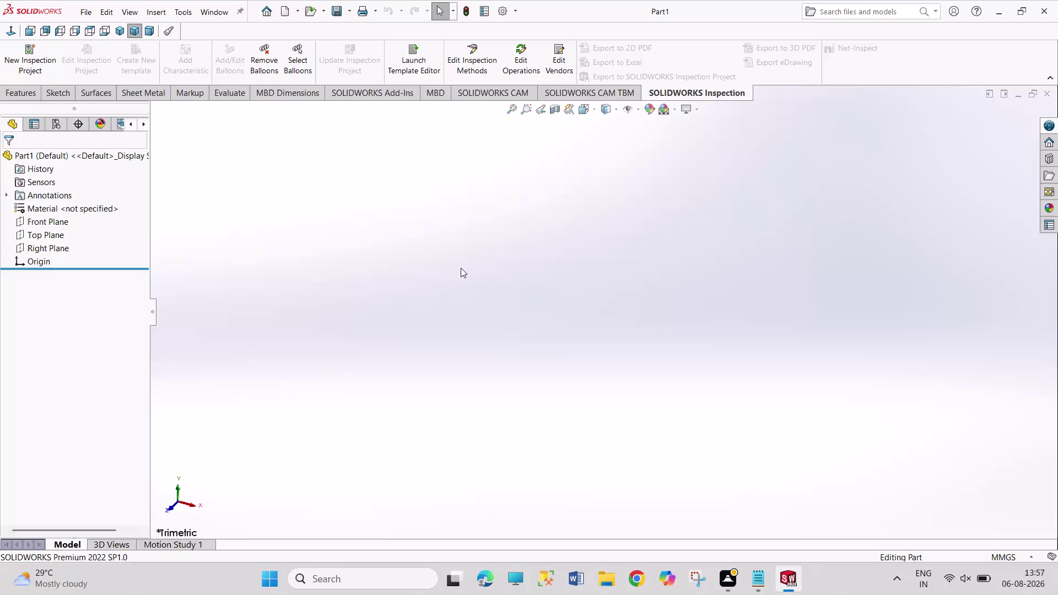
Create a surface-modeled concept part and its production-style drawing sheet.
Drag repeatedly across the Part1 graphics area.
drag(394, 198, 573, 325)
drag(491, 177, 628, 337)
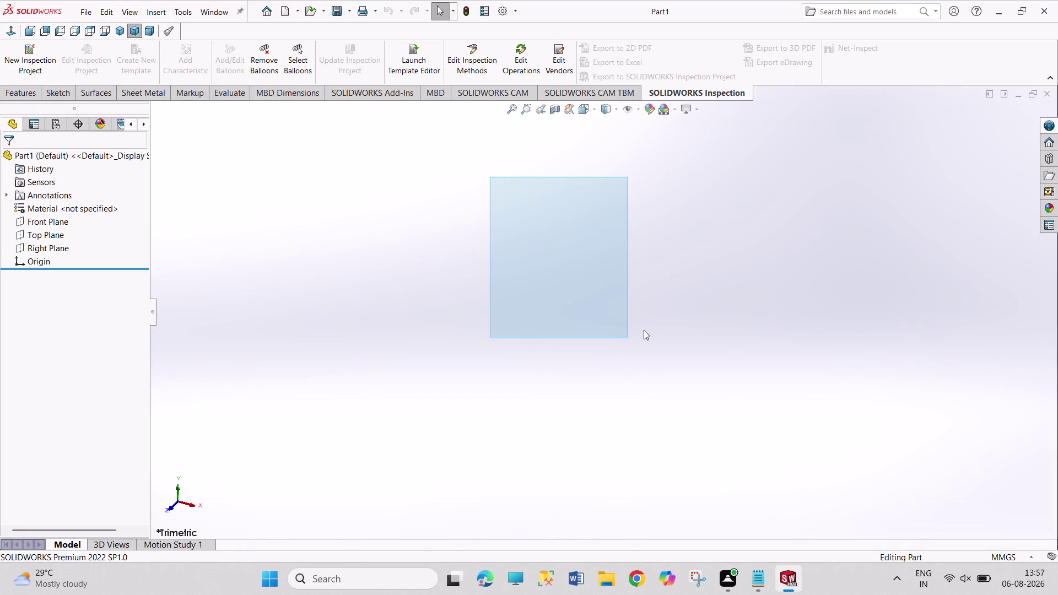
drag(477, 216, 700, 296)
drag(551, 191, 745, 307)
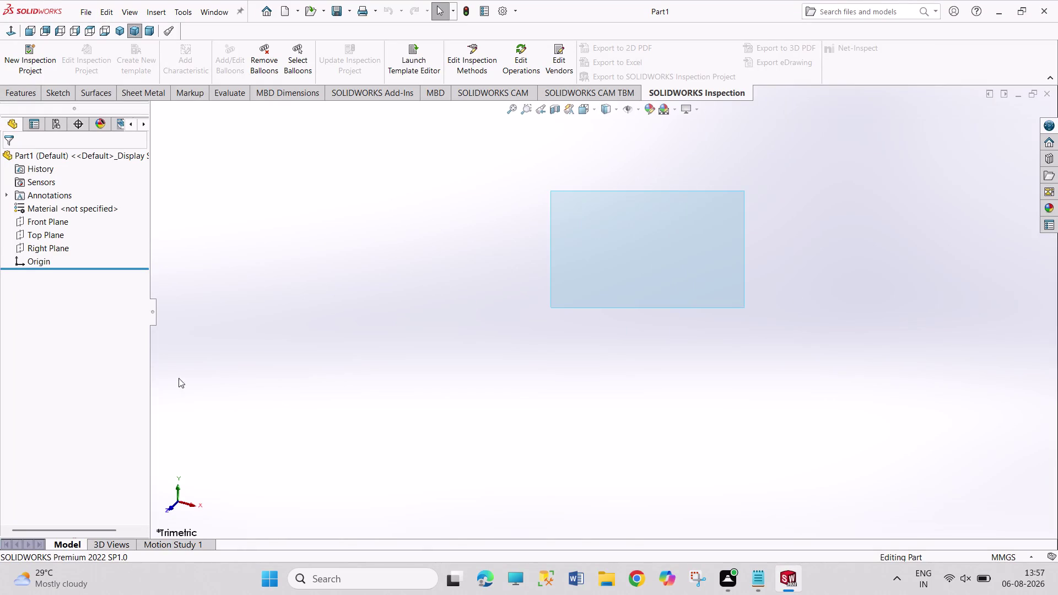
drag(344, 221, 705, 389)
drag(375, 233, 687, 451)
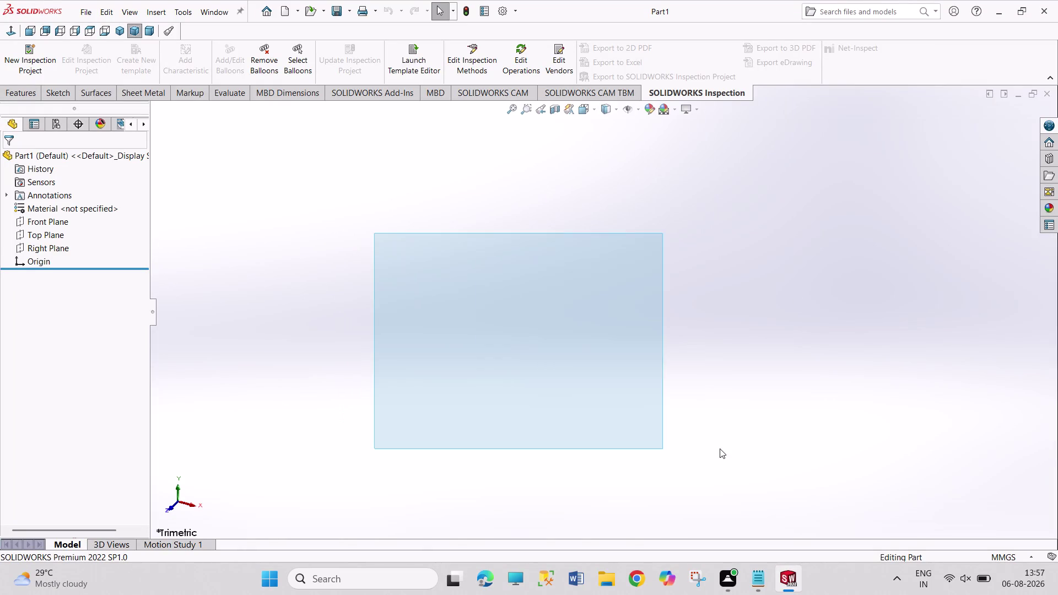
drag(687, 451, 727, 437)
drag(367, 221, 457, 359)
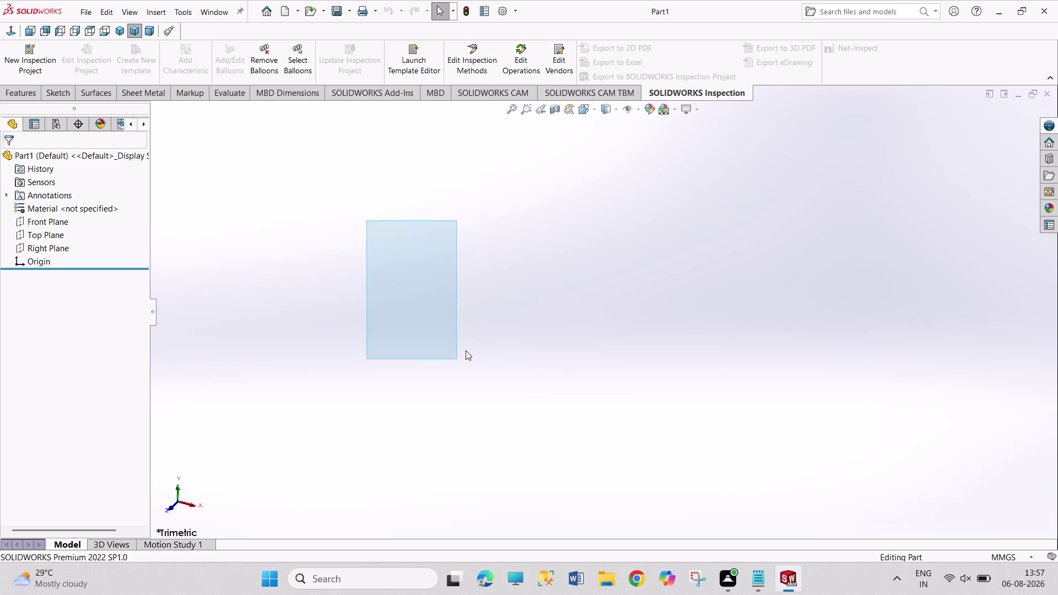
drag(341, 226, 553, 351)
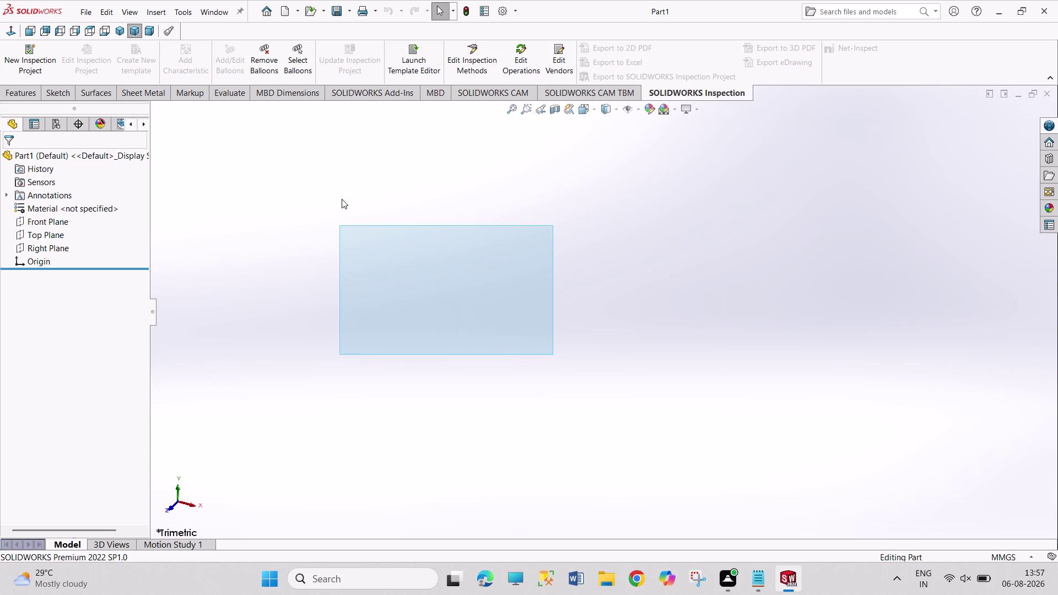
drag(335, 193, 681, 379)
drag(314, 215, 643, 377)
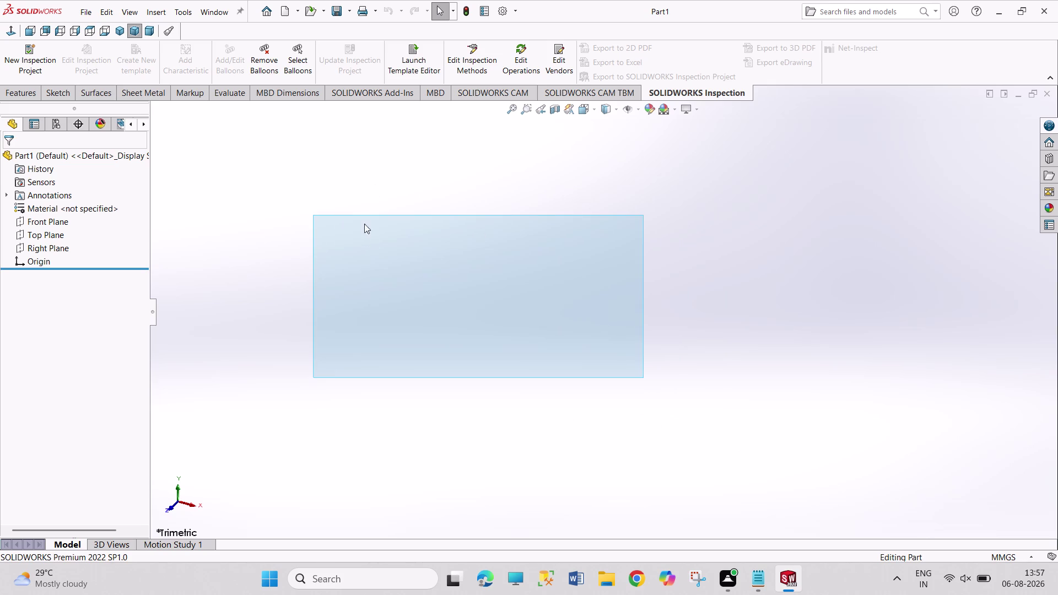
drag(359, 209, 608, 322)
drag(292, 187, 809, 356)
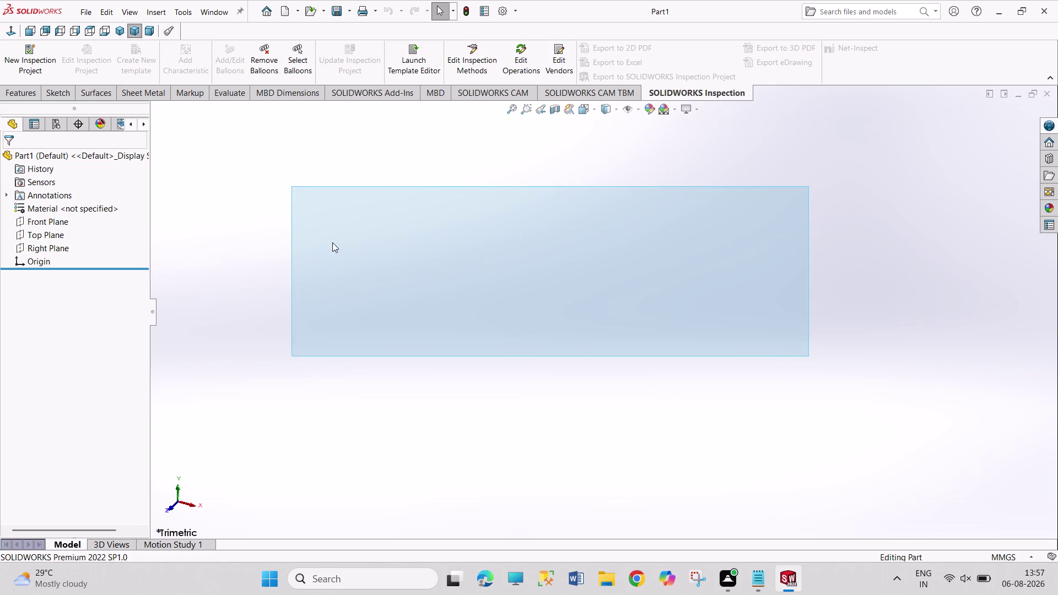
drag(331, 247, 754, 467)
drag(323, 187, 481, 353)
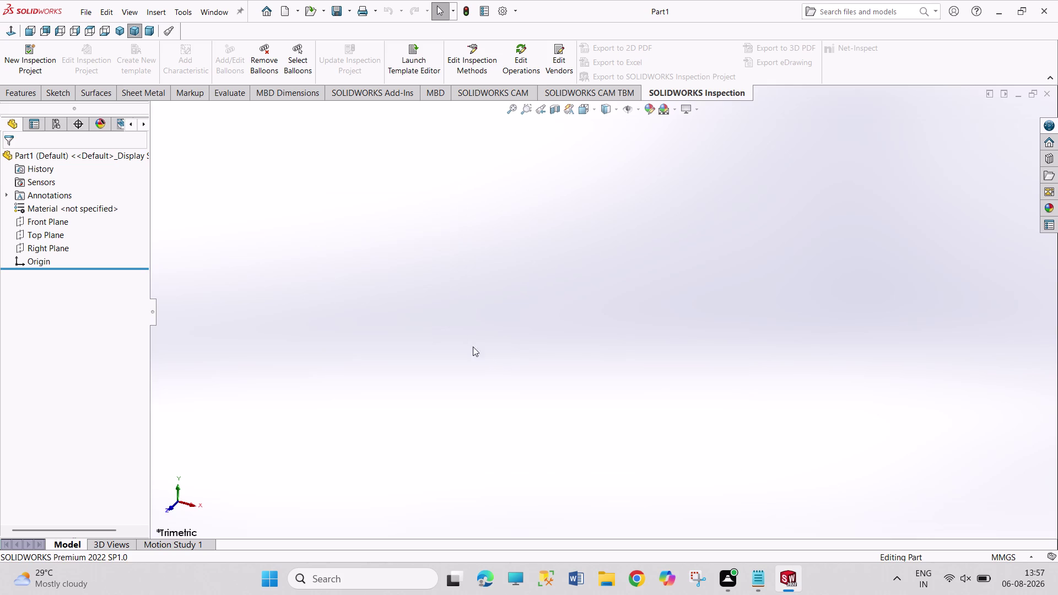
drag(297, 146, 635, 363)
drag(272, 216, 506, 371)
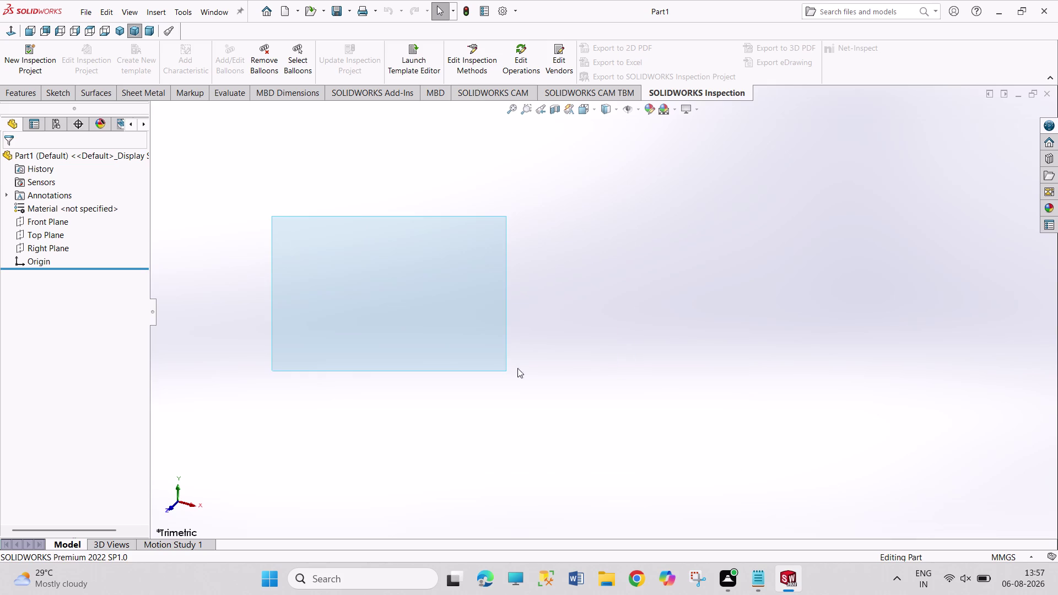
drag(314, 269, 521, 419)
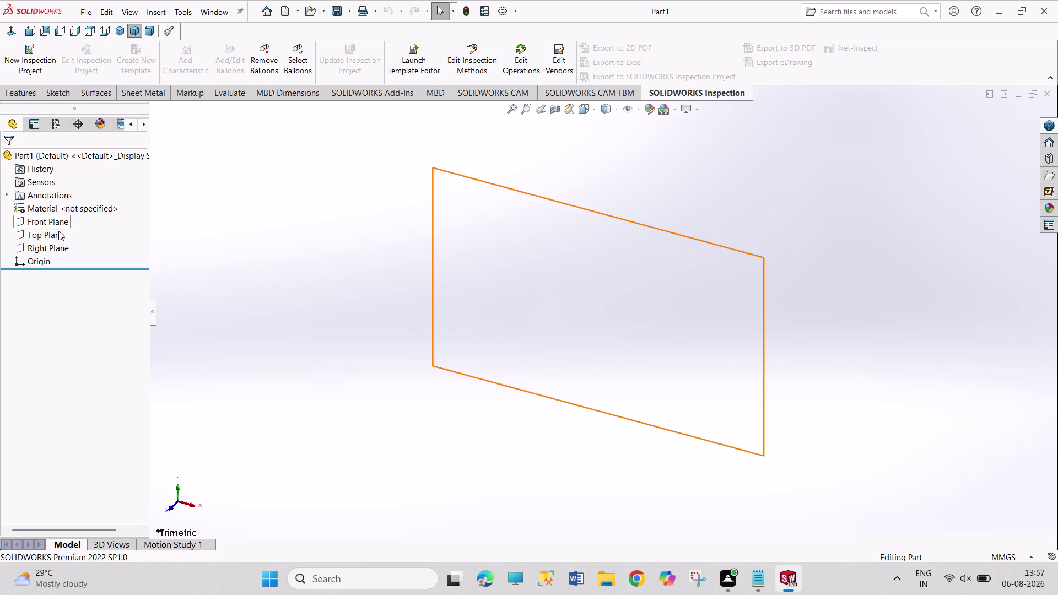
Start a sketch on the Front Plane and exit it while still empty.
click(59, 215)
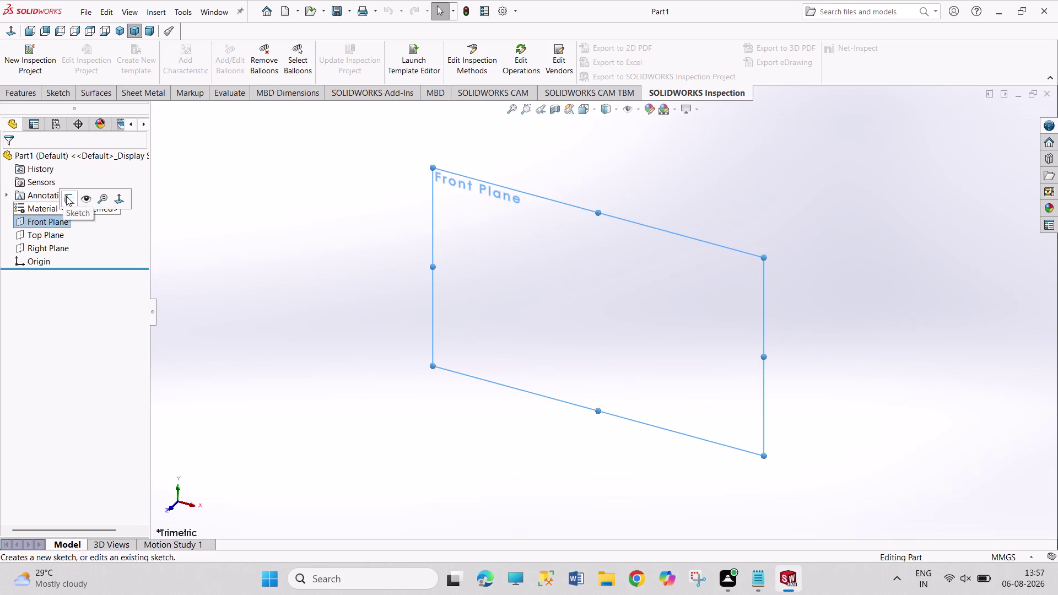
click(66, 196)
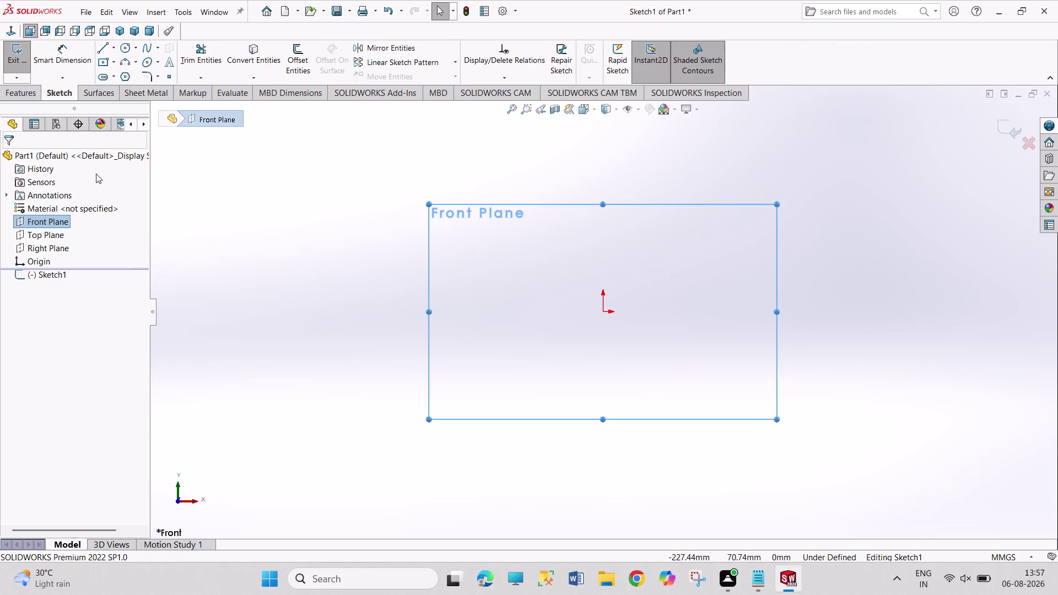
click(18, 63)
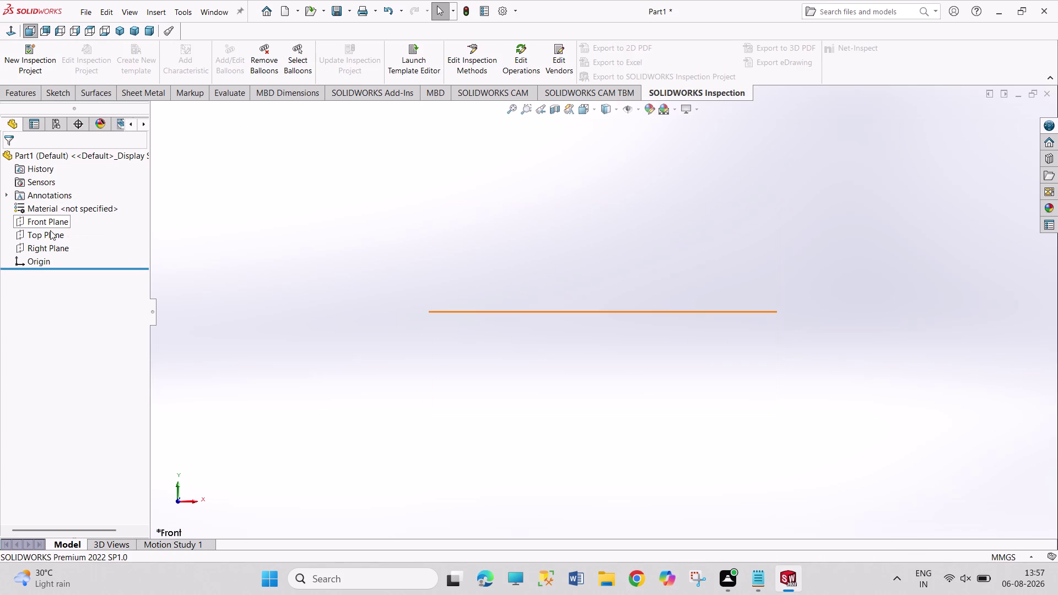
click(49, 99)
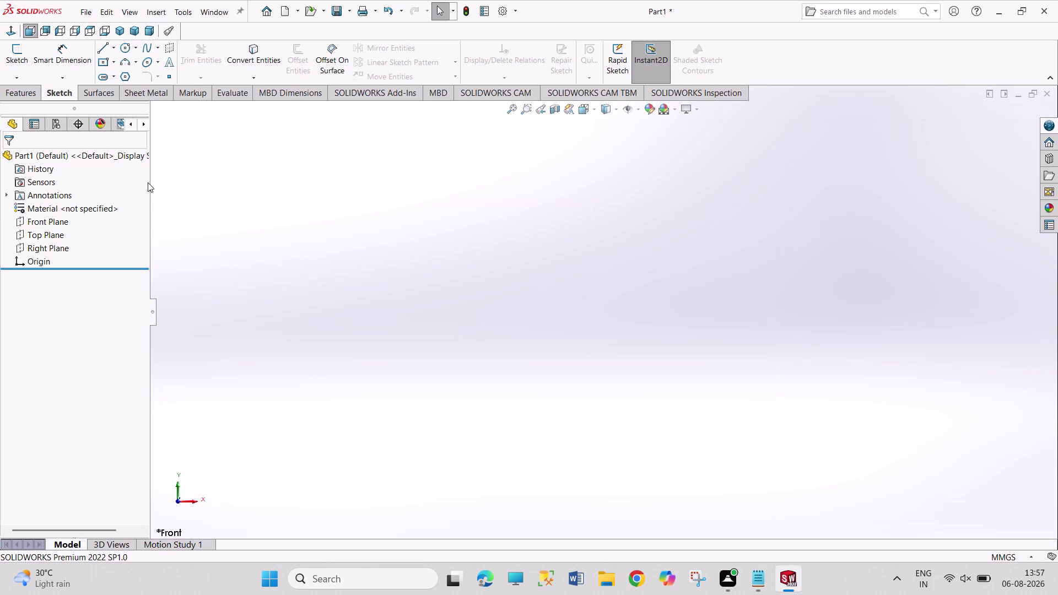
Close Part1, discarding the unsaved changes.
click(264, 179)
click(1044, 99)
click(554, 299)
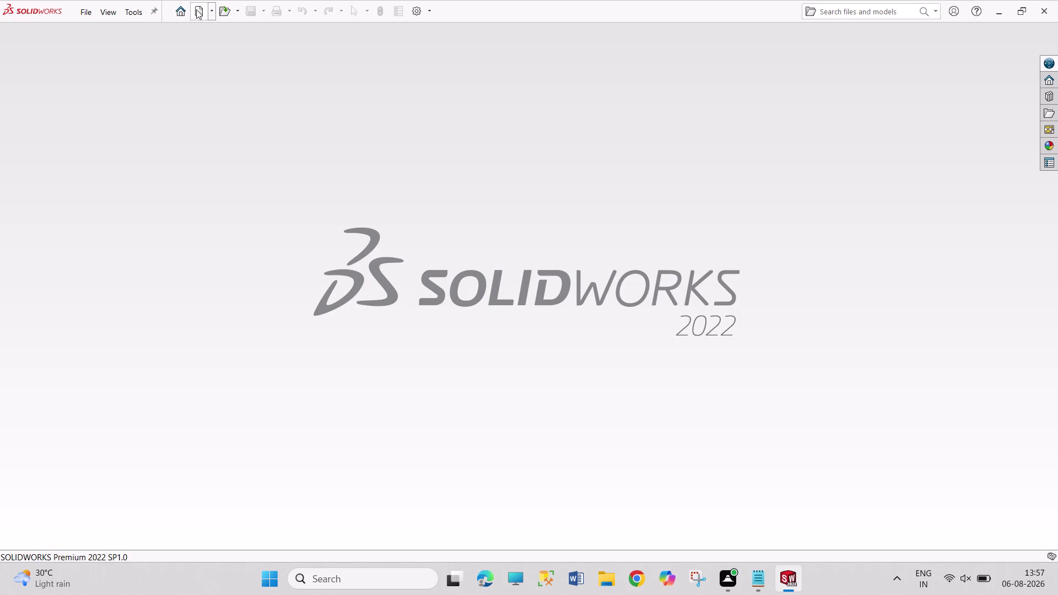
Create a new part document and select its Front Plane.
click(196, 9)
click(458, 425)
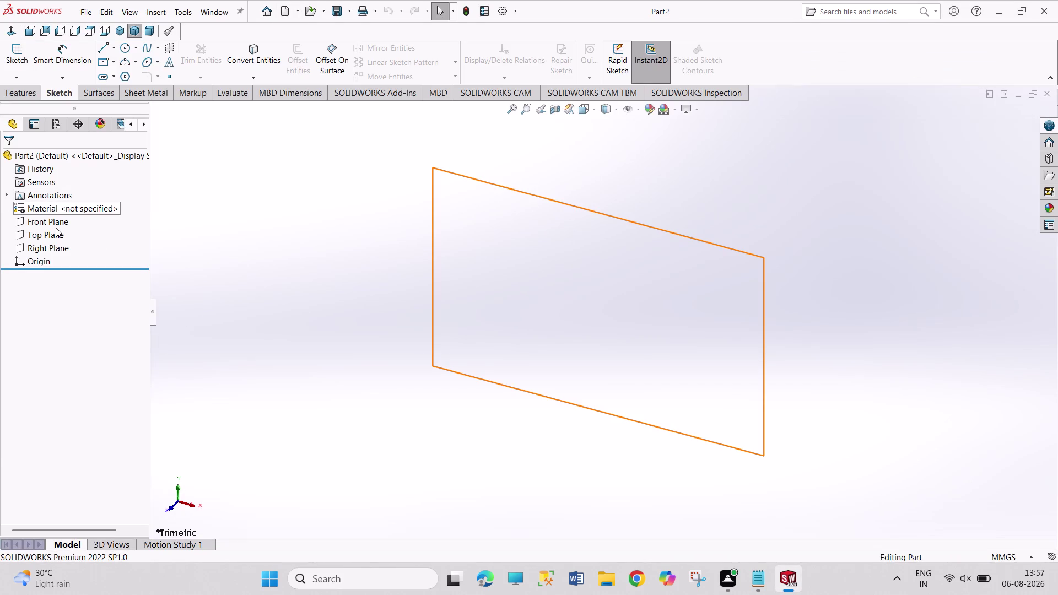
click(56, 228)
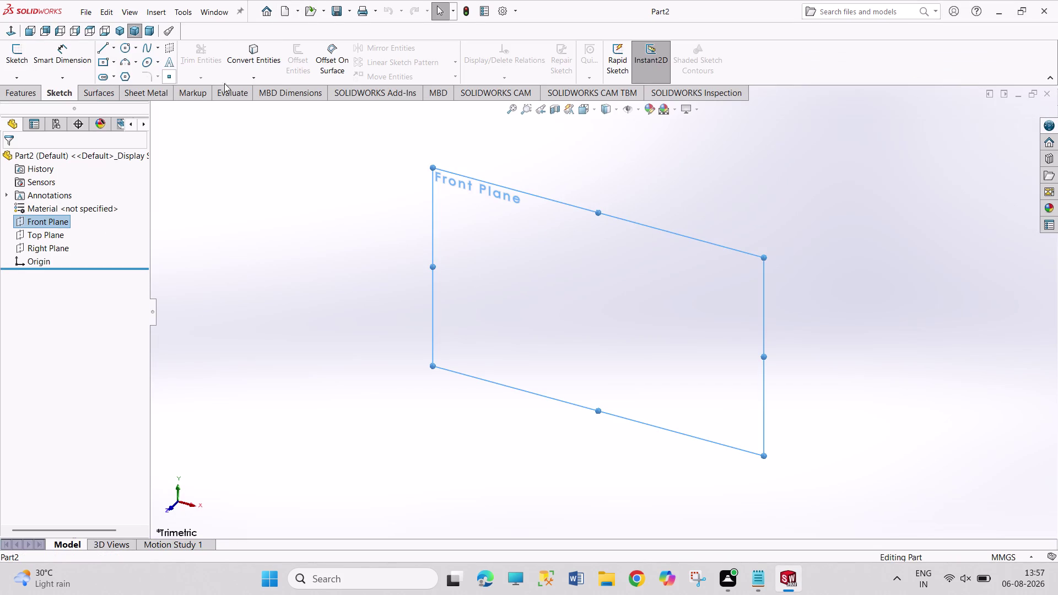
Add reference Plane1 offset 7.5 mm from the Front Plane.
click(30, 95)
click(534, 66)
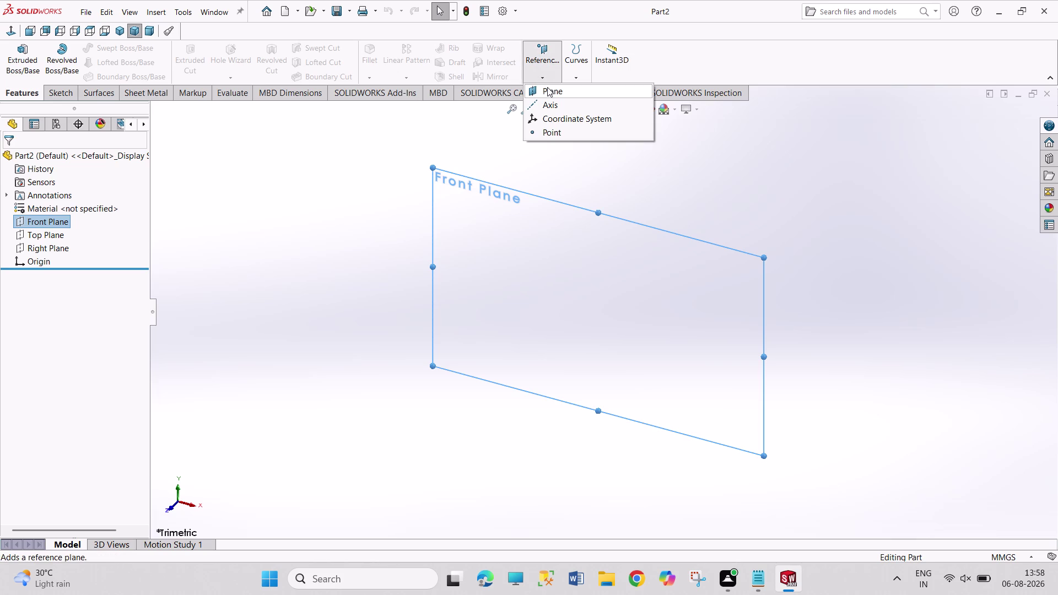
click(547, 87)
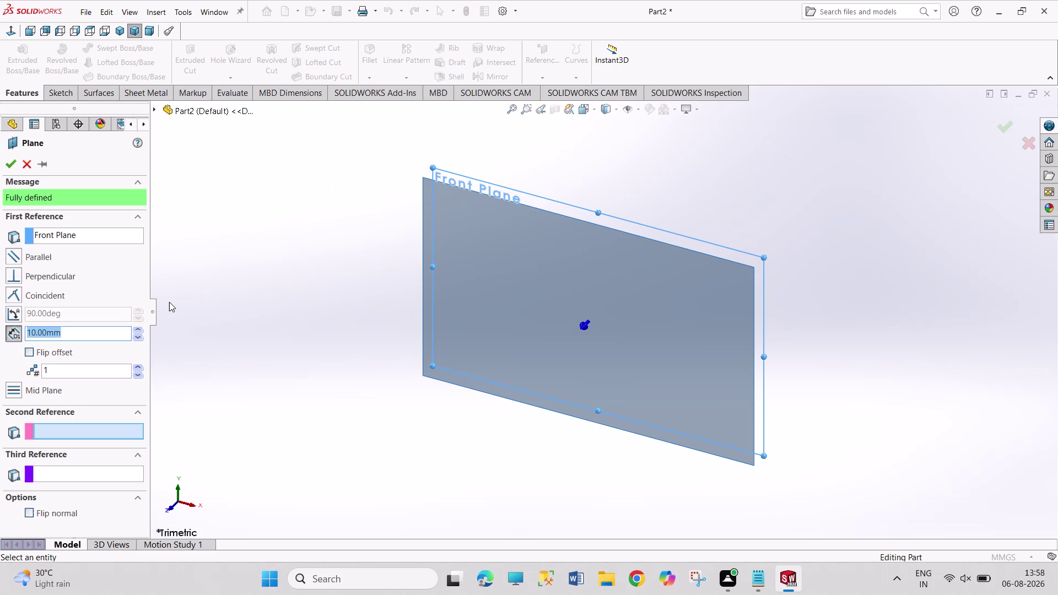
text(7.5)
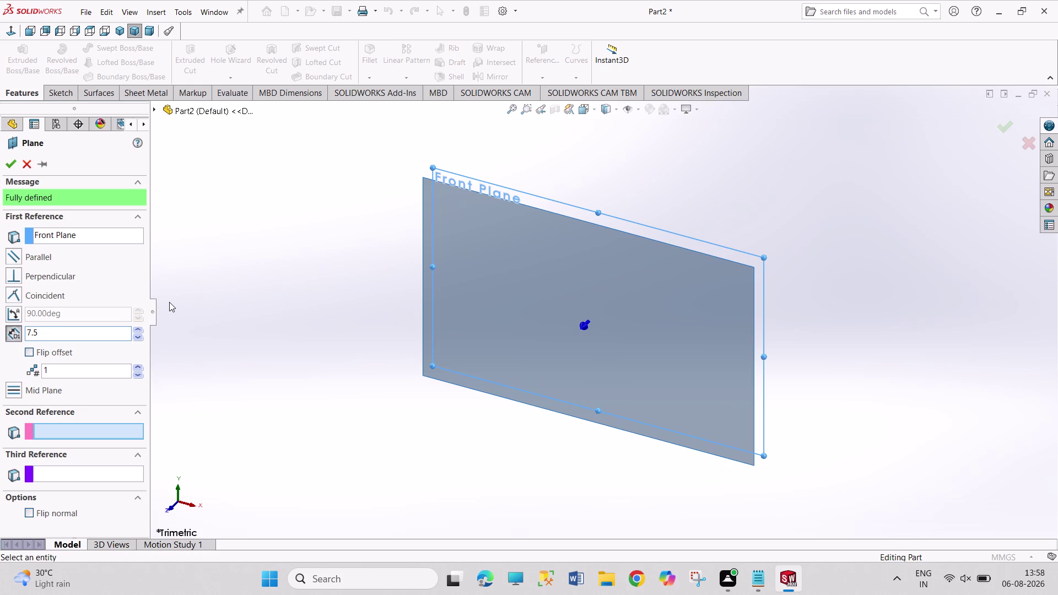
key(Return)
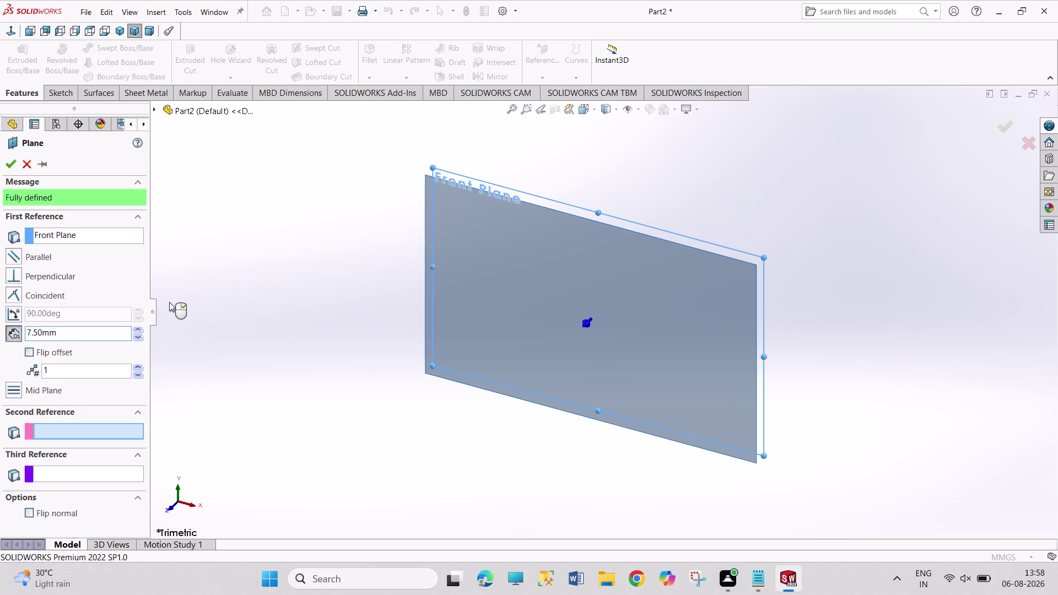
click(9, 165)
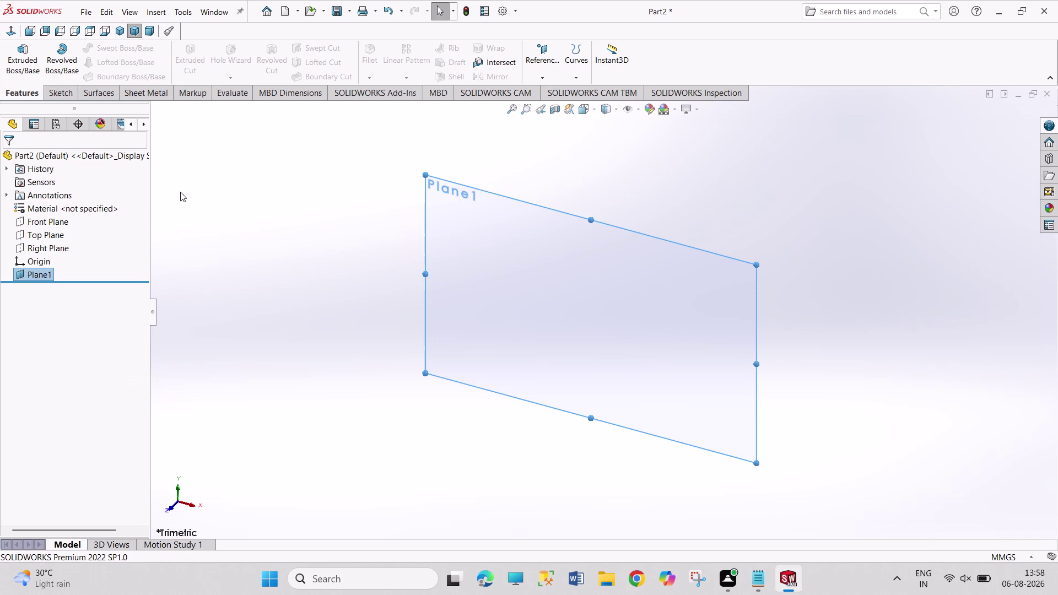
click(53, 218)
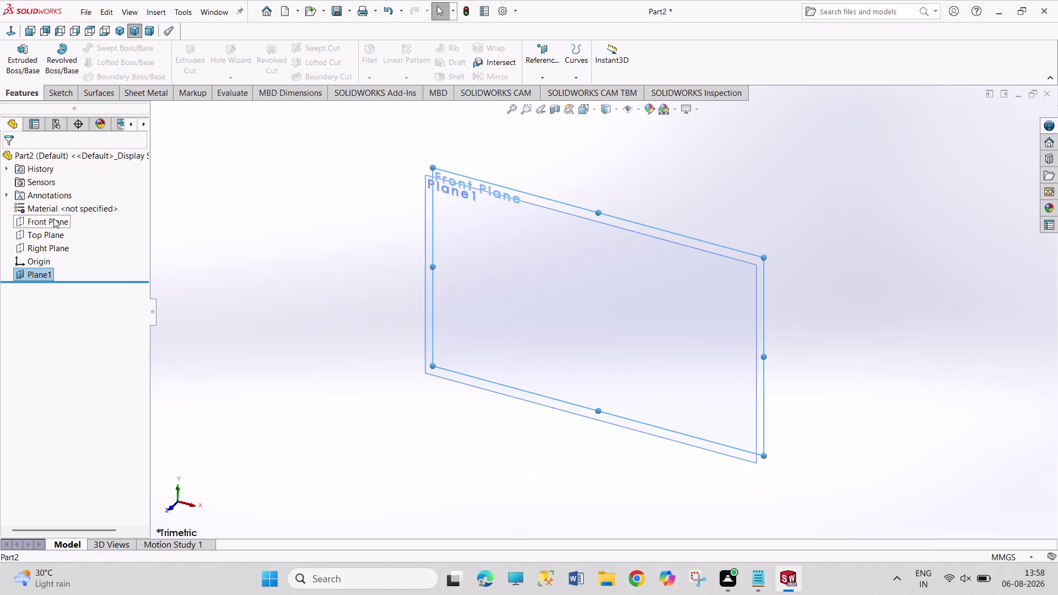
Add Plane2 at a flipped 7.5 mm offset, then orbit to view both planes.
click(526, 62)
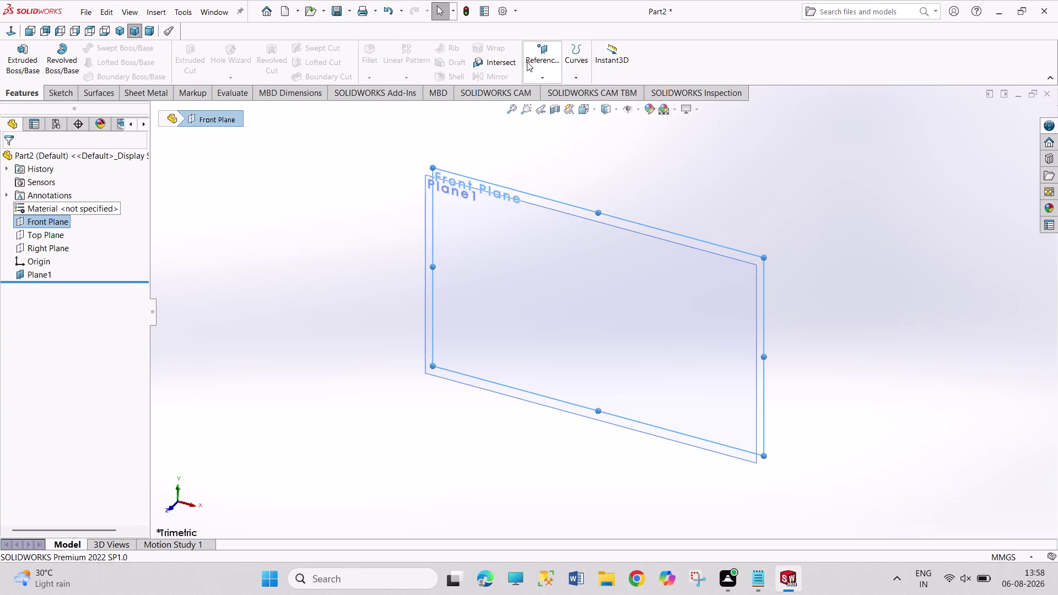
click(536, 86)
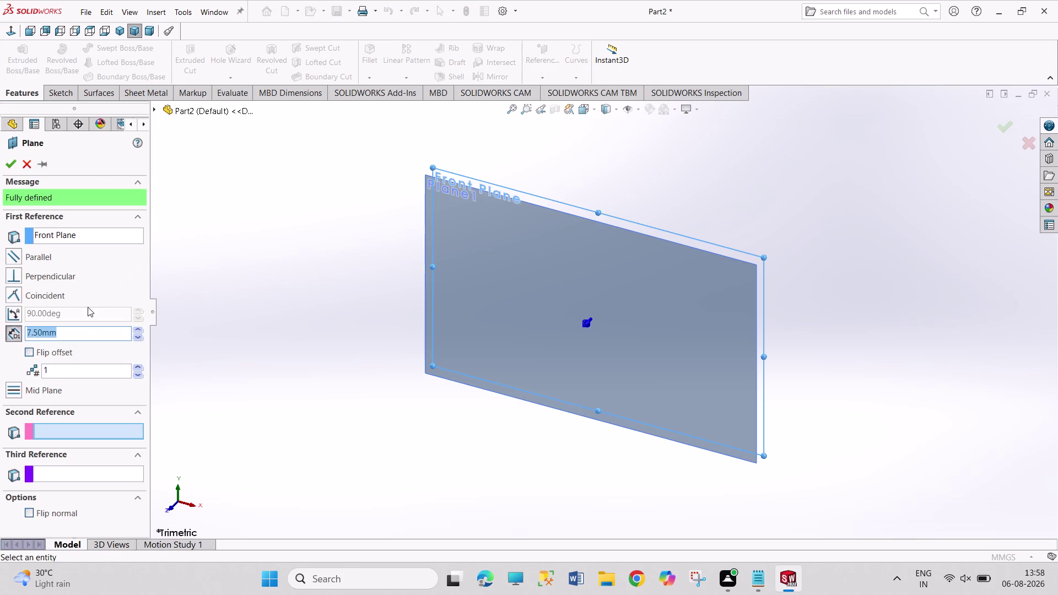
click(32, 354)
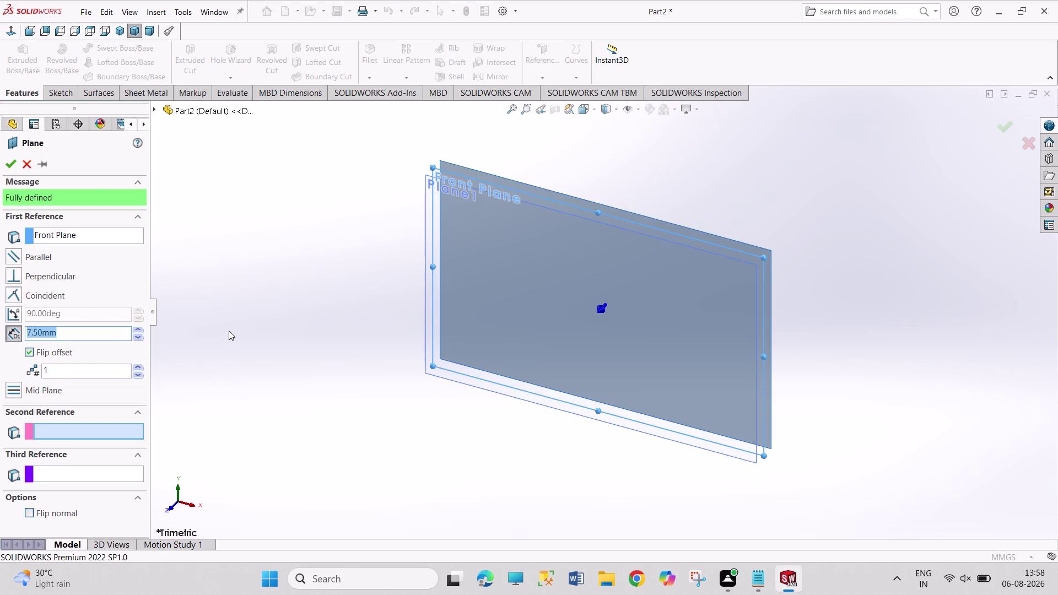
click(92, 239)
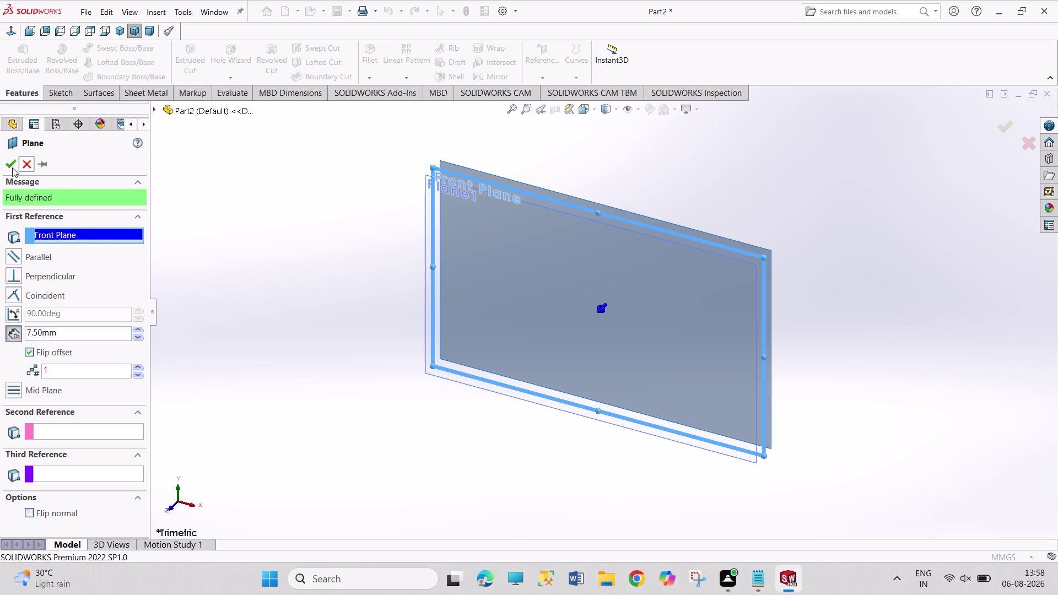
click(12, 167)
click(247, 251)
middle_drag(429, 278, 409, 365)
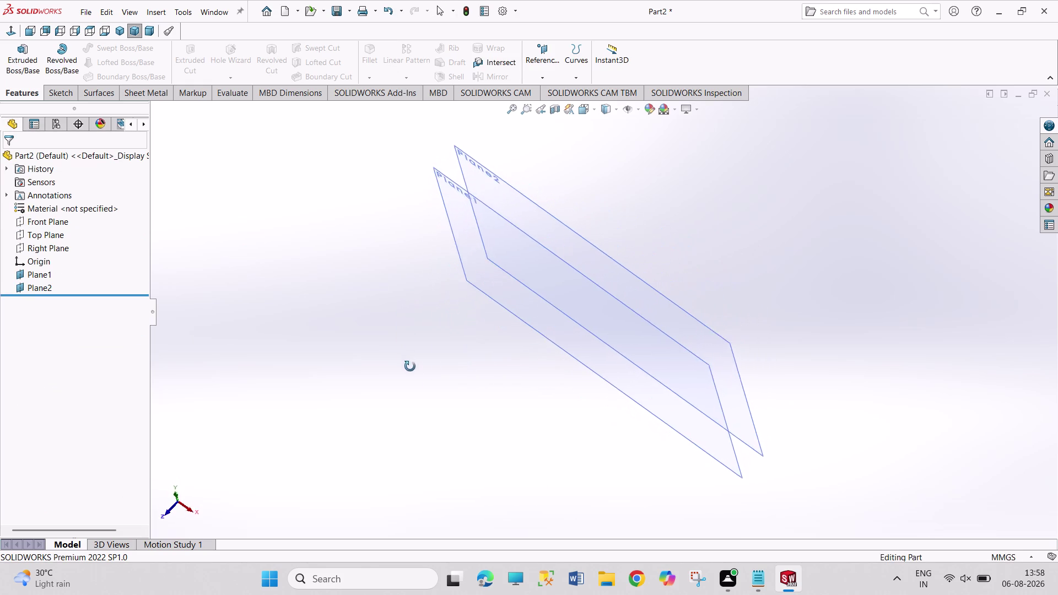
middle_drag(410, 364, 419, 395)
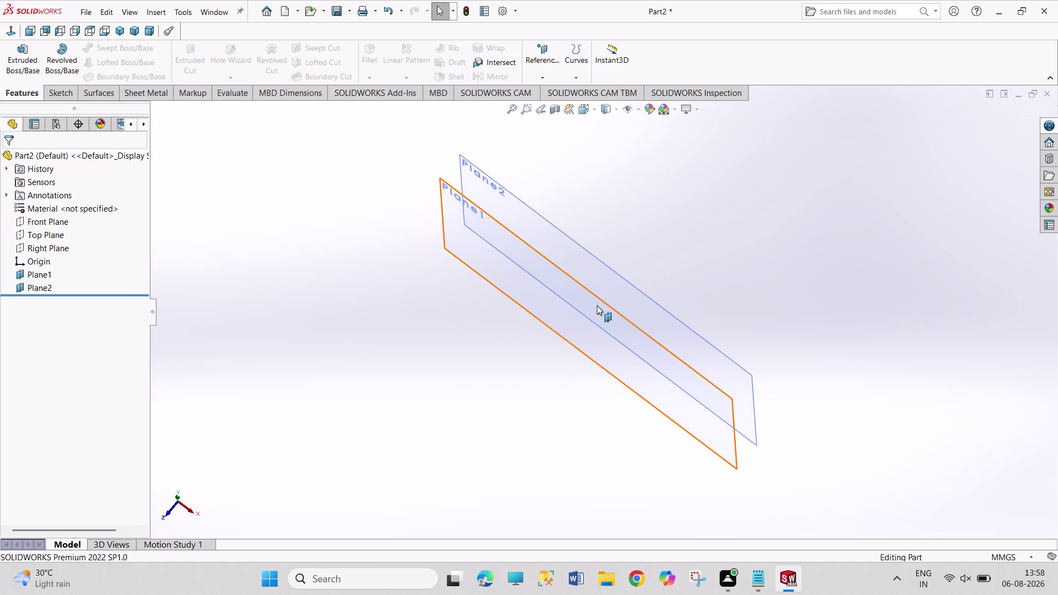
click(597, 305)
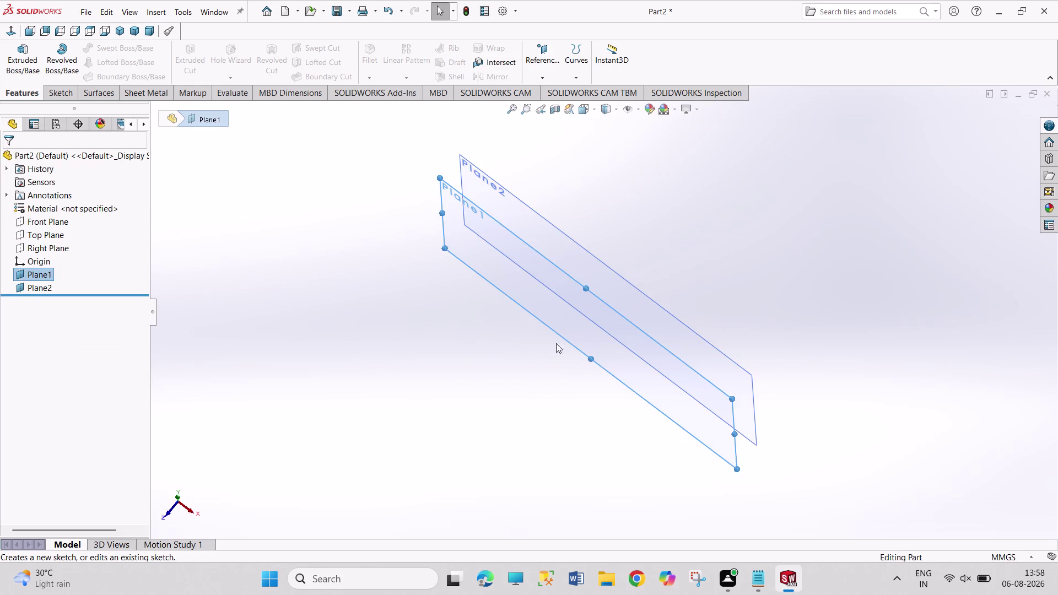
click(563, 331)
click(617, 300)
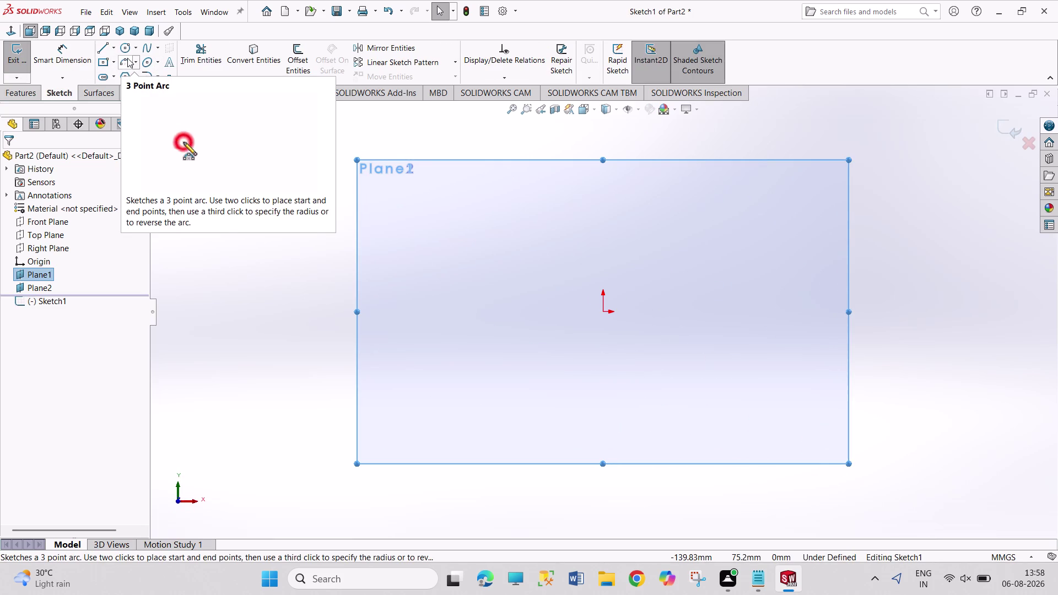
click(102, 66)
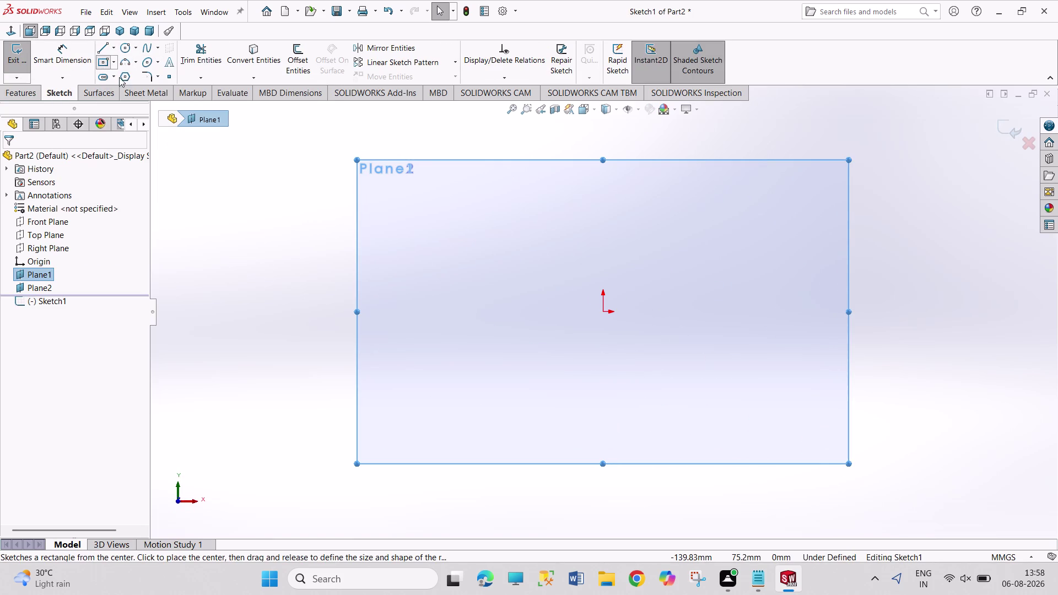
drag(605, 313, 606, 317)
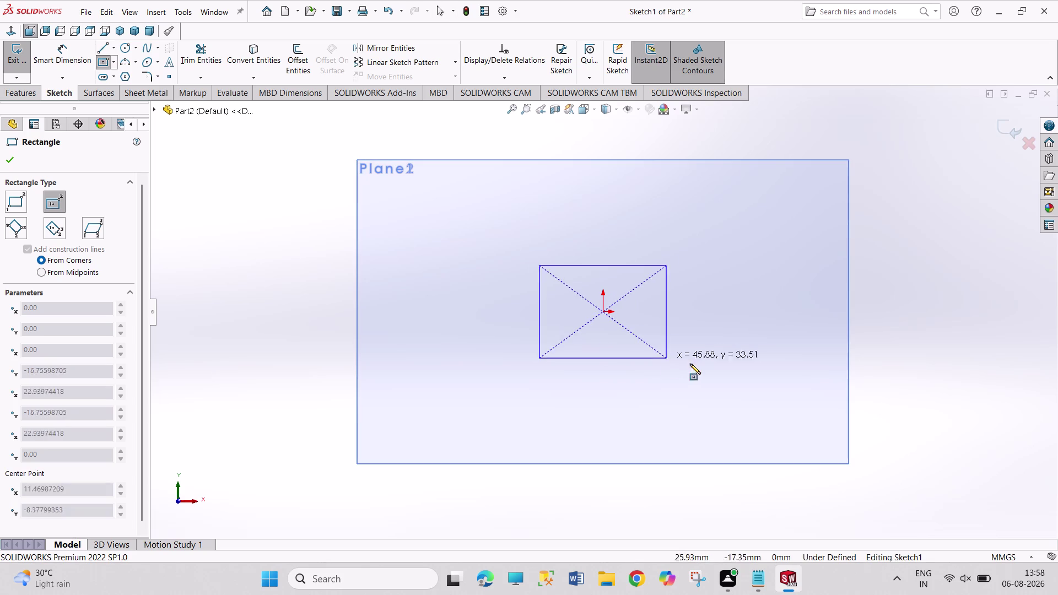
click(797, 429)
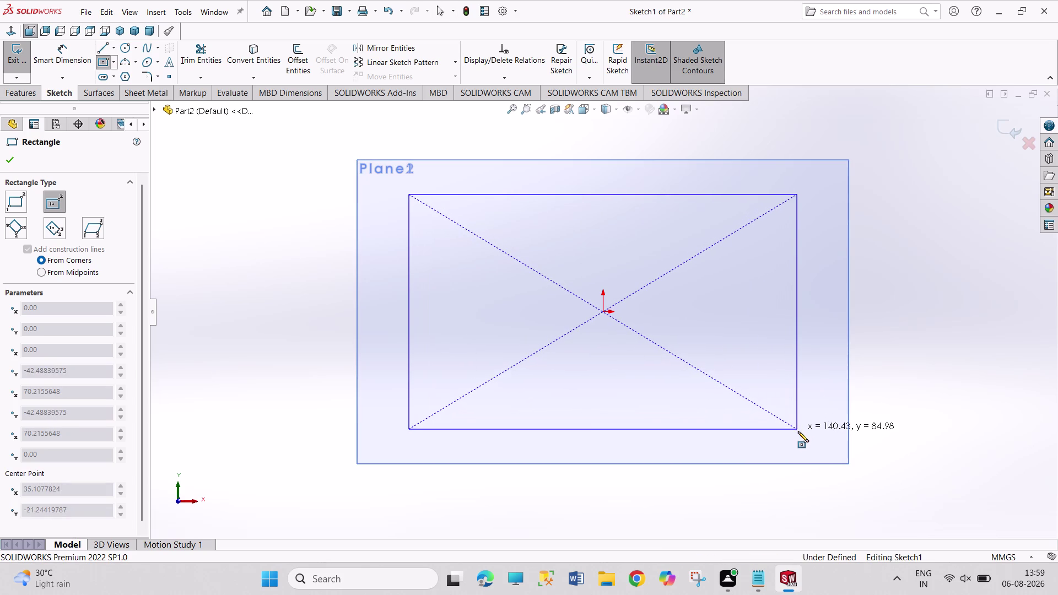
right_drag(928, 317, 922, 274)
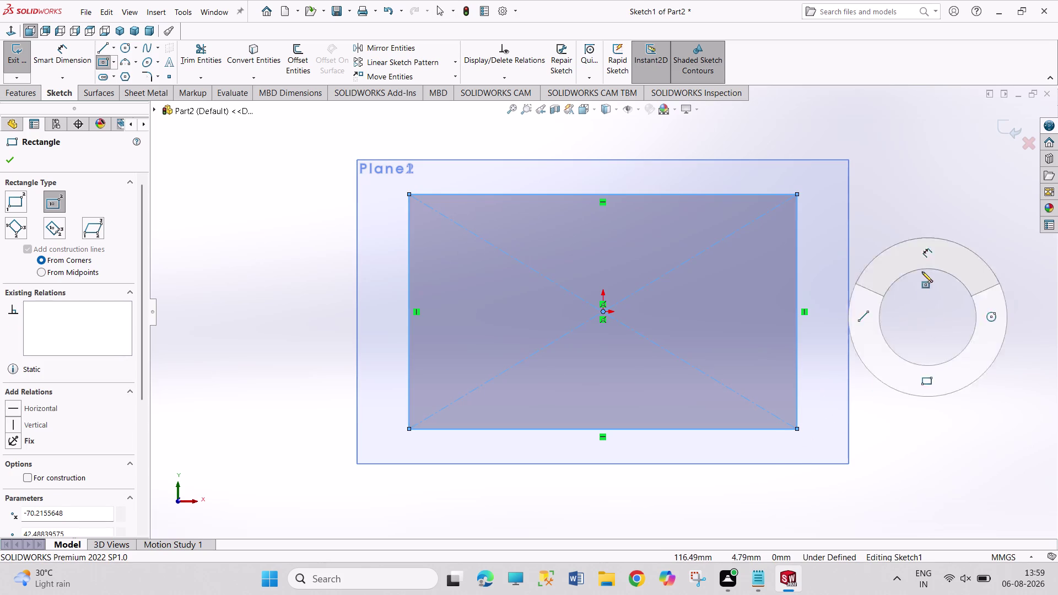
right_drag(922, 274, 921, 209)
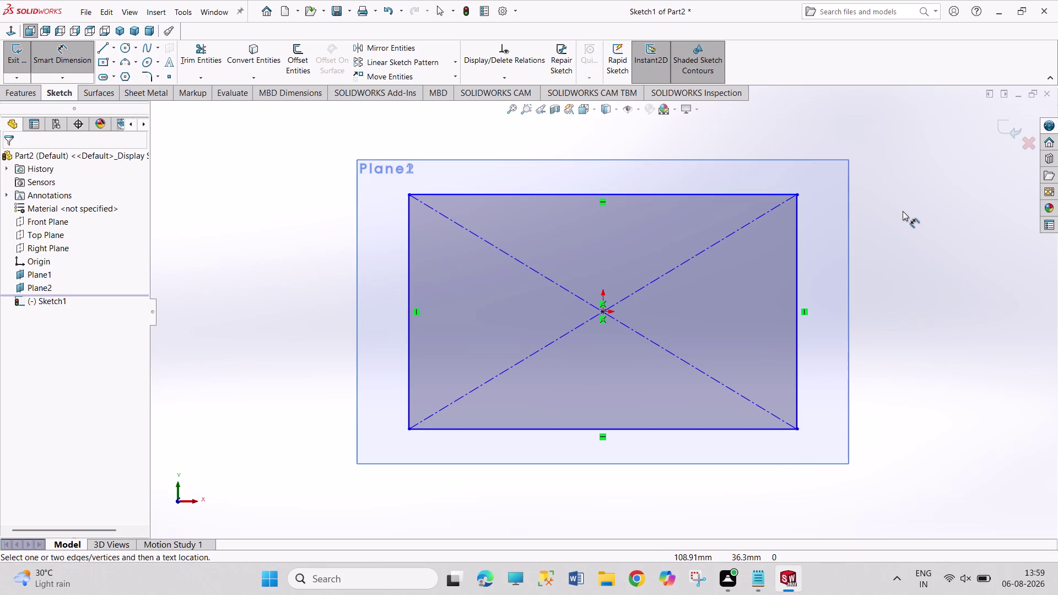
click(633, 196)
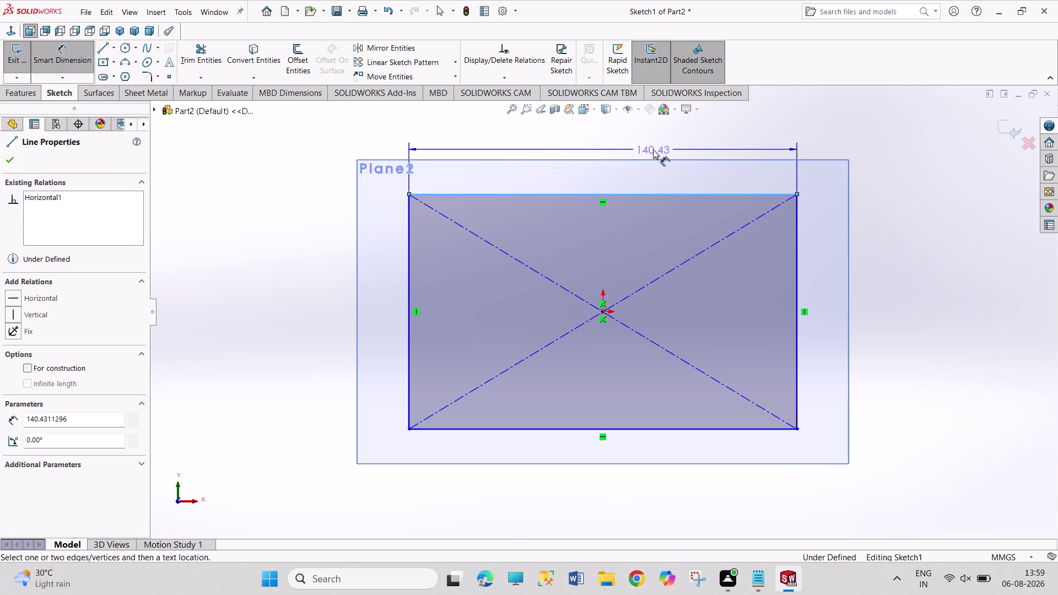
key(Escape)
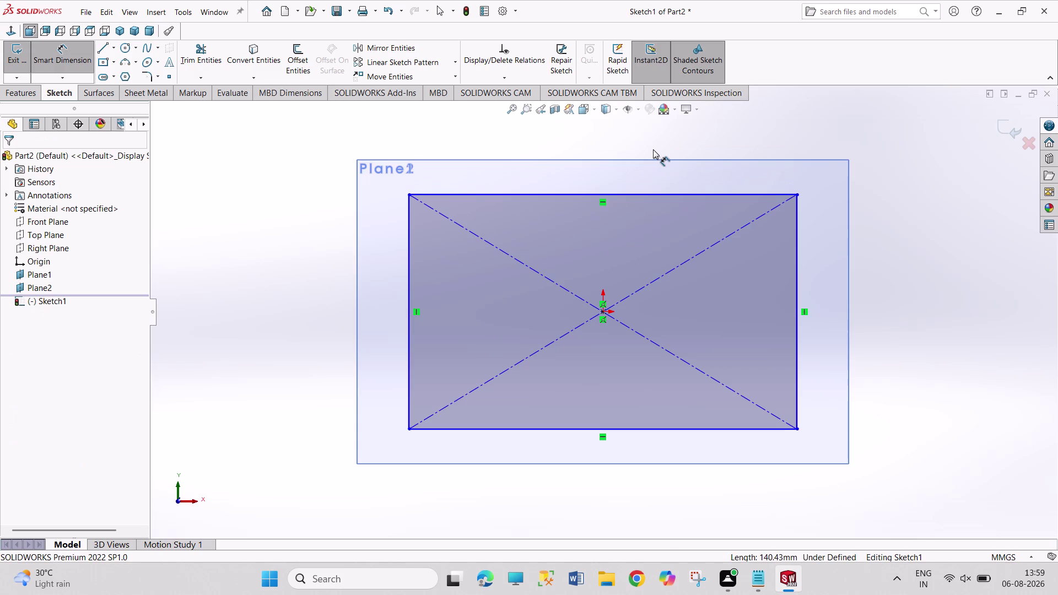
key(ctrl+z)
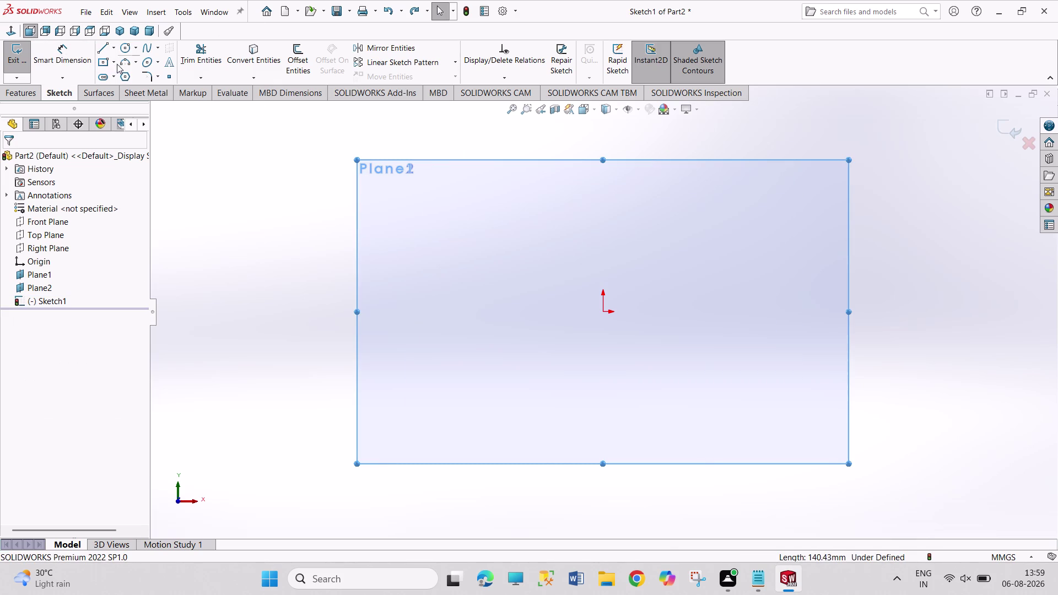
Draw a centre-point rectangle centred above the origin, corner level with it.
click(97, 61)
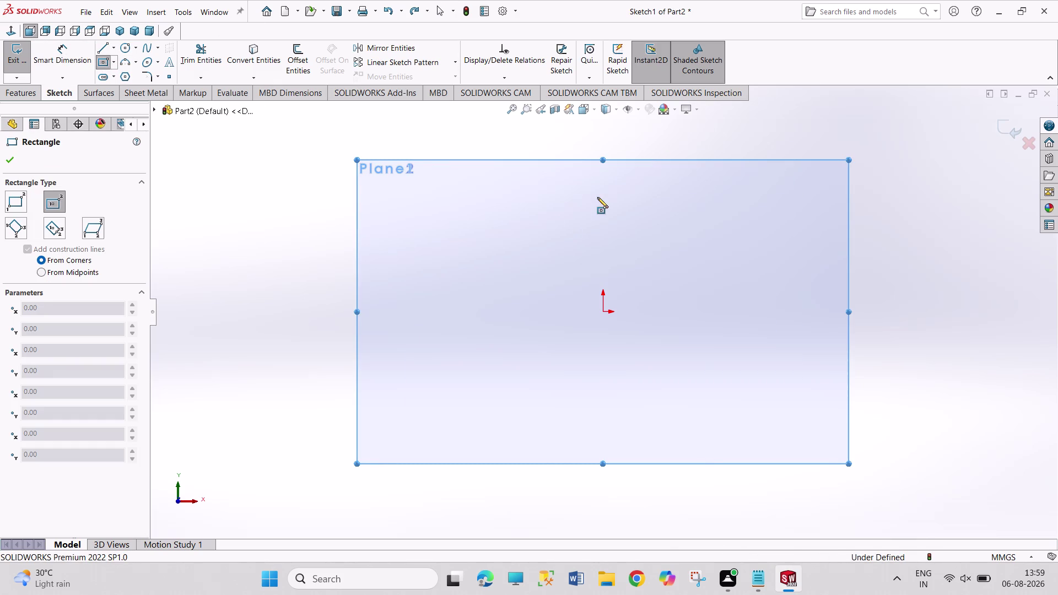
click(605, 183)
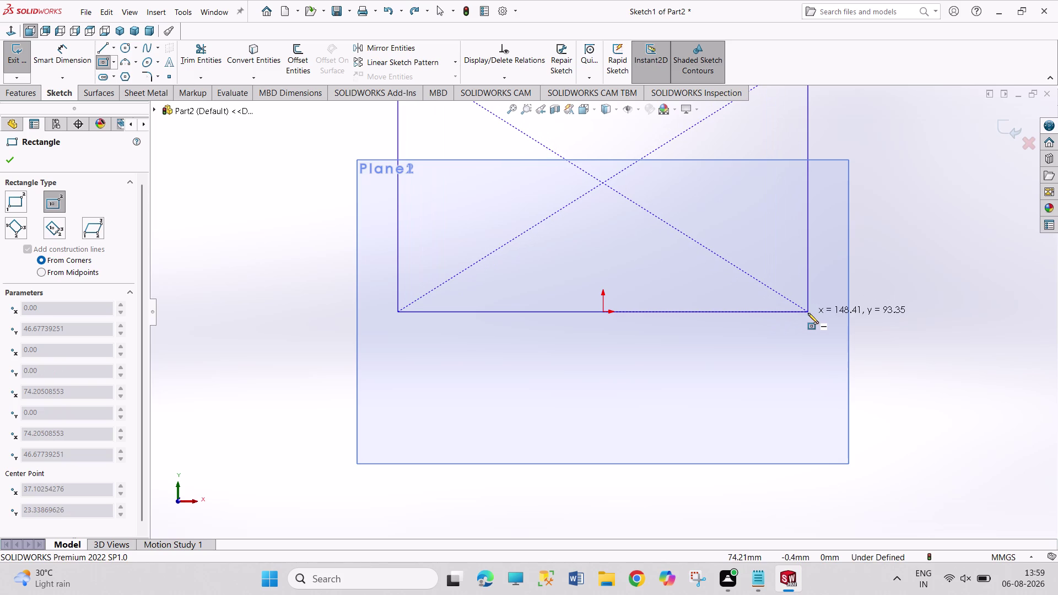
click(808, 313)
right_drag(880, 301, 879, 229)
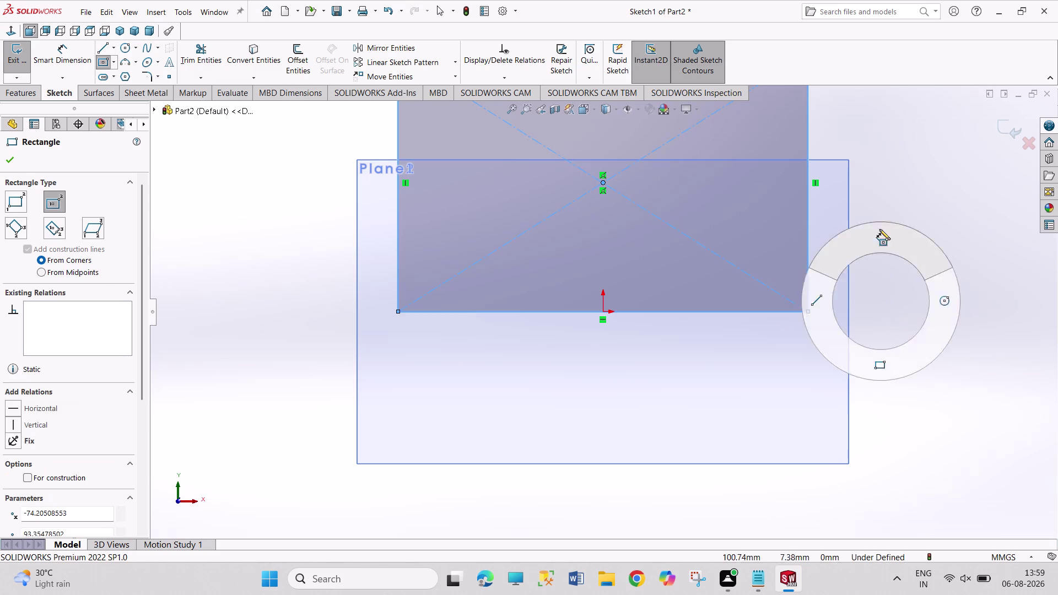
right_drag(880, 229, 879, 162)
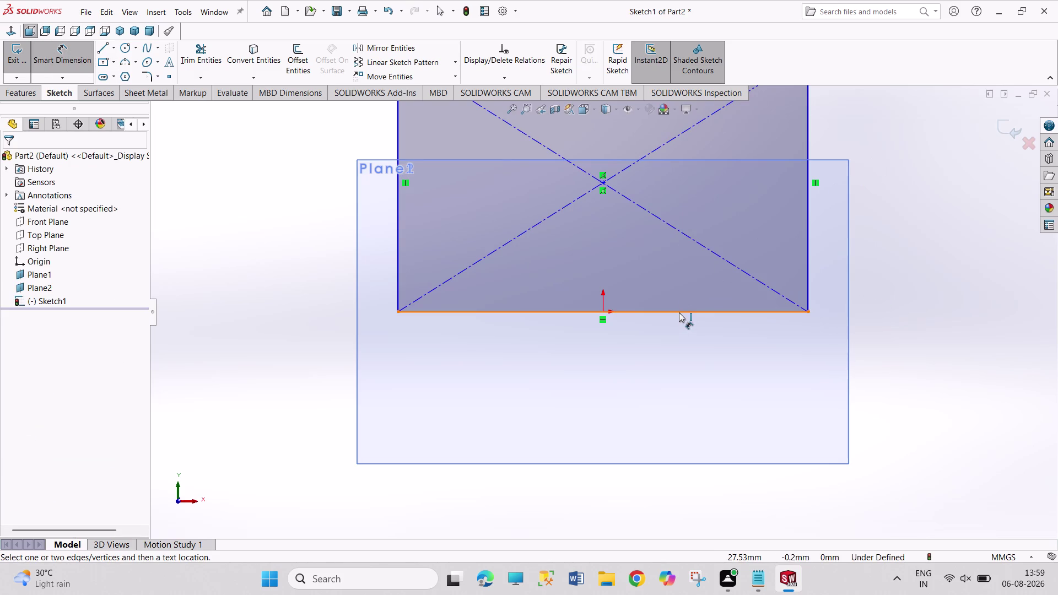
Dimension the rectangle's bottom edge as 240-15, giving a 225 mm width.
click(679, 313)
click(656, 339)
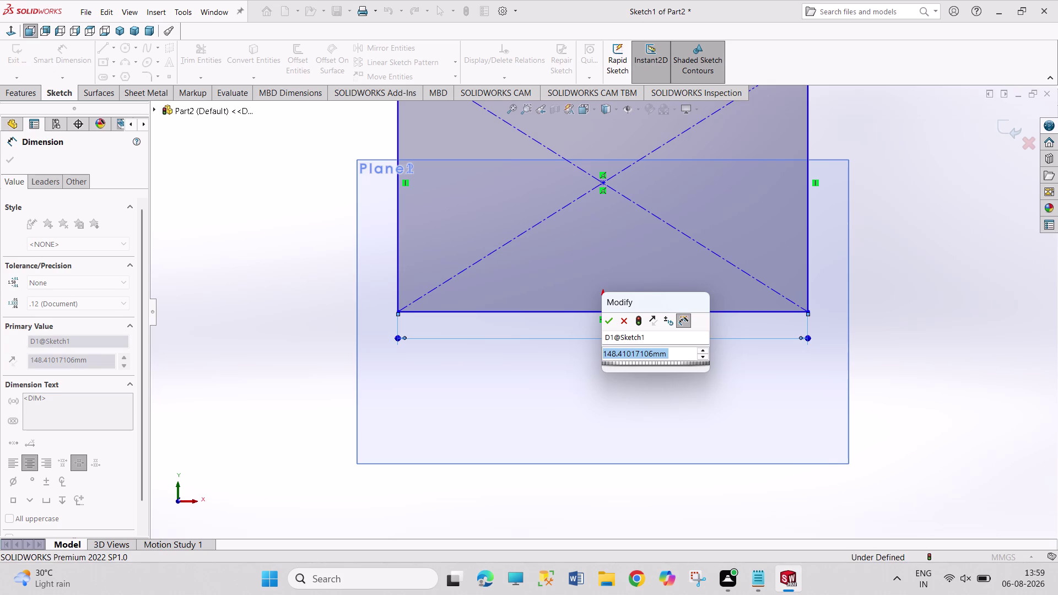
text(240)
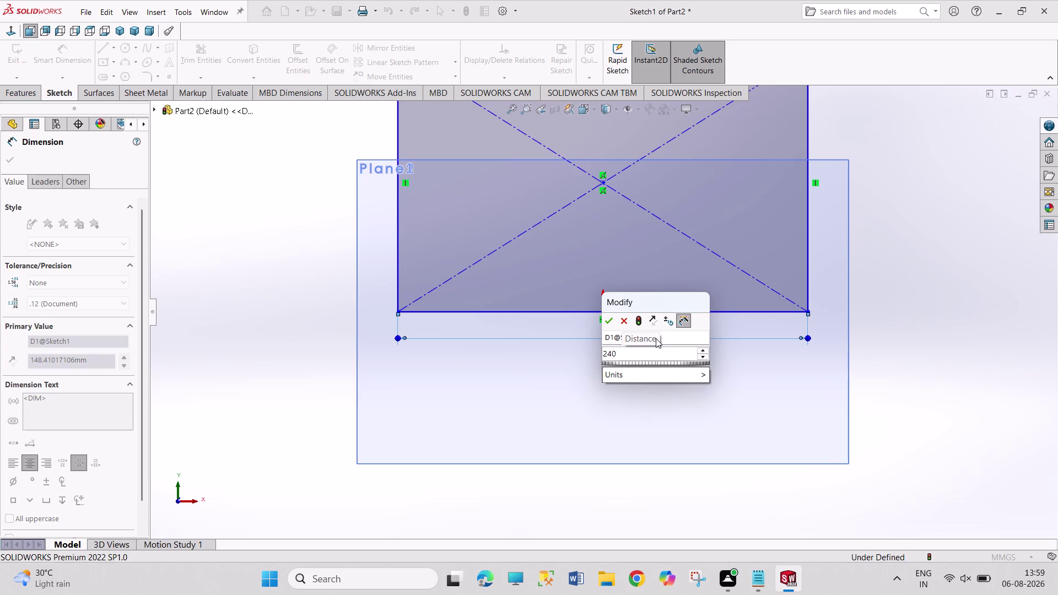
key(minus)
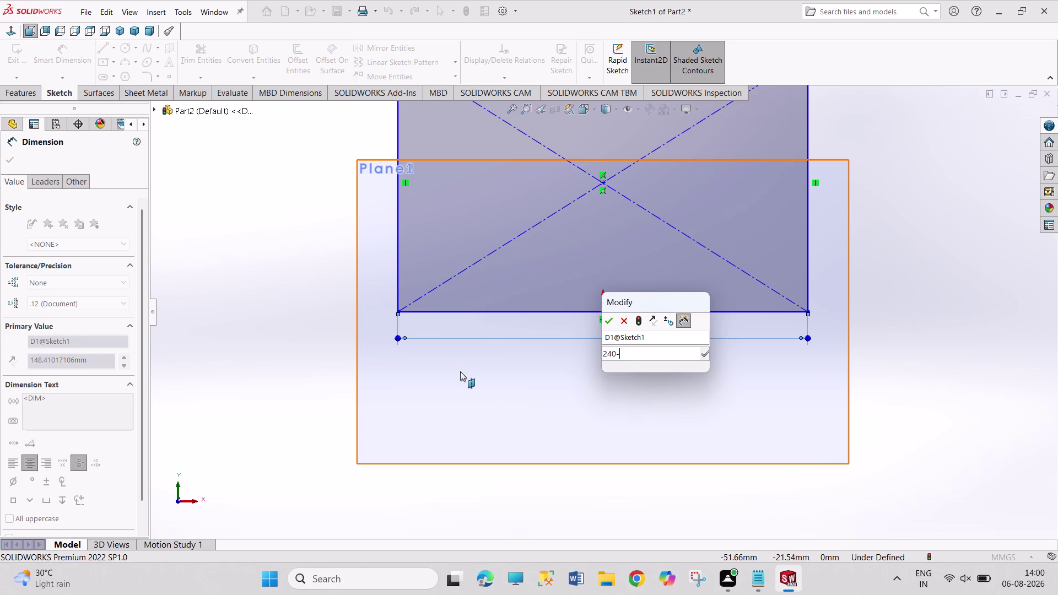
text(15)
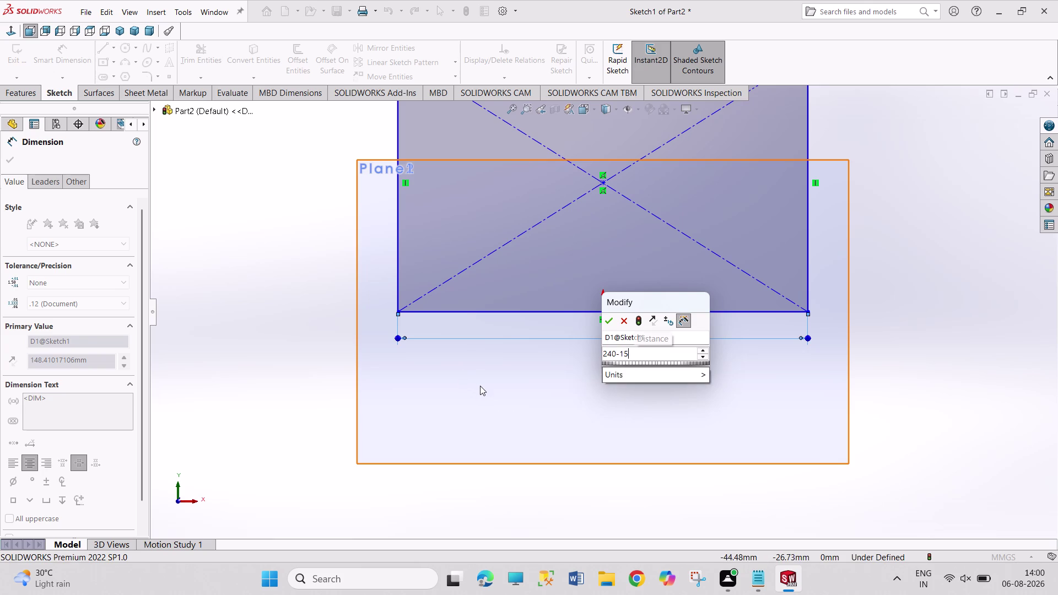
key(Return)
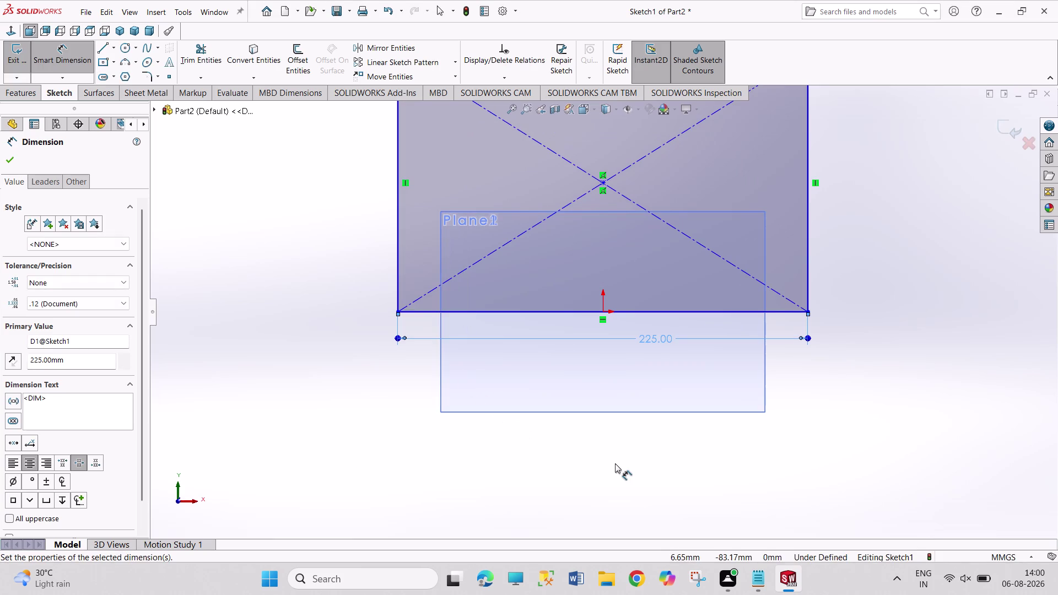
scroll(up, 3)
scroll(down, 3)
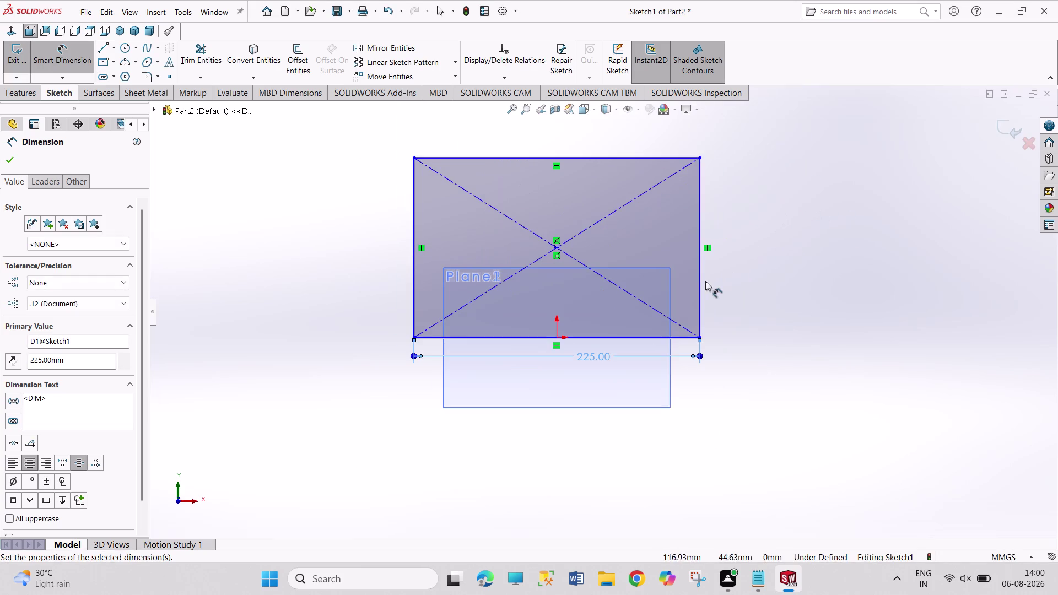
Dimension the right side as 75-7.5, giving a 67.5 mm height.
drag(701, 277, 711, 277)
click(742, 274)
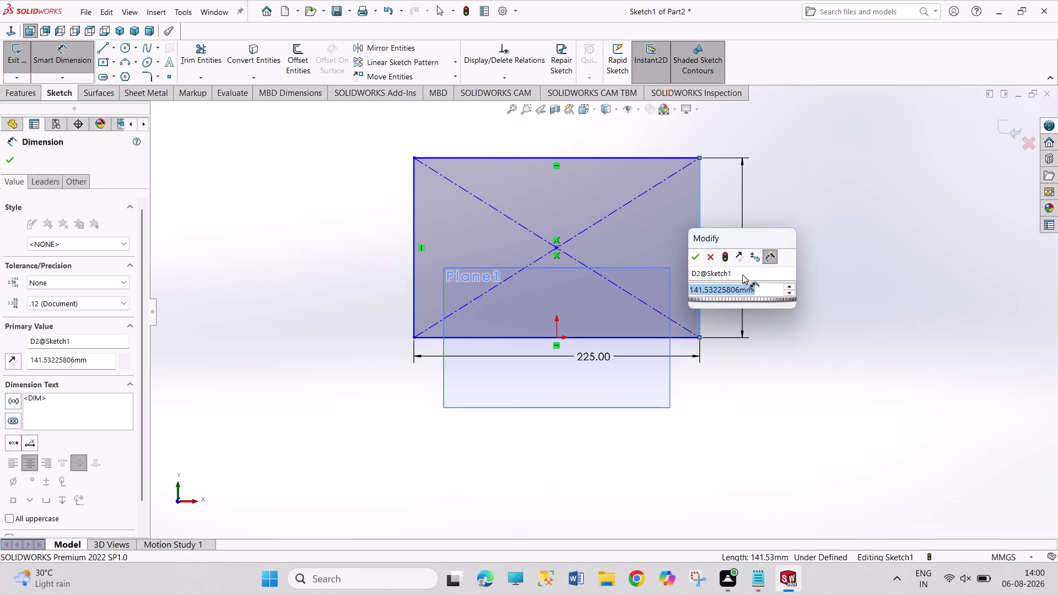
text(75/)
key(BackSpace)
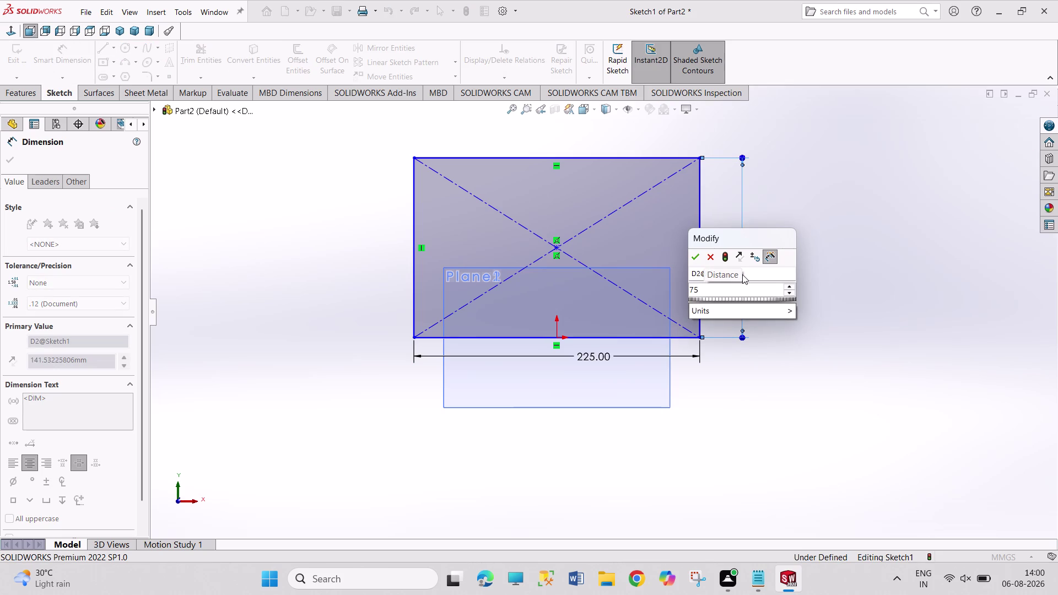
key(minus)
text(7)
text(.5)
click(697, 258)
right_click(812, 258)
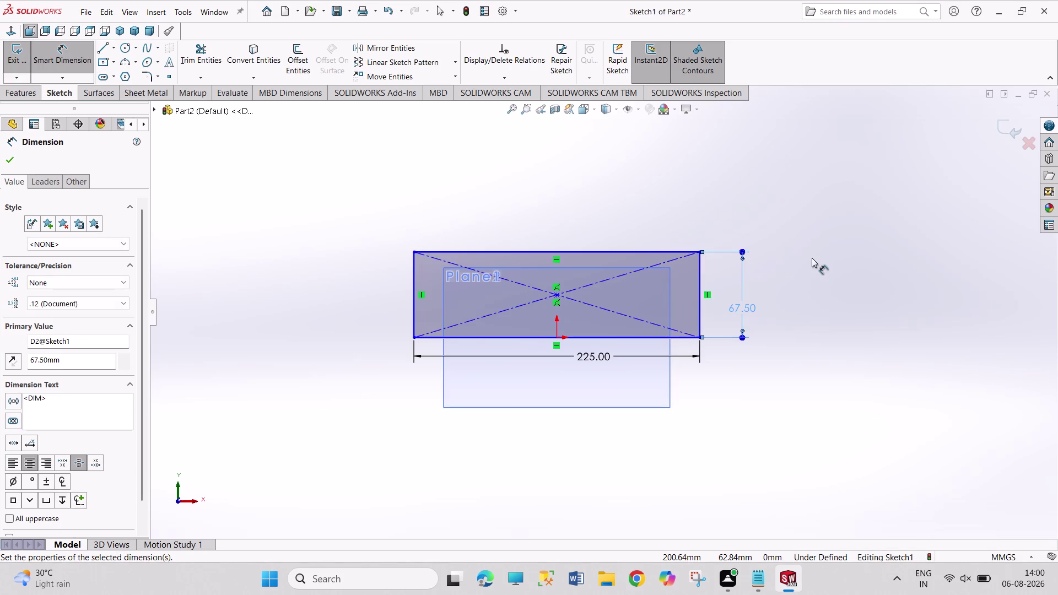
click(831, 294)
scroll(down, 3)
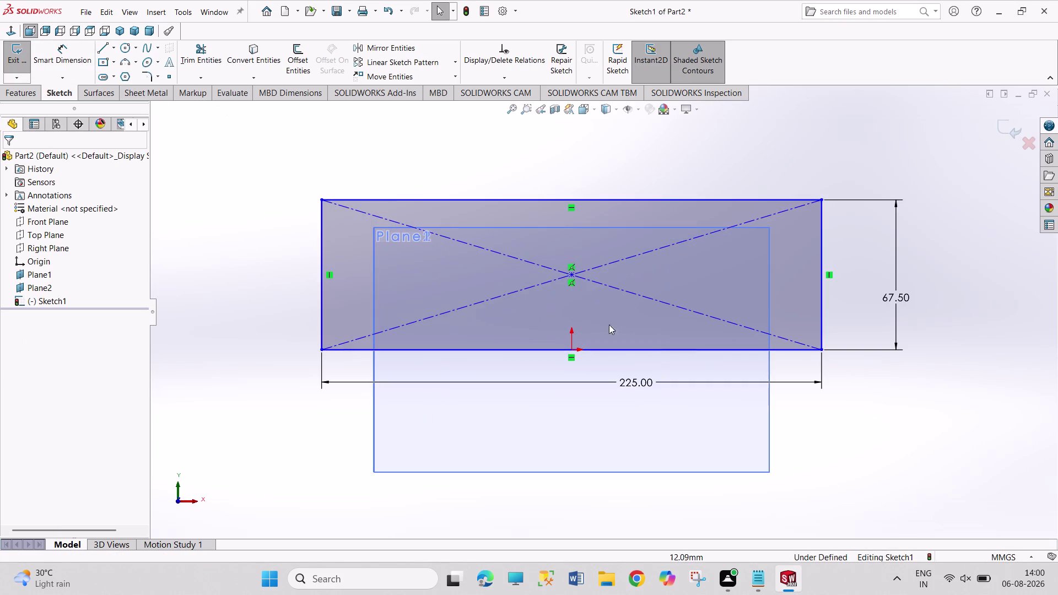
Align the rectangle's centre vertically with the origin and drag the rectangle upward.
click(715, 349)
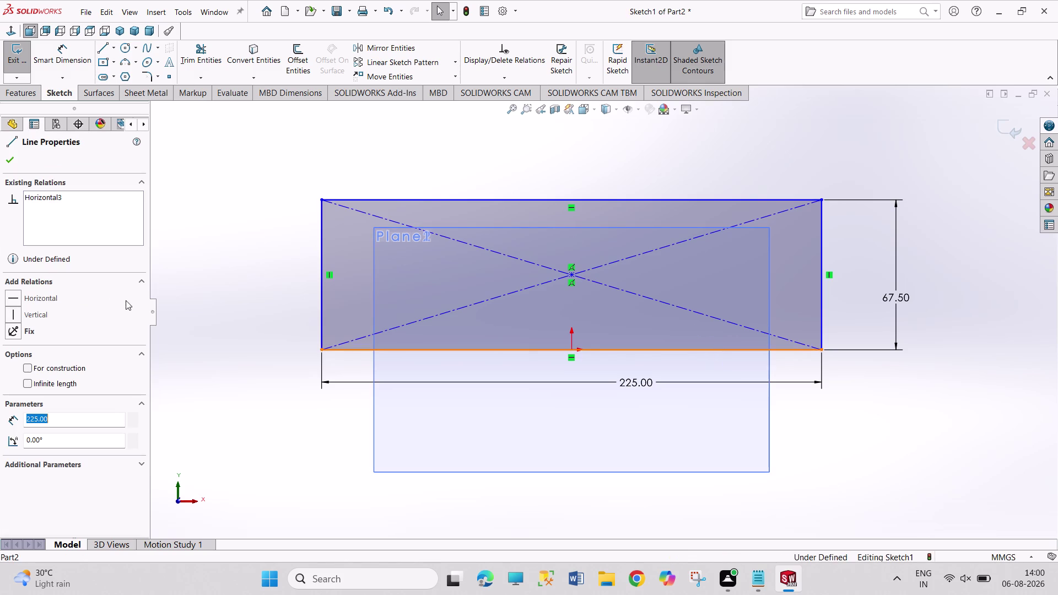
click(189, 280)
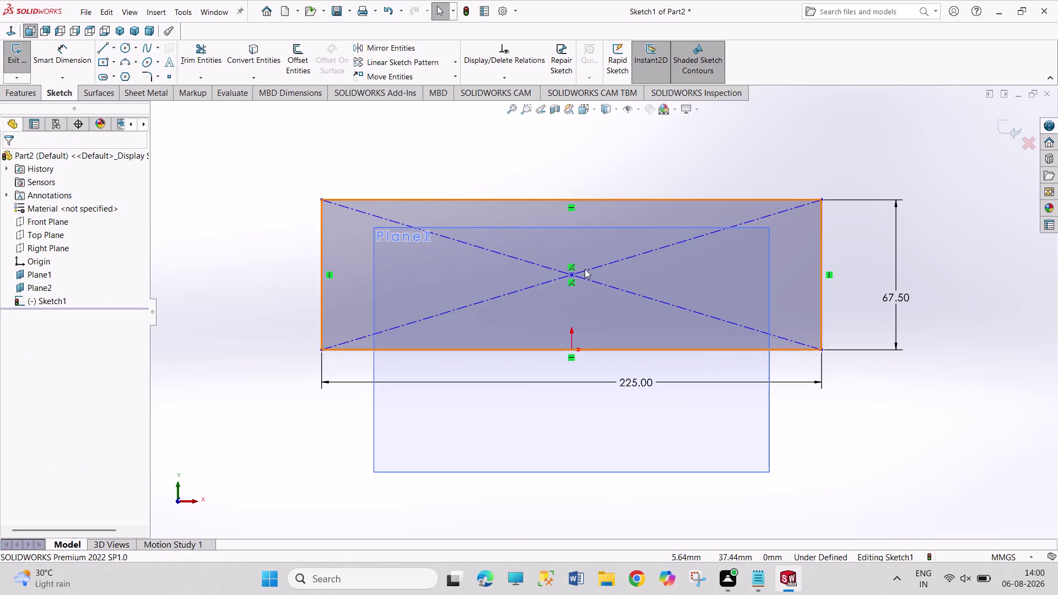
click(572, 275)
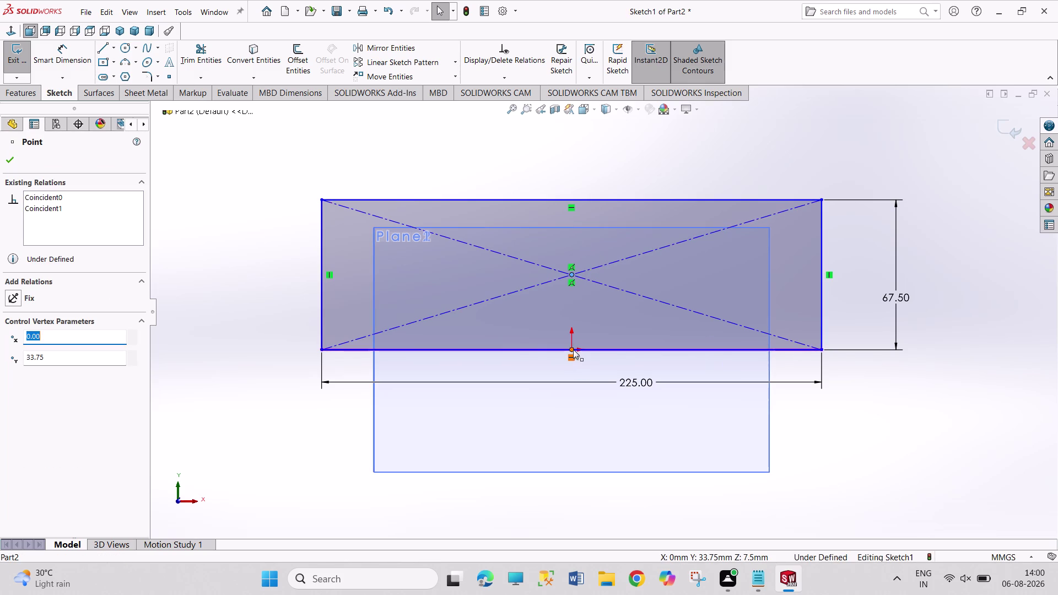
click(573, 349)
click(47, 373)
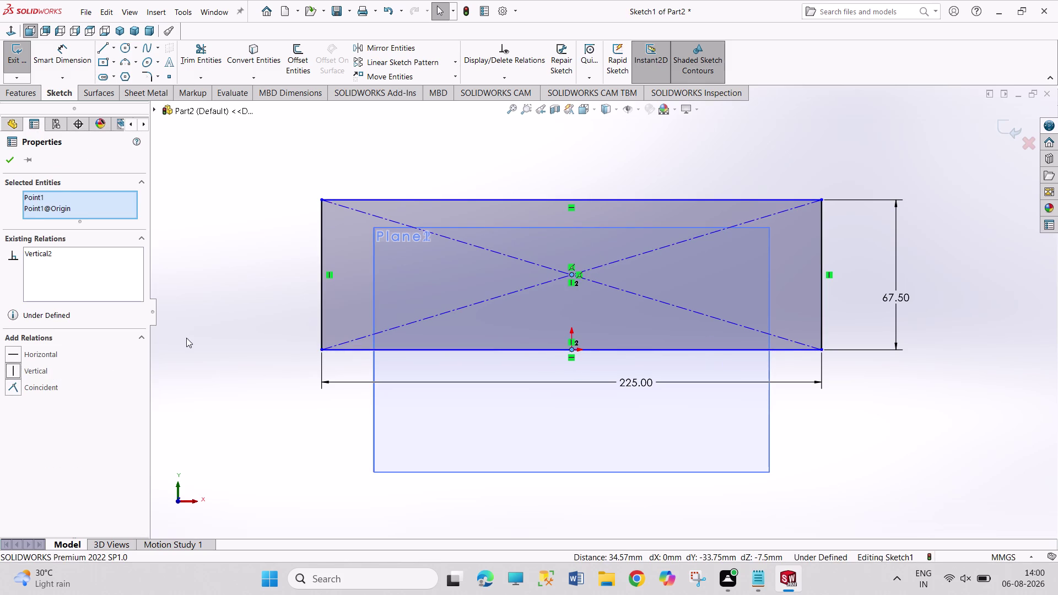
click(186, 338)
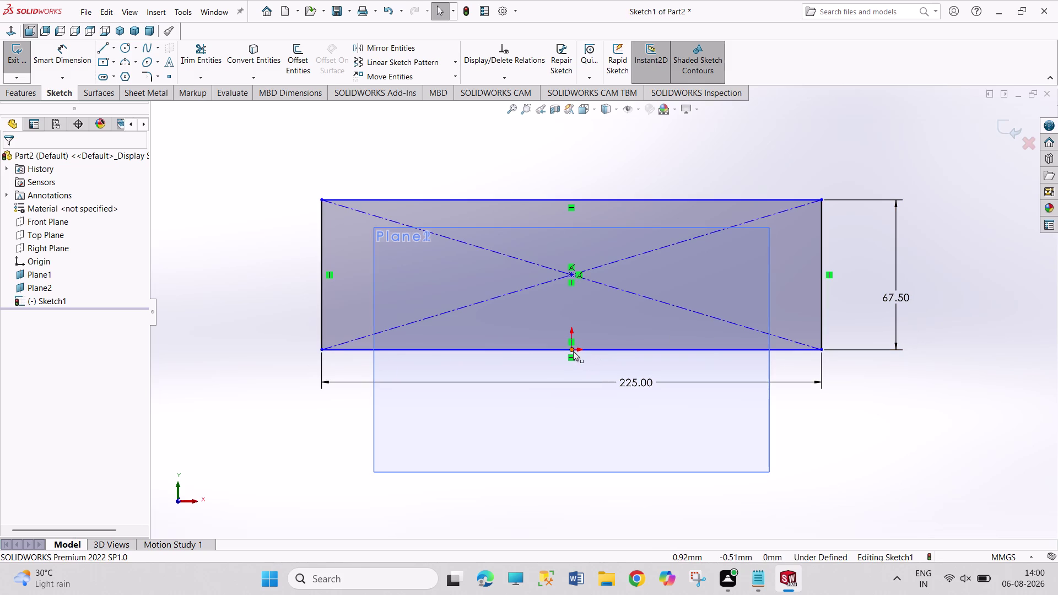
drag(585, 349, 587, 331)
click(790, 400)
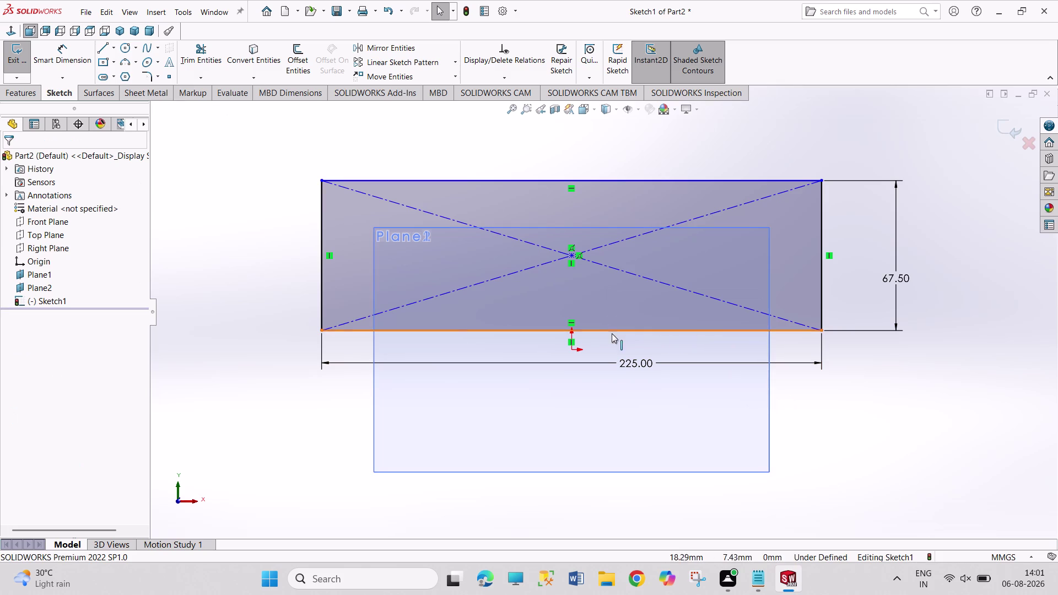
Attempt a midpoint relation between bottom edge and origin, then clear the selection.
drag(604, 330, 599, 330)
click(571, 349)
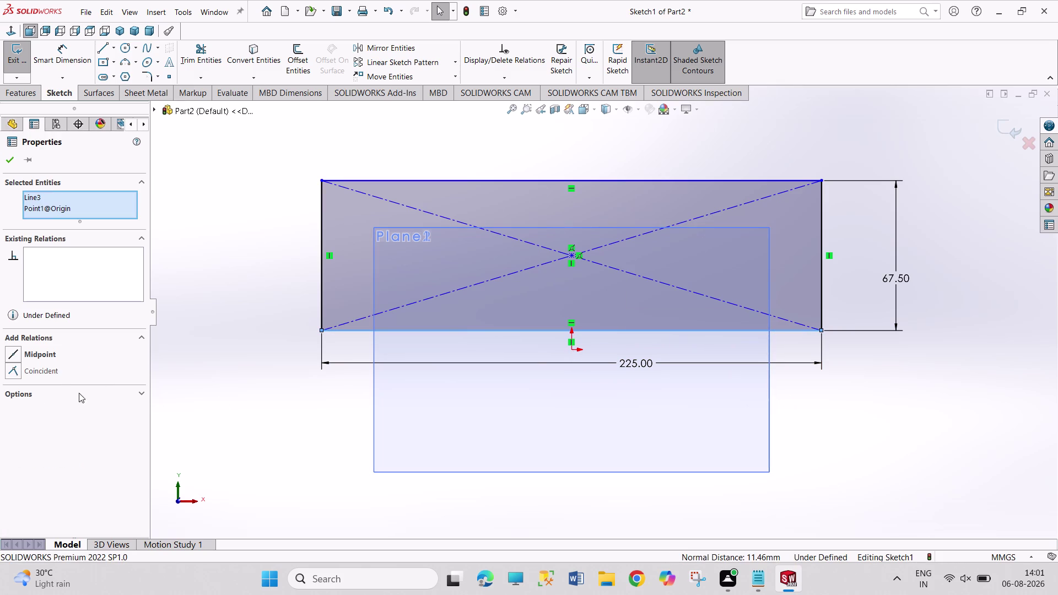
click(46, 355)
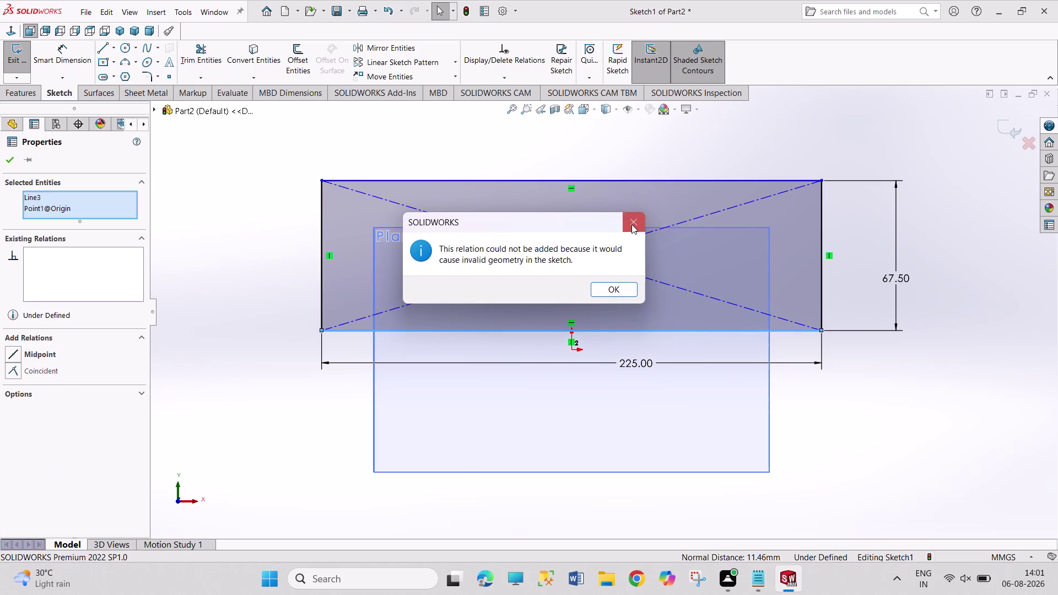
click(630, 224)
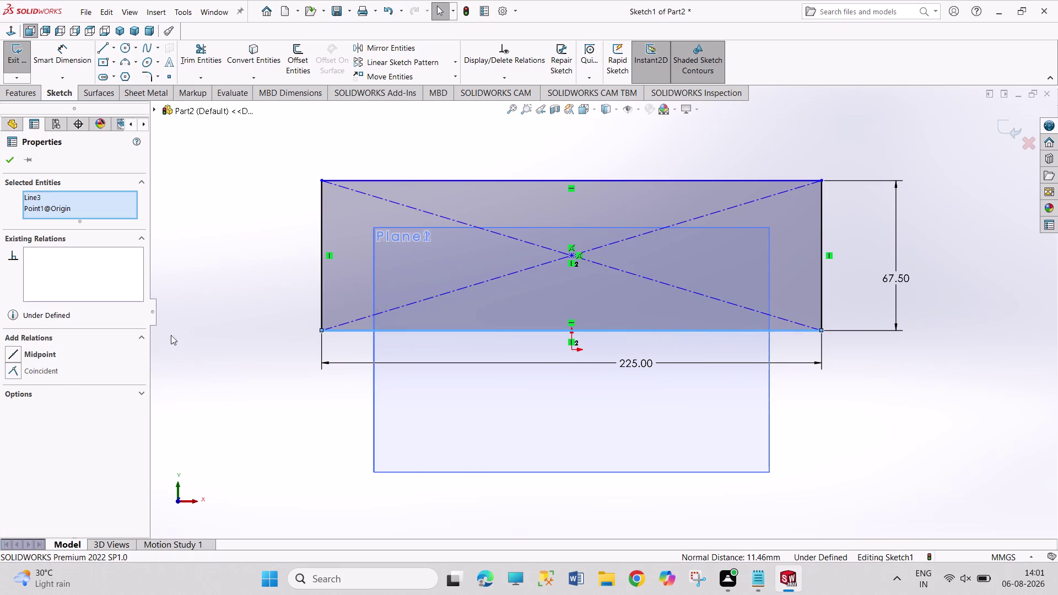
click(53, 376)
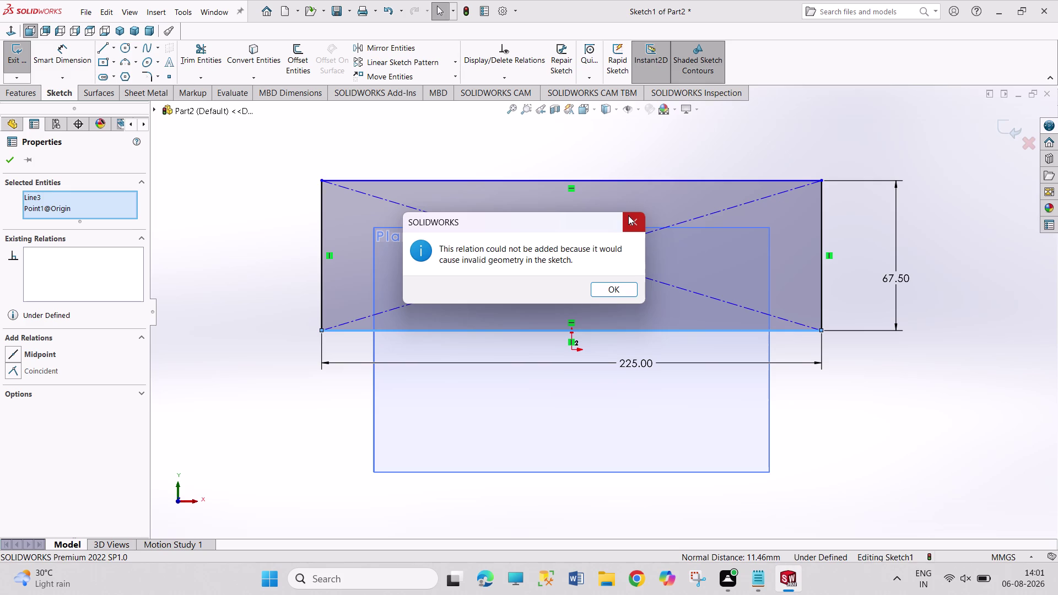
click(629, 215)
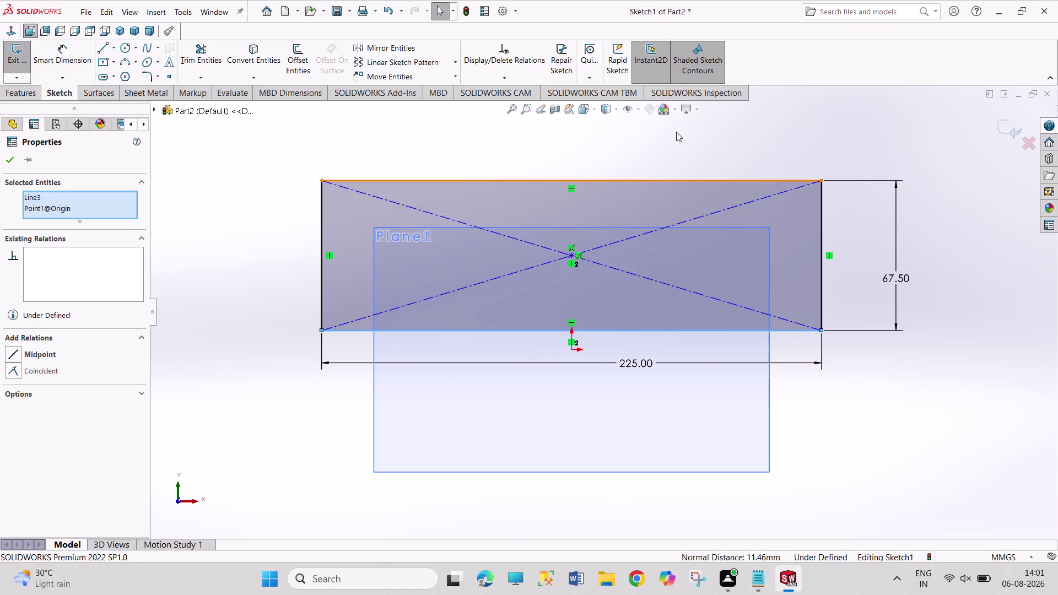
key(Escape)
key(Escape)
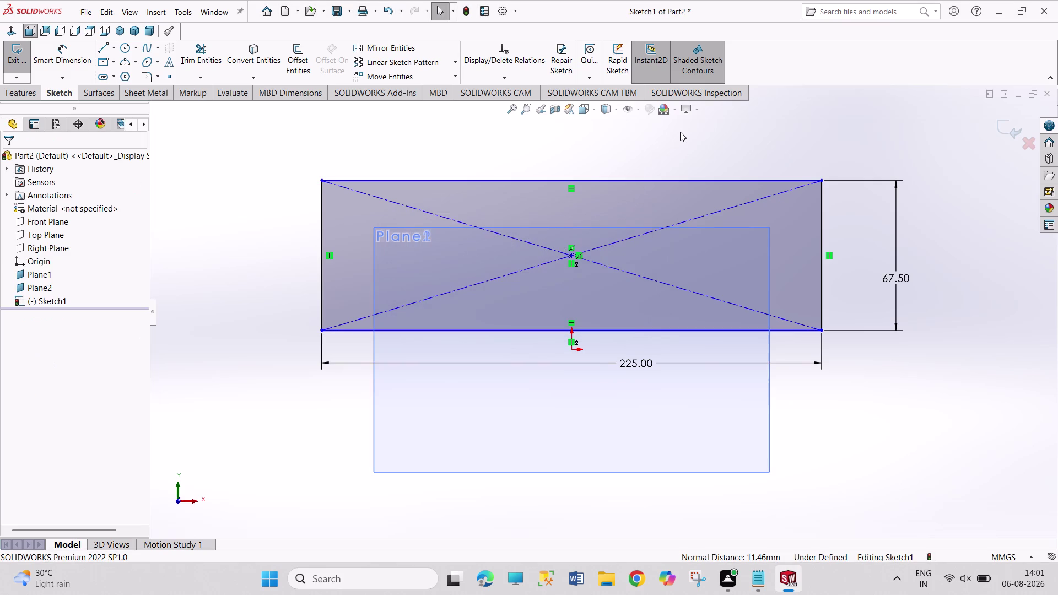
key(Escape)
key(Escape)
key(Escape)
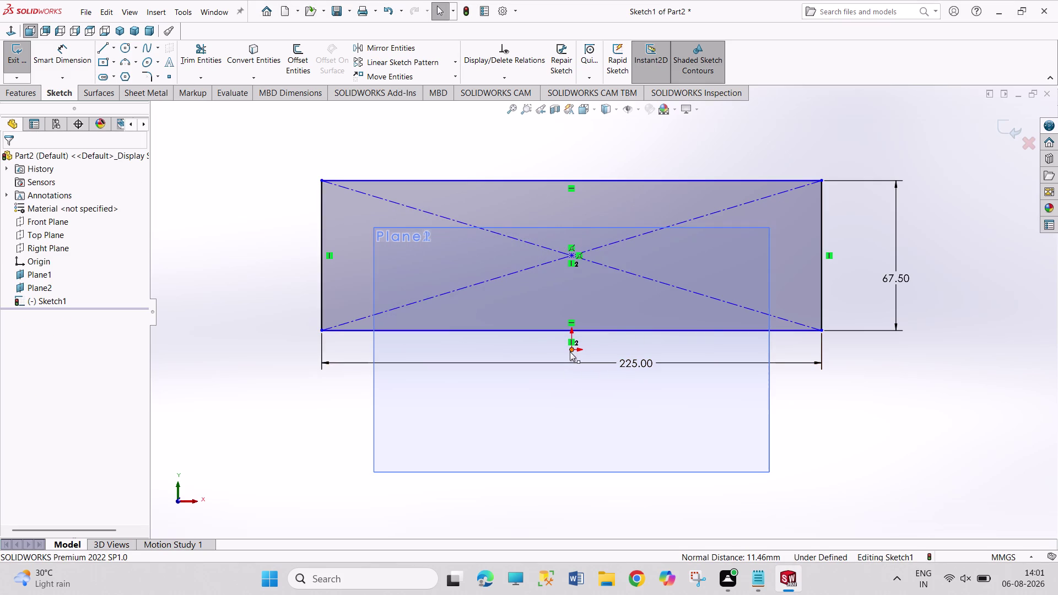
Make the bottom edge coincident with the sketch origin.
click(570, 352)
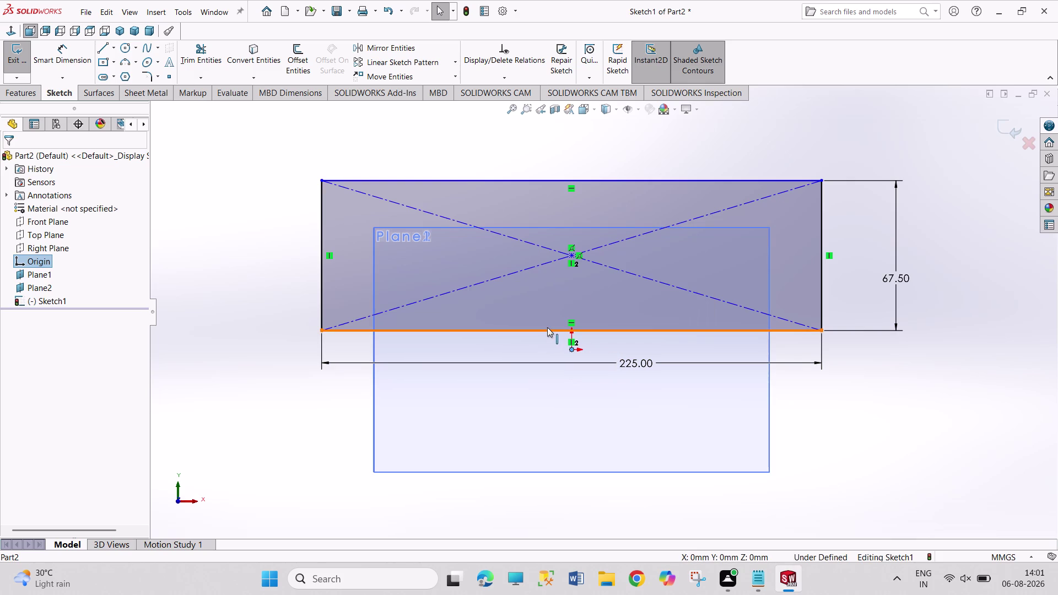
click(547, 327)
click(54, 368)
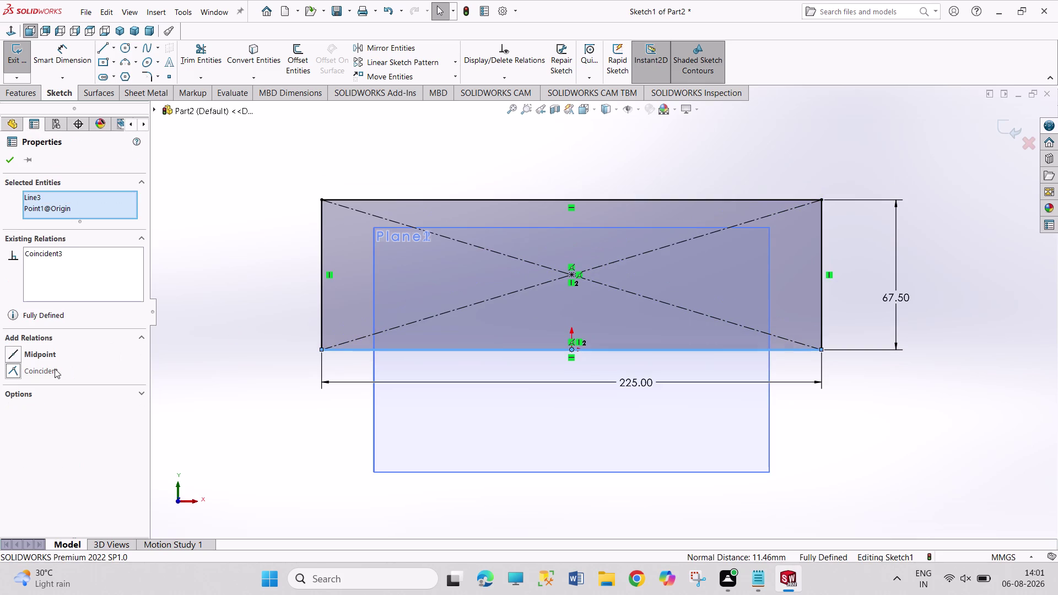
click(265, 310)
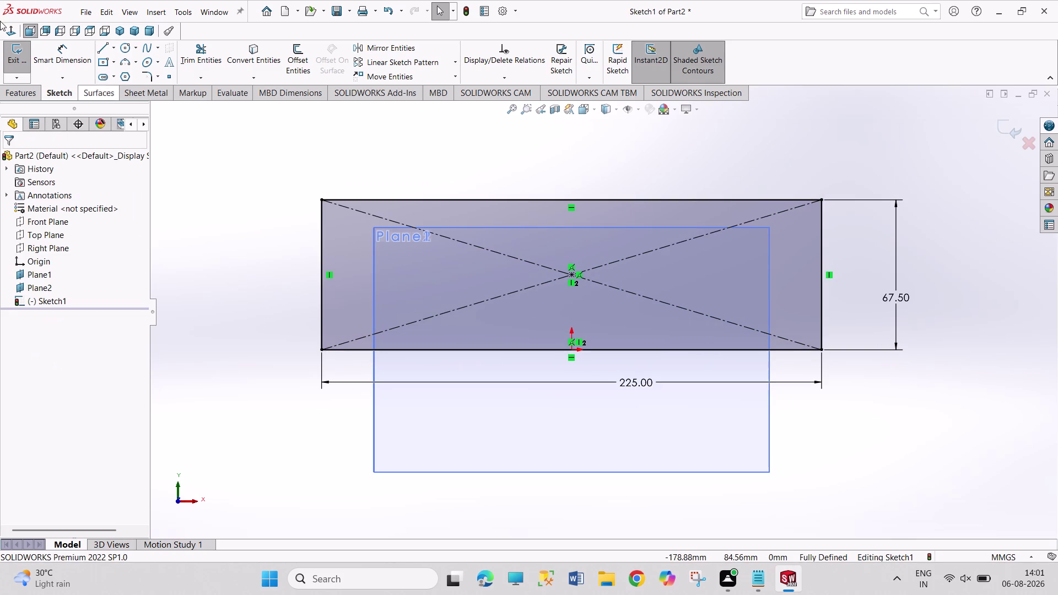
Convert the rectangle's bottom edge into a construction line.
click(366, 350)
click(55, 370)
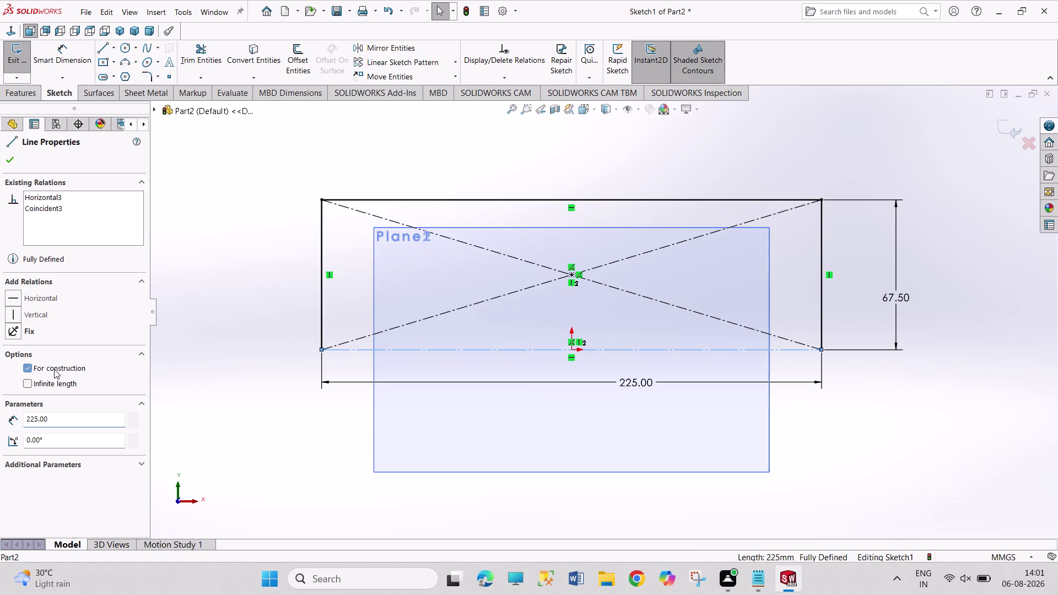
click(10, 163)
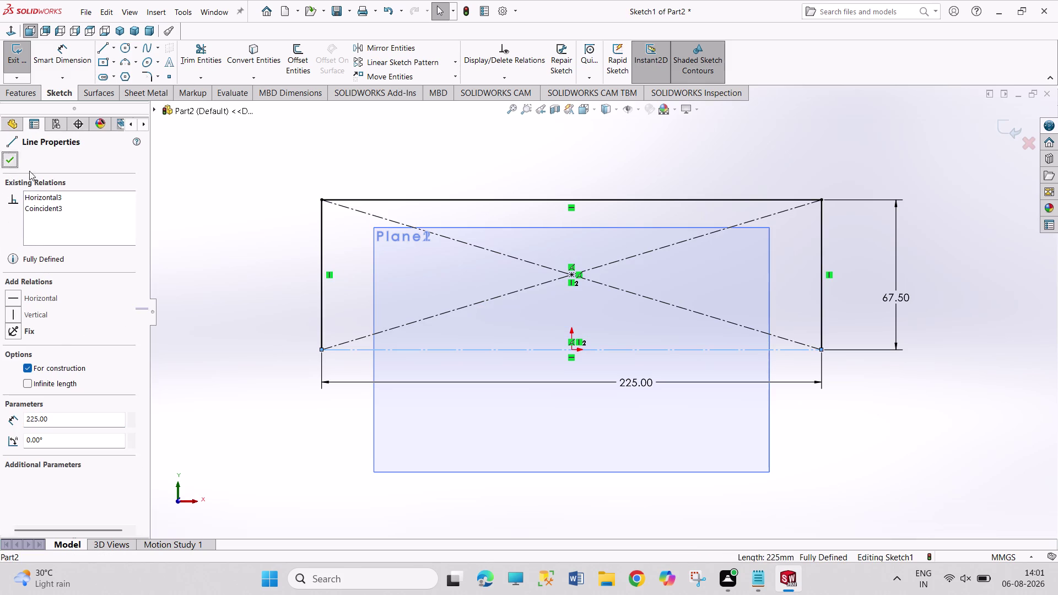
click(298, 183)
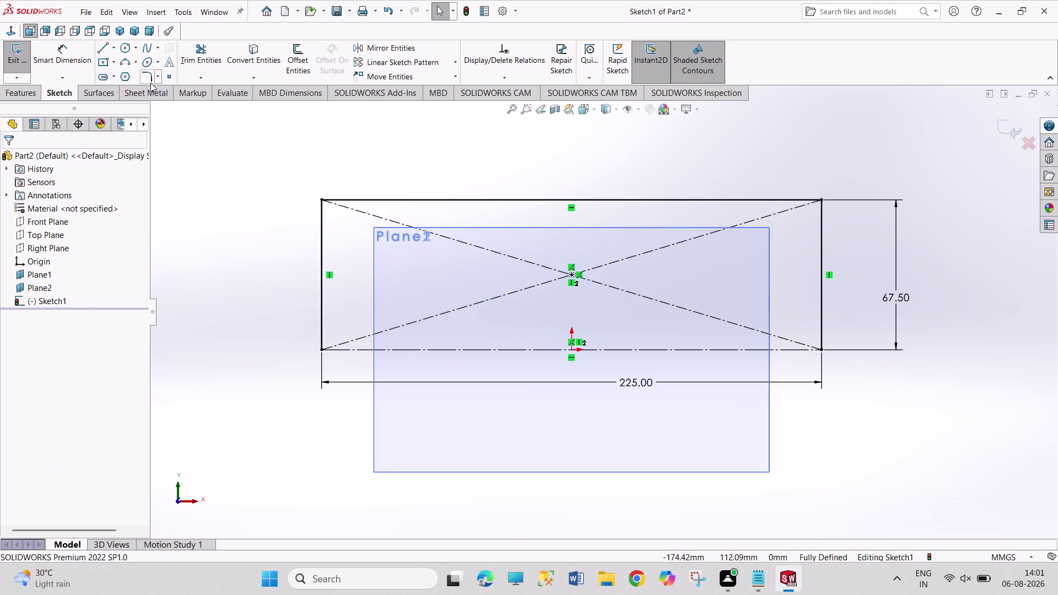
Fillet the top-left and top-right corners at 18 mm radius, then exit Sketch1.
click(151, 80)
drag(268, 165, 601, 251)
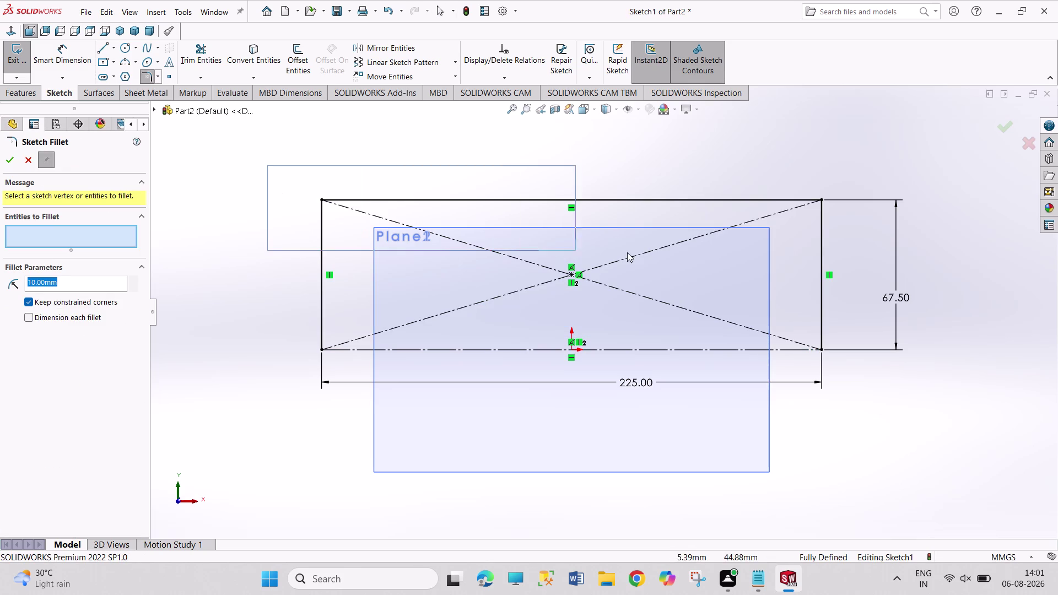
drag(601, 251, 870, 248)
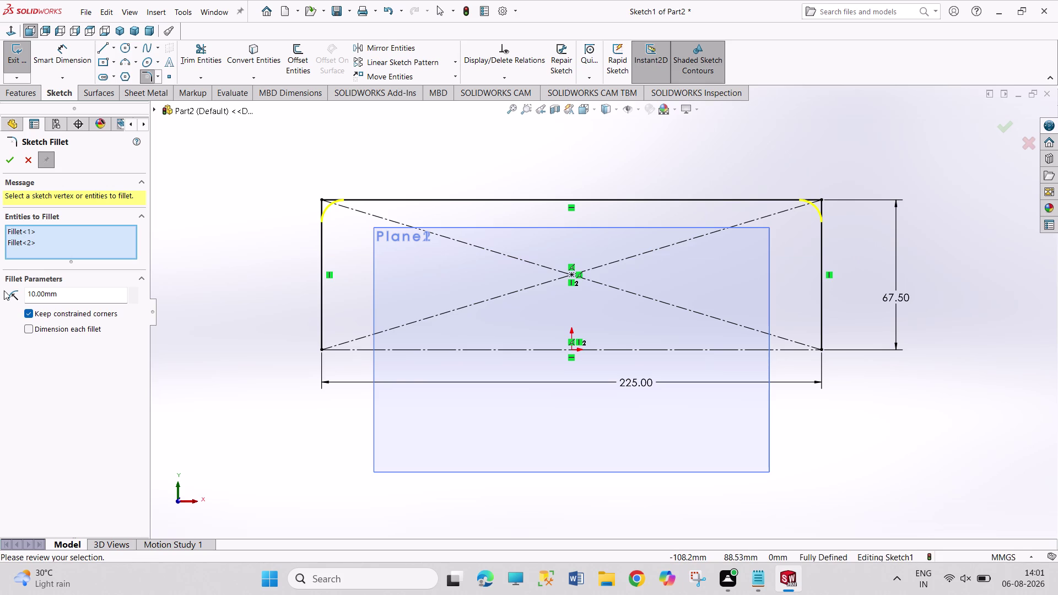
drag(63, 298, 14, 294)
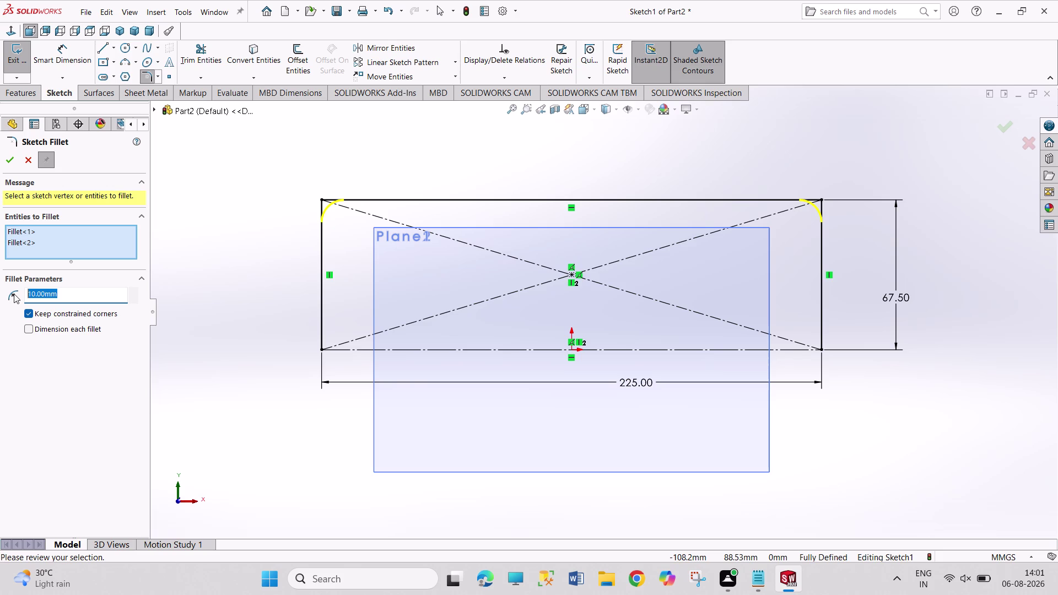
text(18)
key(Return)
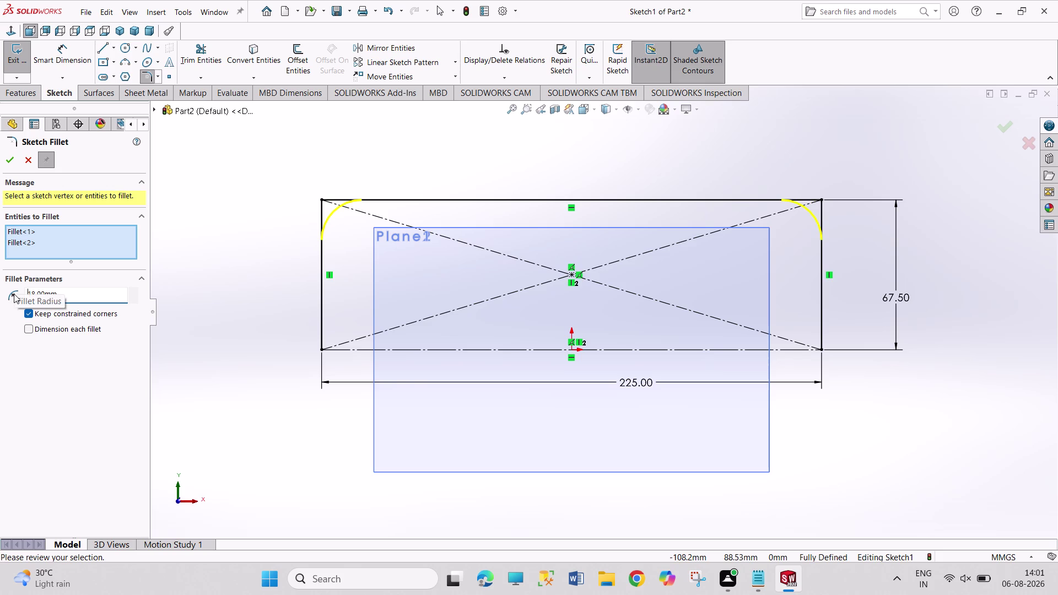
click(10, 162)
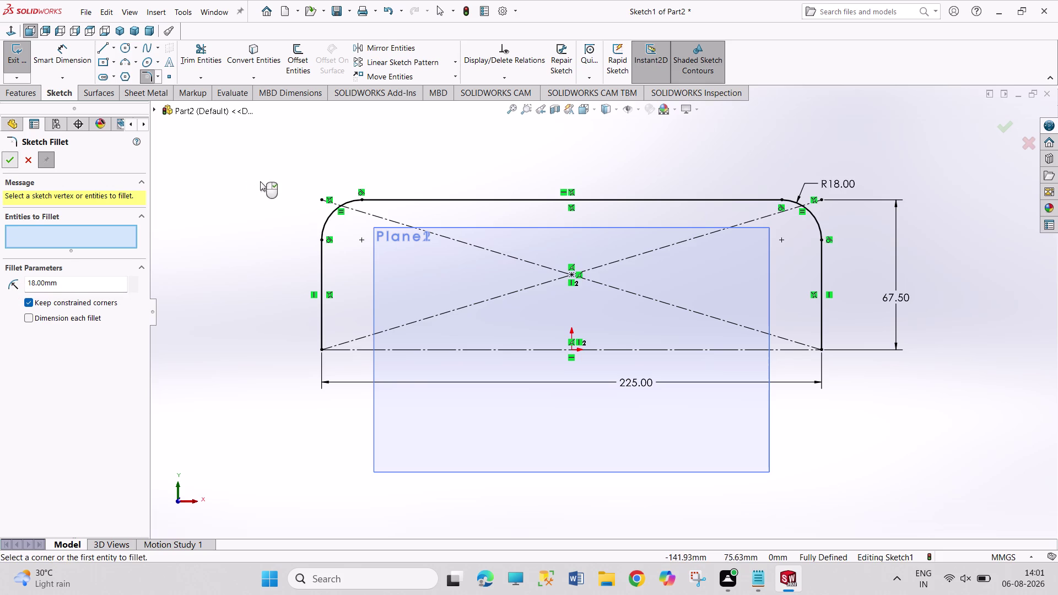
click(294, 168)
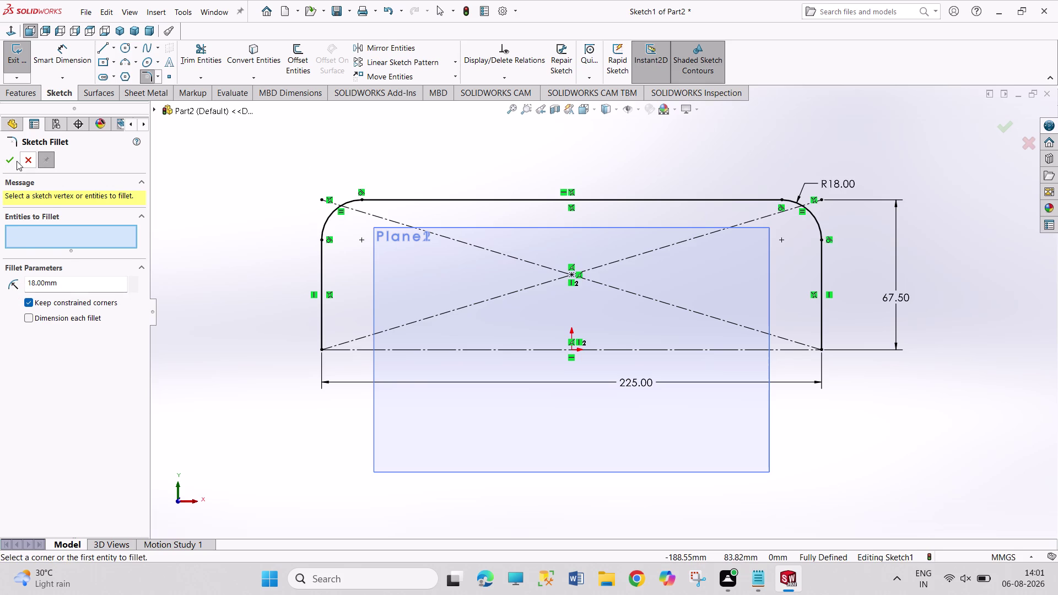
click(17, 161)
click(17, 59)
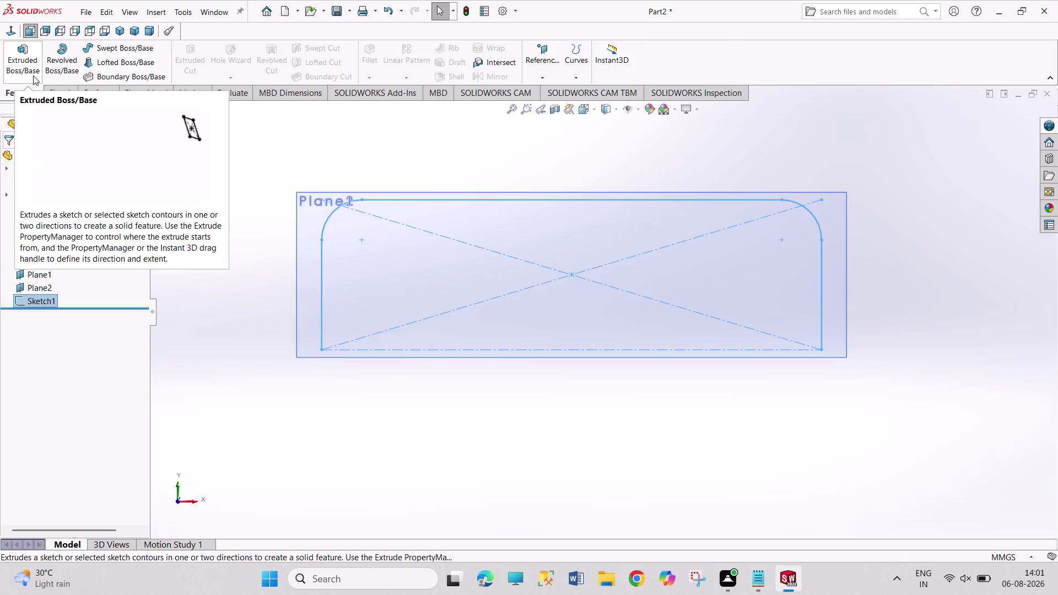
Orbit the view, select Plane2 and open a new sketch on it.
click(442, 163)
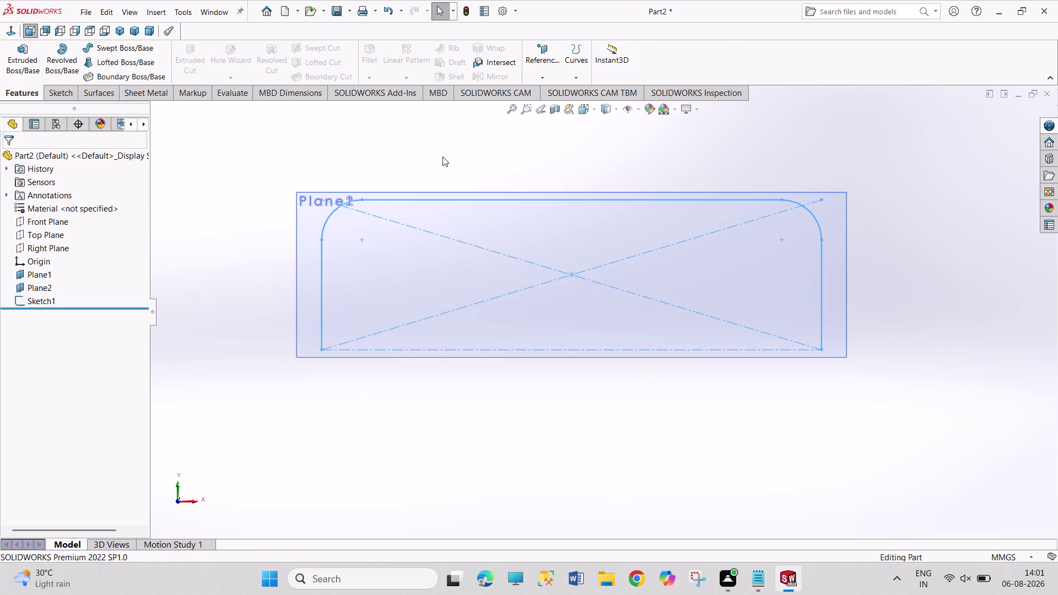
middle_drag(874, 241, 867, 244)
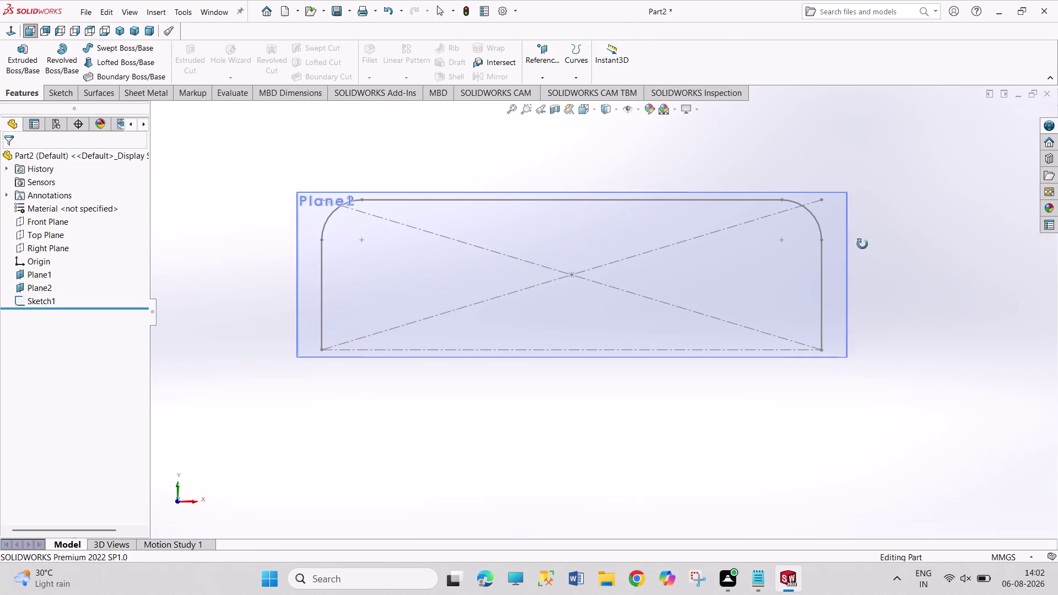
middle_drag(867, 243, 707, 326)
click(606, 247)
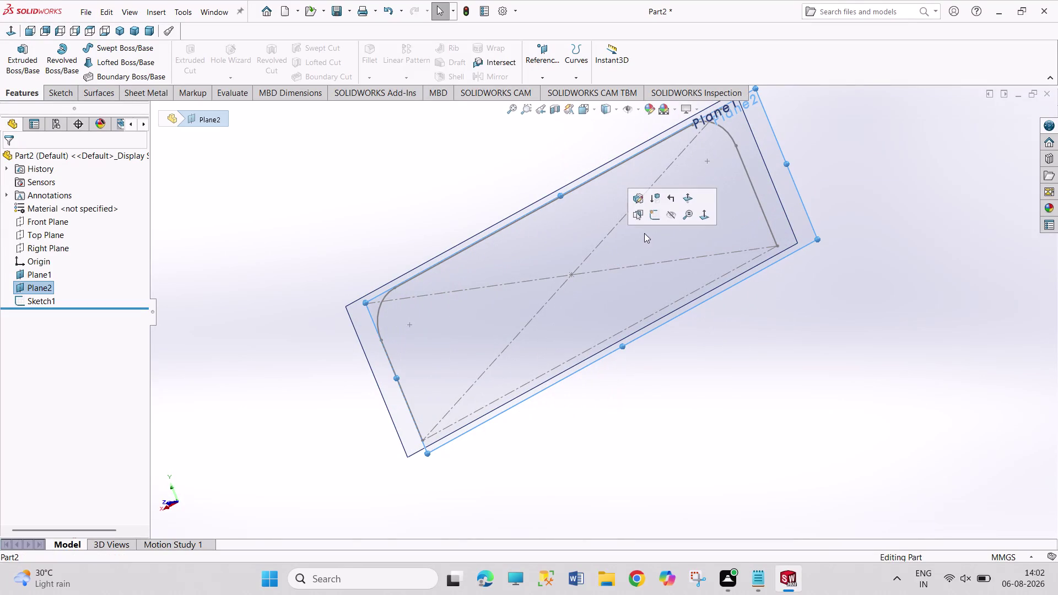
click(658, 217)
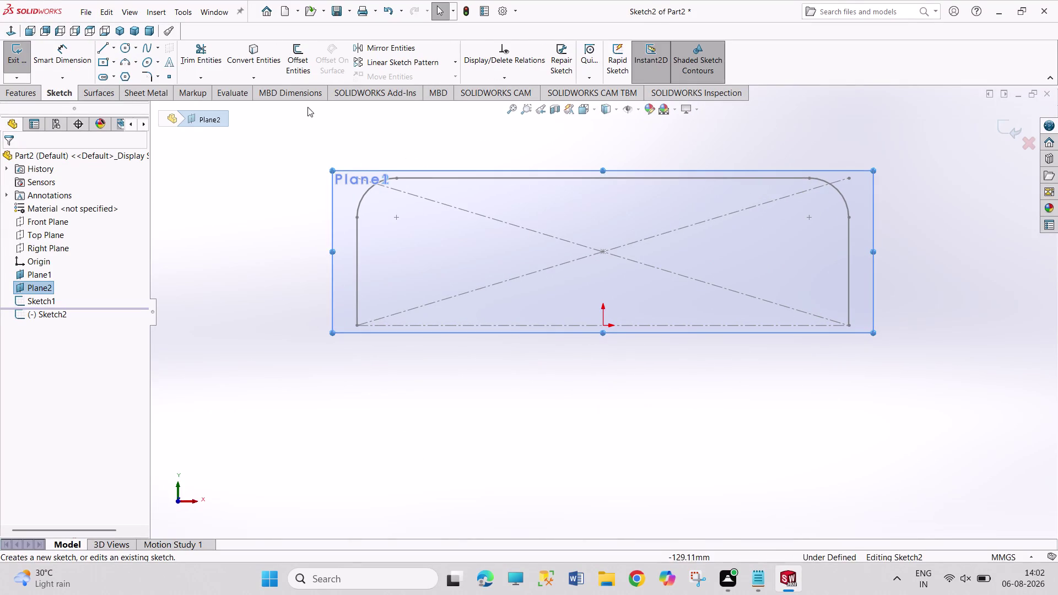
Convert Sketch1's two sides, two corner arcs and top edge into Sketch2, then exit.
click(263, 56)
click(358, 269)
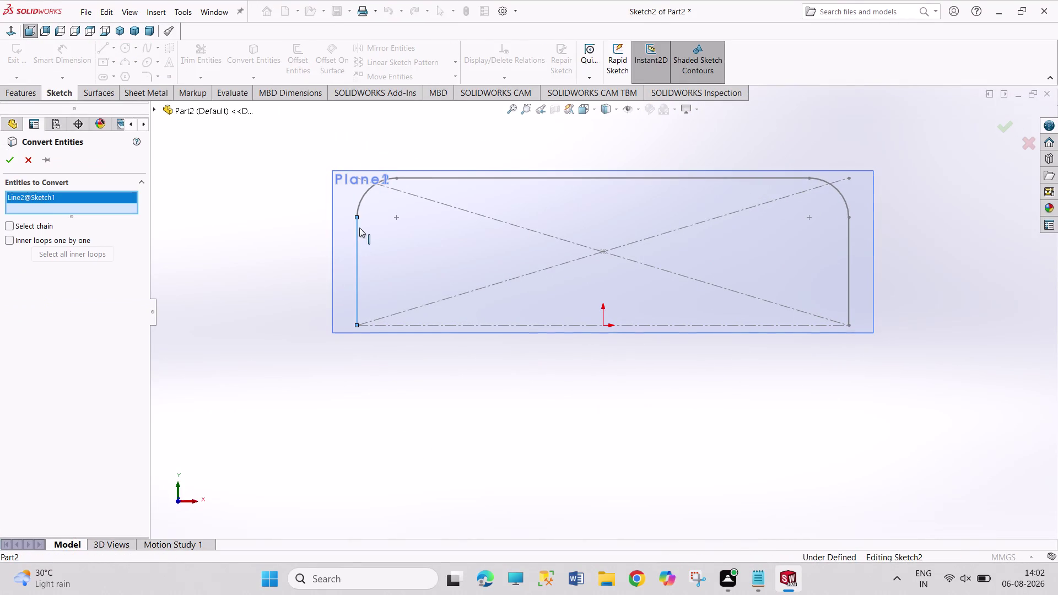
click(362, 203)
click(493, 178)
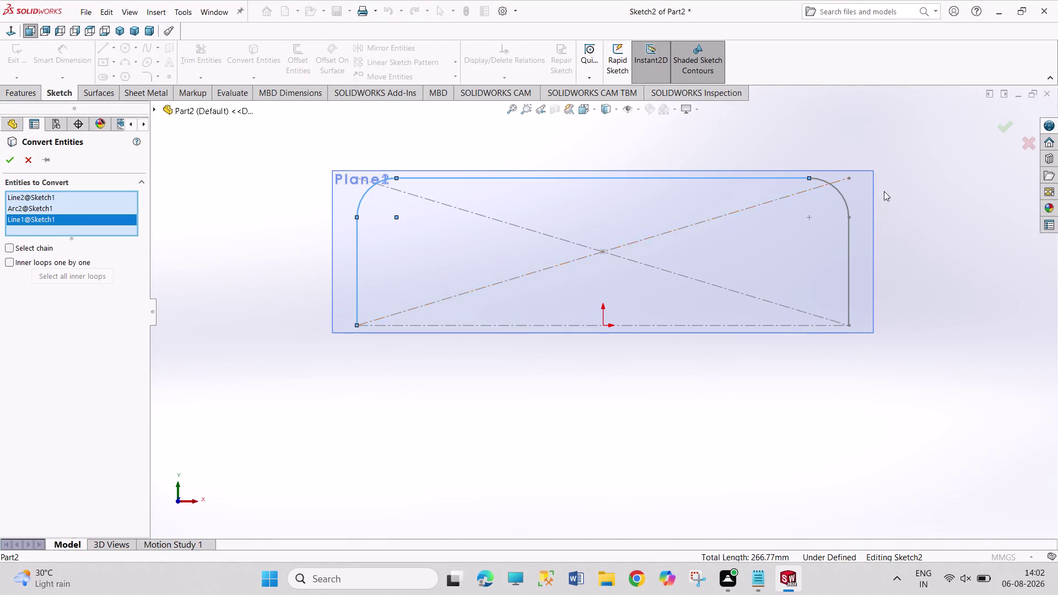
click(840, 196)
click(847, 248)
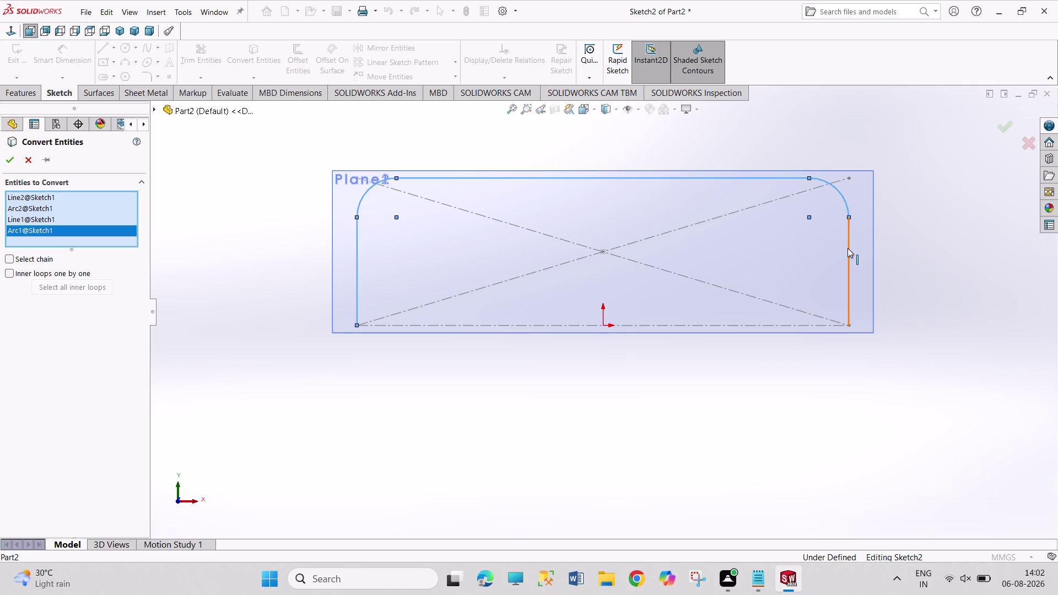
click(14, 158)
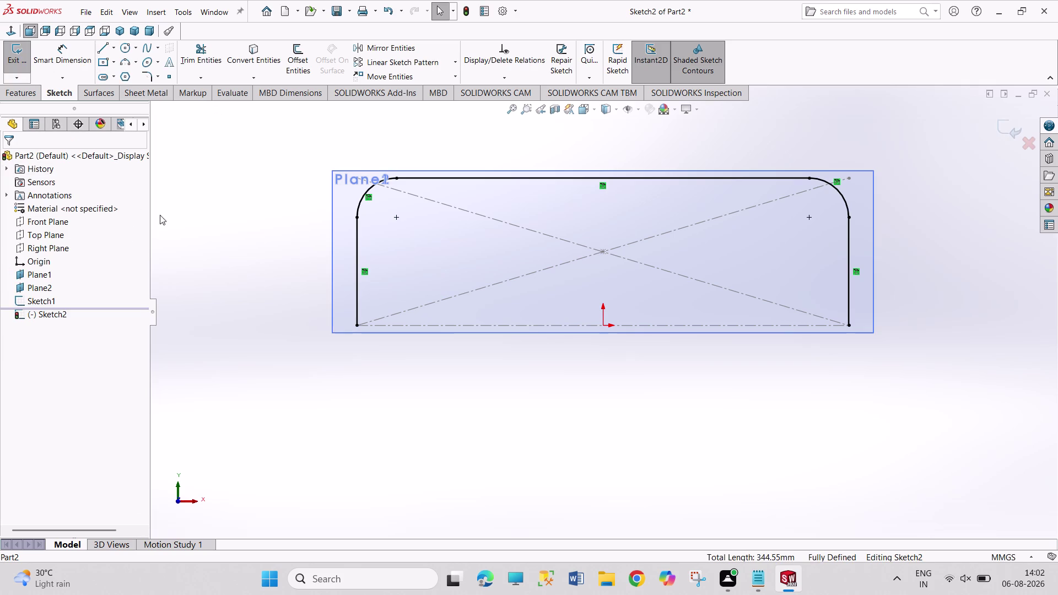
click(254, 224)
click(19, 60)
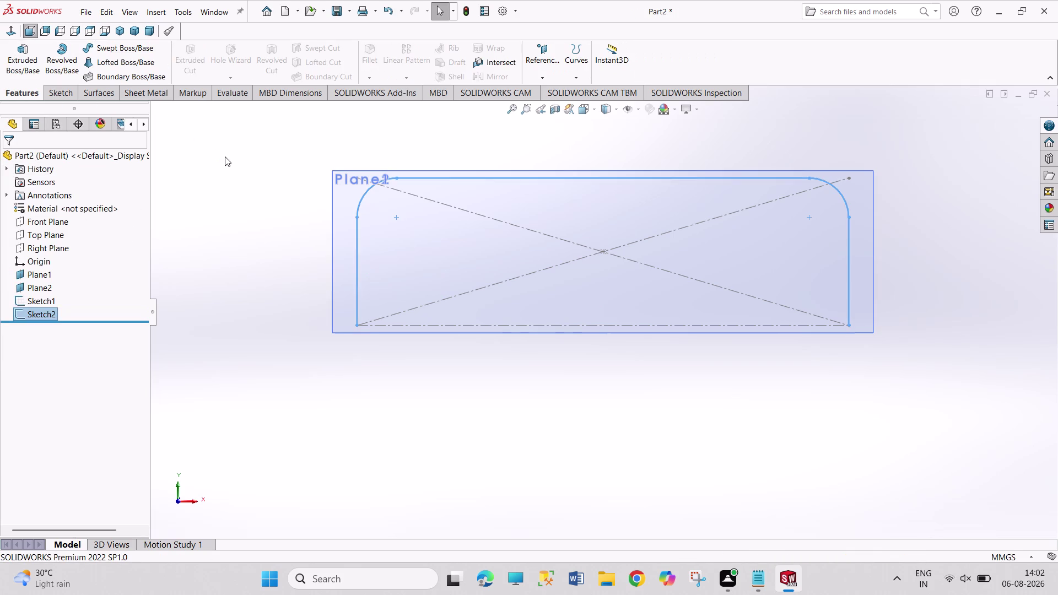
Switch to isometric view and start a new sketch on the Top Plane.
click(225, 156)
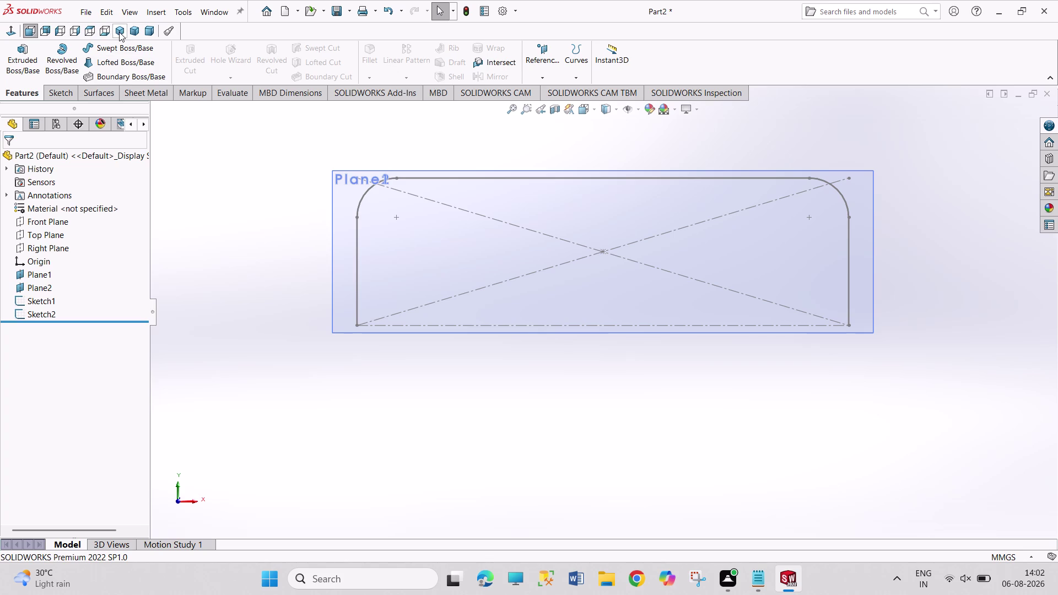
click(119, 32)
drag(590, 167, 683, 216)
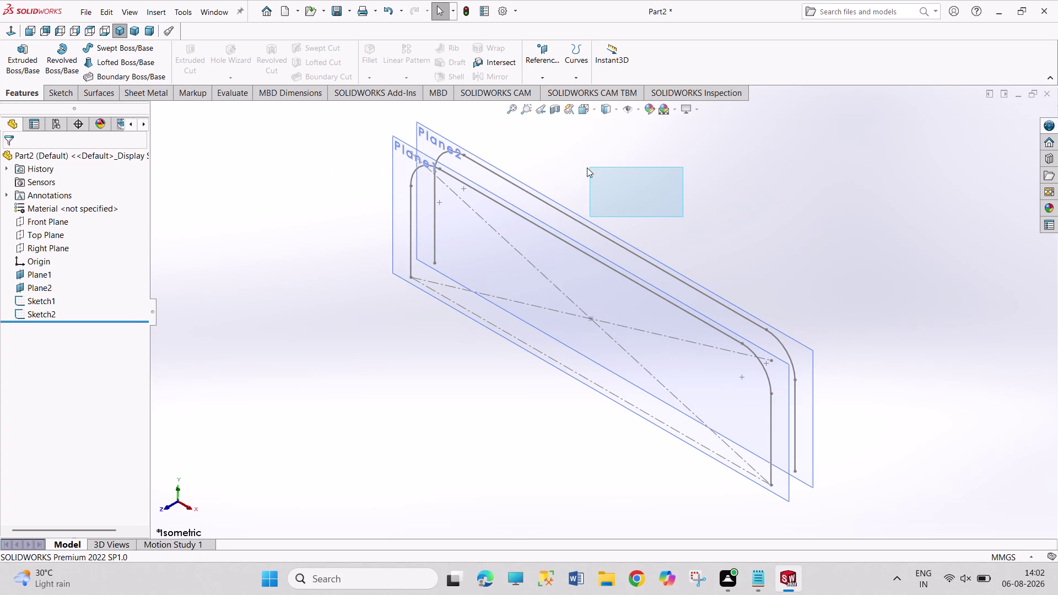
drag(587, 167, 727, 217)
drag(673, 169, 842, 226)
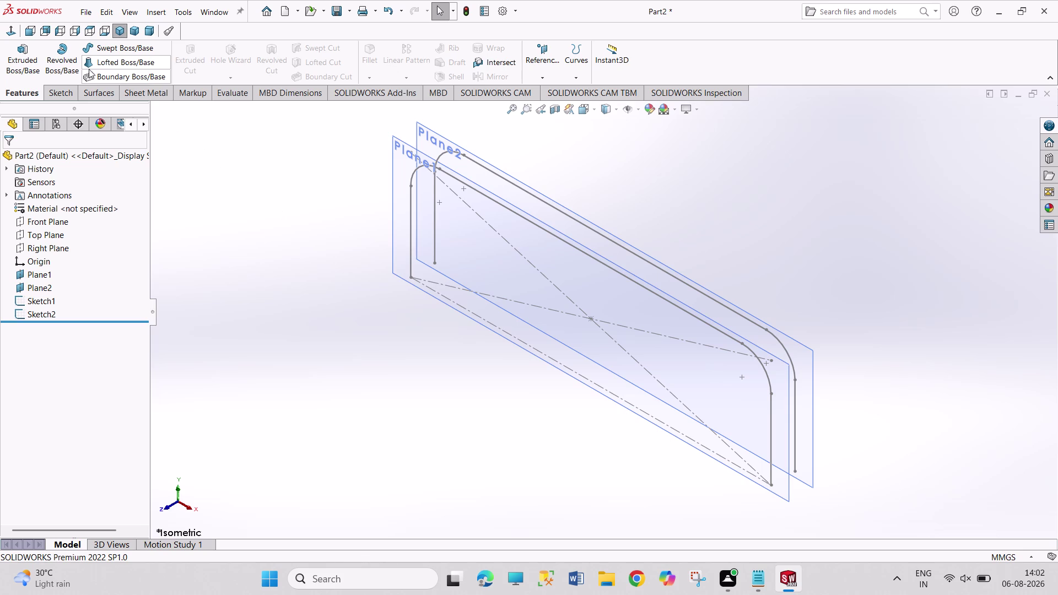
click(37, 238)
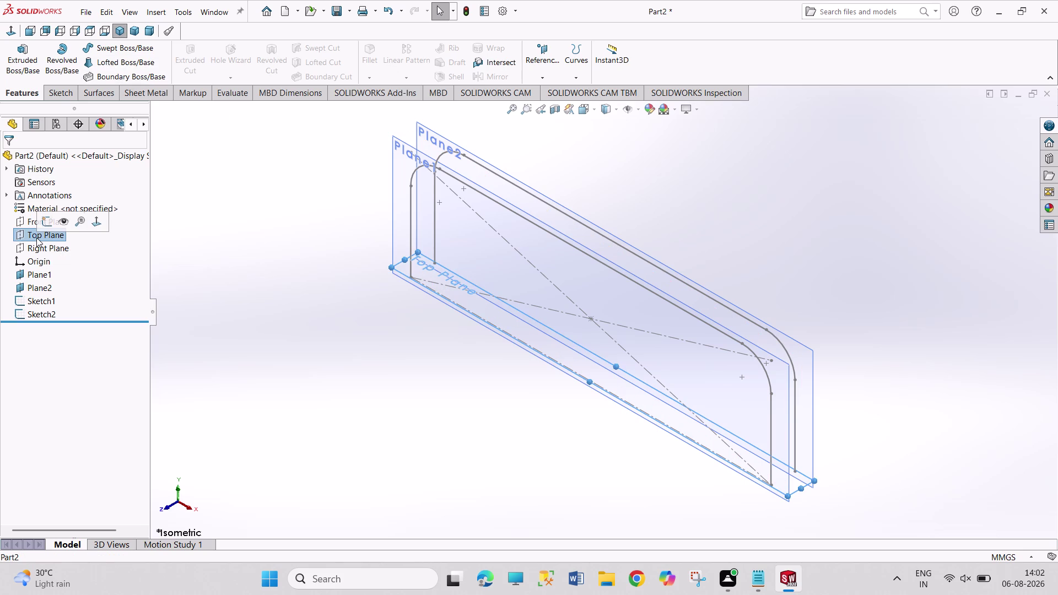
click(40, 225)
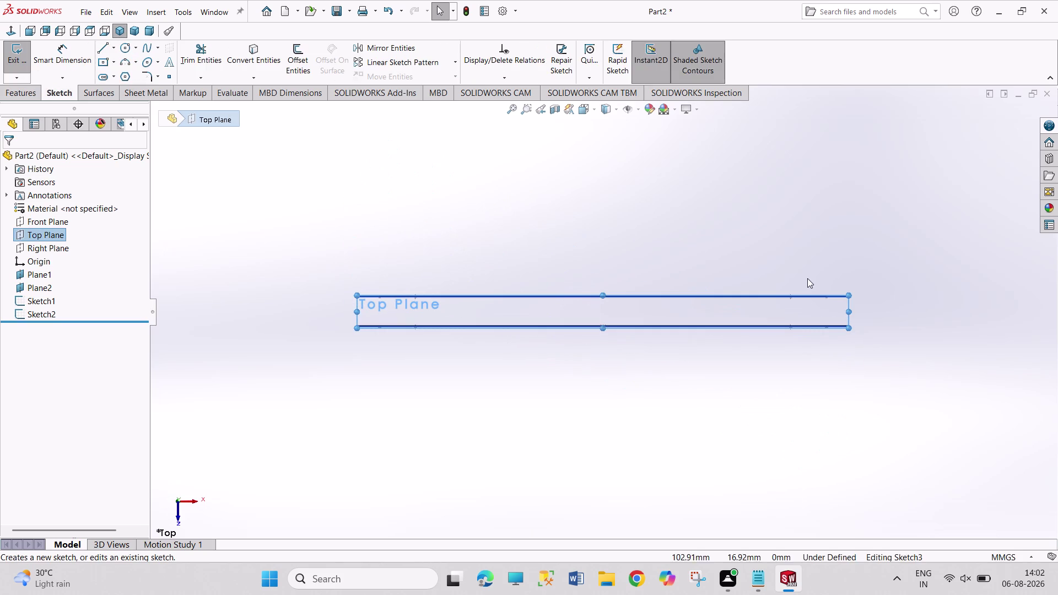
Hide the reference planes Plane1 and Plane2.
scroll(down, 3)
scroll(down, 3)
scroll(down, 3)
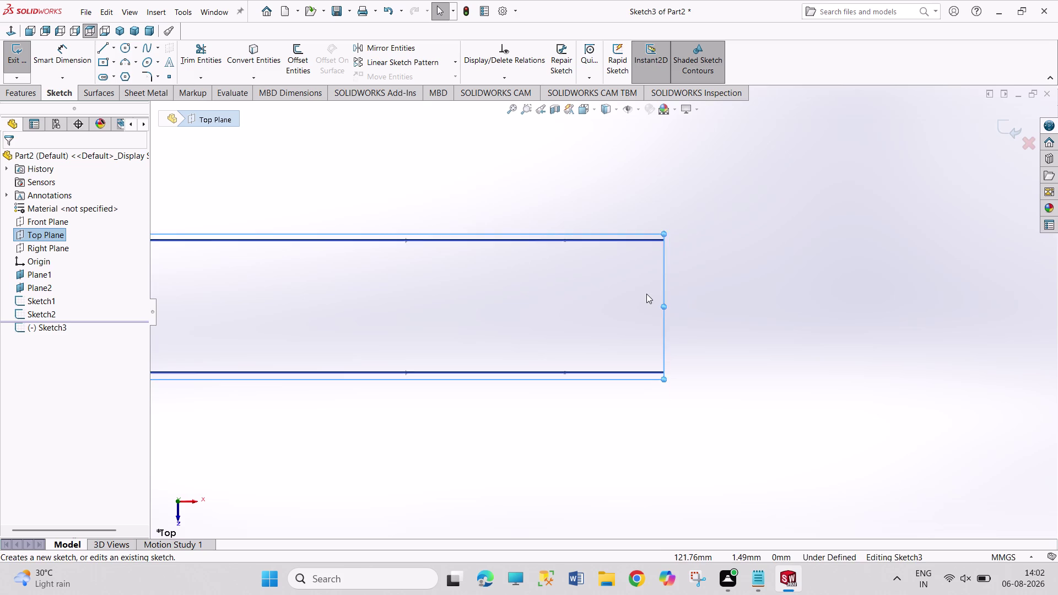
scroll(down, 3)
scroll(down, 3)
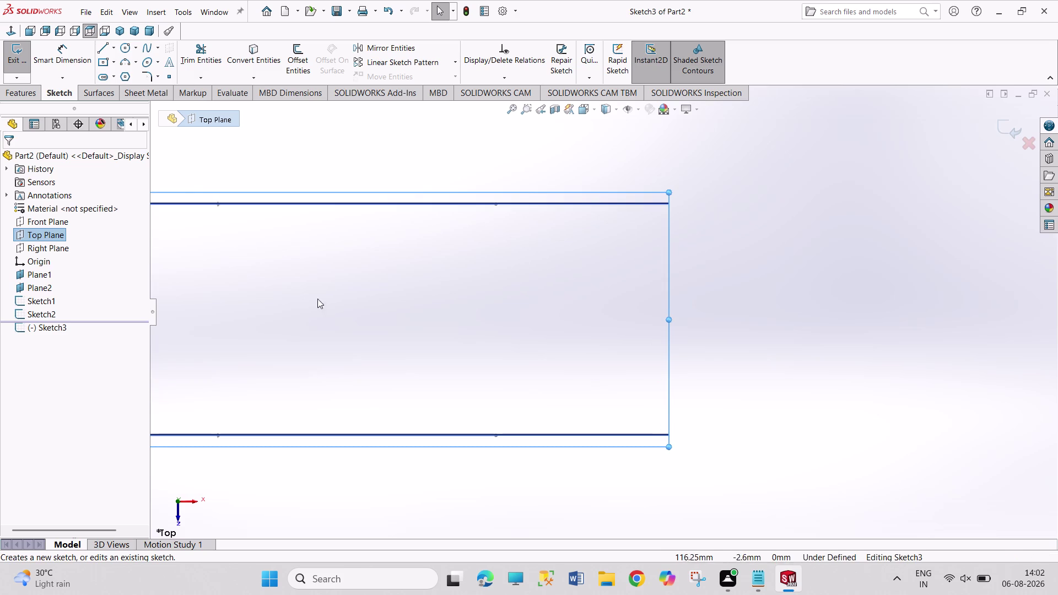
click(49, 274)
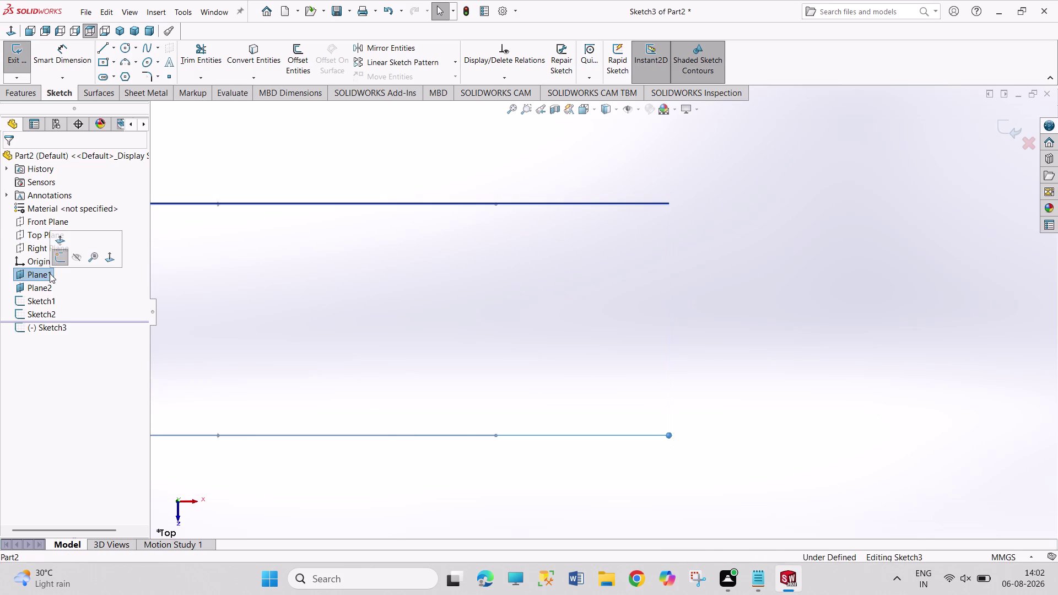
click(45, 288)
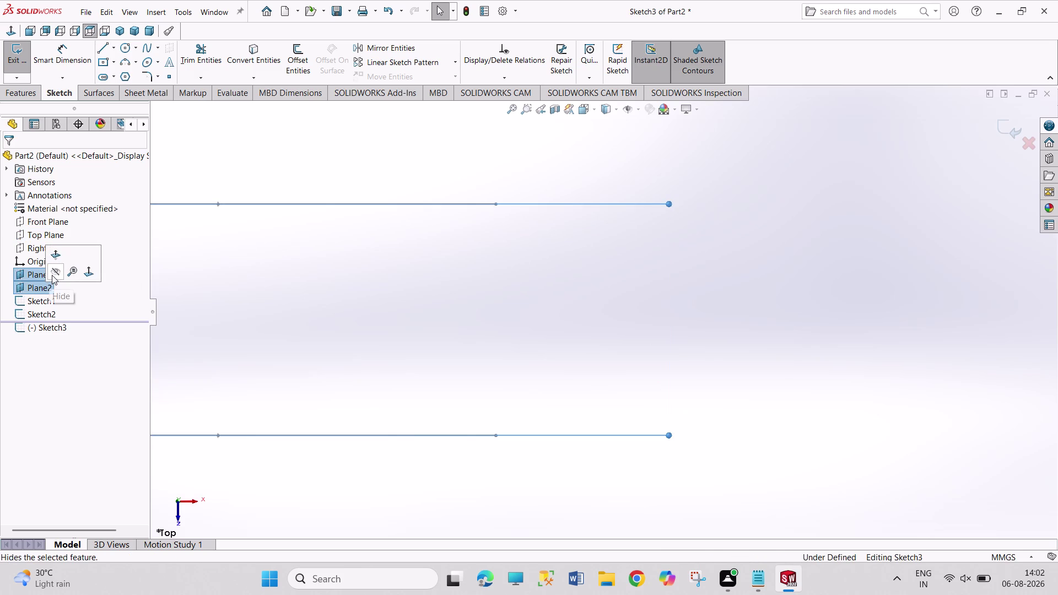
click(52, 273)
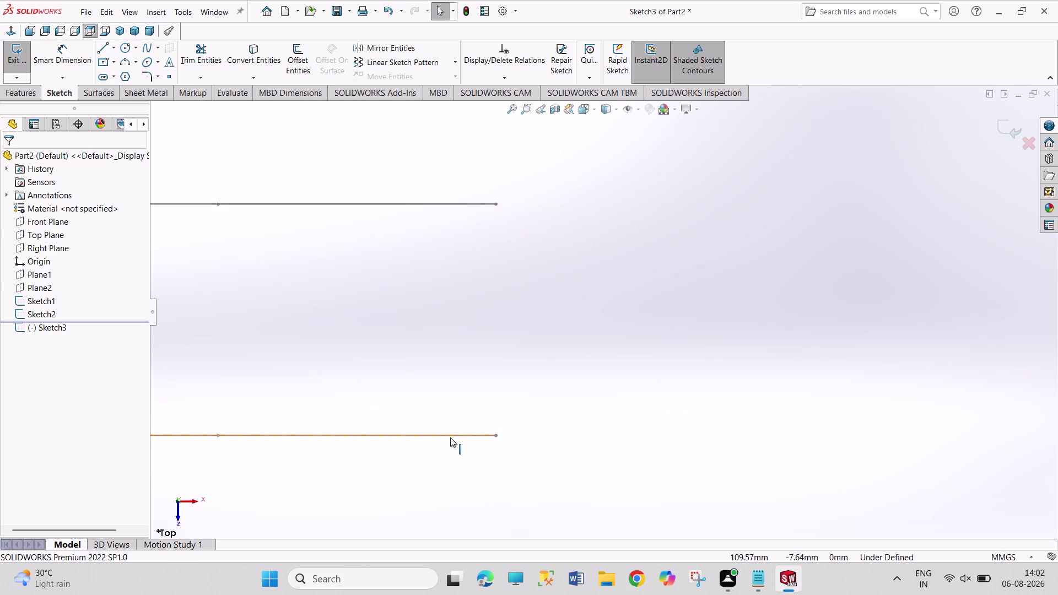
Attach the upper and lower horizontal lines to the Sketch1 and Sketch2 edges.
click(450, 437)
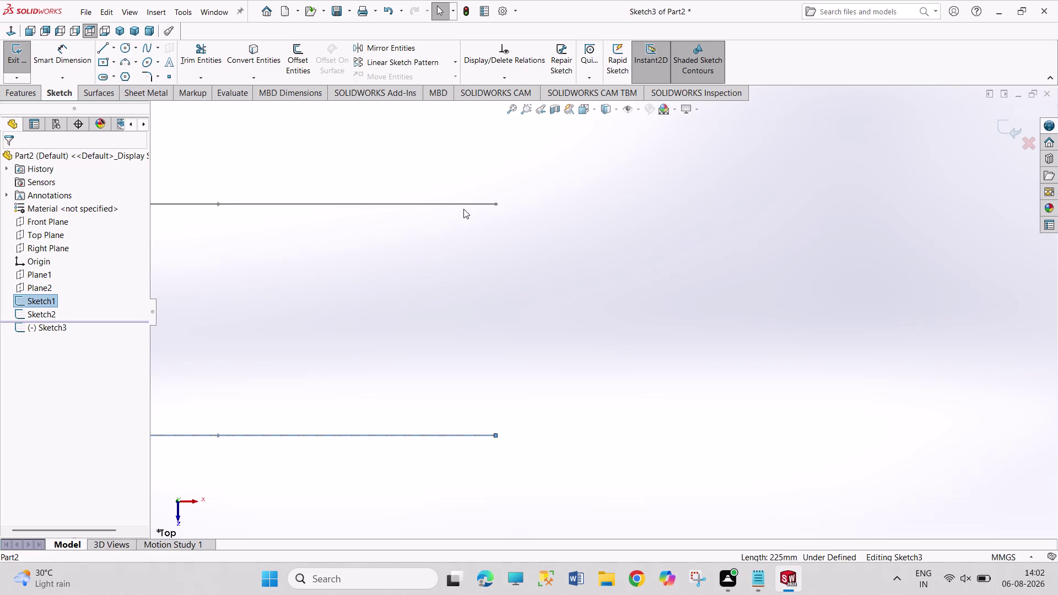
click(465, 207)
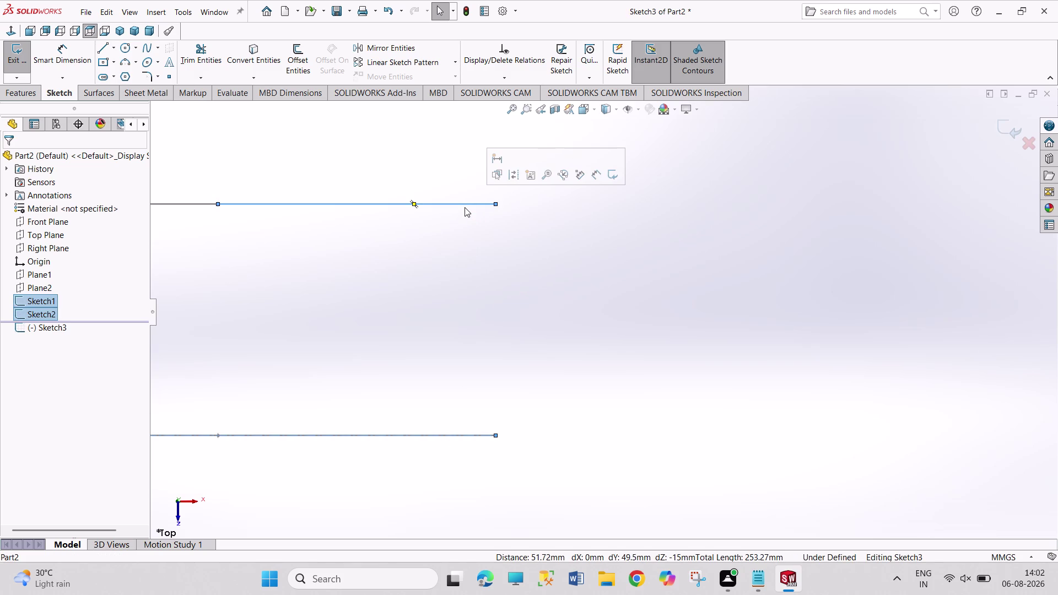
click(418, 357)
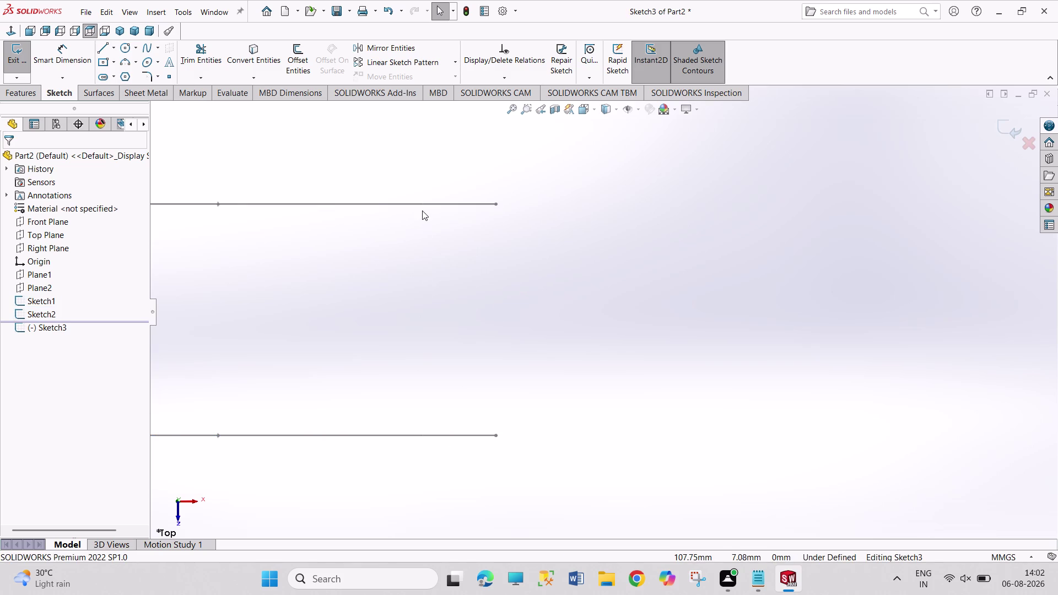
click(422, 206)
click(255, 64)
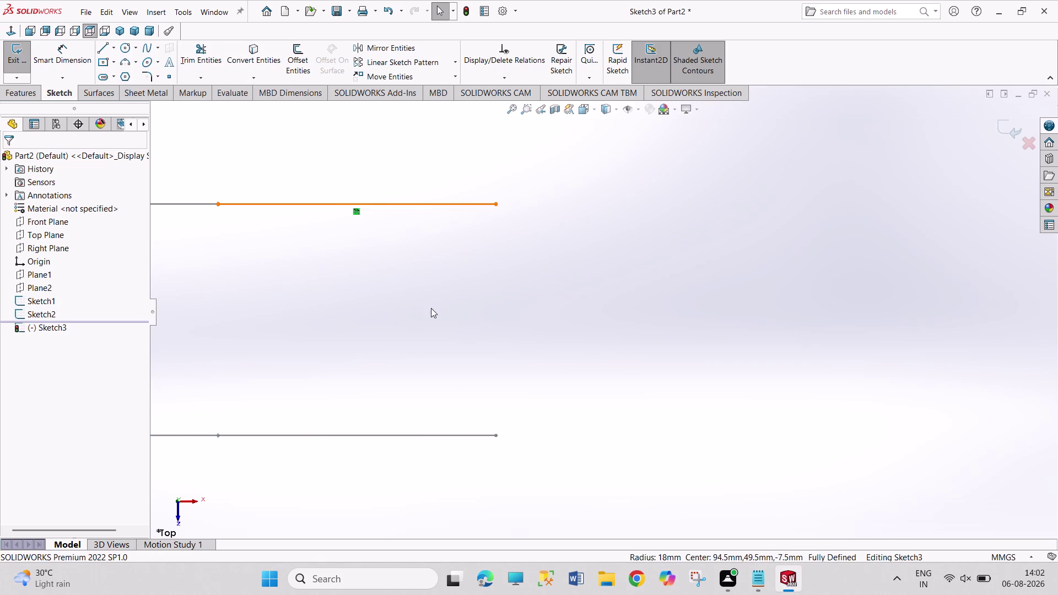
click(514, 338)
drag(472, 436, 471, 430)
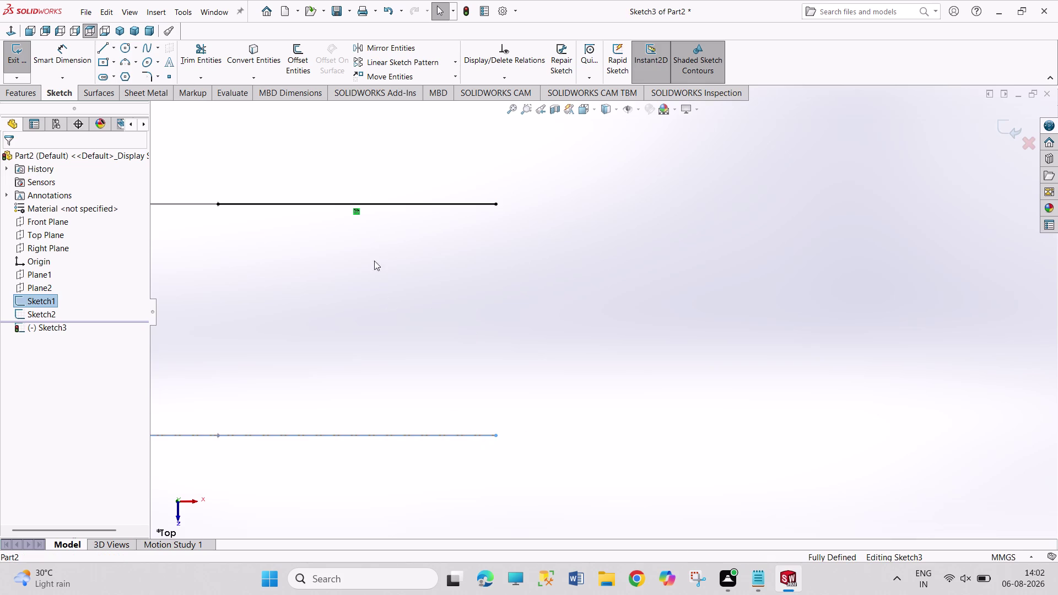
click(256, 51)
click(644, 391)
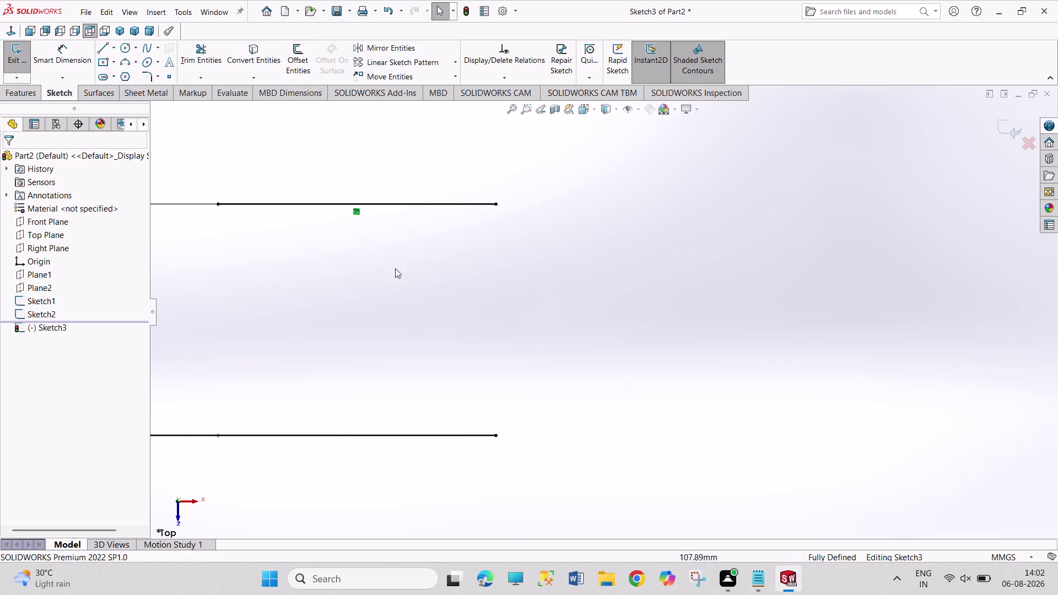
click(122, 46)
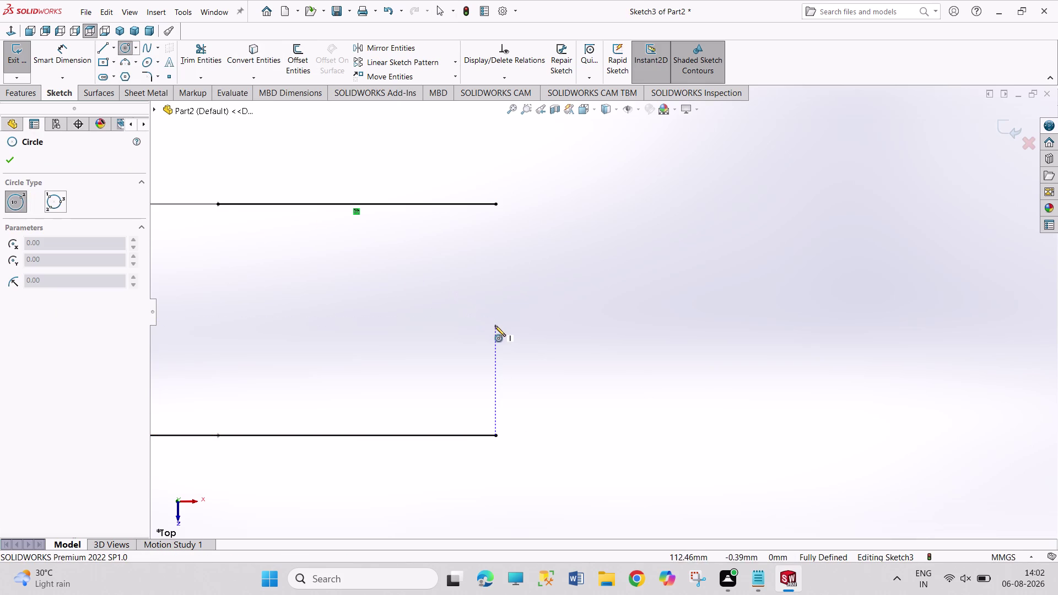
Draw a circle between the lines and dimension its diameter to 15 mm.
click(494, 320)
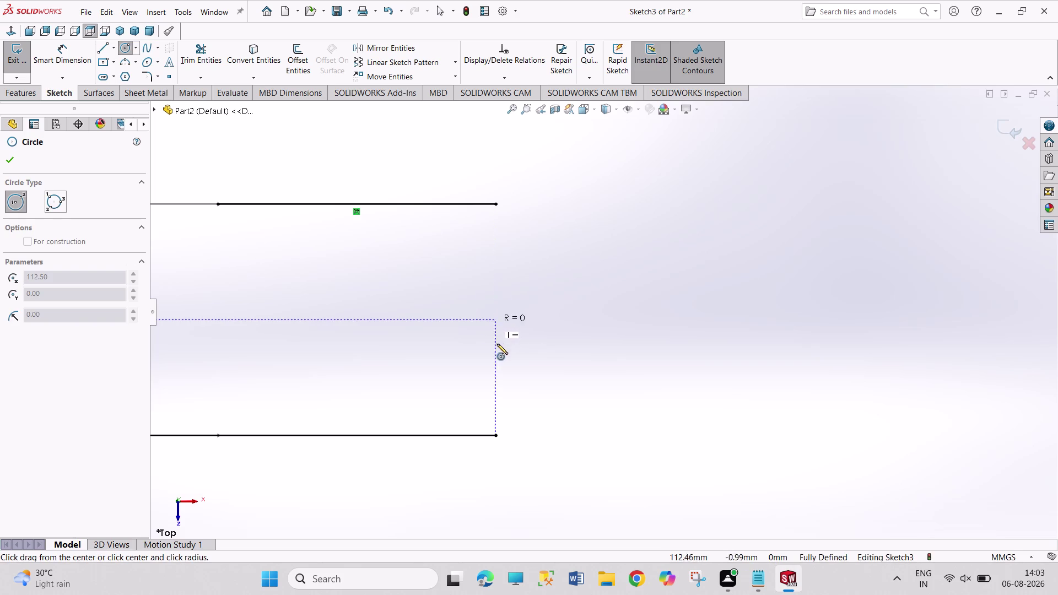
click(499, 416)
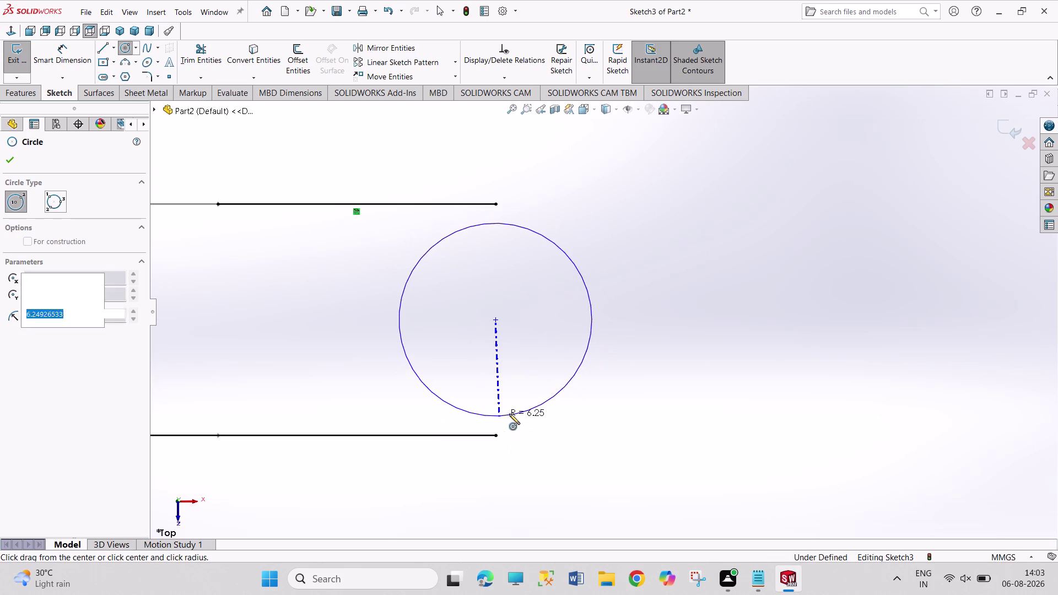
right_drag(601, 399, 620, 192)
click(557, 246)
click(597, 220)
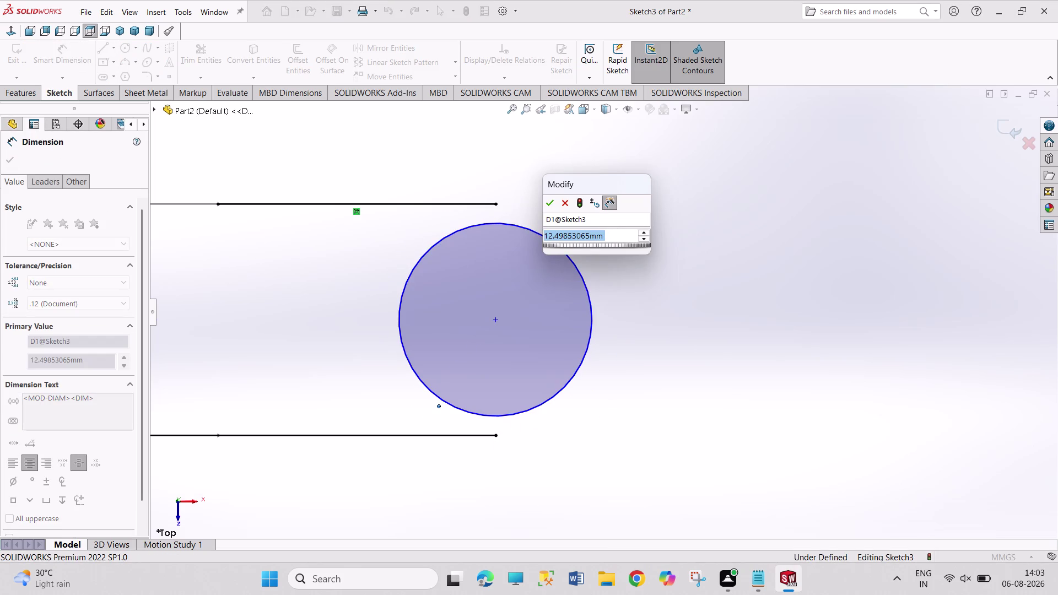
text(15)
key(Return)
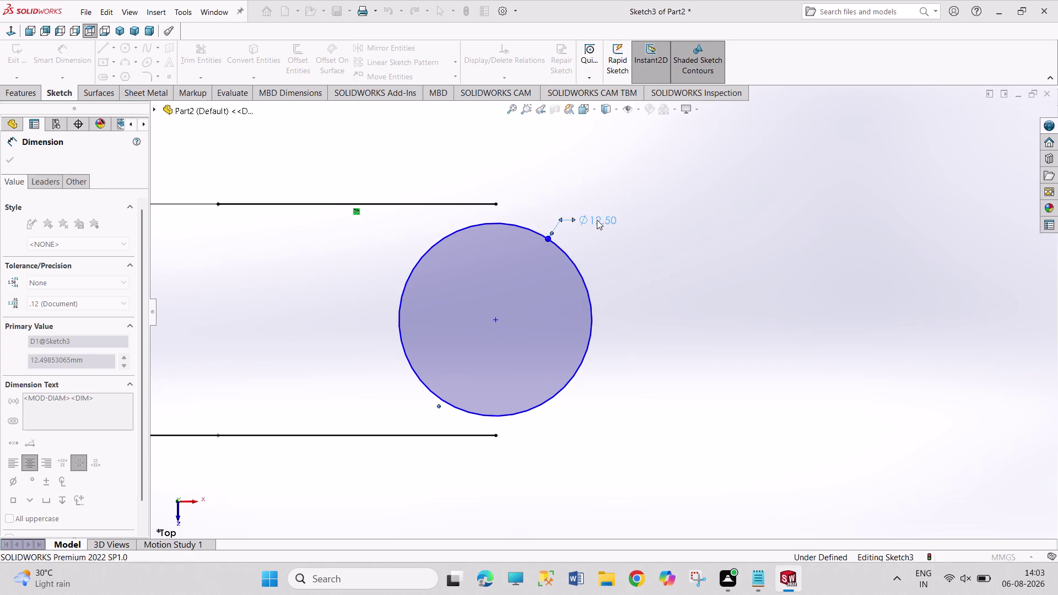
Stop dimensioning and move the circle further right.
right_click(650, 326)
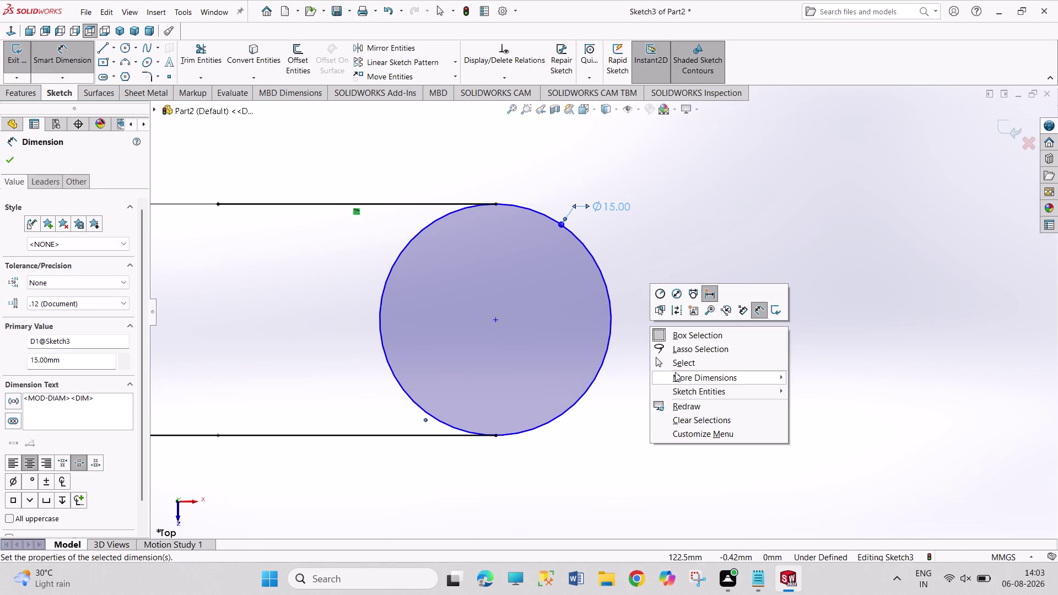
click(675, 372)
click(671, 369)
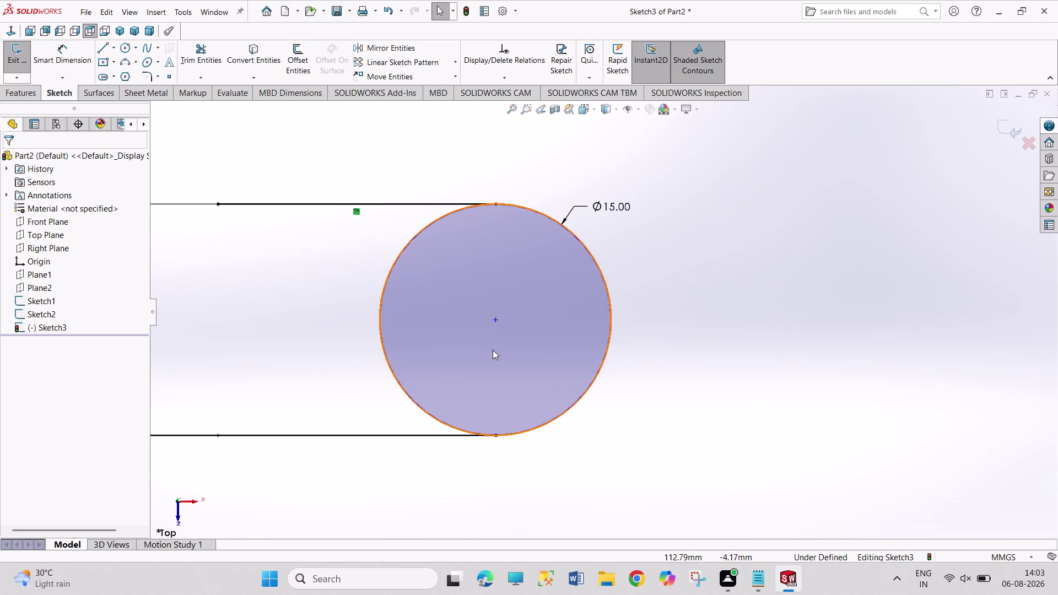
drag(497, 319, 564, 320)
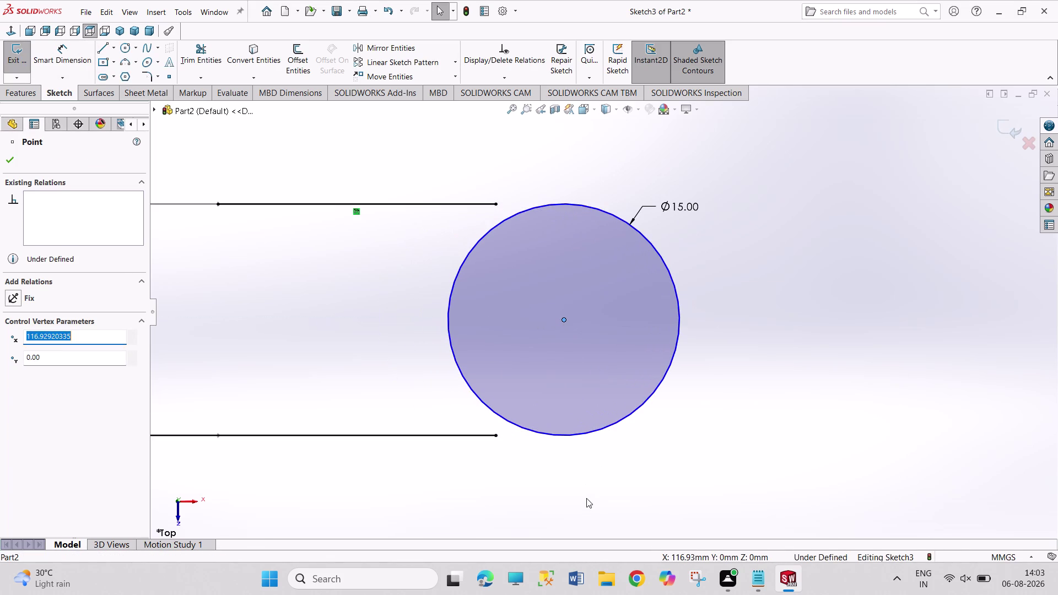
click(588, 490)
click(571, 436)
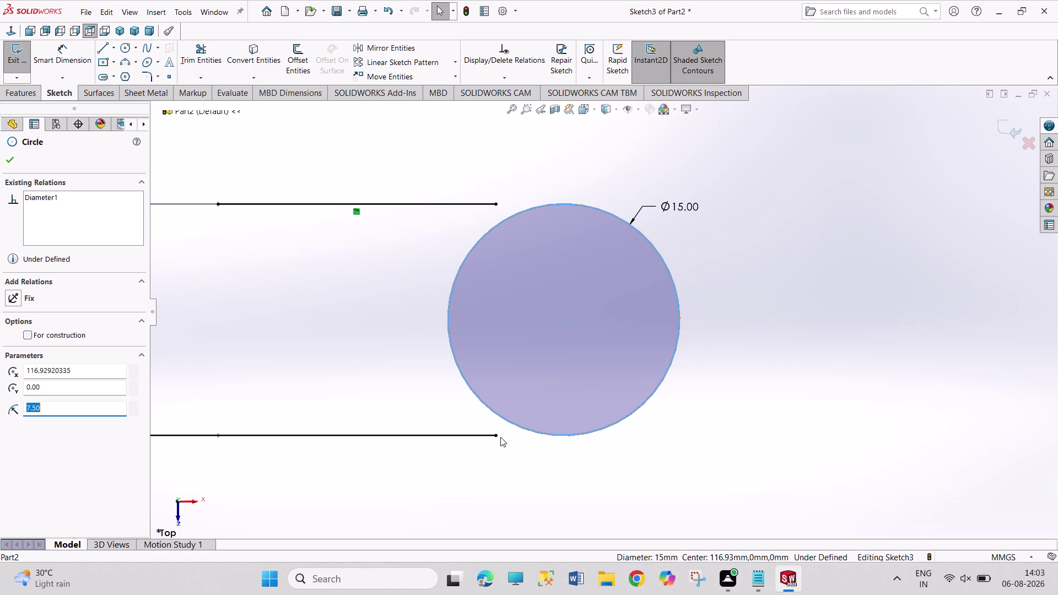
Make the circle pass through the lower and upper lines' right endpoints.
click(496, 437)
click(47, 372)
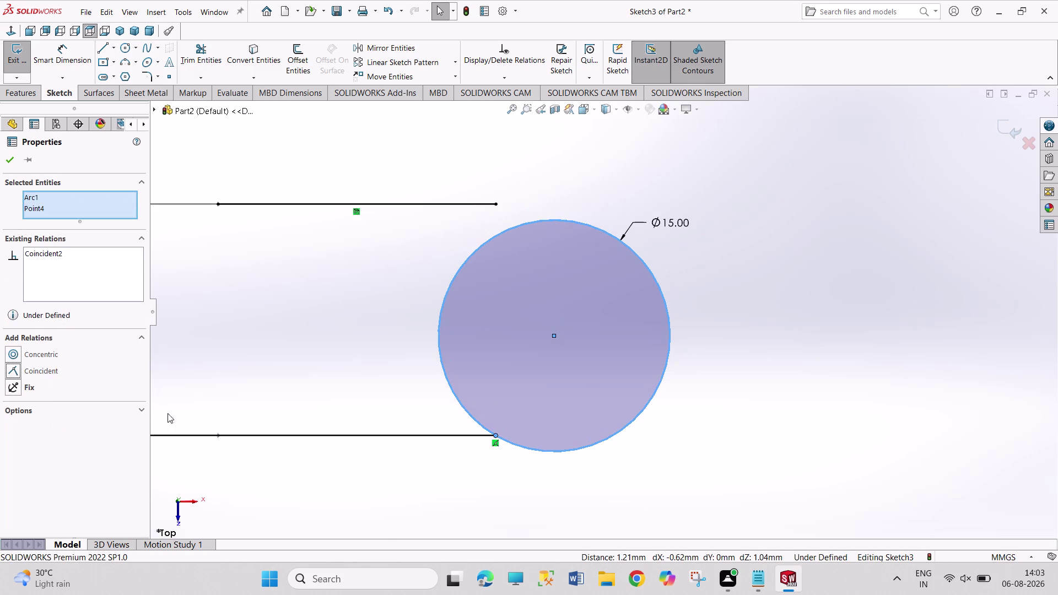
click(748, 472)
click(551, 220)
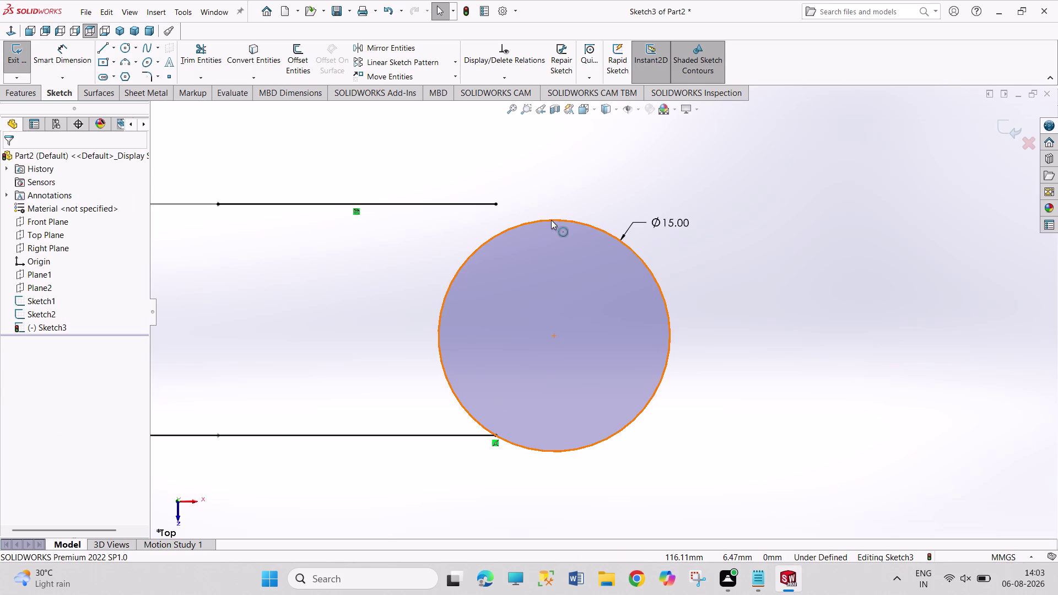
click(497, 204)
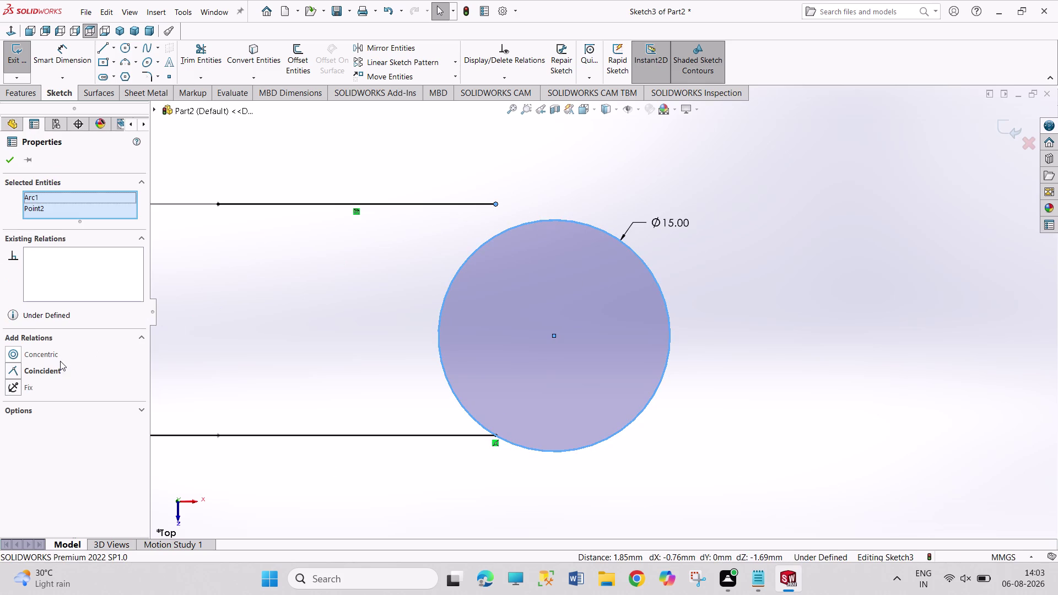
click(54, 373)
click(741, 394)
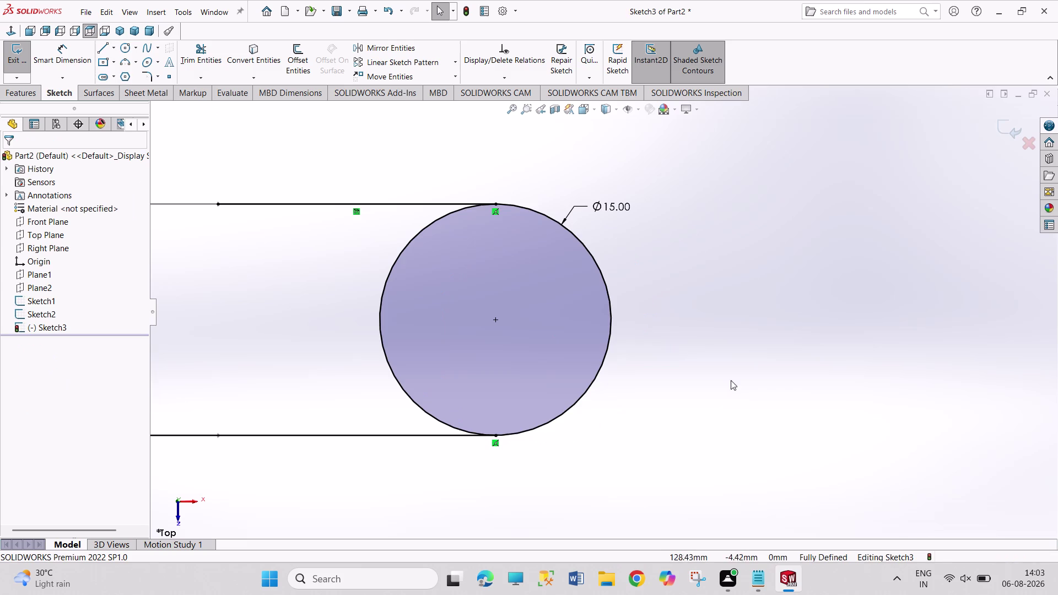
click(335, 207)
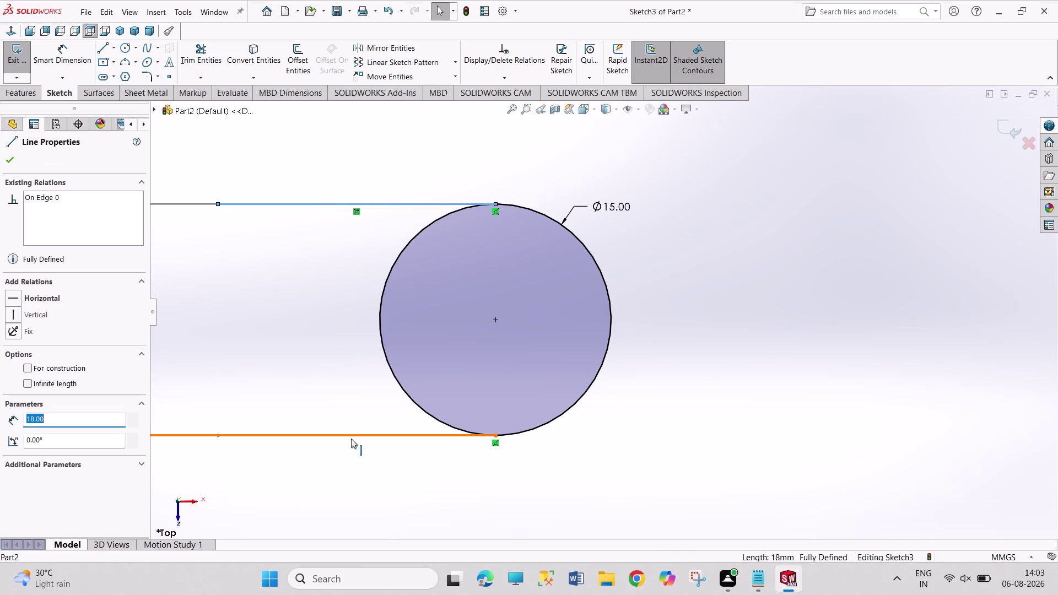
Set the long lower line and short upper line to For construction.
click(351, 439)
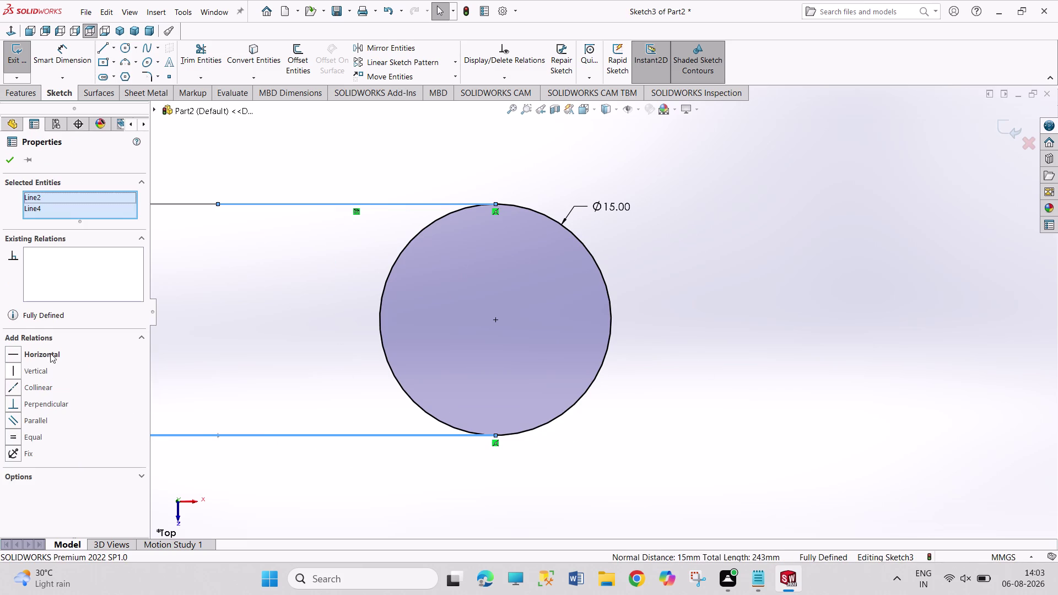
click(443, 483)
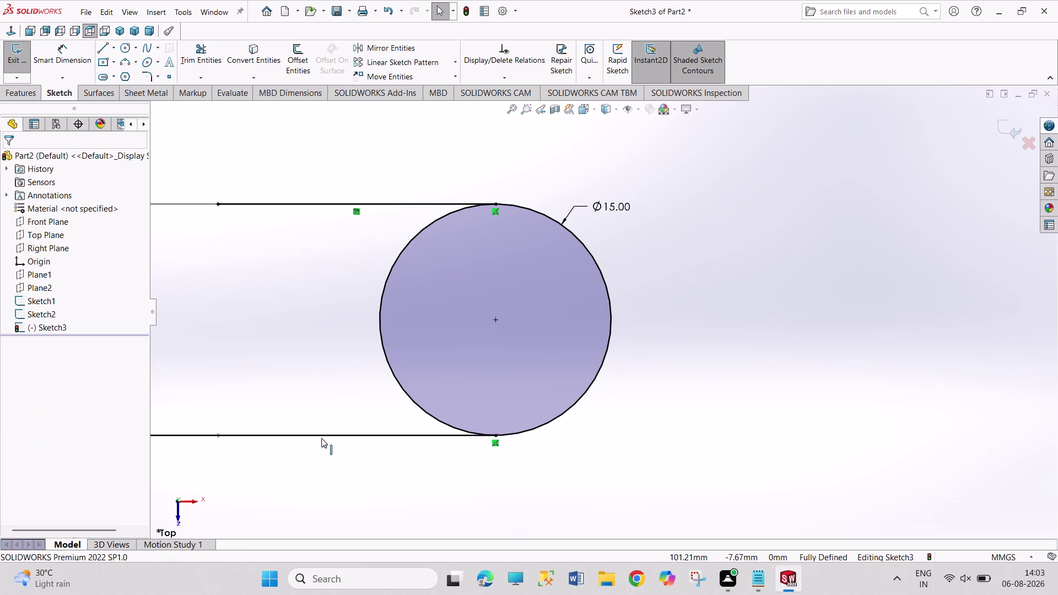
drag(322, 438, 316, 438)
click(53, 369)
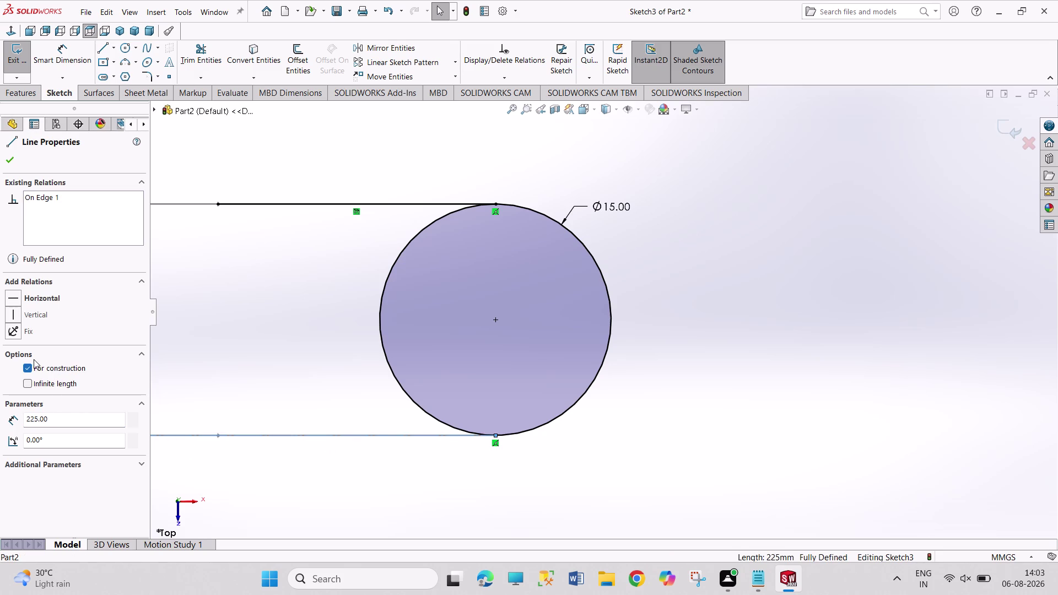
click(14, 165)
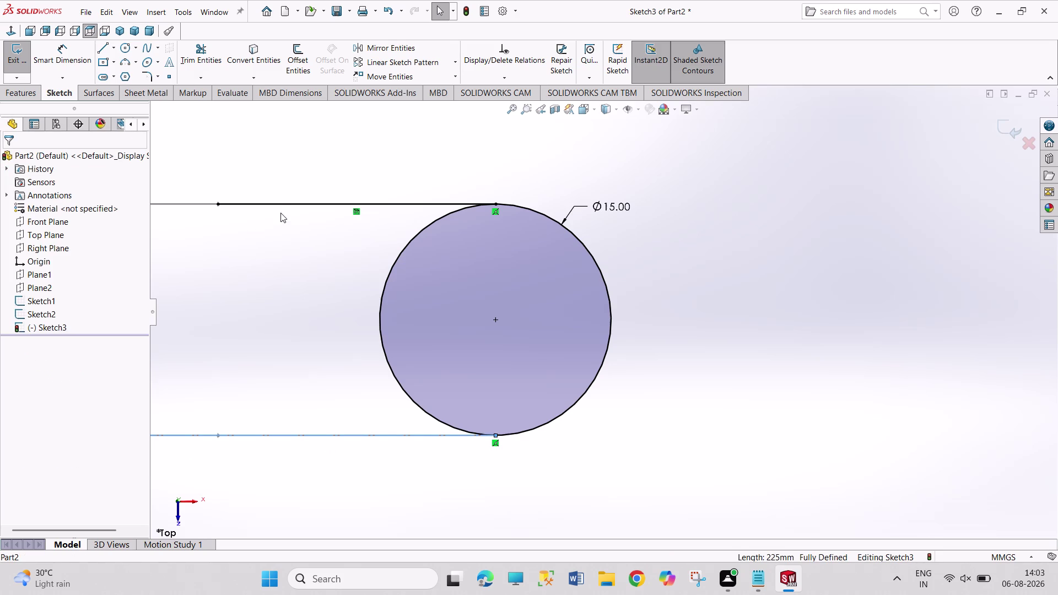
click(284, 203)
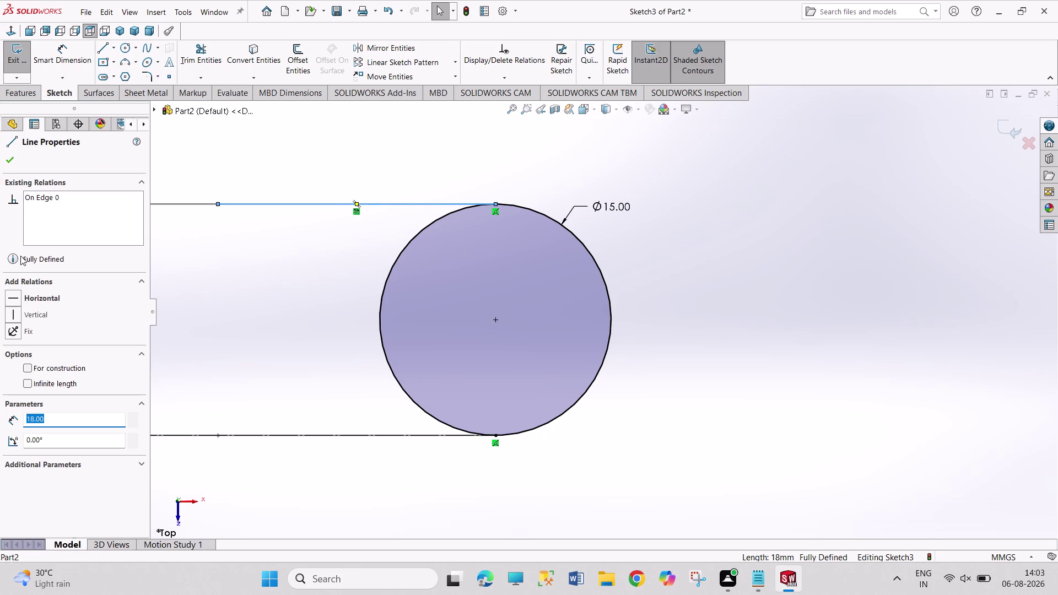
click(37, 368)
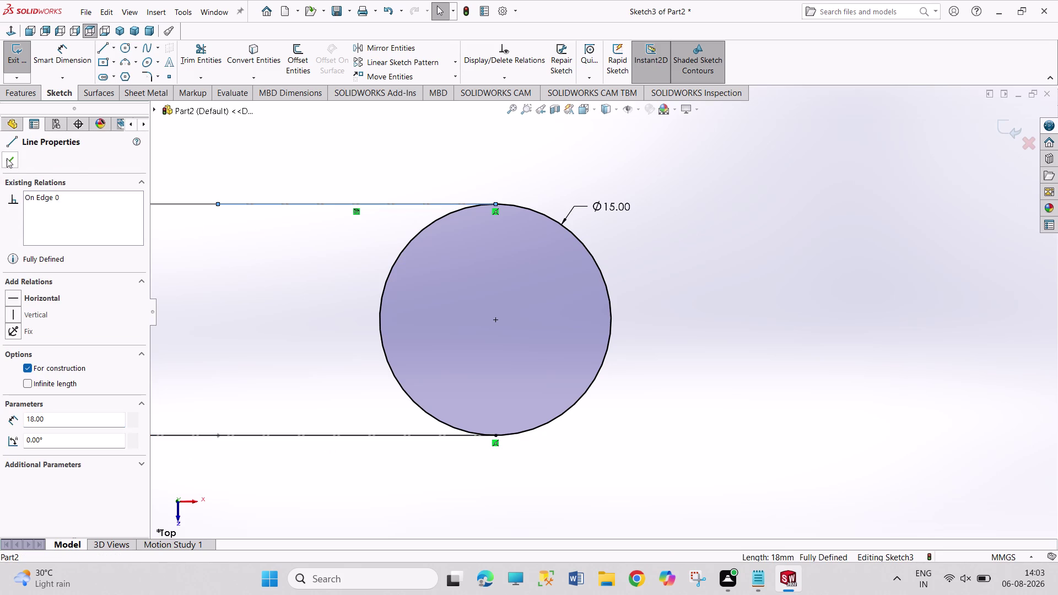
click(7, 158)
click(254, 181)
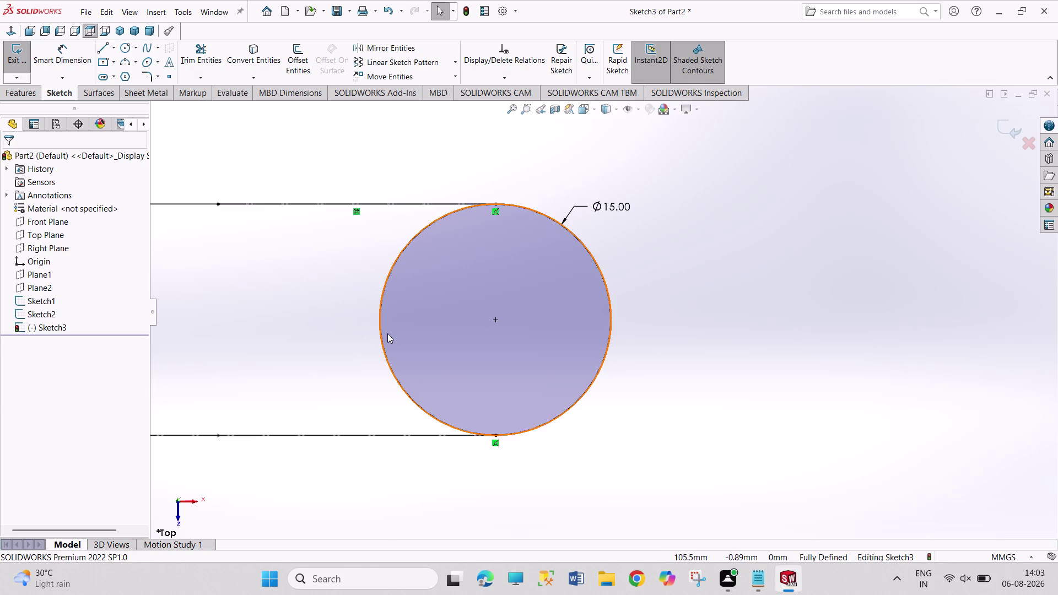
click(203, 58)
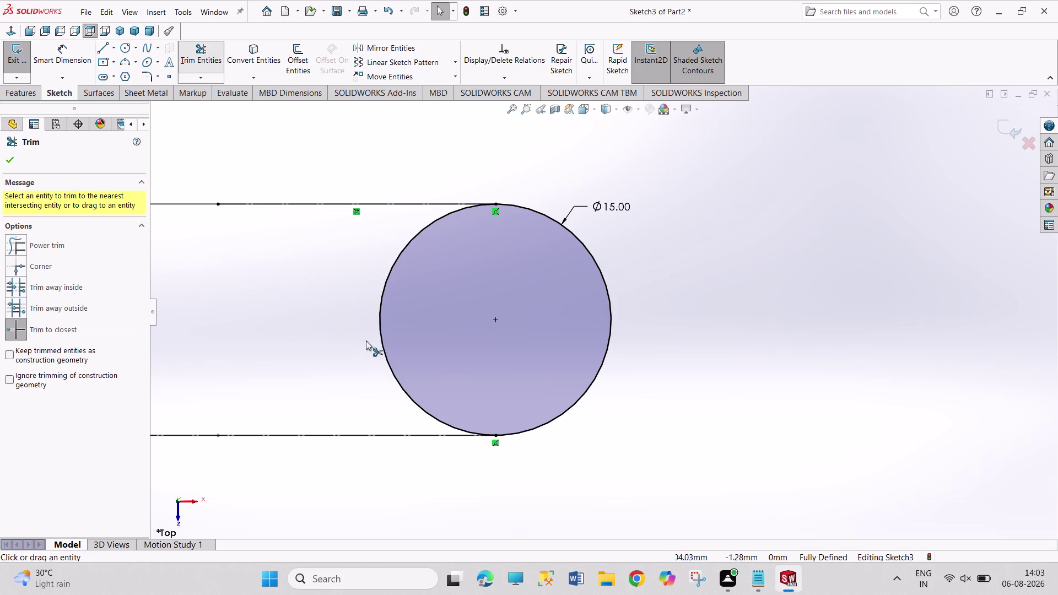
Trim away the circle's left half and exit the sketch.
click(382, 343)
right_click(724, 280)
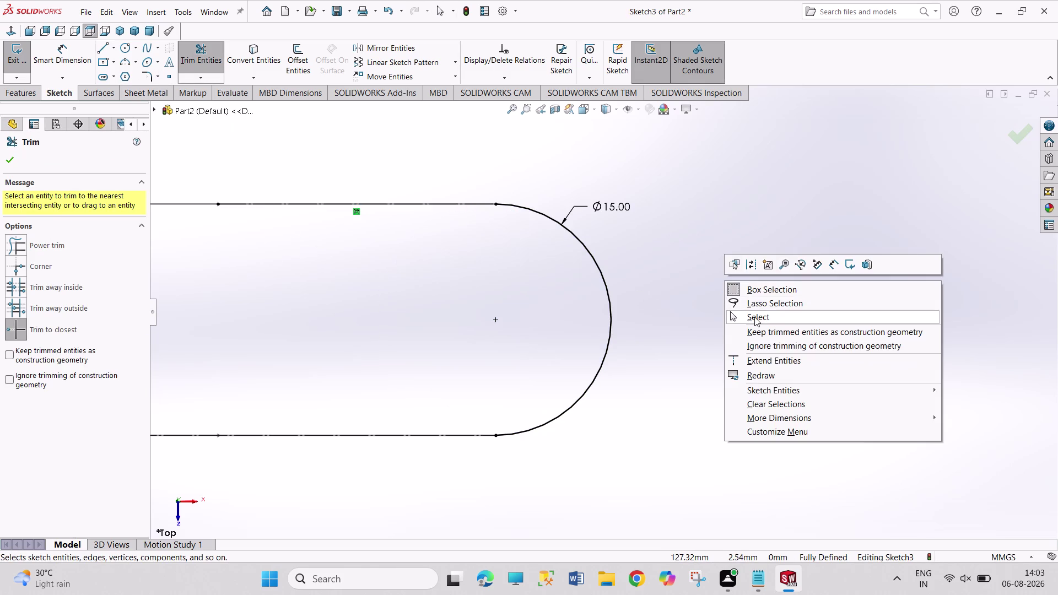
click(754, 317)
click(11, 59)
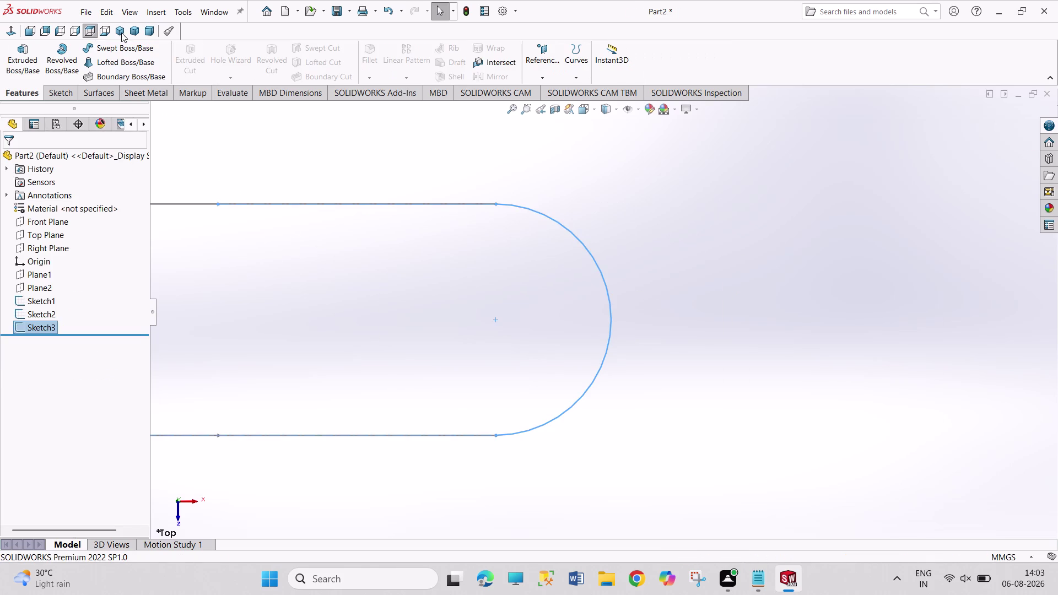
Show both sketches in isometric view, zoomed to fit.
click(121, 33)
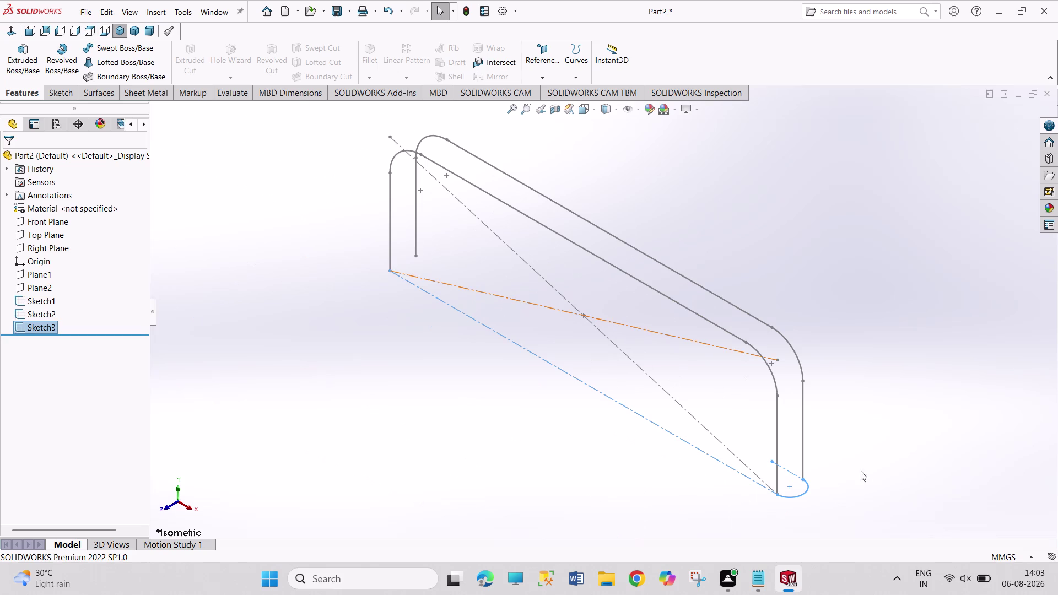
scroll(up, 3)
scroll(up, 3)
scroll(down, 3)
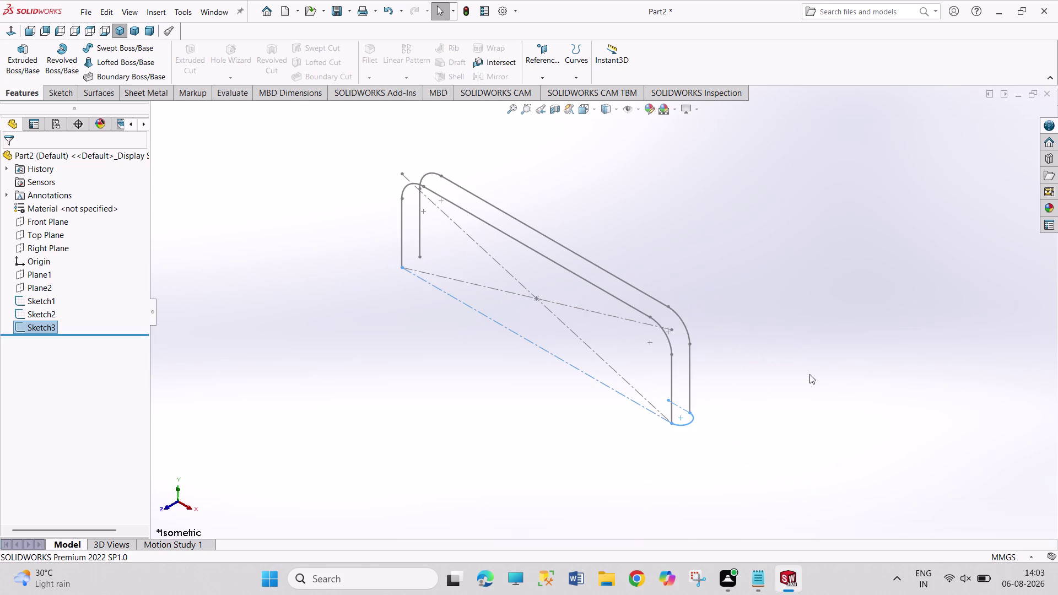
click(114, 92)
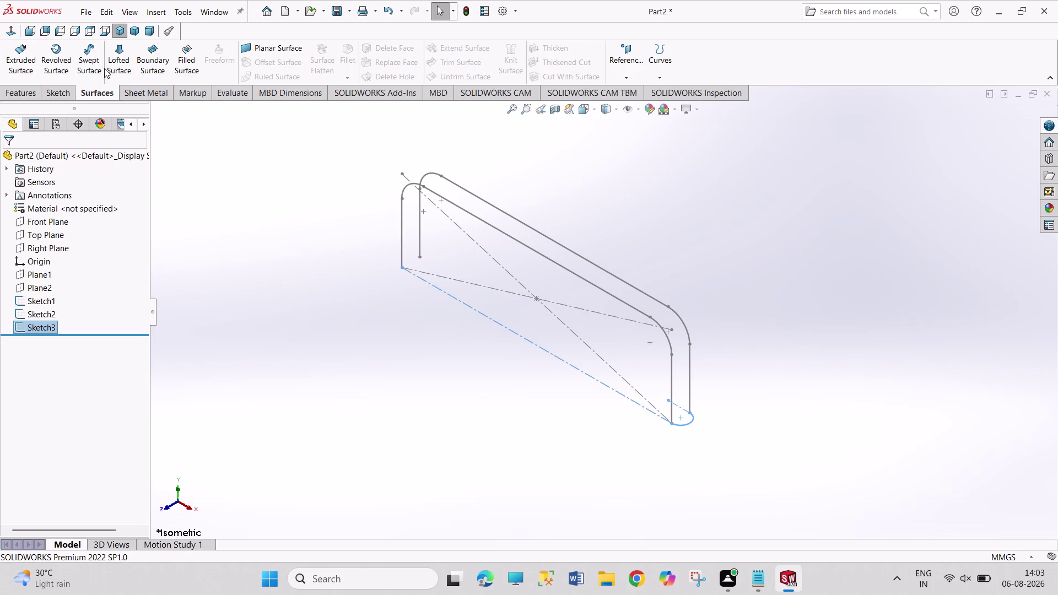
Create a swept surface with Sketch3 as profile along the Sketch1 path.
click(94, 64)
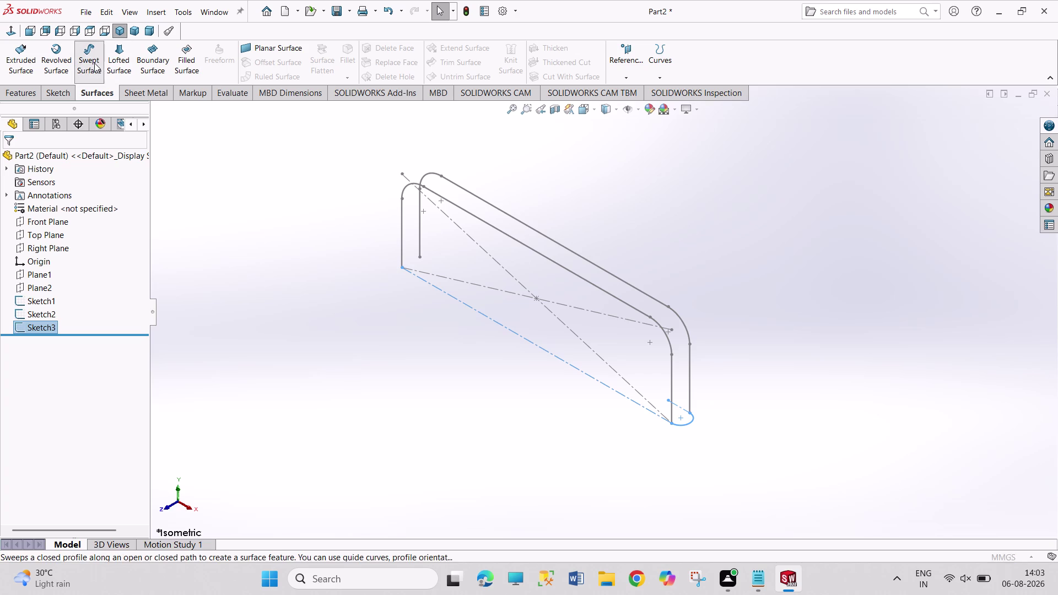
click(670, 383)
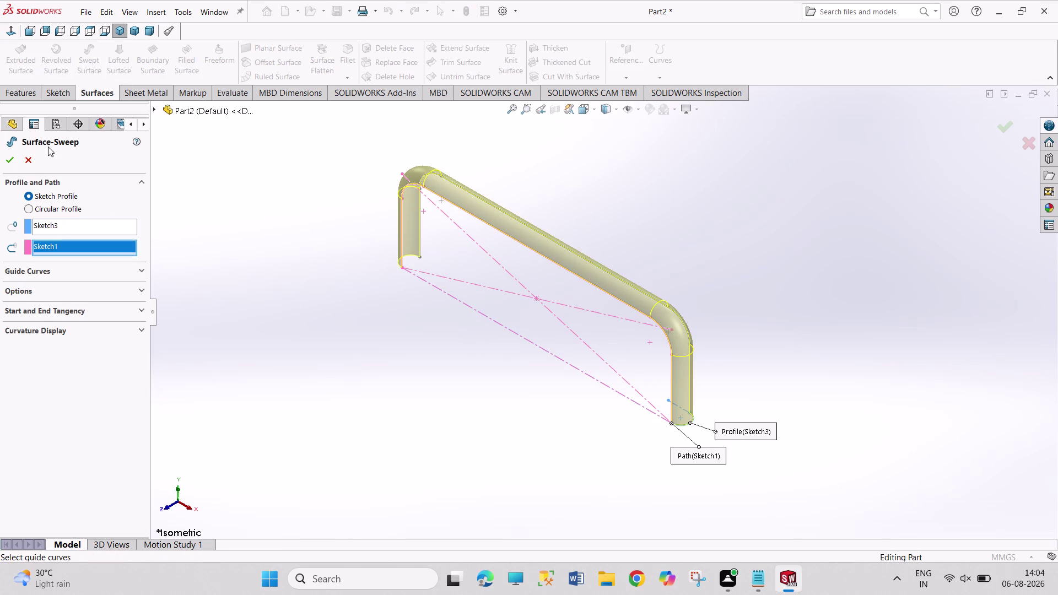
click(12, 159)
click(264, 293)
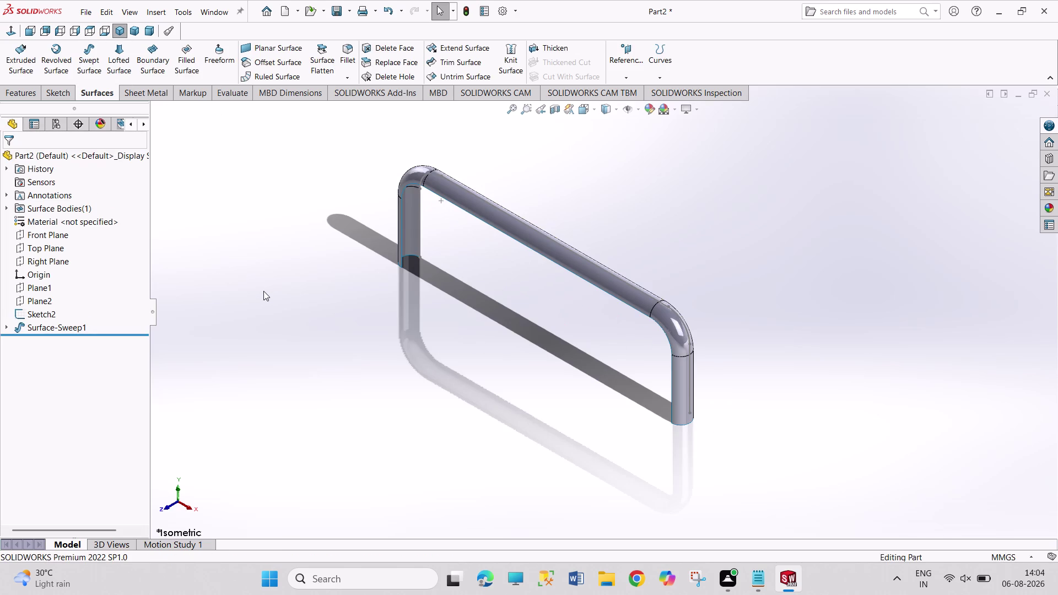
View the tube in trimetric orientation and select the Top Plane.
click(129, 30)
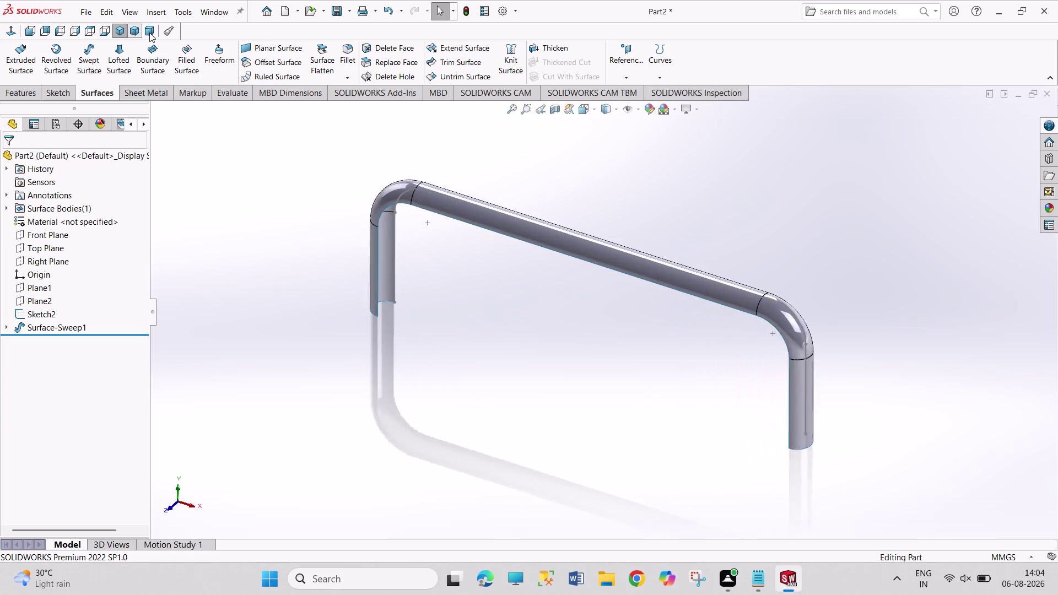
click(149, 32)
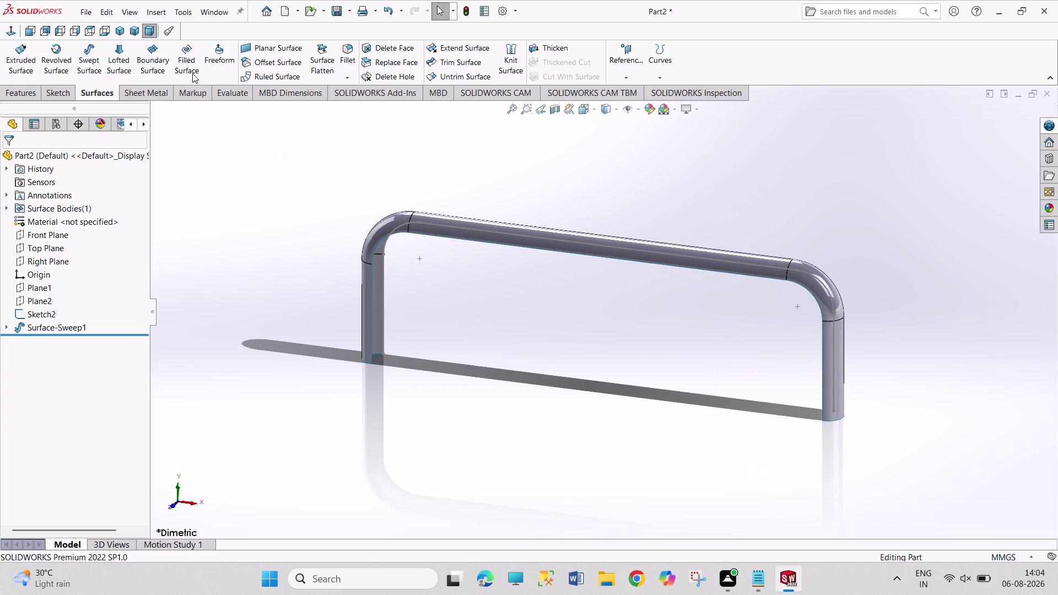
click(138, 29)
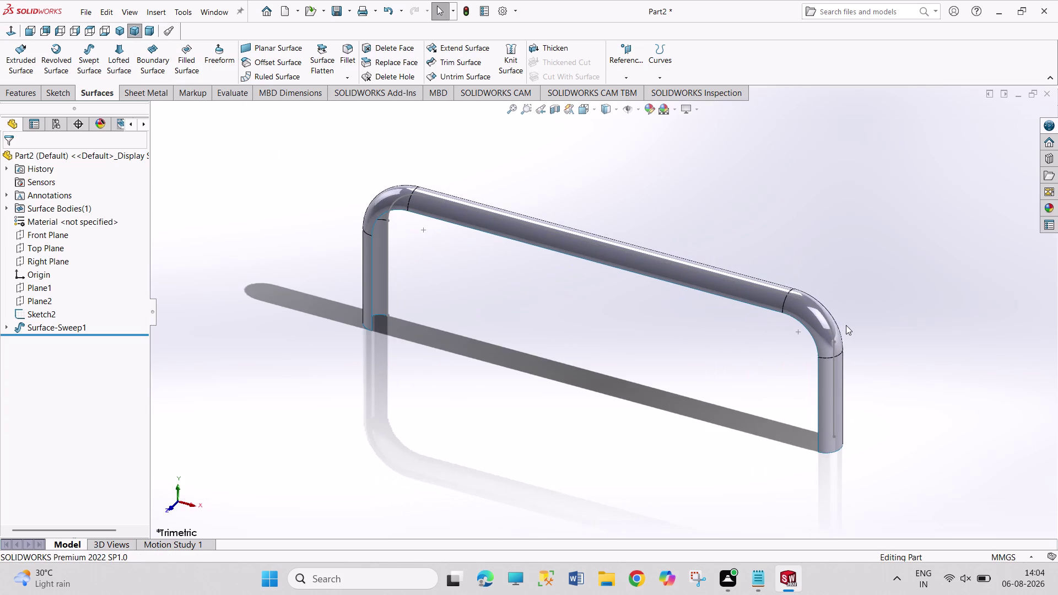
scroll(down, 3)
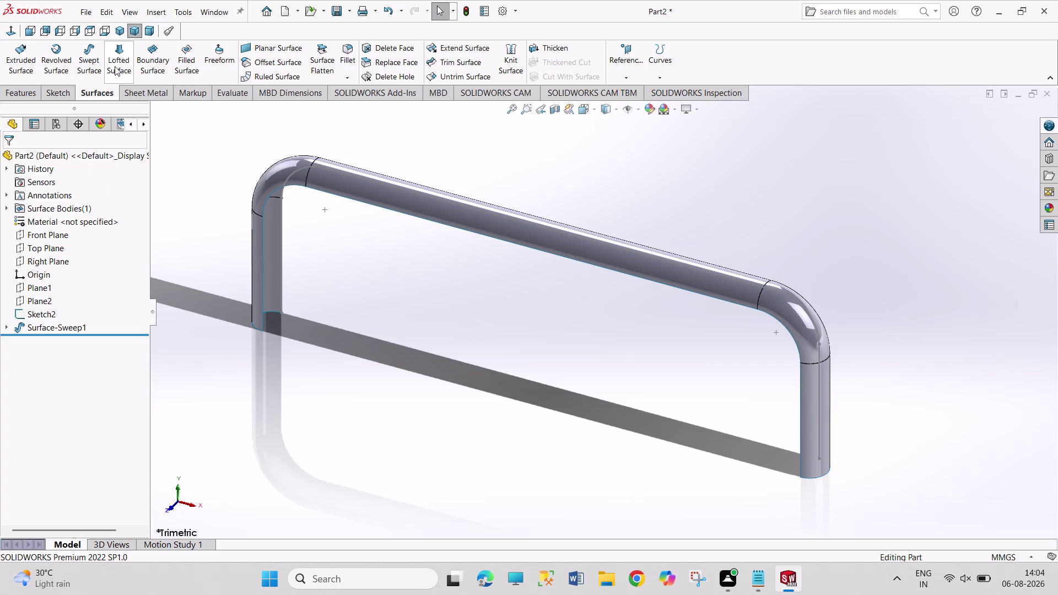
click(56, 247)
click(466, 323)
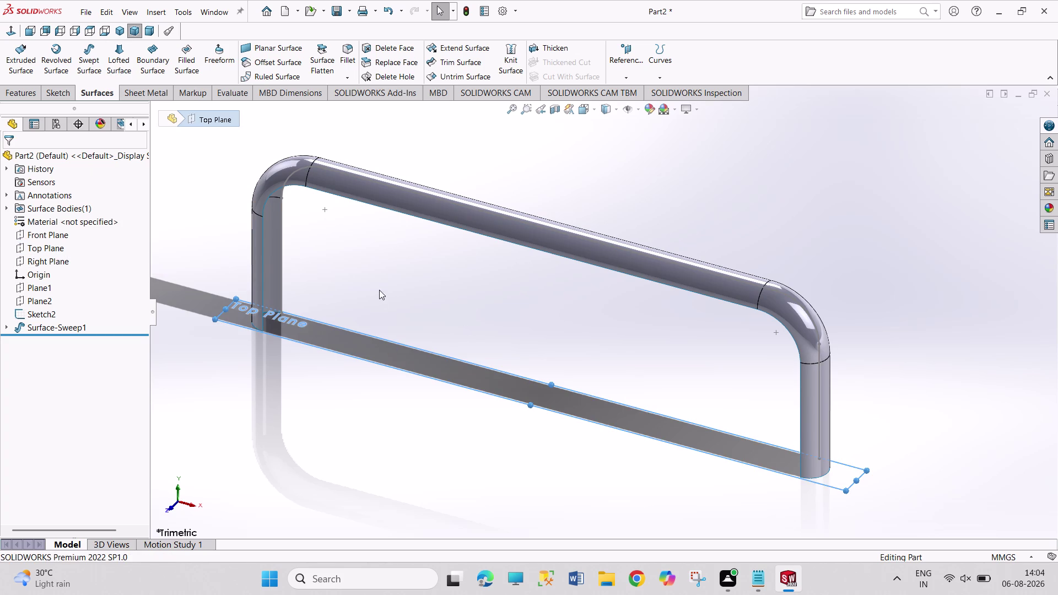
Start a new 3D sketch with the Line tool active.
click(51, 93)
click(18, 79)
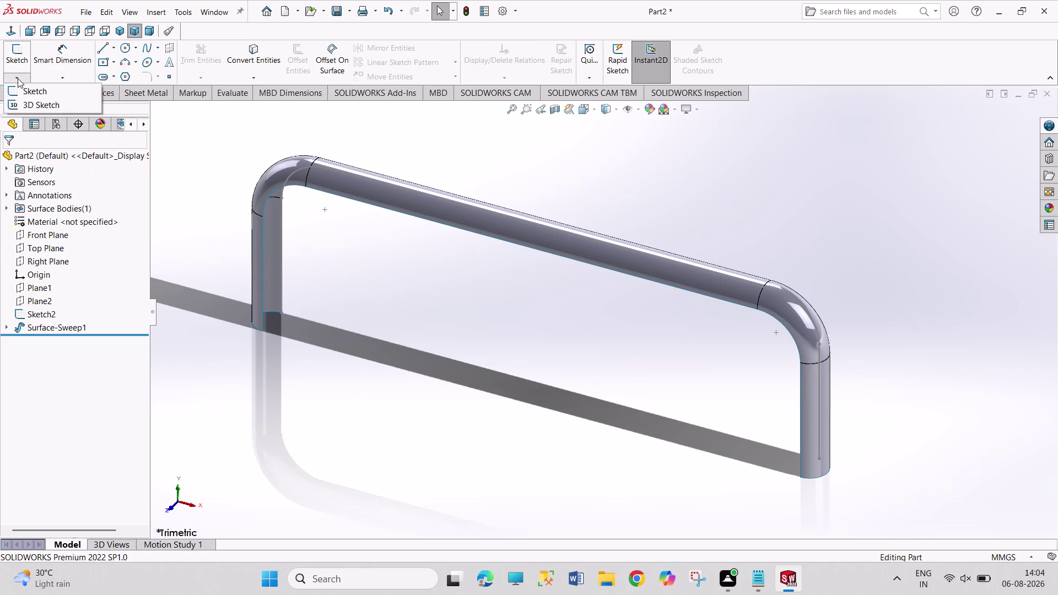
click(36, 101)
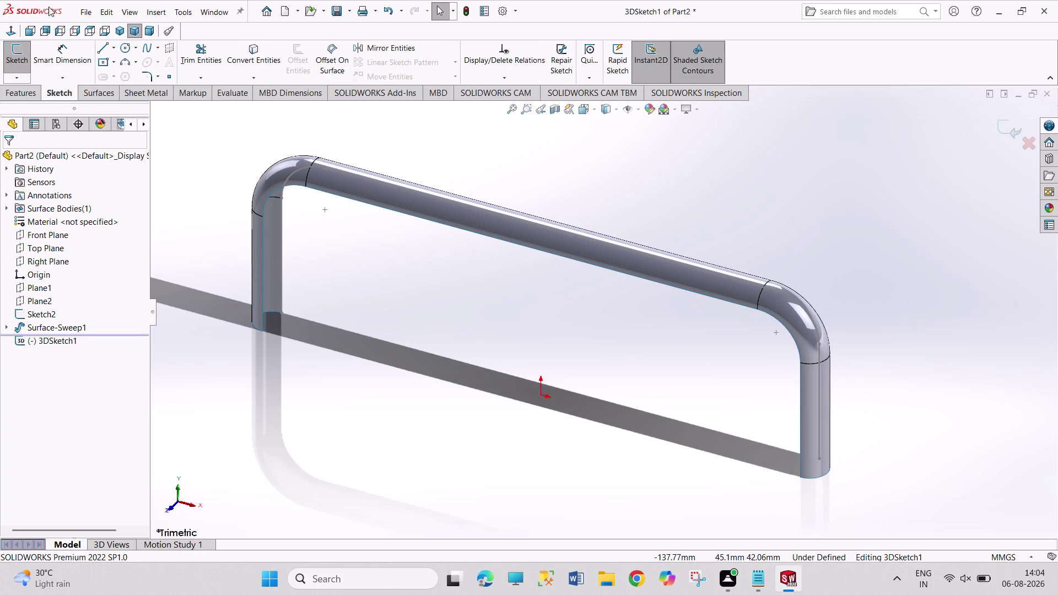
click(101, 45)
Draw a line from the left leg's bottom end to the right leg's bottom end.
scroll(down, 3)
scroll(down, 3)
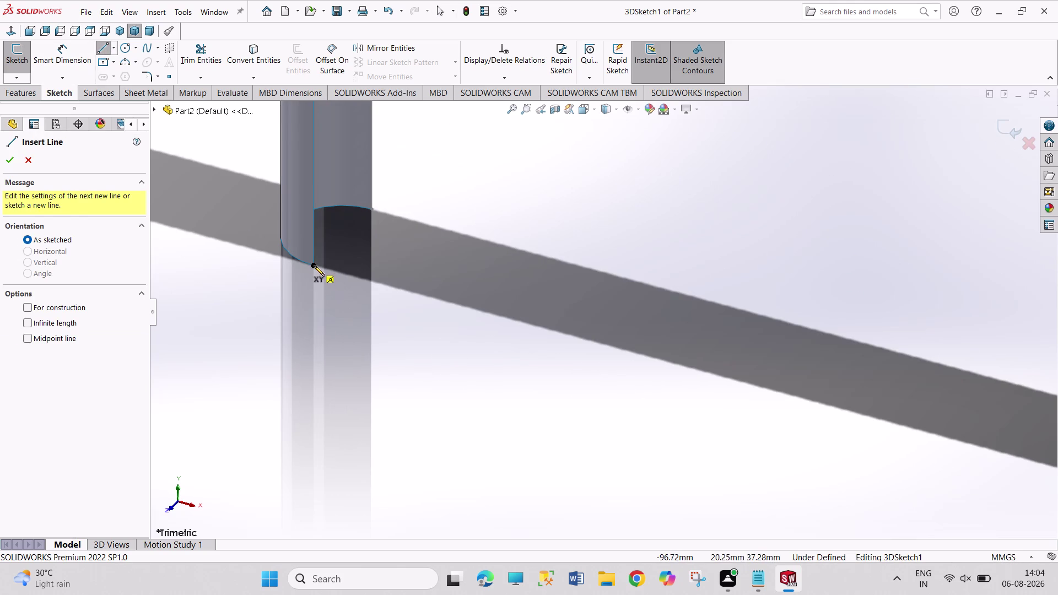
click(315, 265)
scroll(up, 3)
scroll(up, 3)
scroll(up, 3)
scroll(down, 3)
scroll(down, 3)
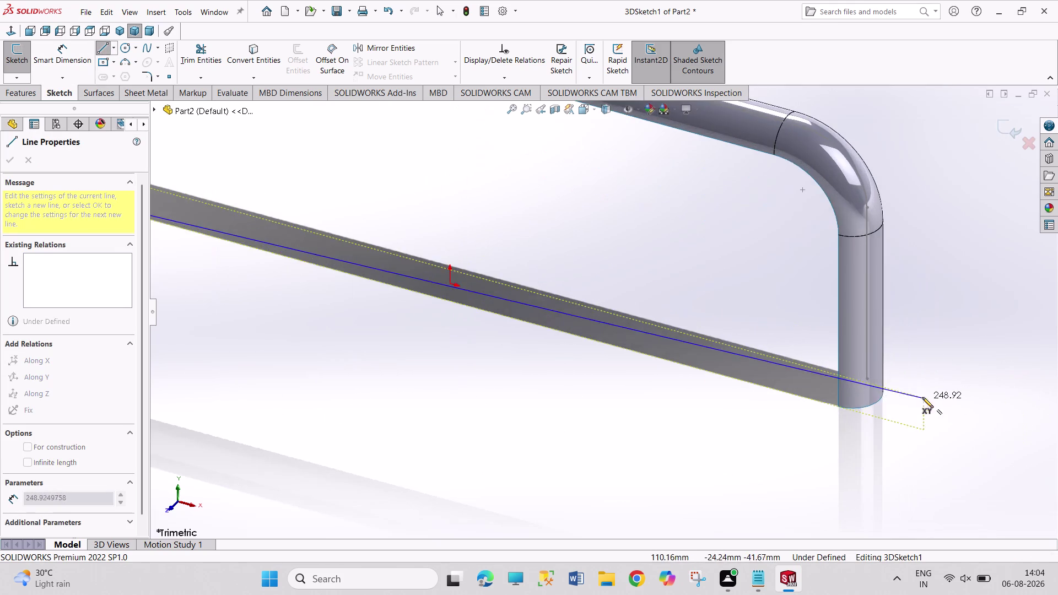
scroll(down, 3)
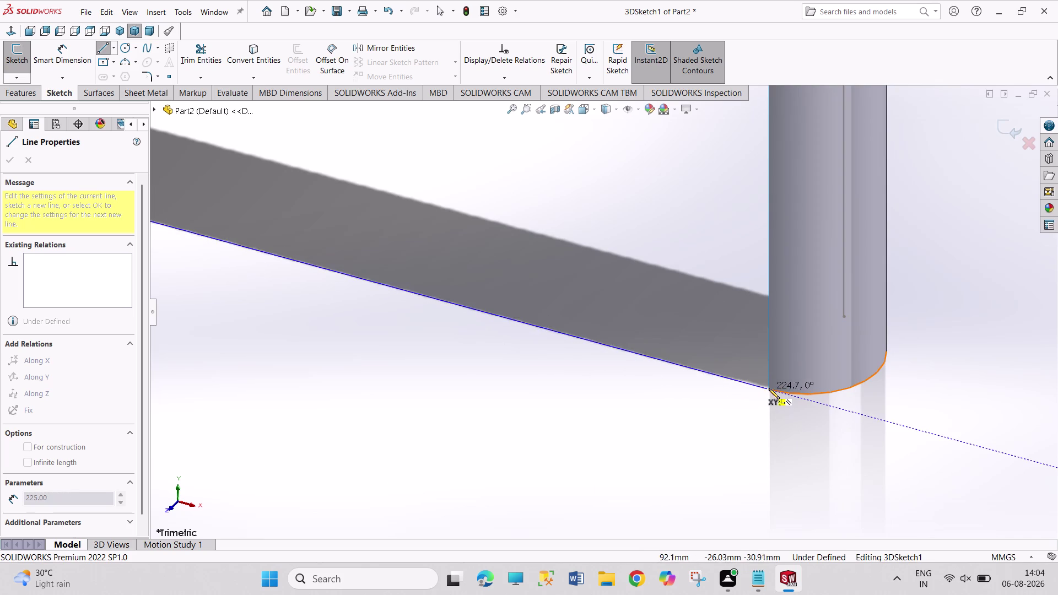
click(769, 389)
right_click(721, 413)
click(737, 416)
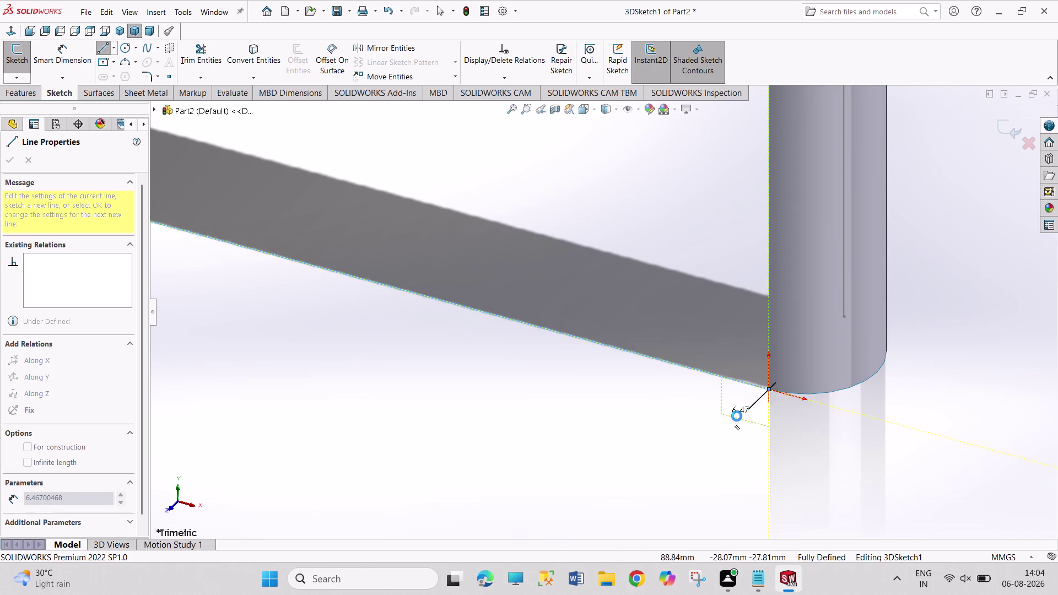
Zoom in and out to inspect the new bottom line.
scroll(up, 3)
scroll(up, 3)
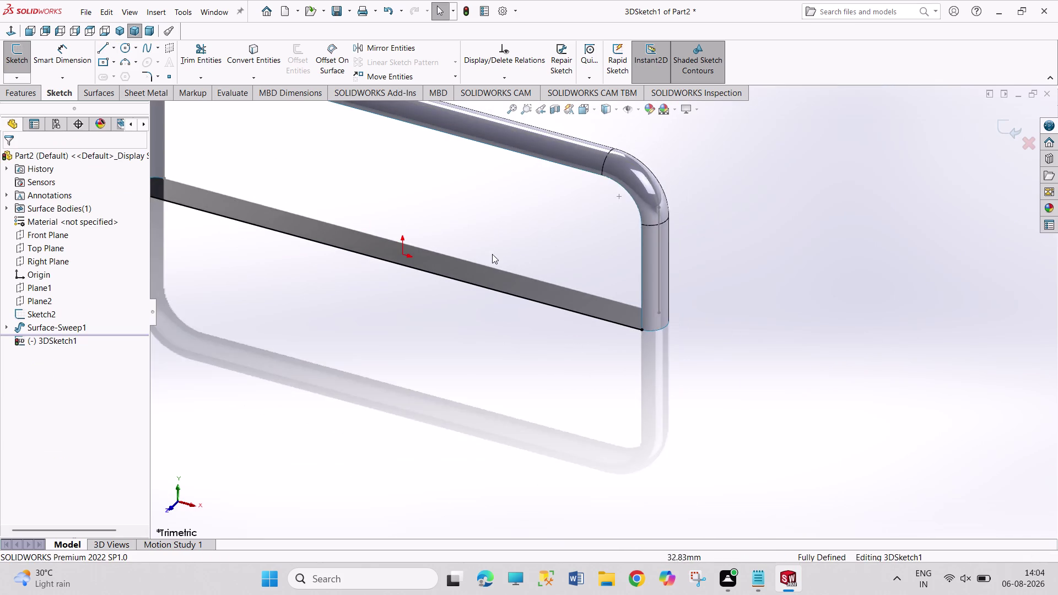
scroll(up, 3)
scroll(up, 3)
scroll(down, 3)
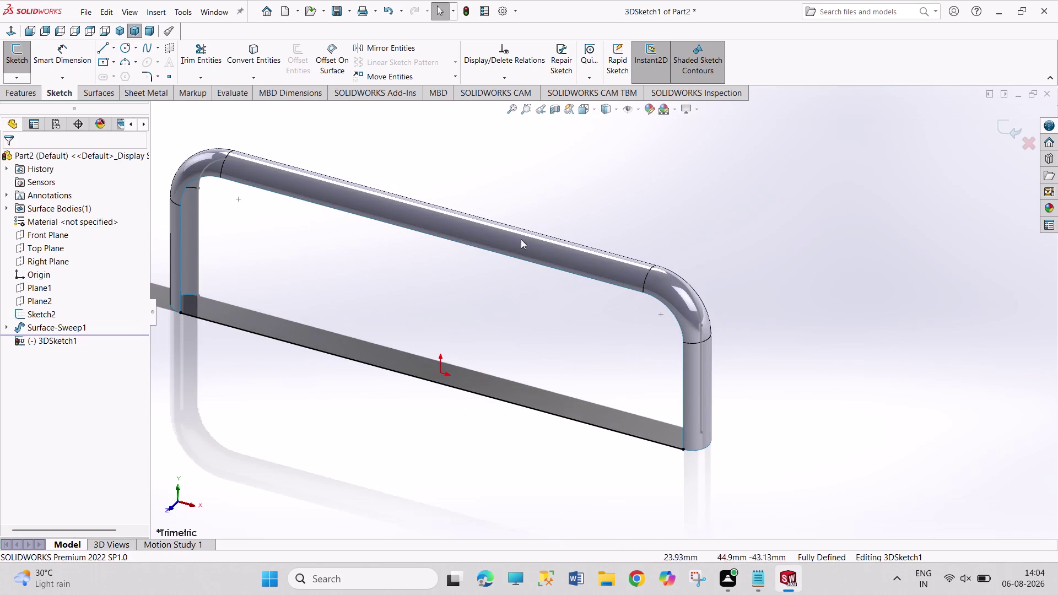
scroll(up, 3)
scroll(down, 3)
scroll(down, 3)
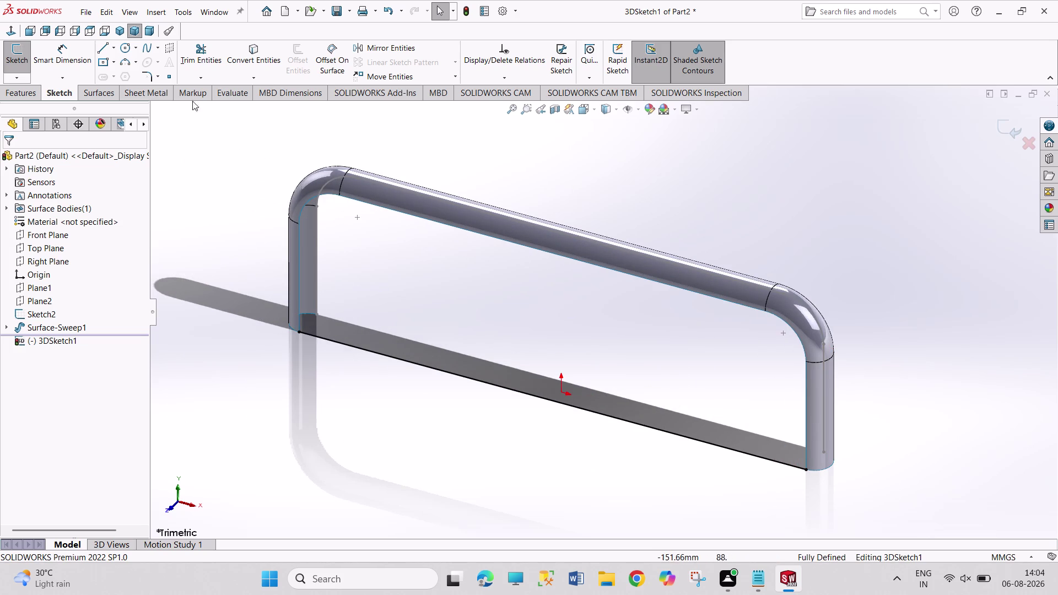
click(106, 94)
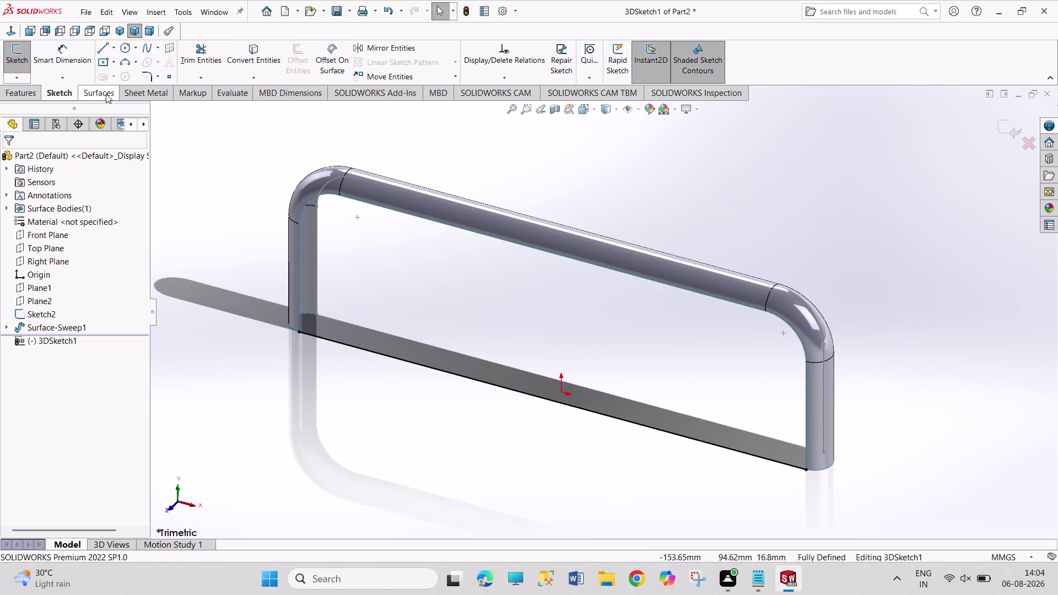
Exit the 3D sketch.
click(59, 90)
click(22, 77)
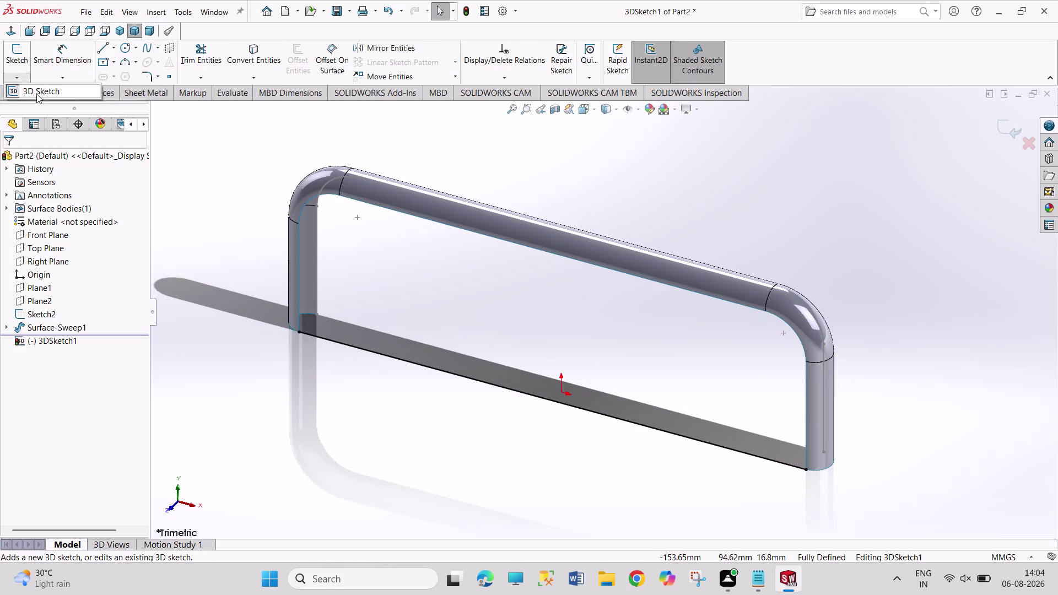
click(36, 94)
click(100, 93)
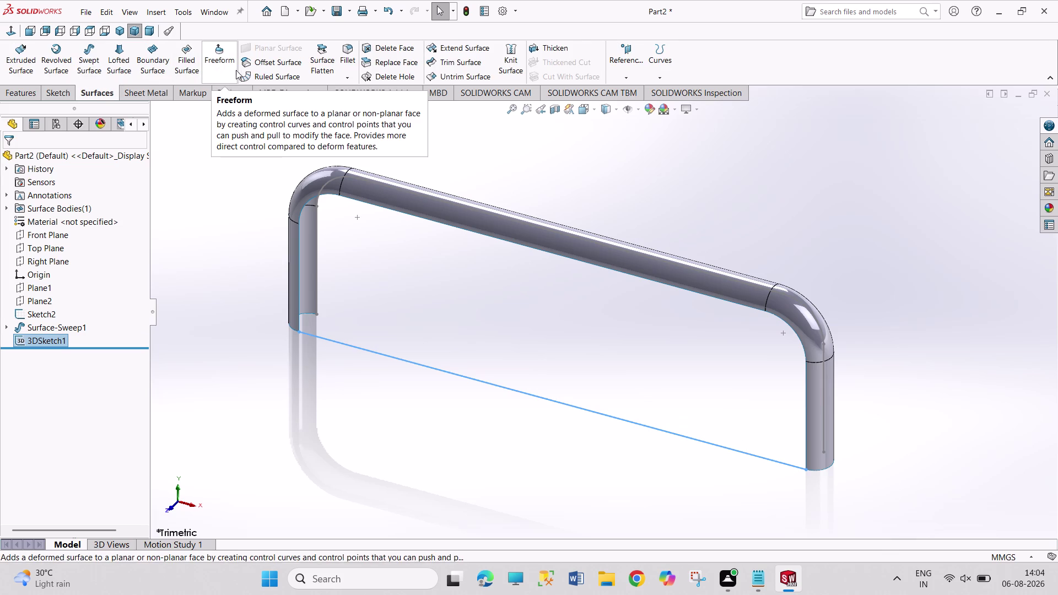
Create a filled surface bounded by the 3D sketch line and the tube's inner edges.
click(185, 71)
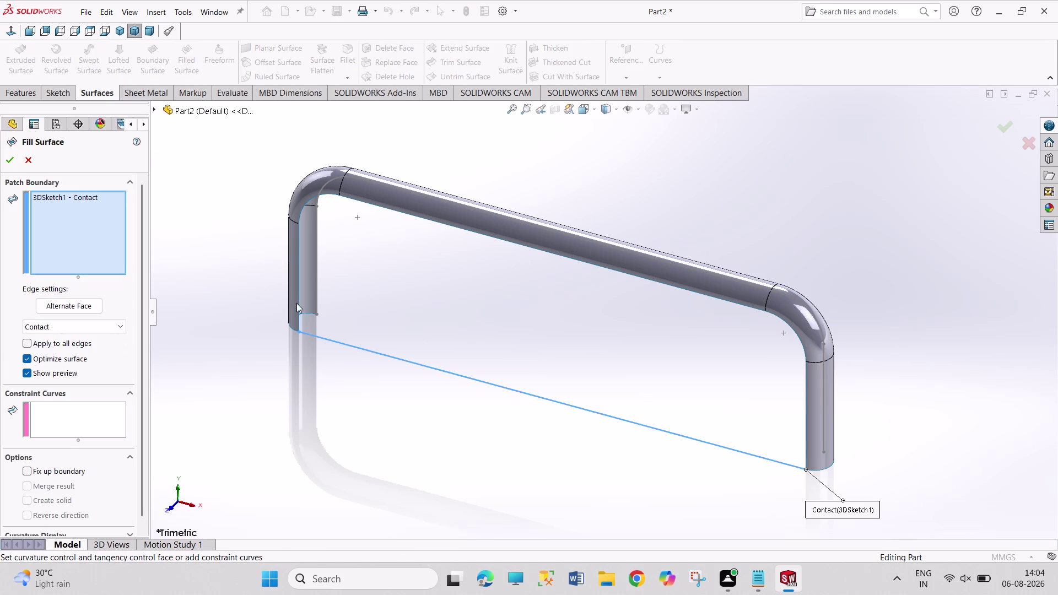
click(299, 306)
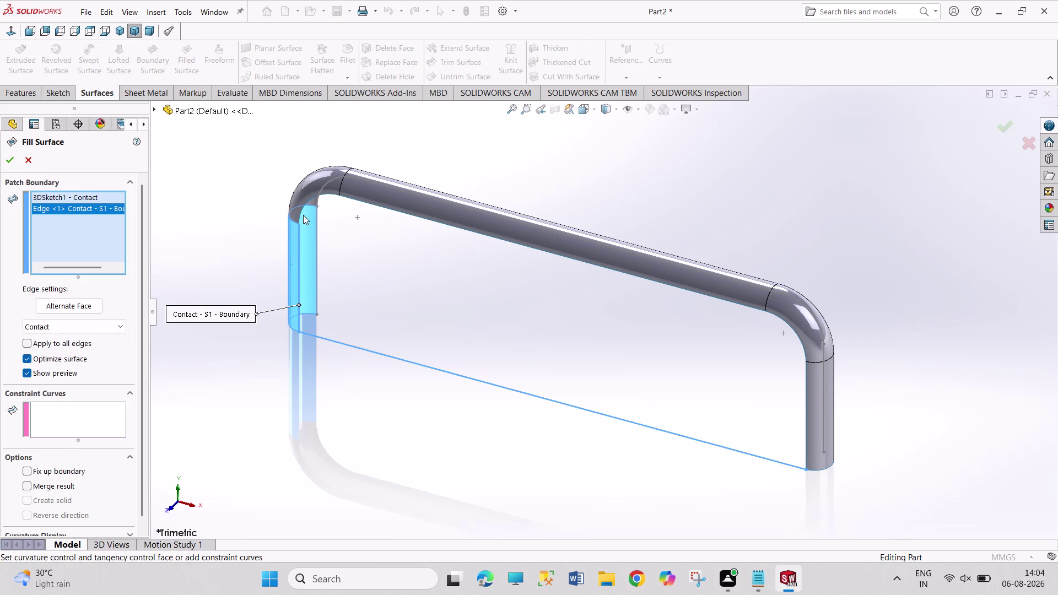
click(303, 207)
click(358, 201)
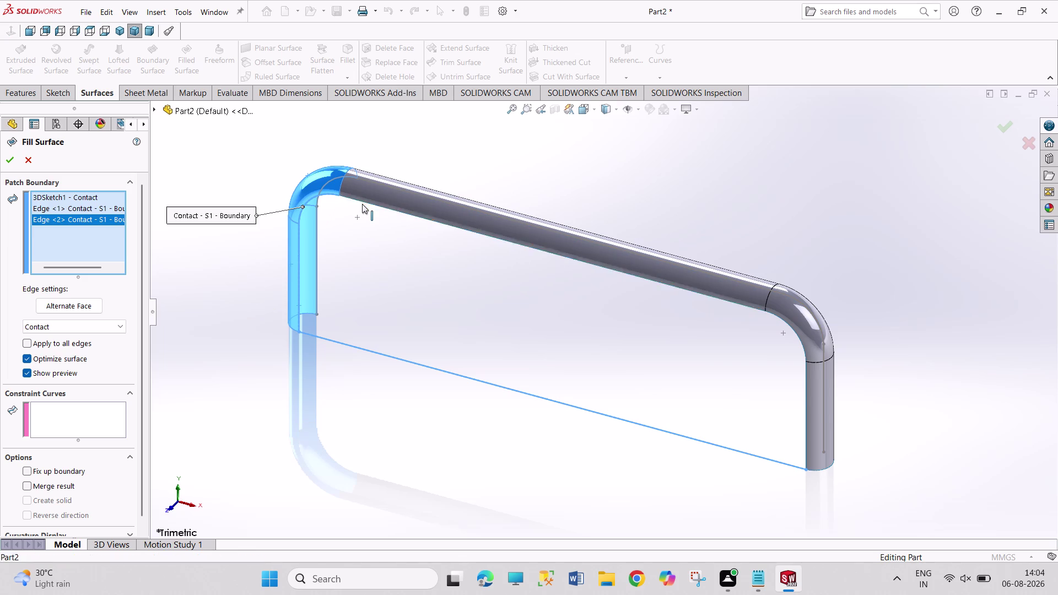
click(792, 329)
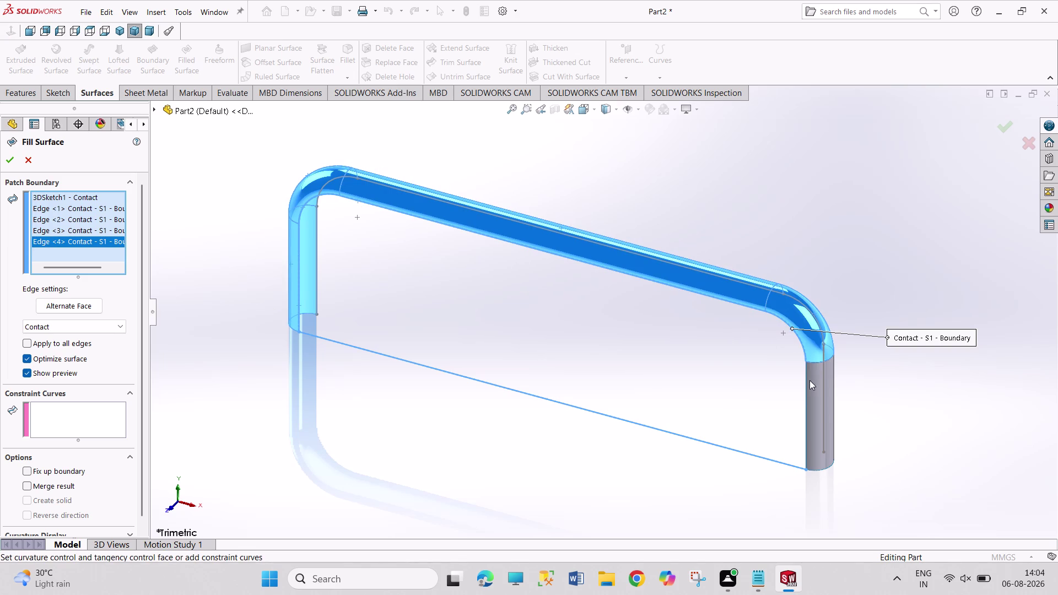
click(806, 392)
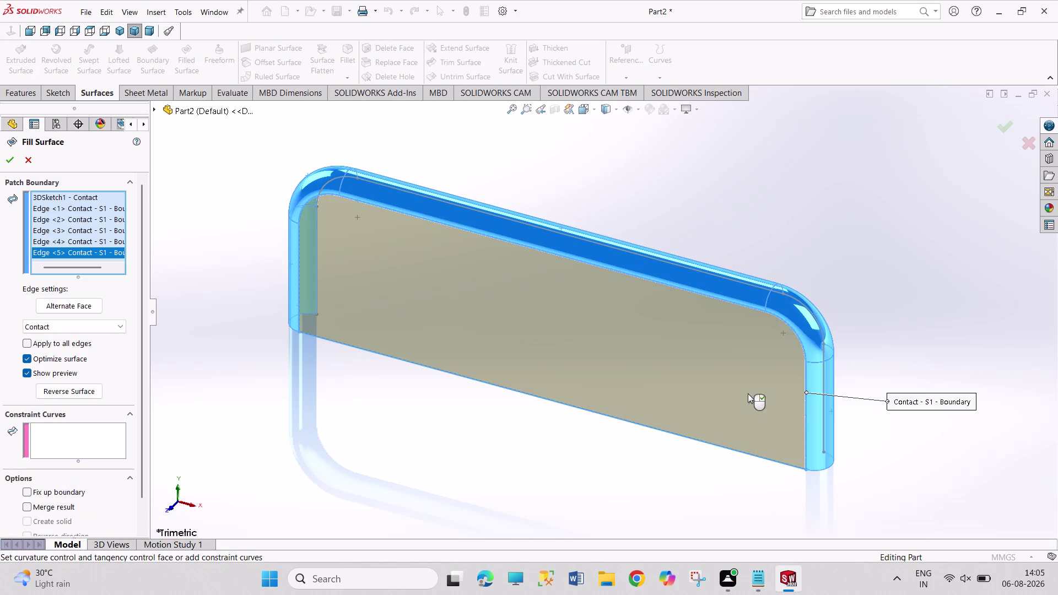
click(11, 162)
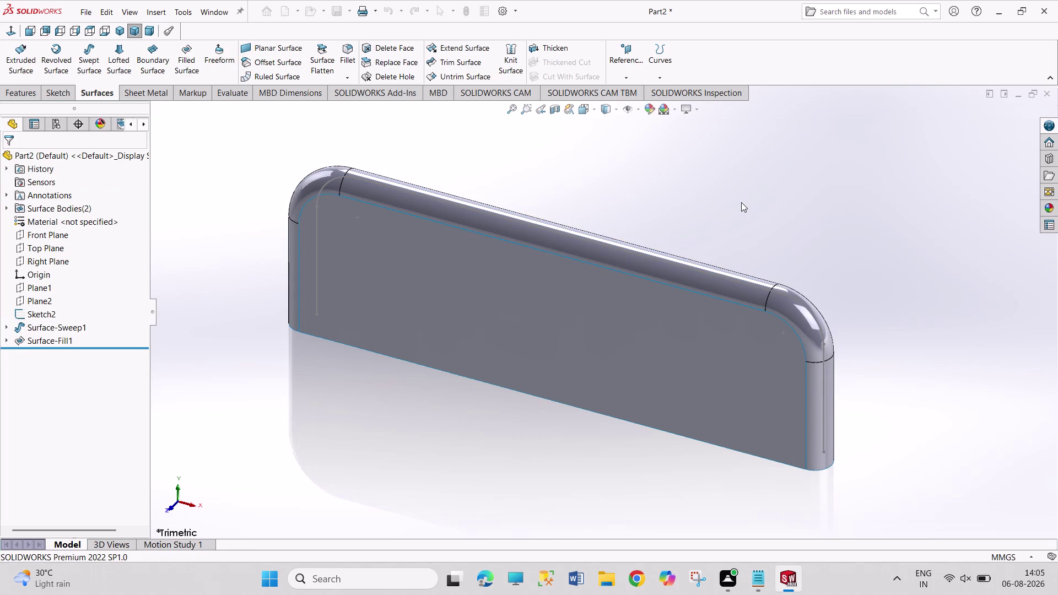
Orbit around the filled panel and tube, then expand the sketch type choices.
click(742, 203)
middle_drag(841, 294, 723, 368)
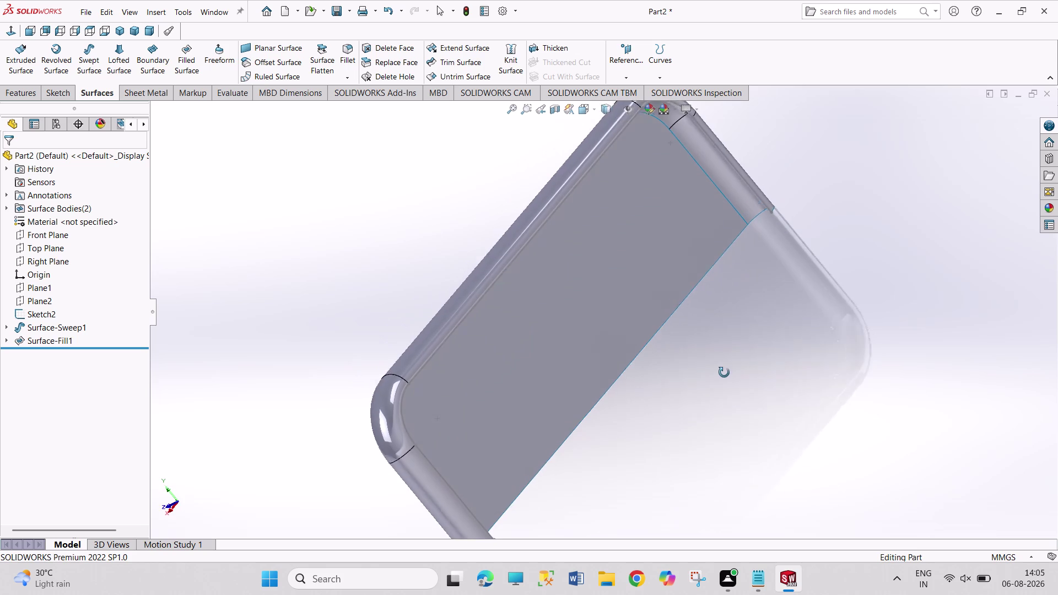
middle_drag(723, 368, 729, 380)
click(119, 30)
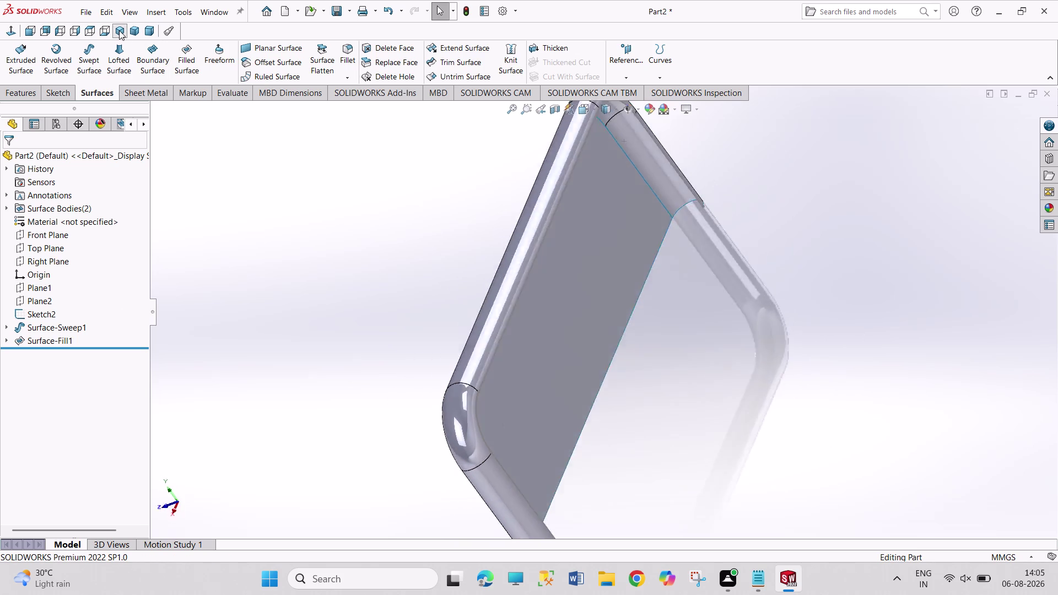
middle_drag(596, 488, 542, 500)
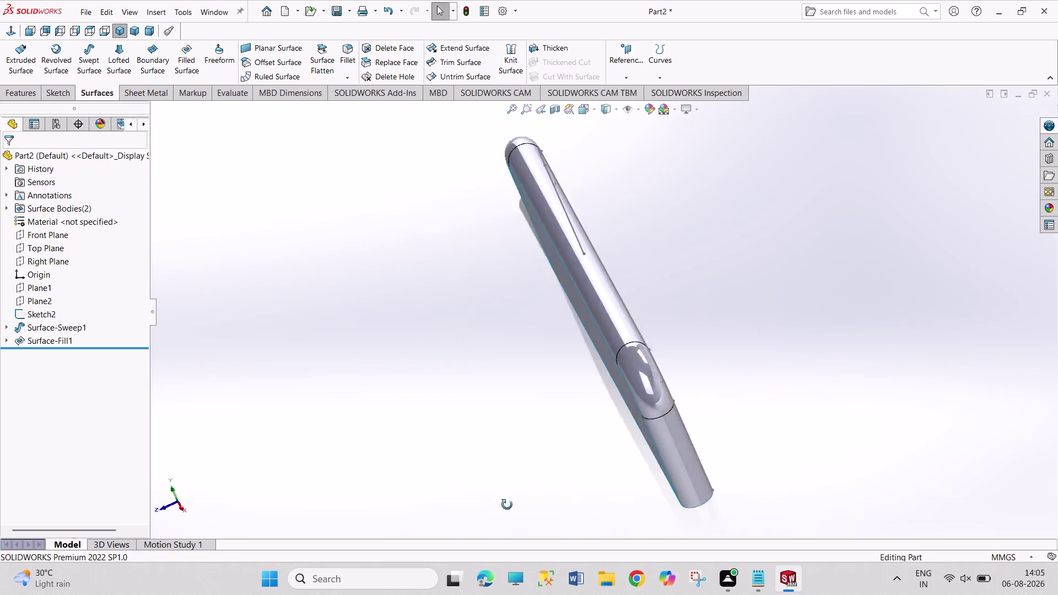
middle_drag(542, 500, 376, 461)
middle_drag(640, 151, 656, 289)
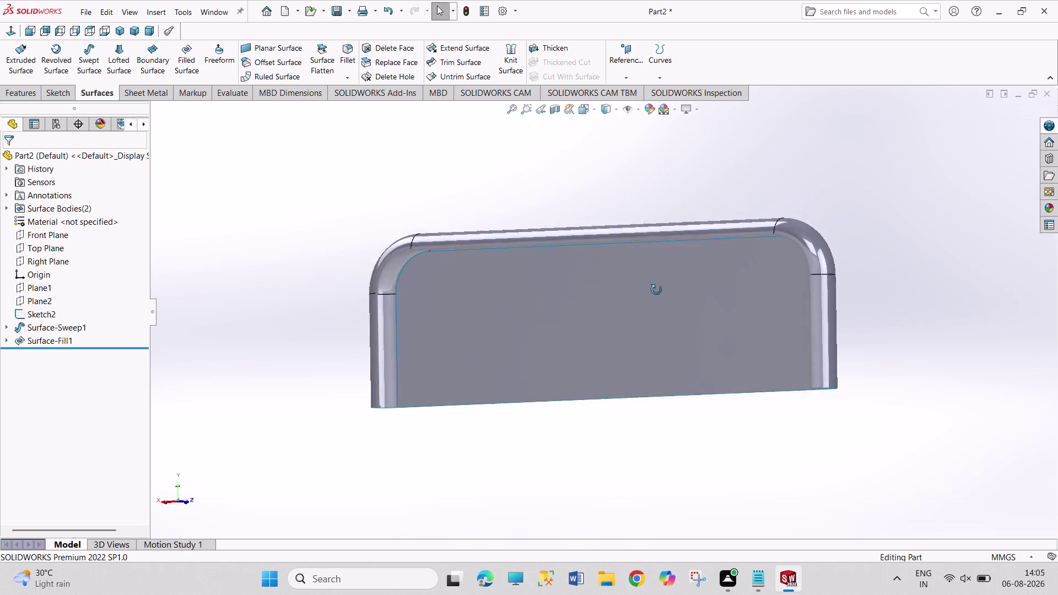
middle_drag(656, 288, 674, 399)
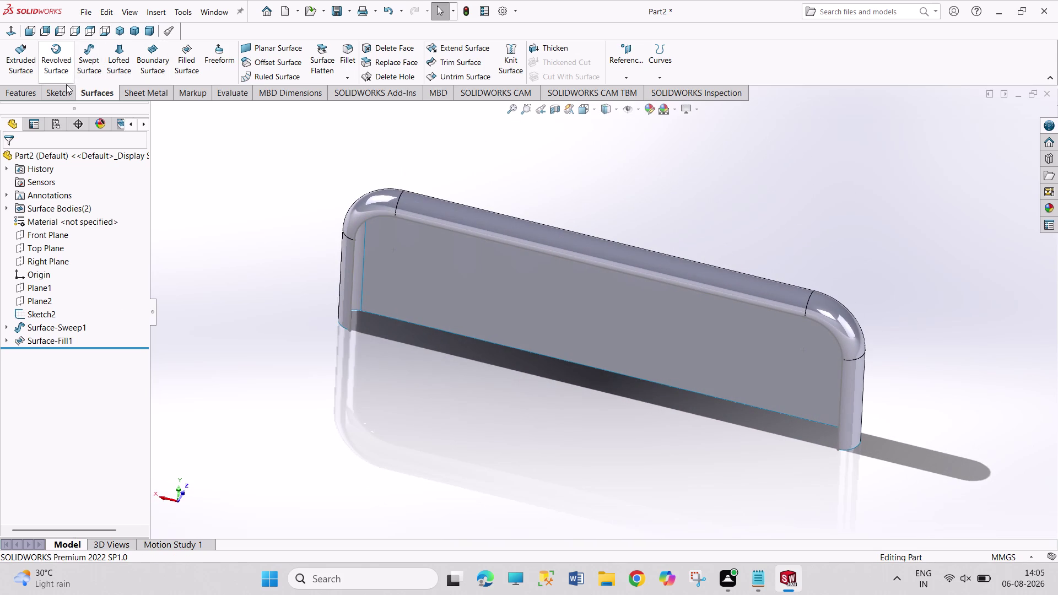
click(62, 89)
click(22, 80)
Start a 3D sketch and begin a line at the surface's bottom-left corner.
click(29, 104)
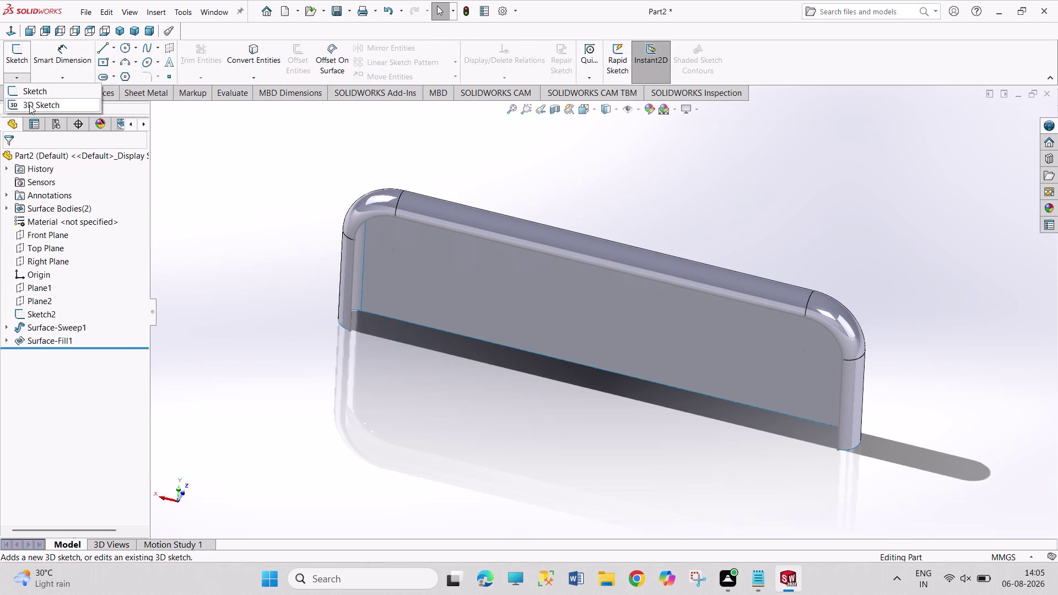
click(99, 48)
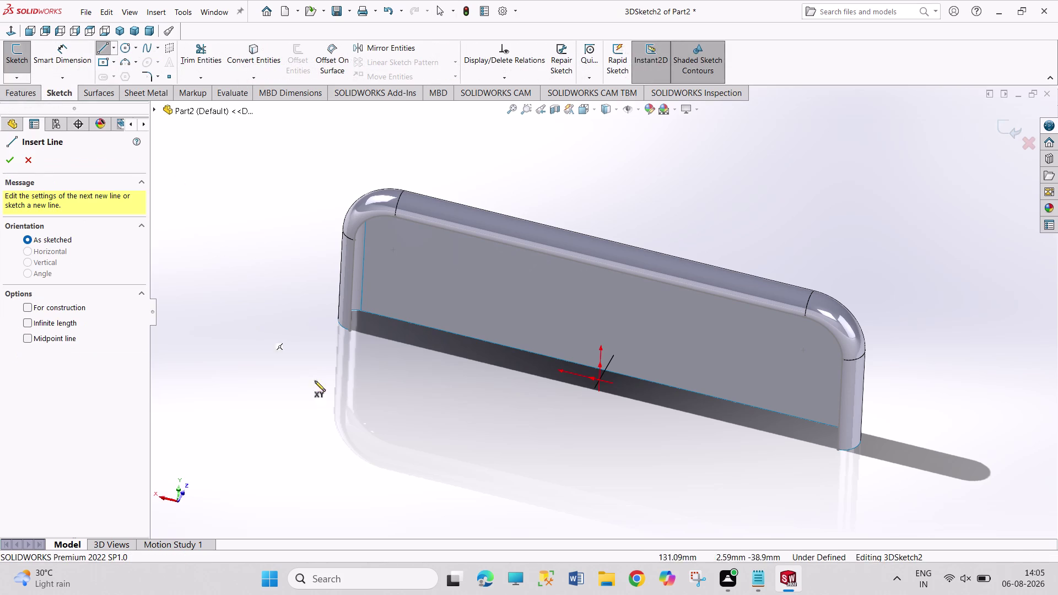
scroll(down, 3)
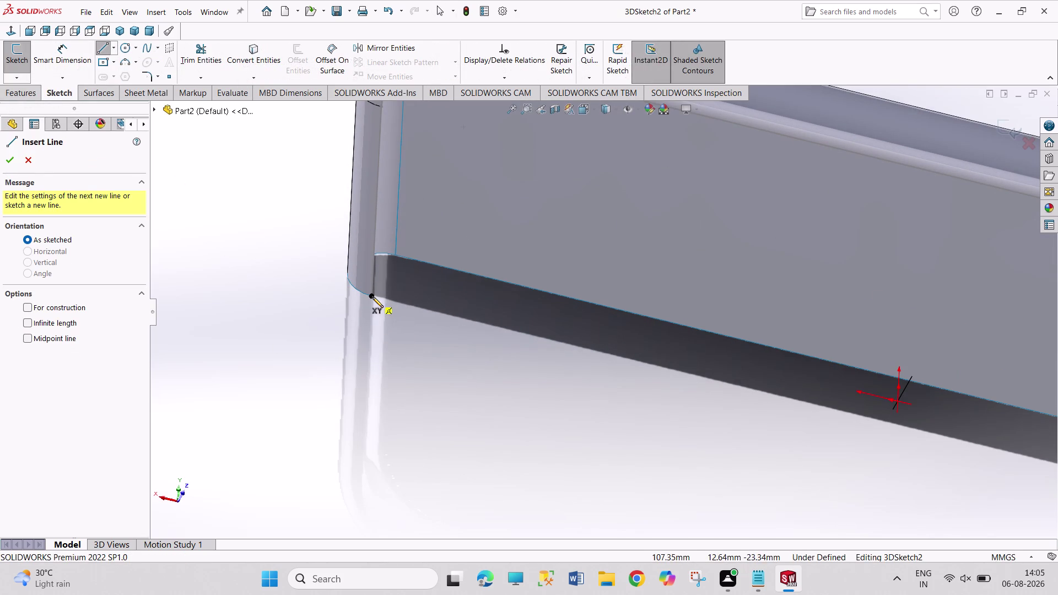
click(372, 297)
scroll(up, 3)
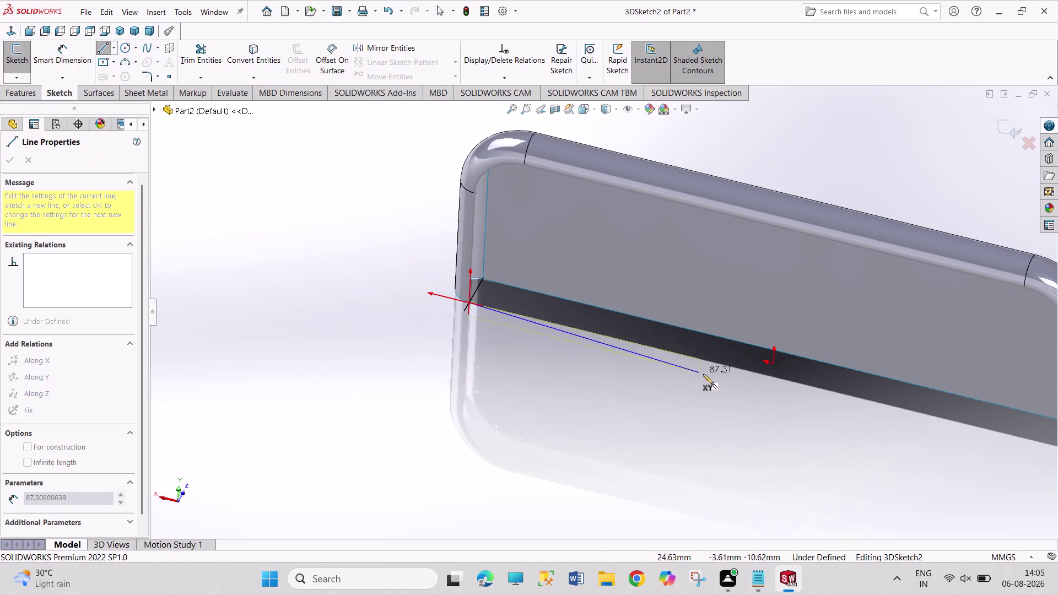
scroll(up, 3)
scroll(down, 3)
scroll(down, 3)
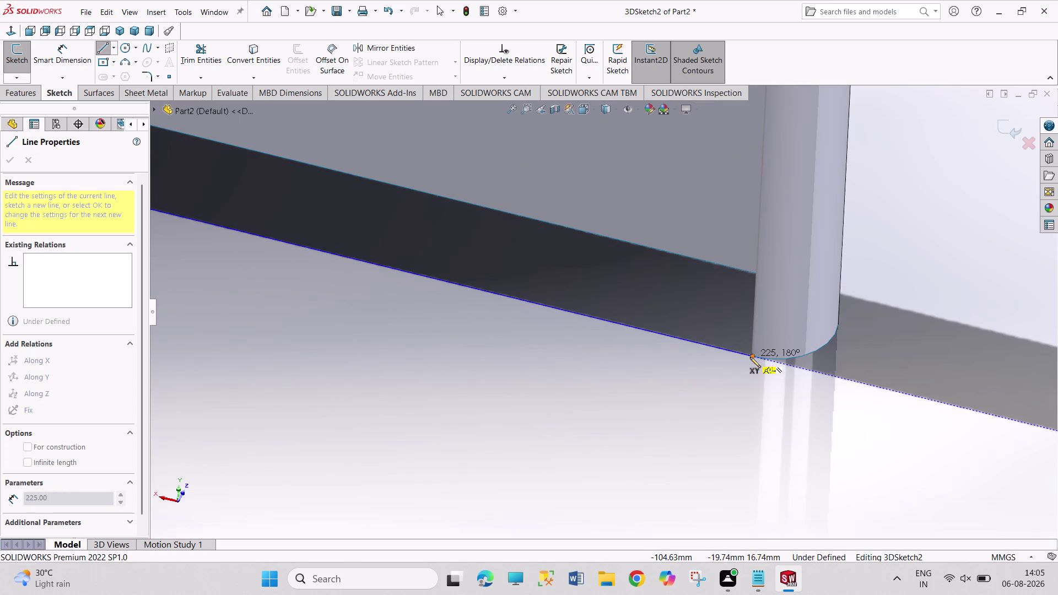
Finish the 225 mm line at the bottom-right corner and exit the 3D sketch.
click(752, 355)
right_click(767, 398)
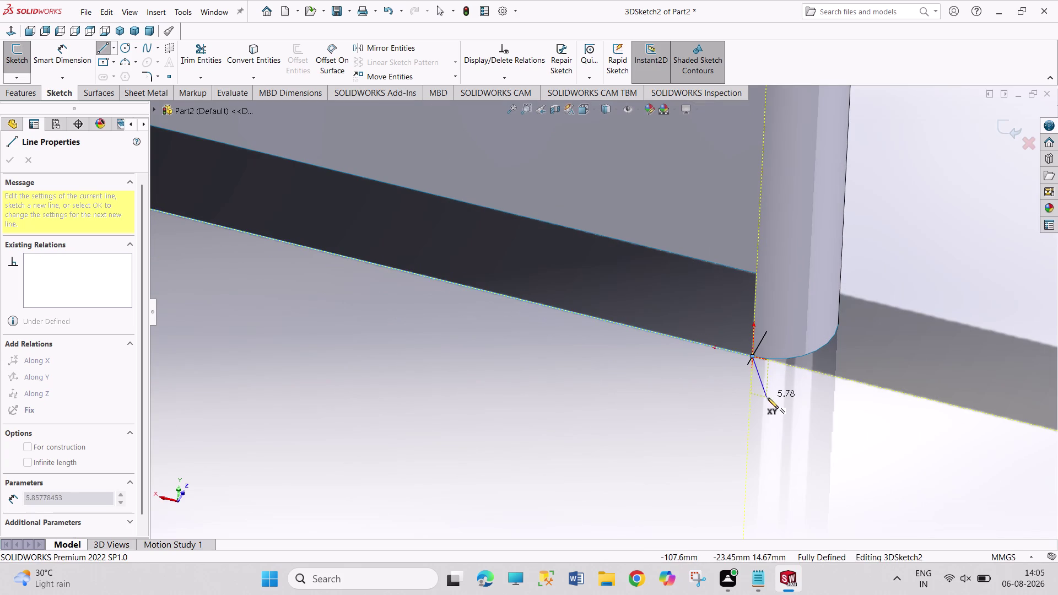
click(778, 403)
scroll(up, 3)
scroll(up, 3)
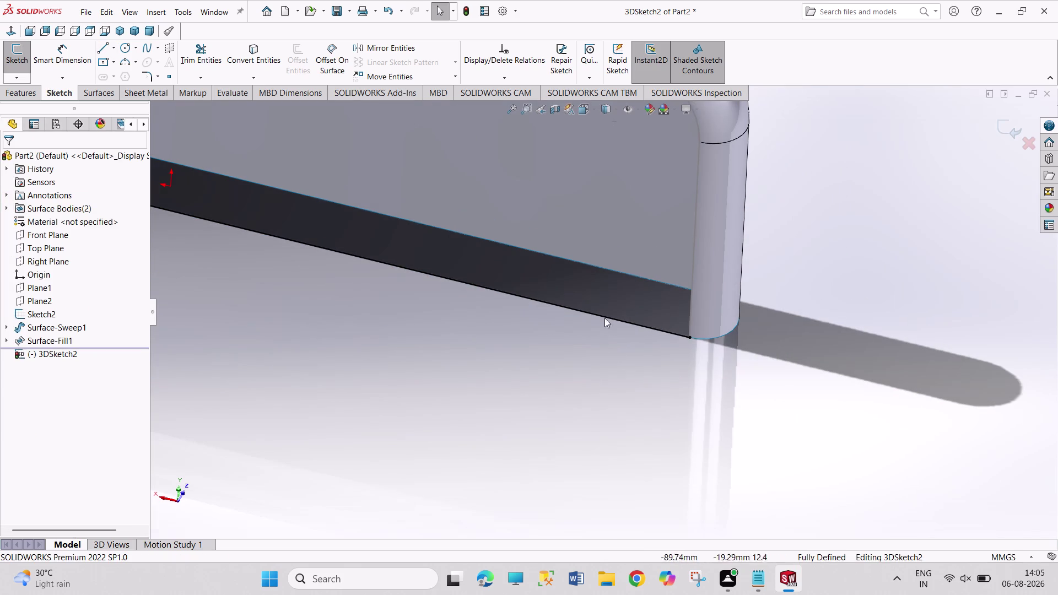
scroll(up, 3)
scroll(up, 3)
scroll(down, 3)
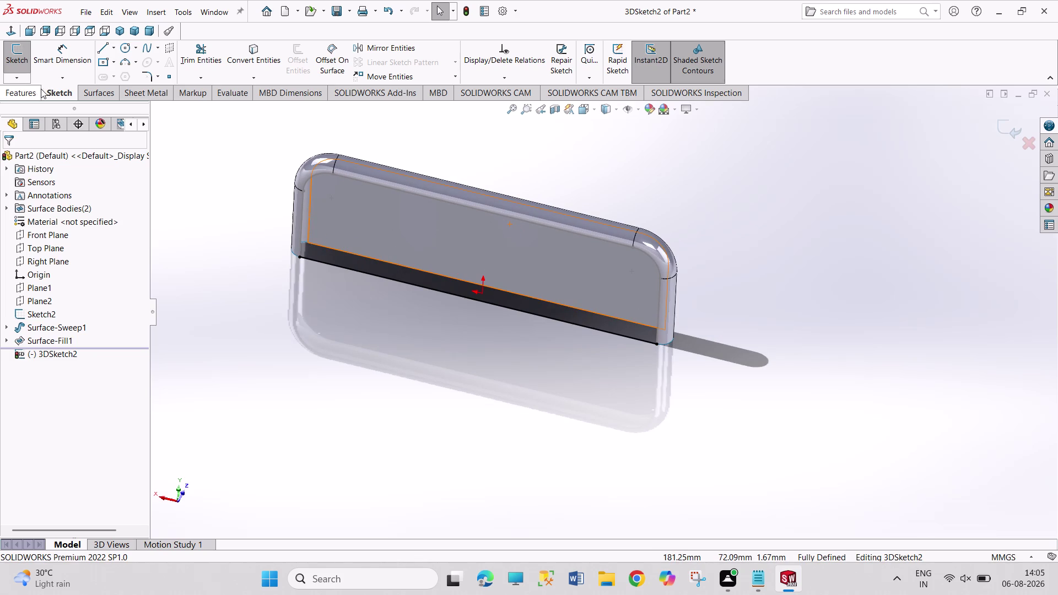
click(26, 79)
click(29, 87)
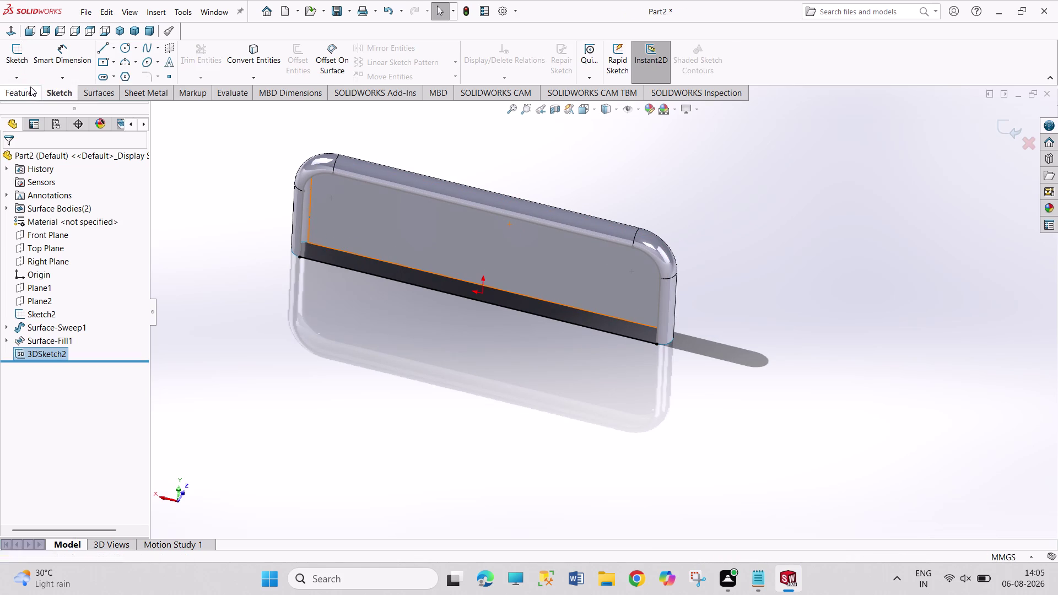
click(94, 94)
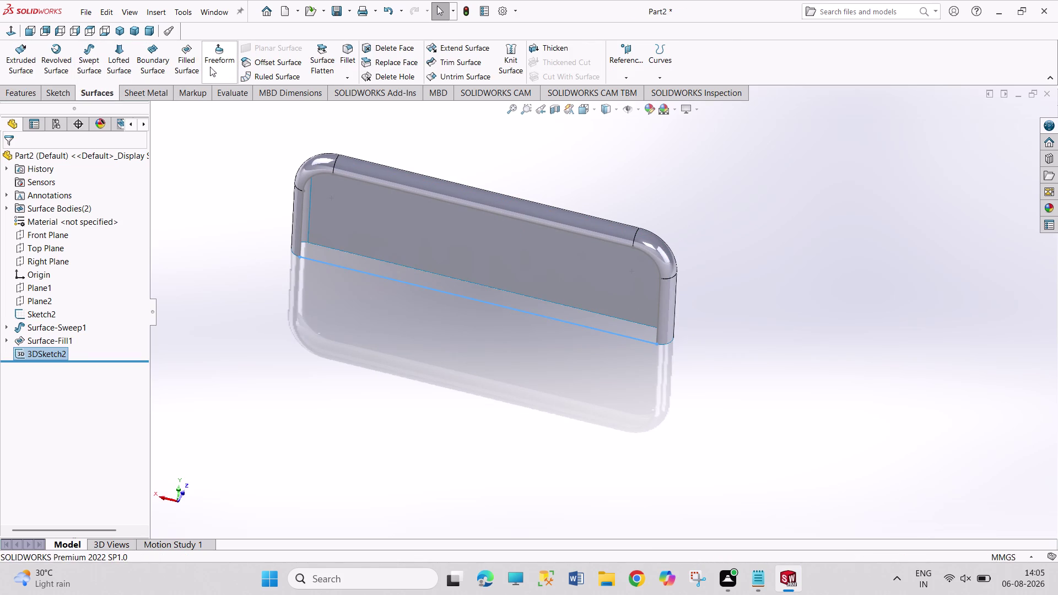
Start a filled surface using the 3DSketch2 line as its first patch boundary.
click(177, 68)
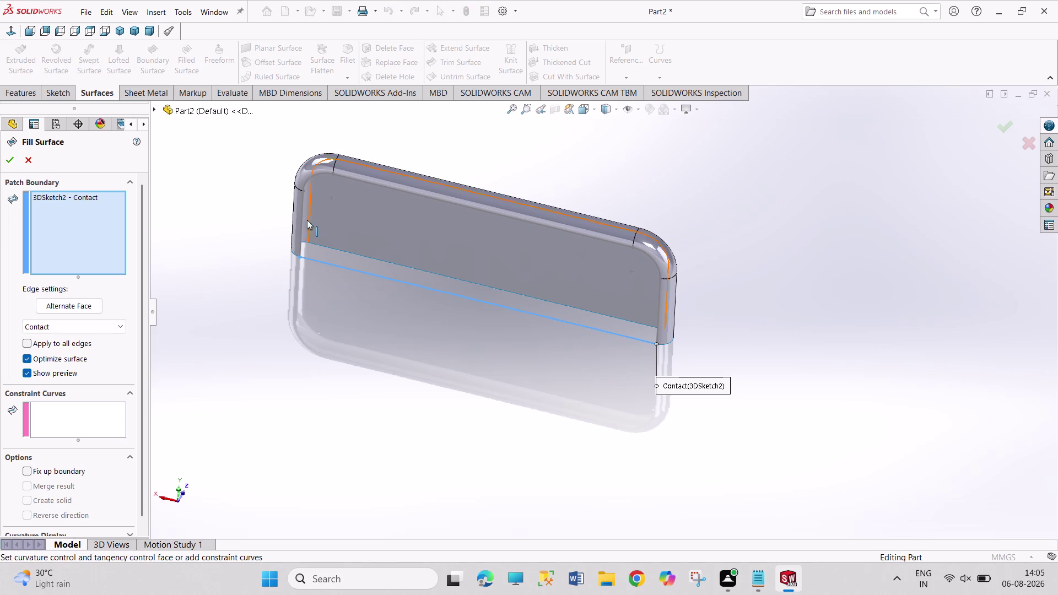
scroll(down, 3)
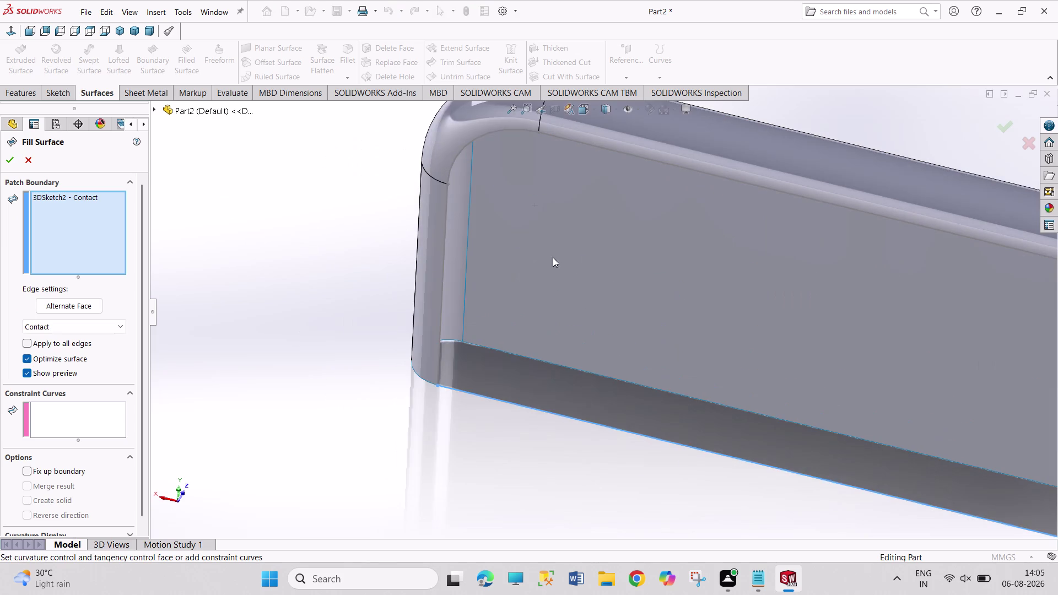
scroll(down, 3)
scroll(down, 3)
scroll(down, 3)
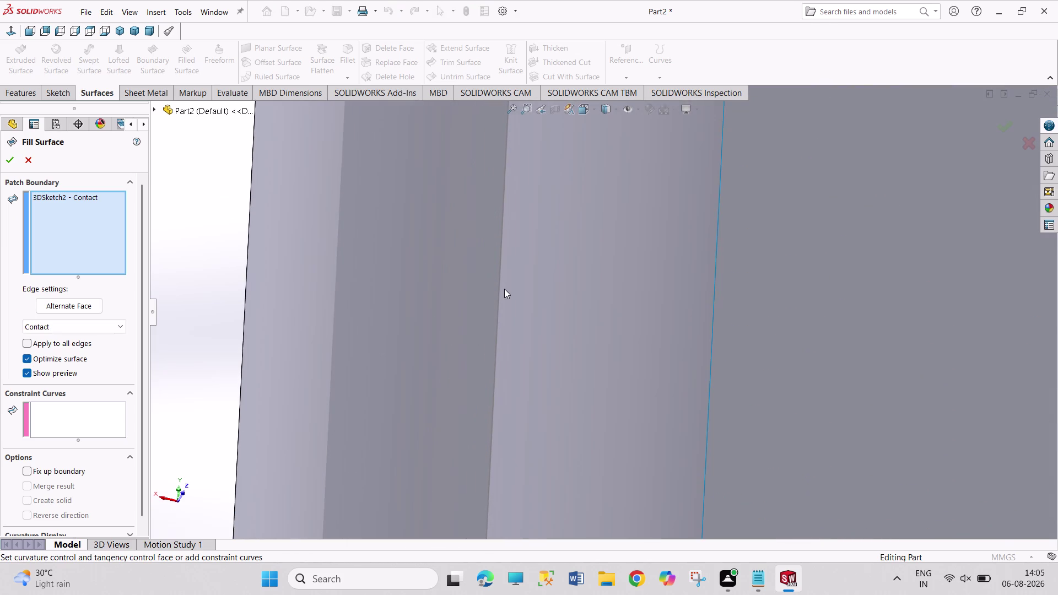
scroll(down, 3)
scroll(up, 3)
scroll(up, 3)
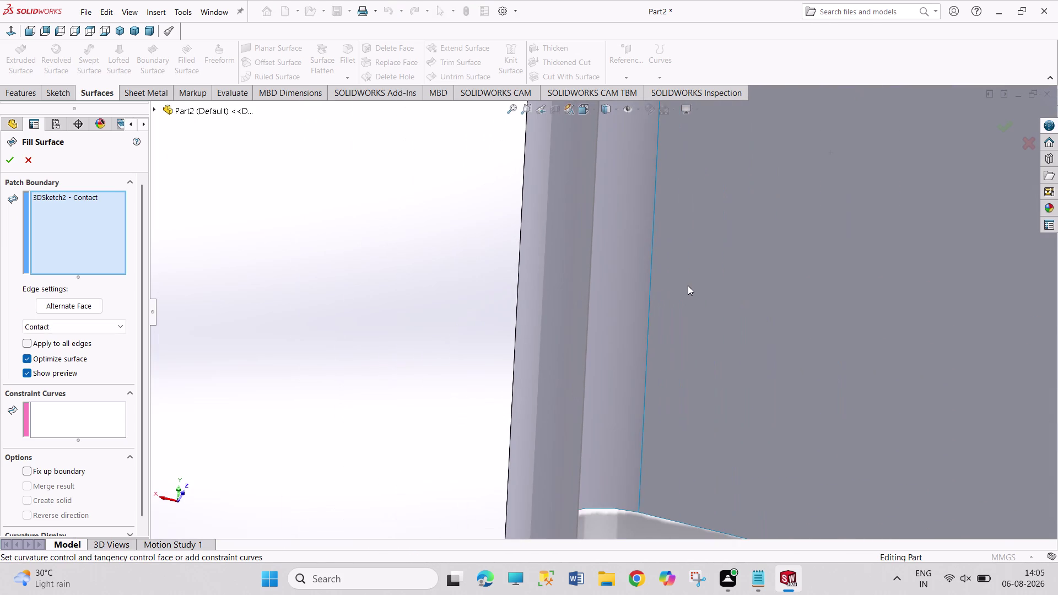
scroll(up, 3)
scroll(down, 3)
scroll(down, 3)
scroll(down, 3)
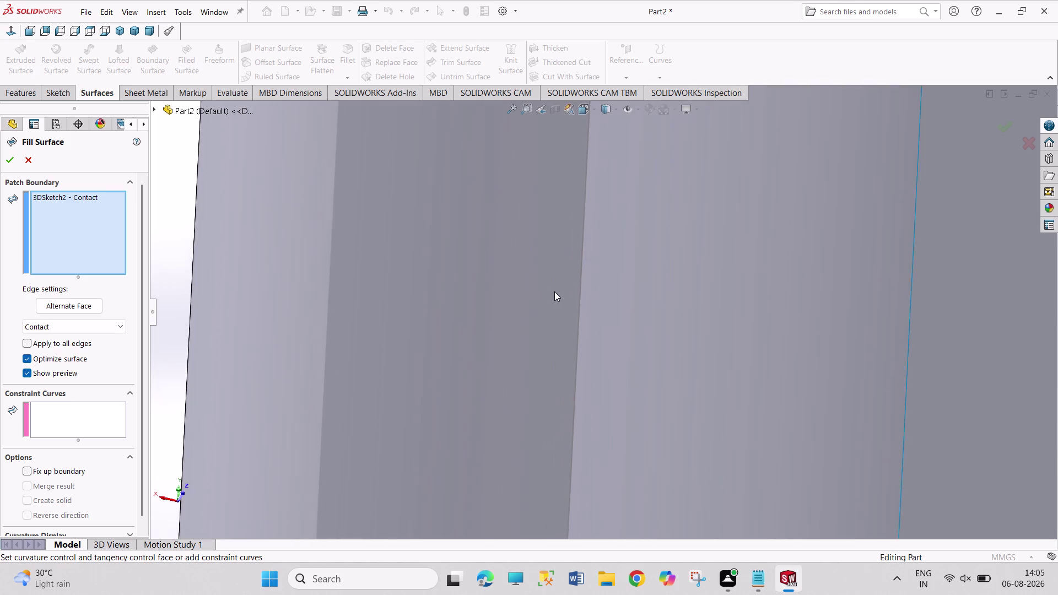
scroll(down, 3)
scroll(down, 3)
scroll(down, 3)
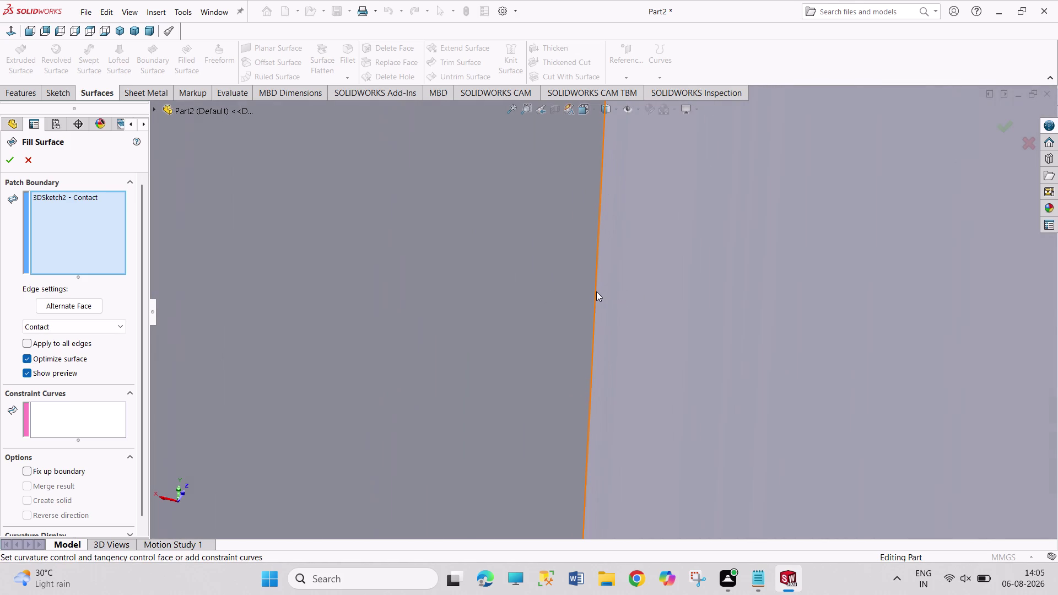
scroll(up, 3)
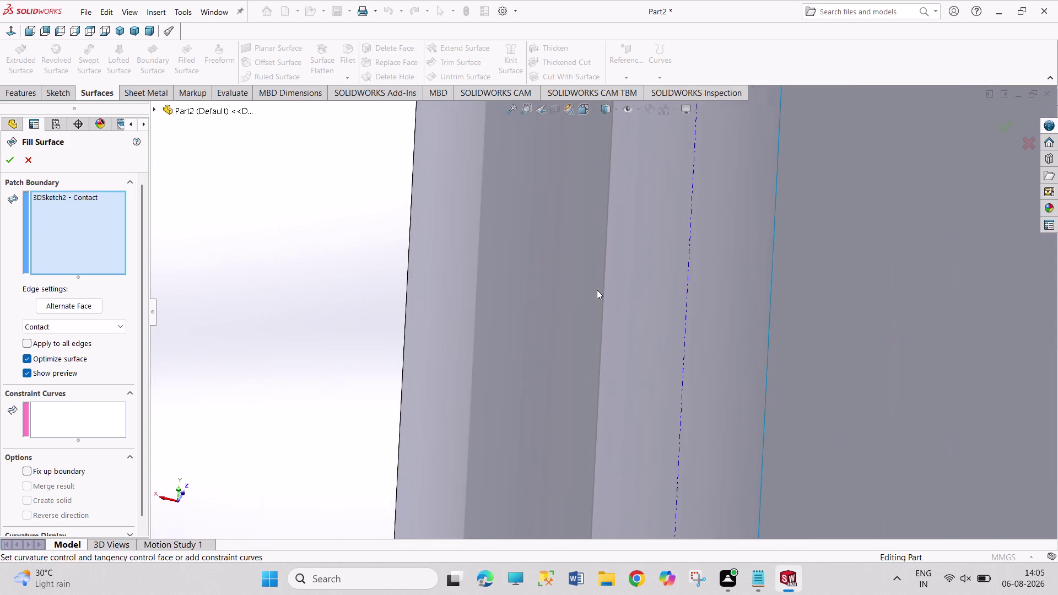
scroll(up, 3)
scroll(up, 3)
scroll(down, 3)
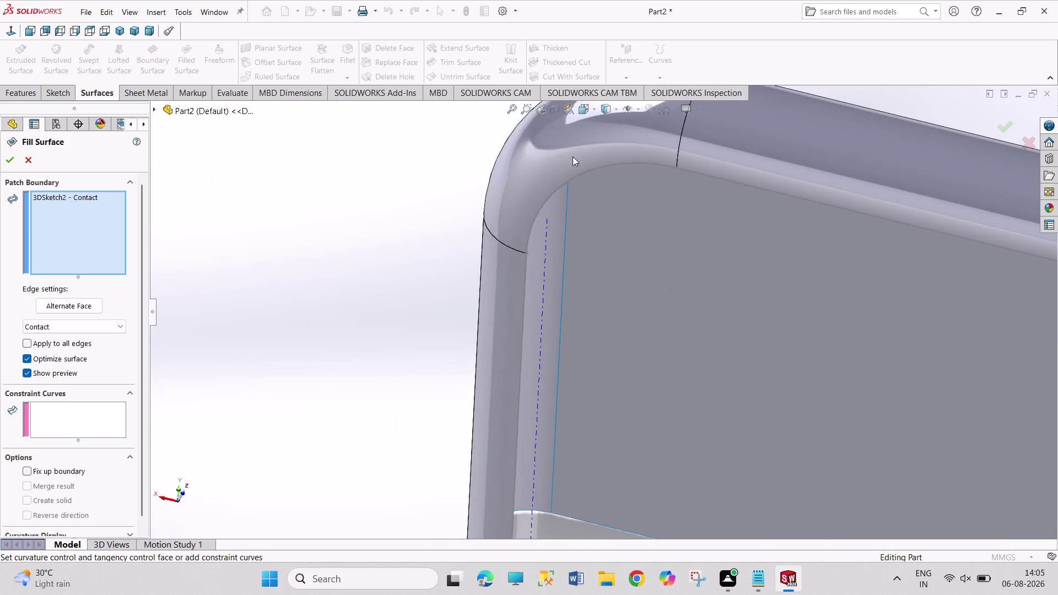
scroll(down, 3)
scroll(down, 3)
scroll(down, 3)
scroll(down, 3)
scroll(down, 3)
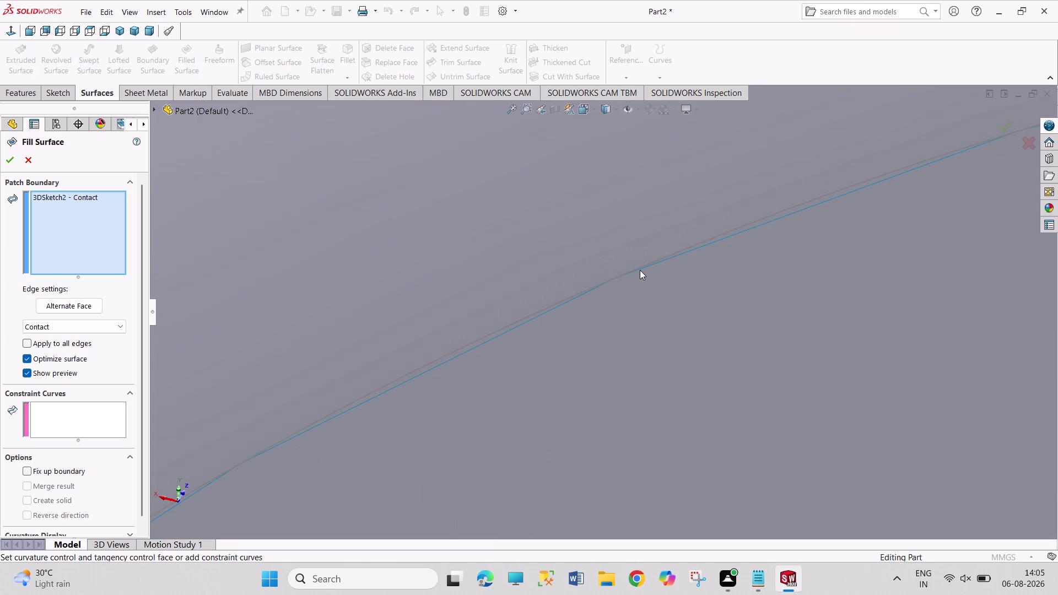
scroll(down, 3)
scroll(down, 3)
scroll(down, 3)
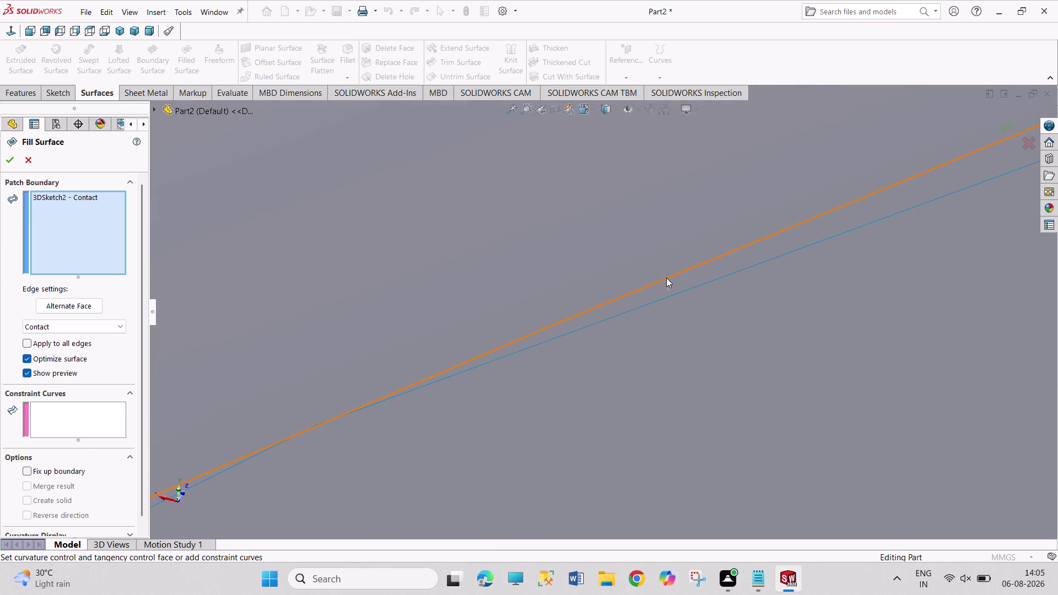
Add the Sketch2 curve as the second boundary and accept Surface-Fill2.
click(667, 278)
scroll(up, 3)
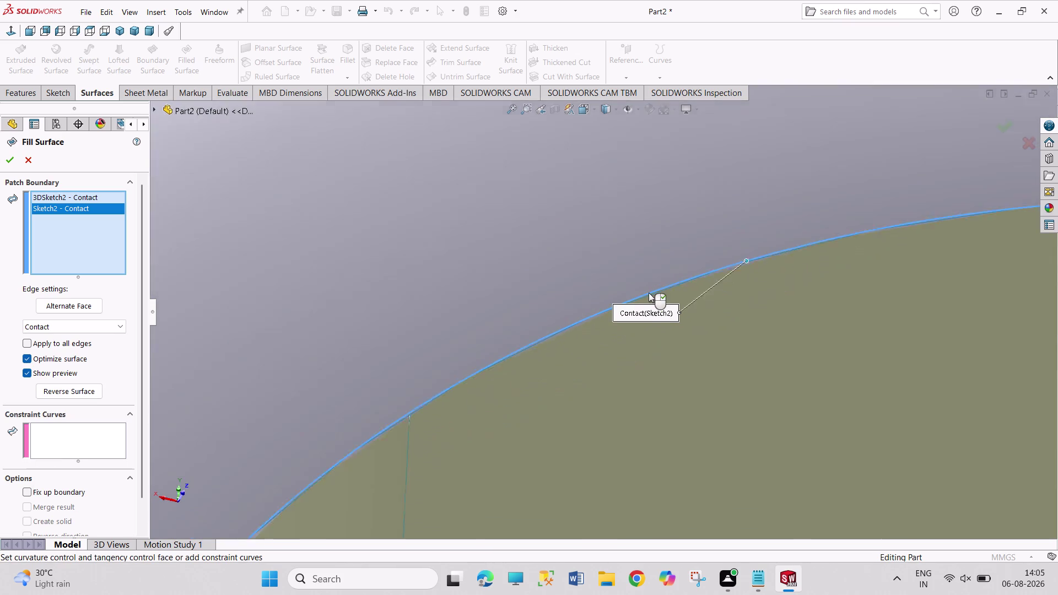
scroll(up, 3)
scroll(up, 3)
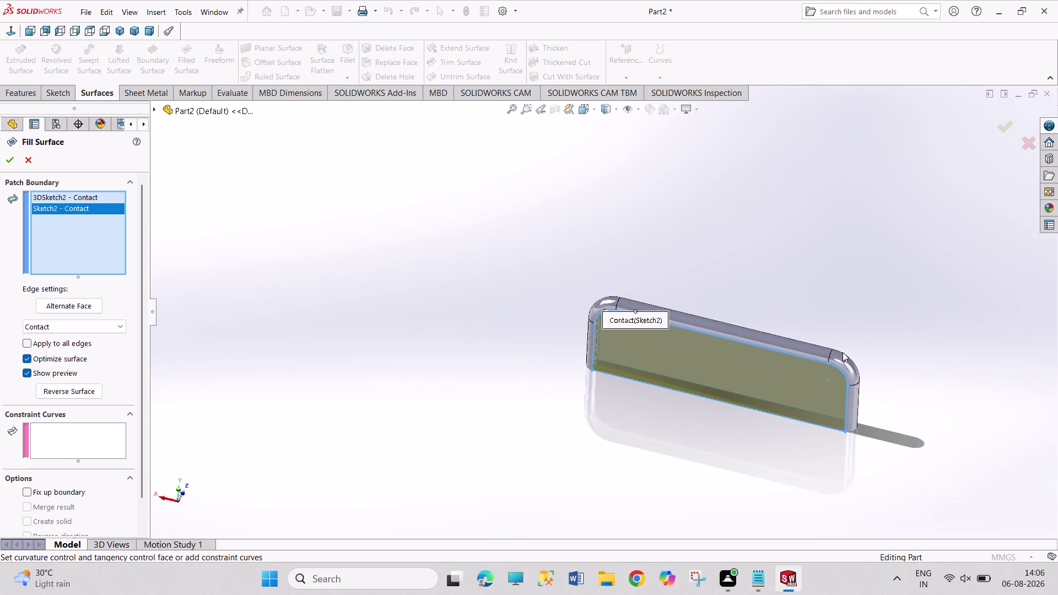
scroll(up, 3)
scroll(down, 3)
scroll(down, 3)
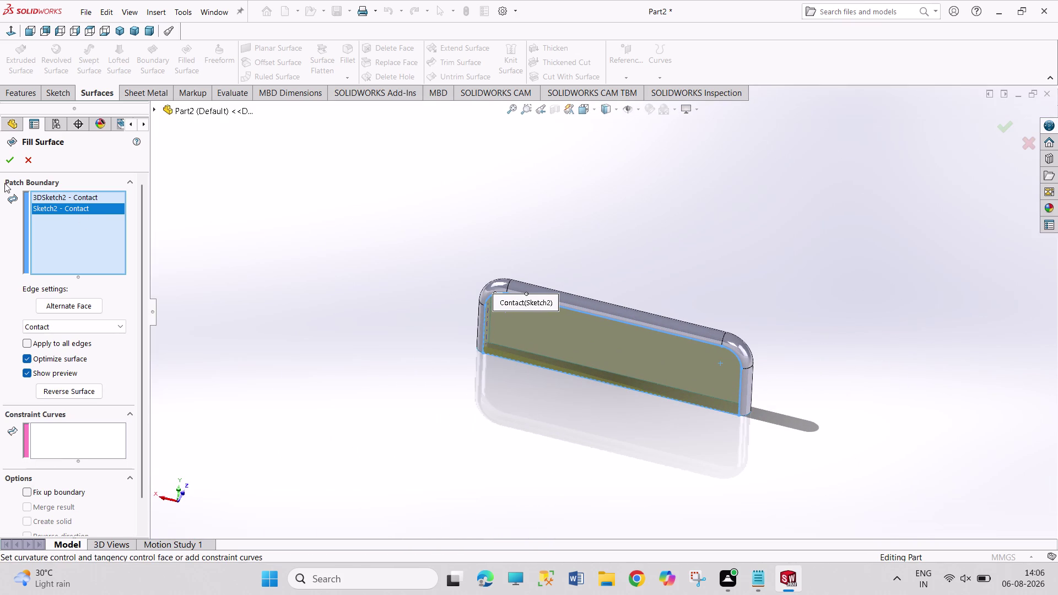
click(6, 159)
click(296, 198)
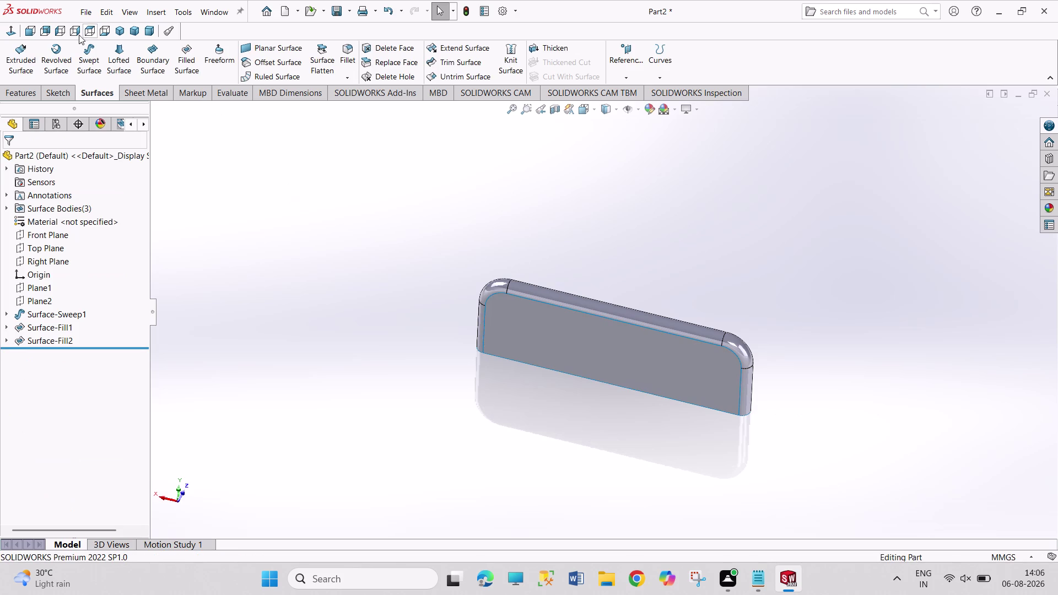
click(119, 34)
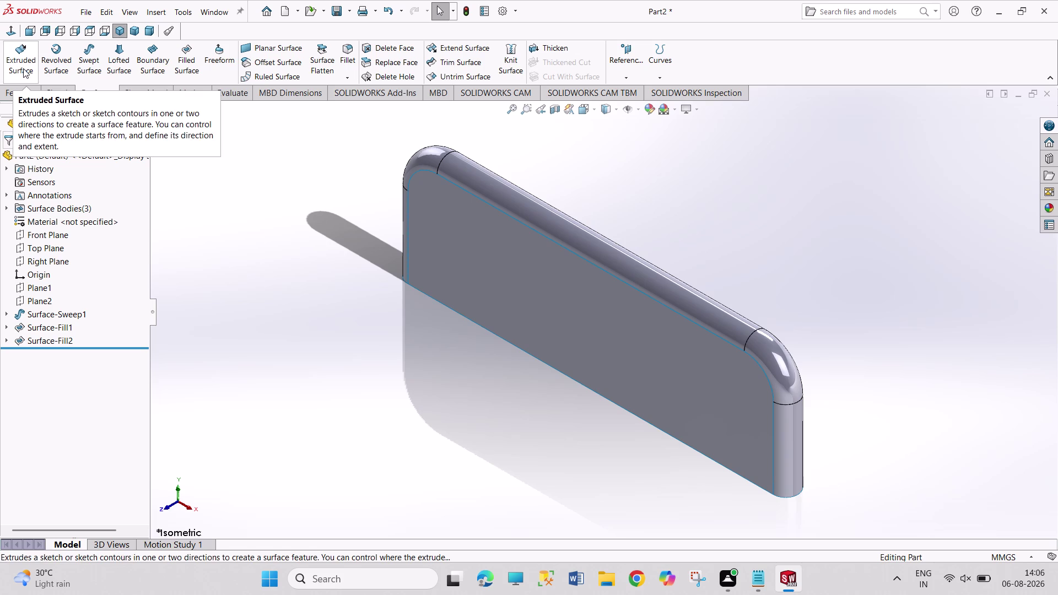
click(532, 282)
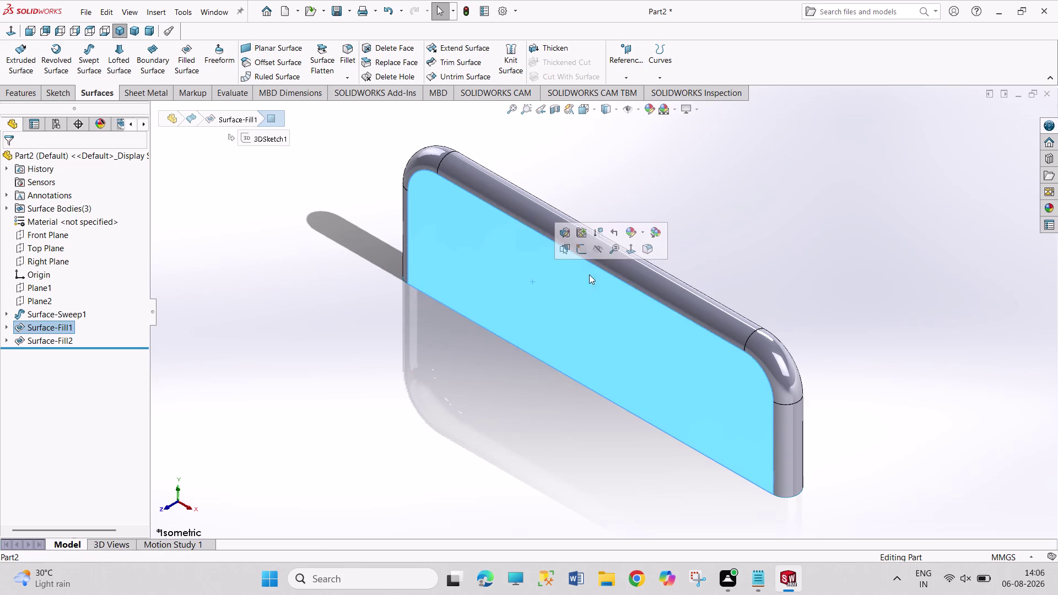
Sketch on the filled face and draw a half-circle centerpoint arc at the origin.
click(580, 250)
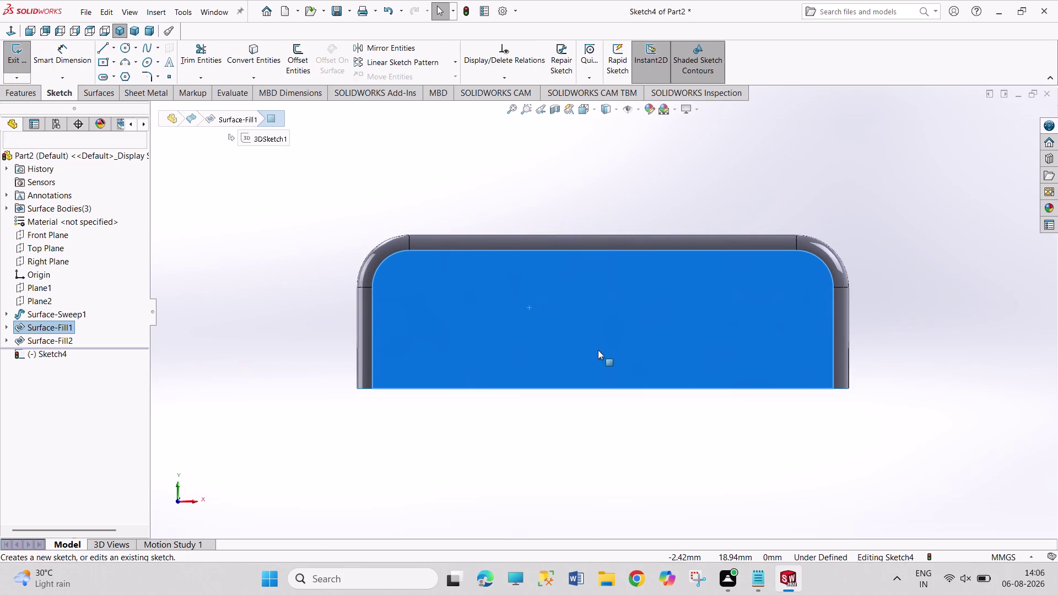
scroll(down, 3)
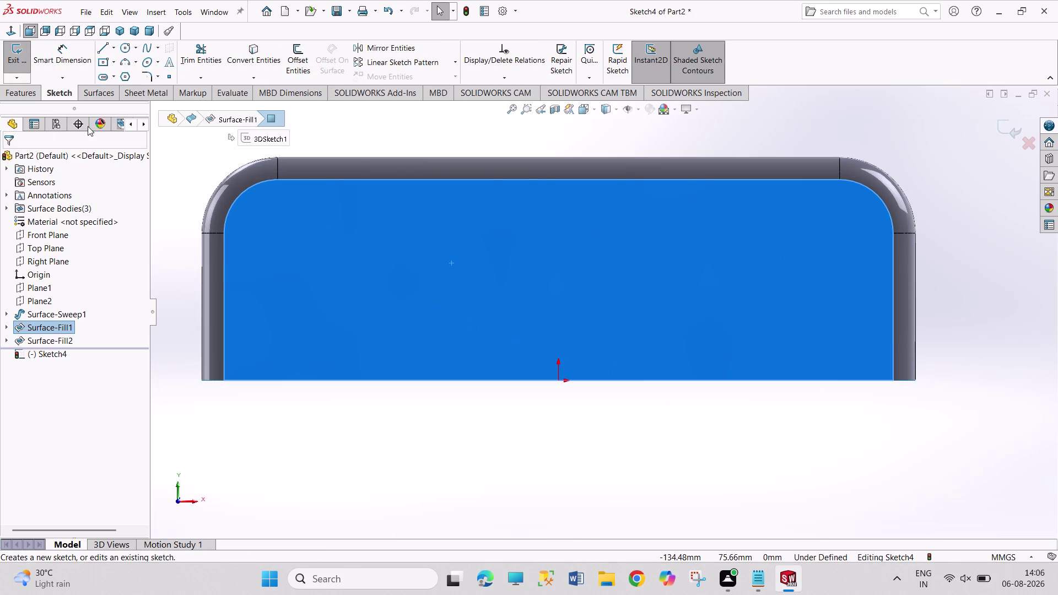
click(124, 62)
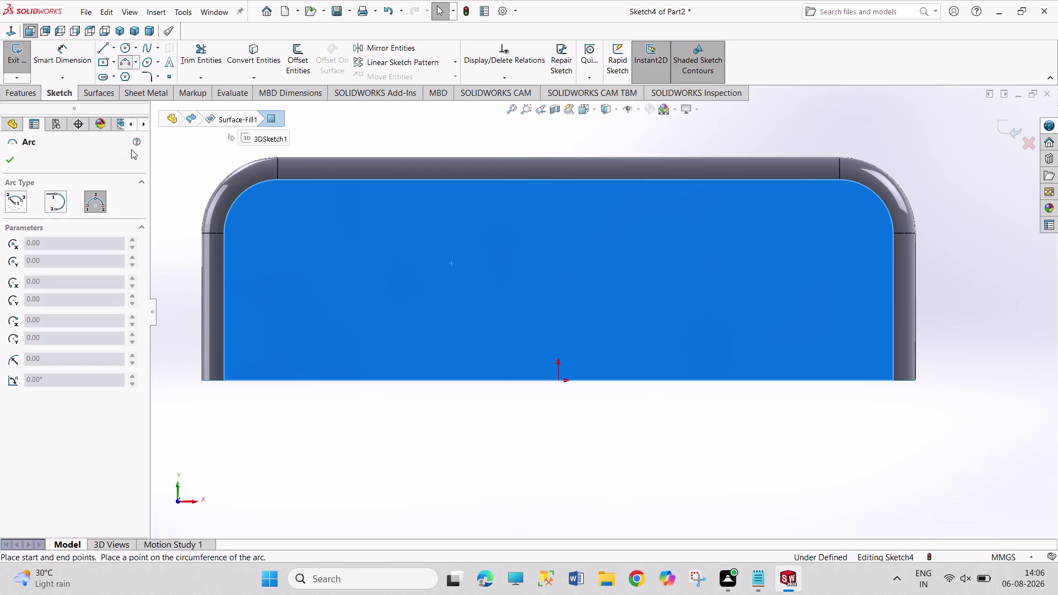
click(558, 381)
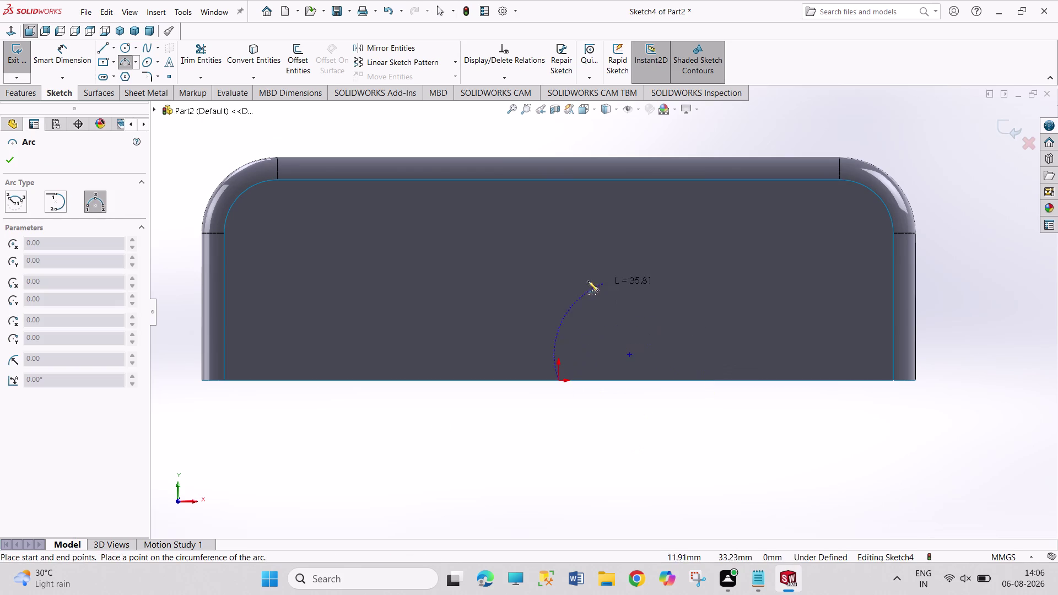
click(138, 63)
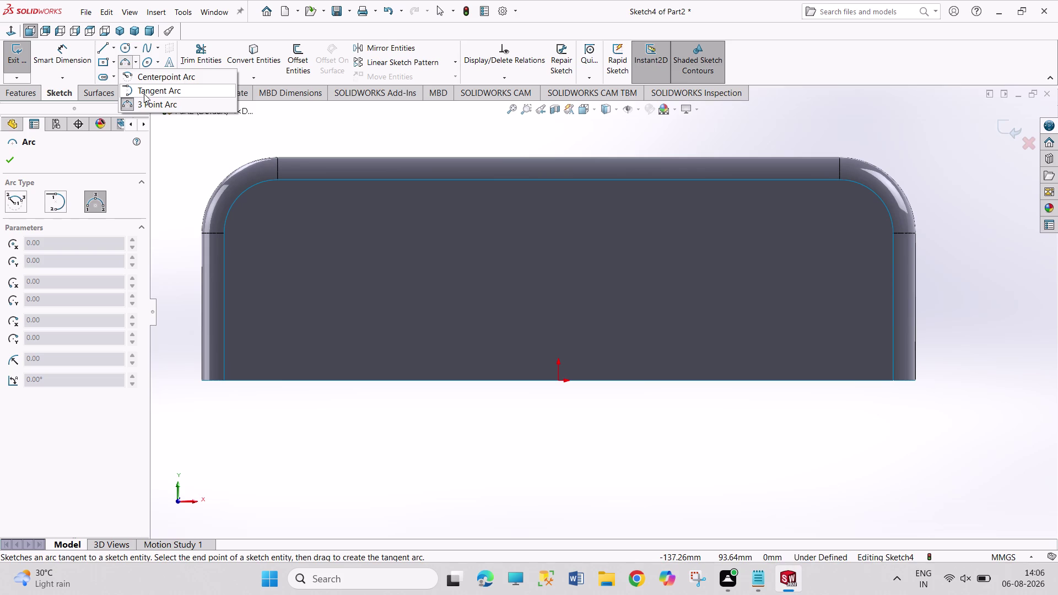
click(144, 94)
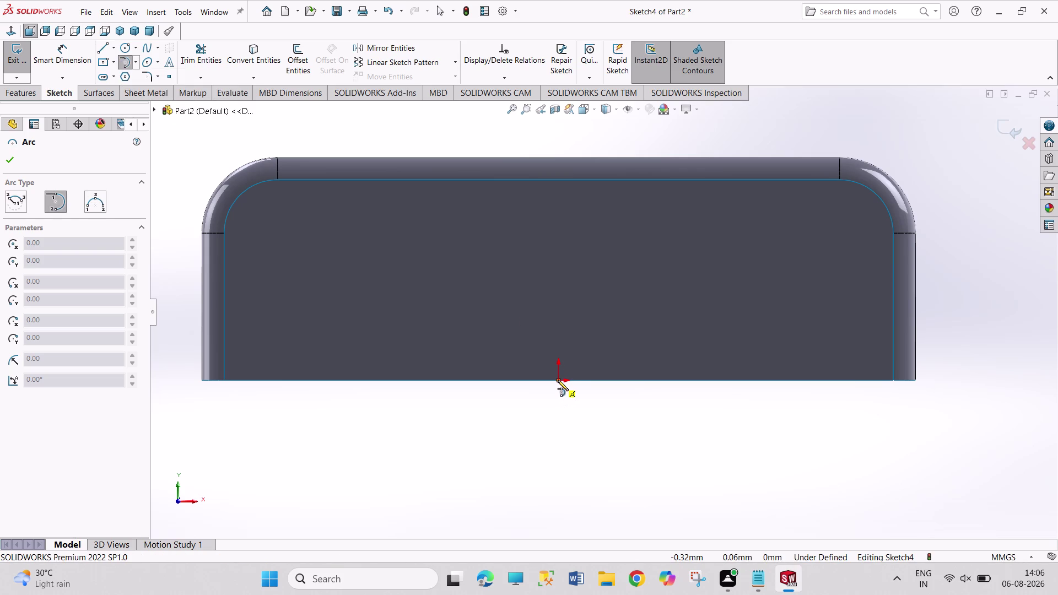
click(558, 380)
click(628, 230)
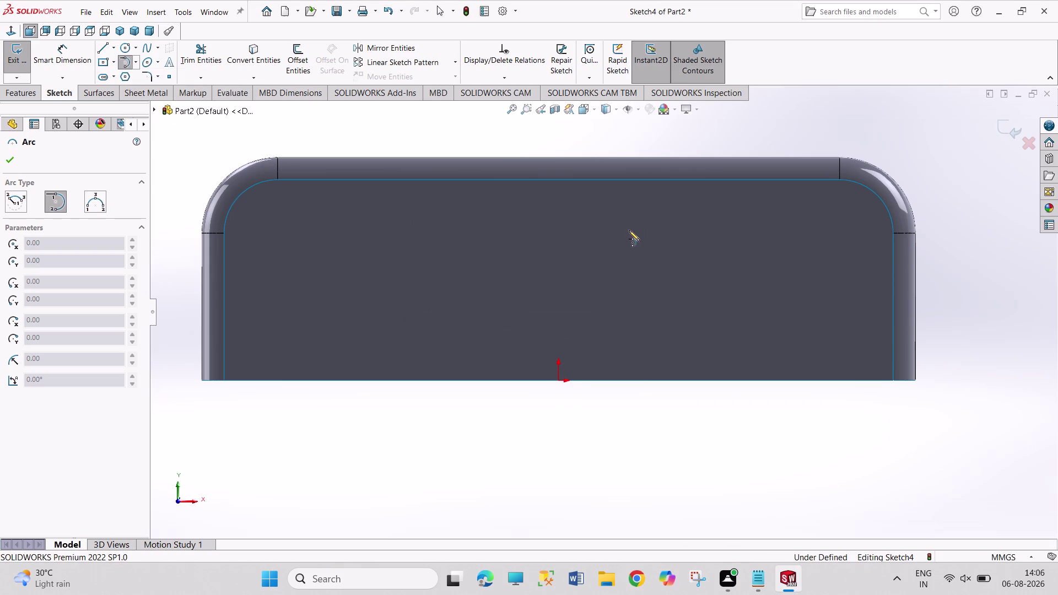
click(138, 60)
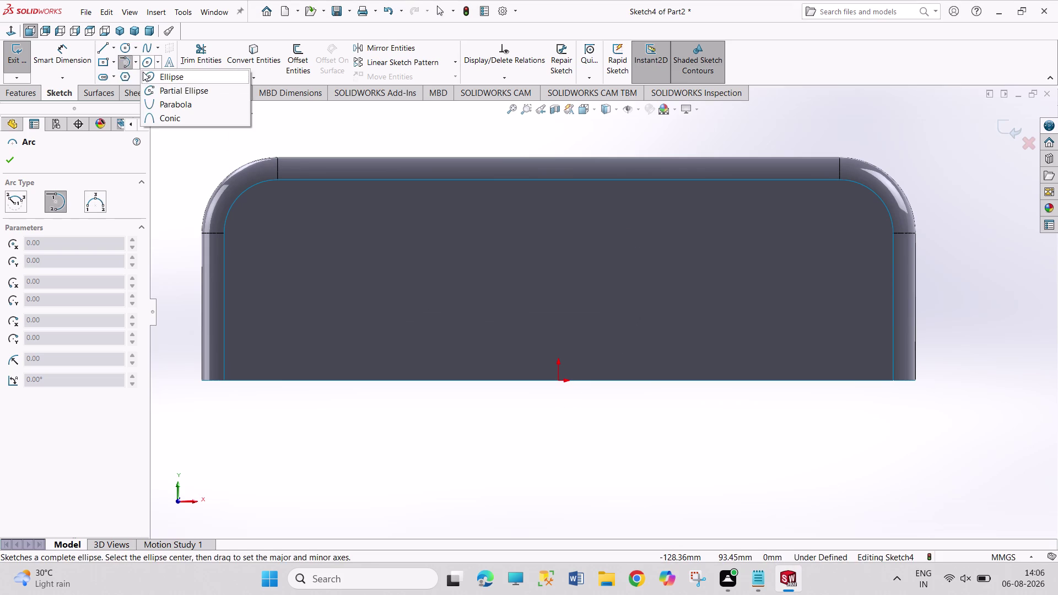
click(137, 74)
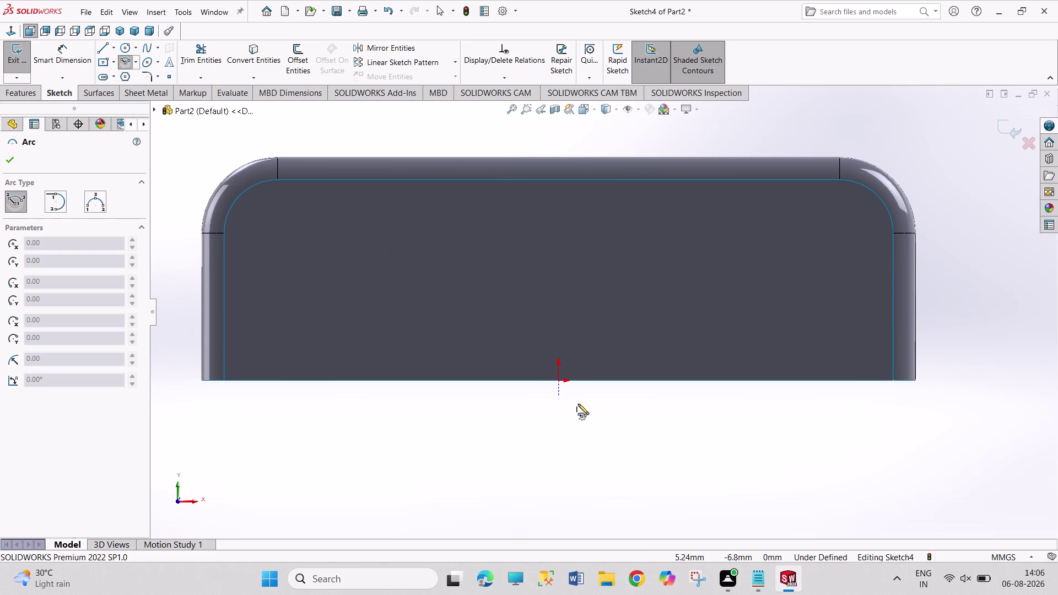
click(558, 382)
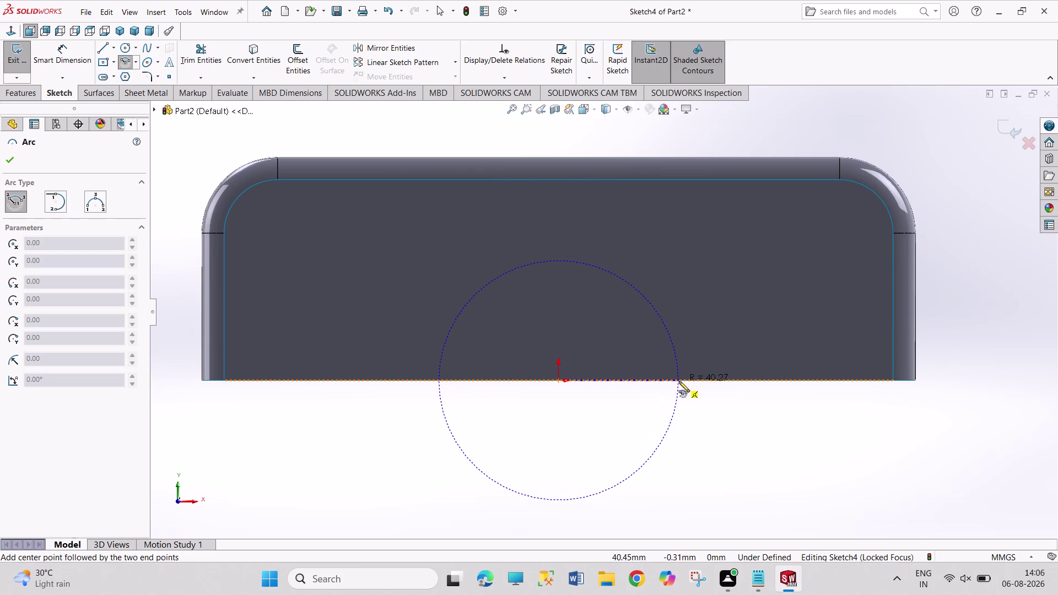
drag(679, 381, 673, 367)
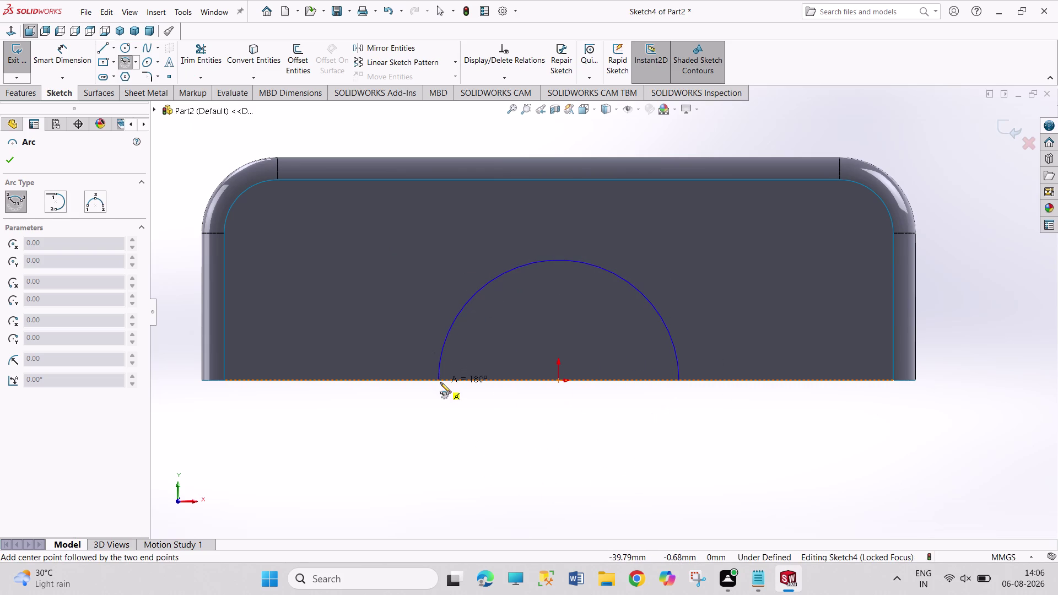
click(441, 382)
Dimension the arc radius to 50 mm and exit Sketch4.
right_drag(453, 430, 445, 274)
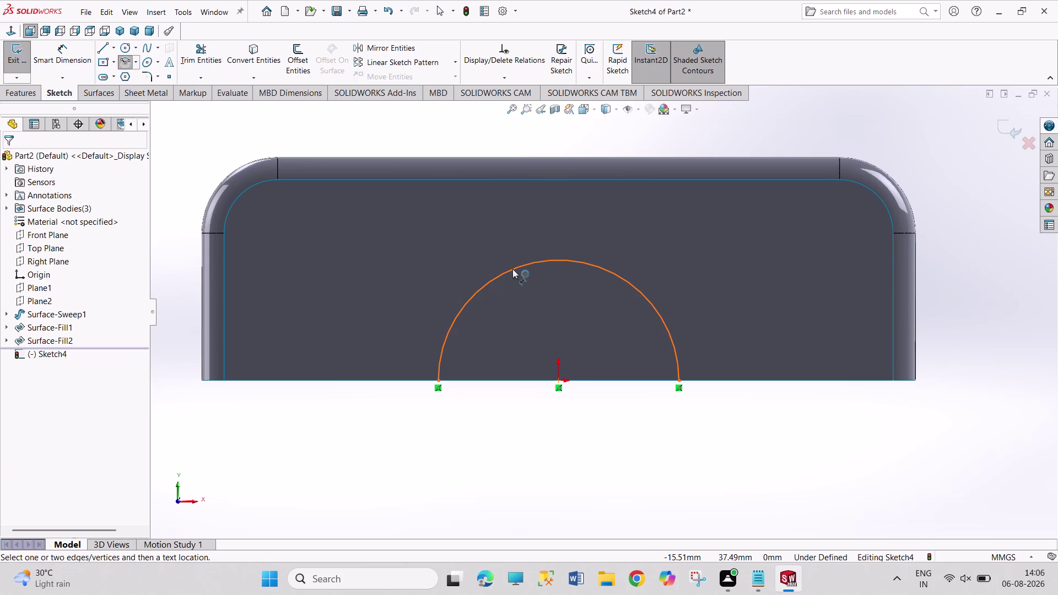
drag(513, 269, 513, 263)
click(513, 245)
text(50)
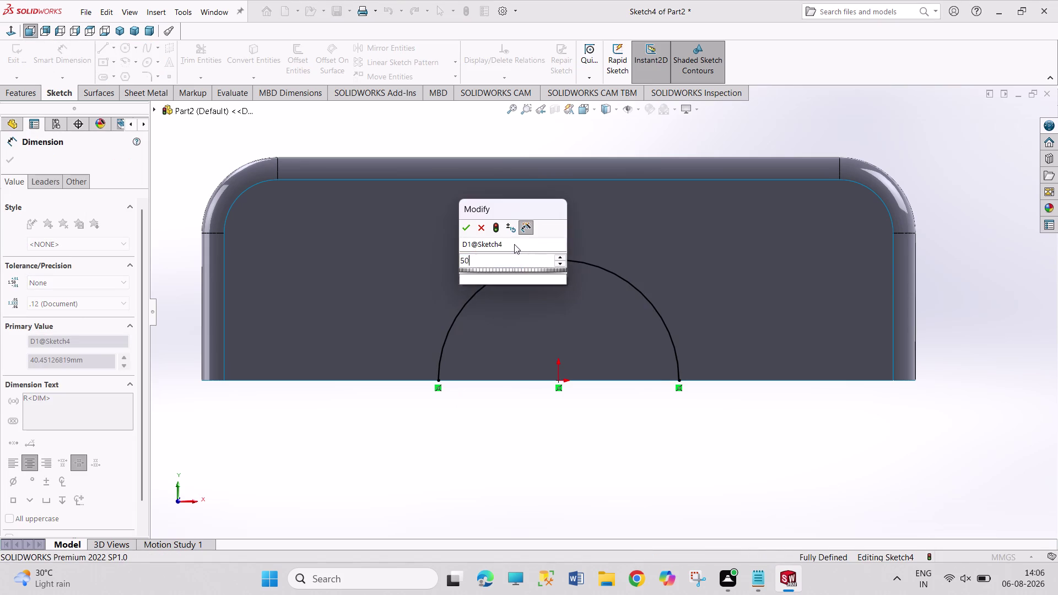
key(Return)
right_click(569, 439)
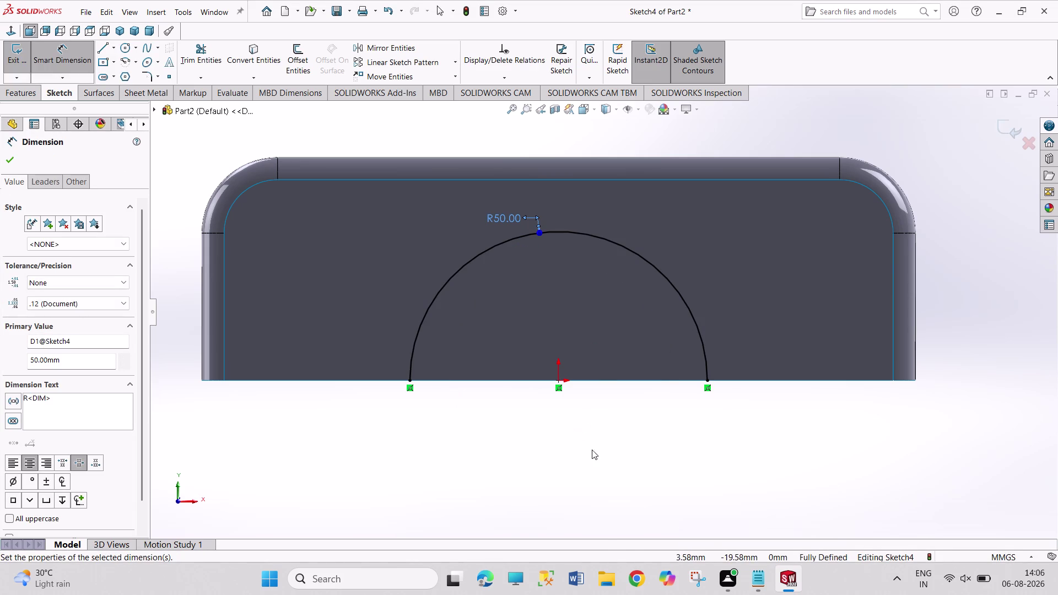
click(606, 479)
click(11, 52)
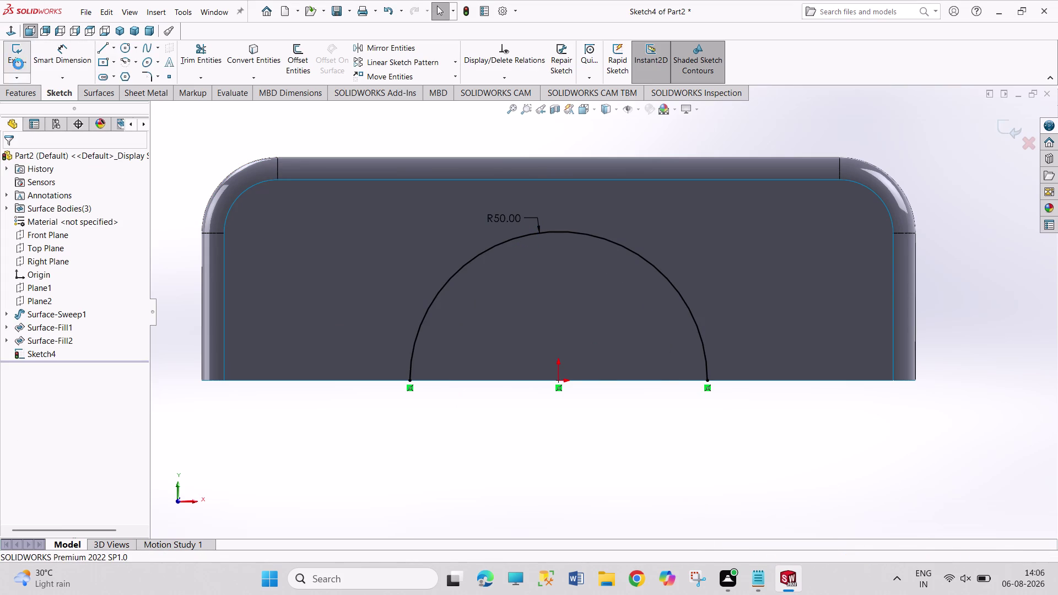
click(50, 236)
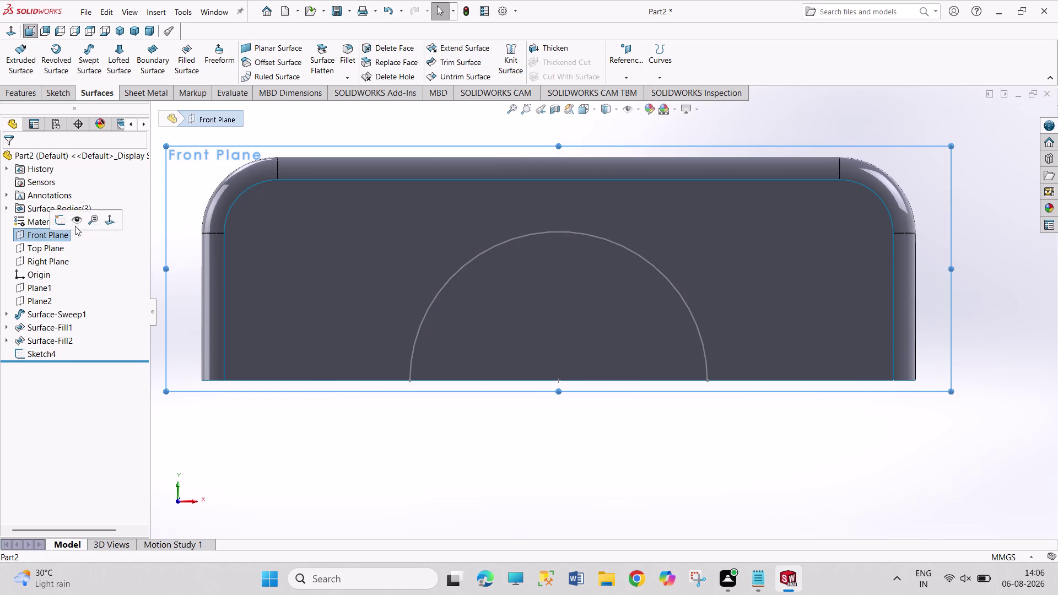
Create Plane3 offset 65 mm from the Front Plane and open a sketch on it.
click(623, 61)
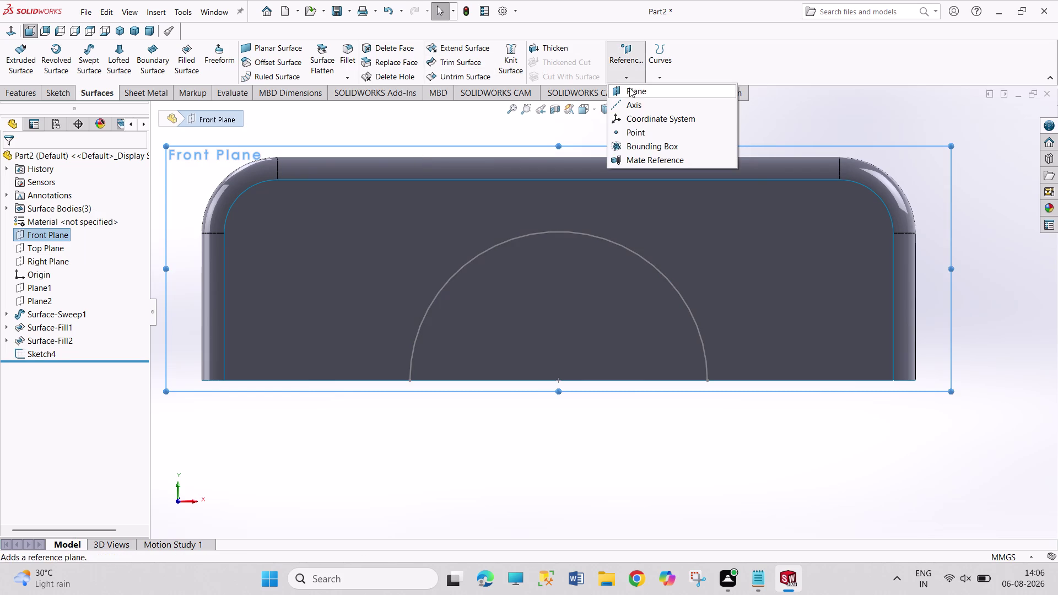
click(629, 88)
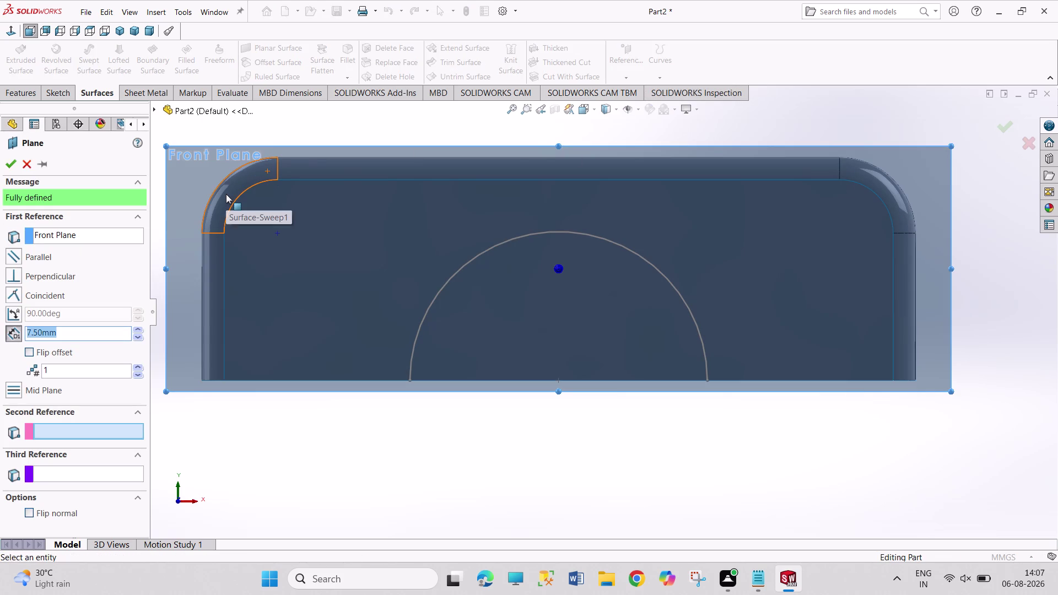
text(65)
key(Return)
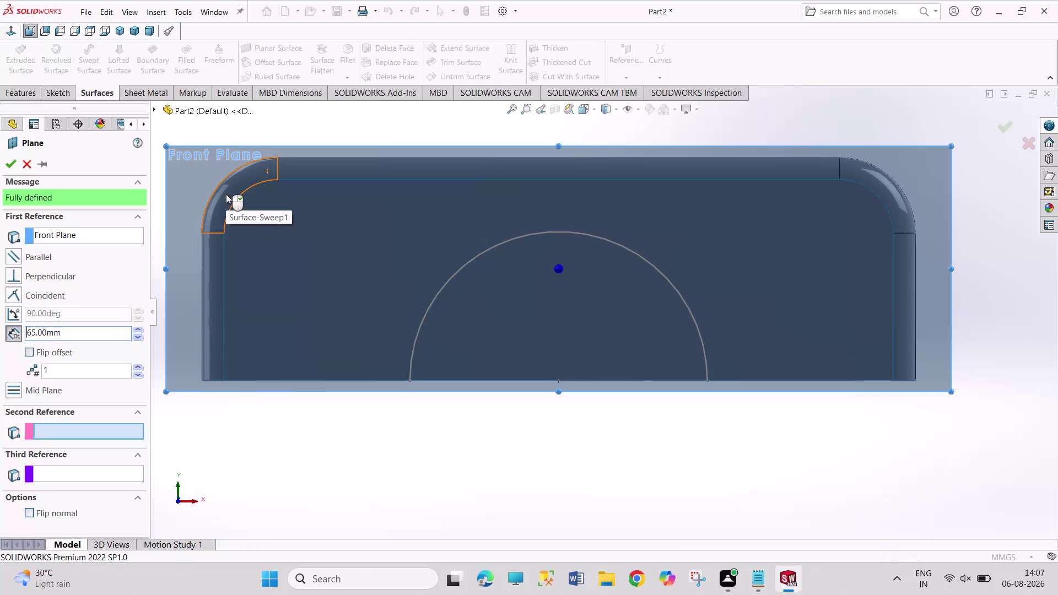
click(12, 164)
click(190, 226)
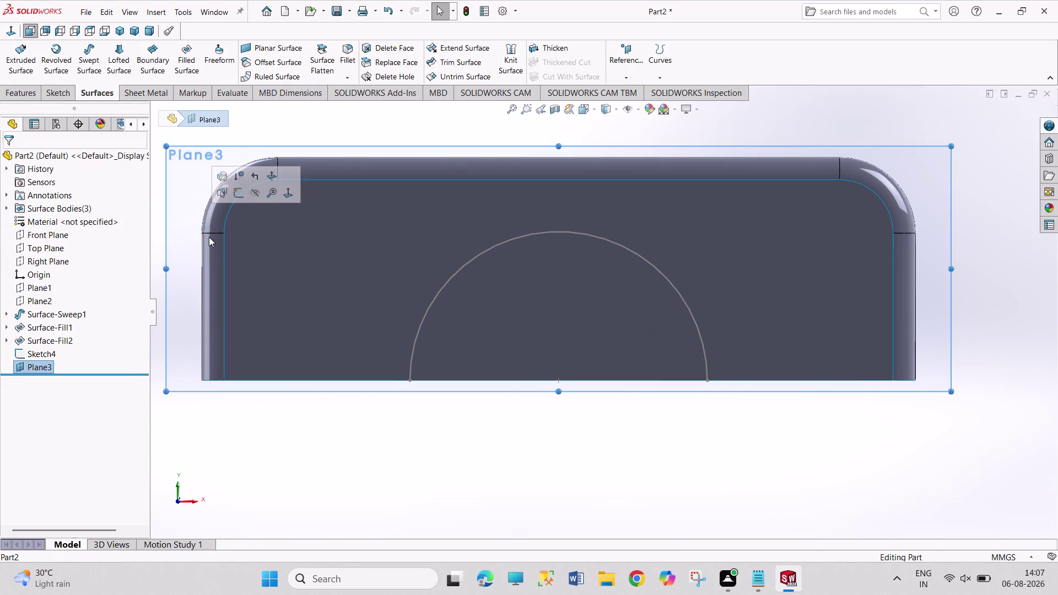
click(240, 196)
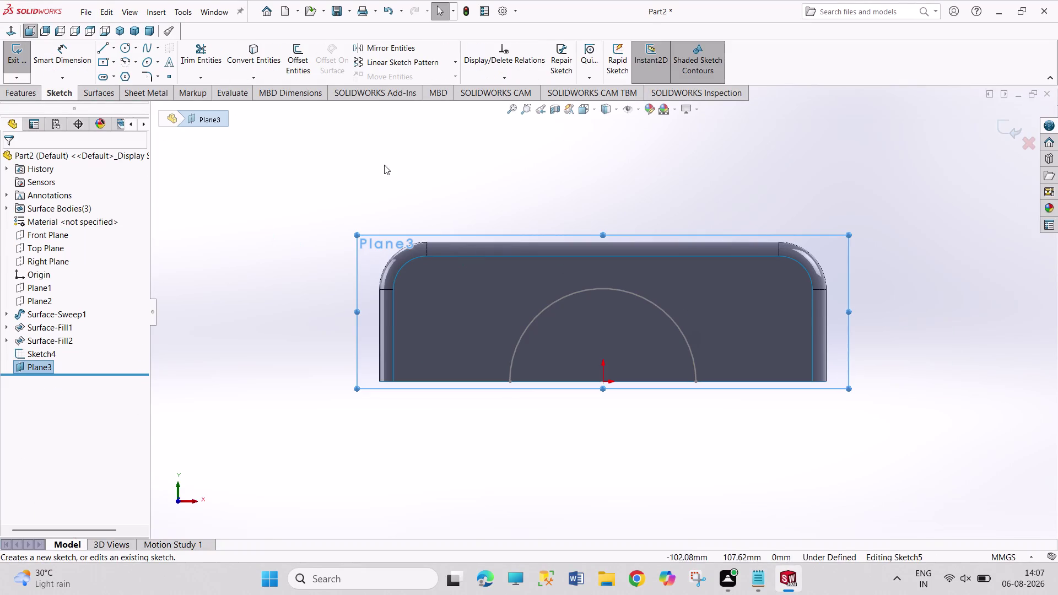
Draw a half-circle centerpoint arc centred on the origin along the bottom edge.
click(125, 62)
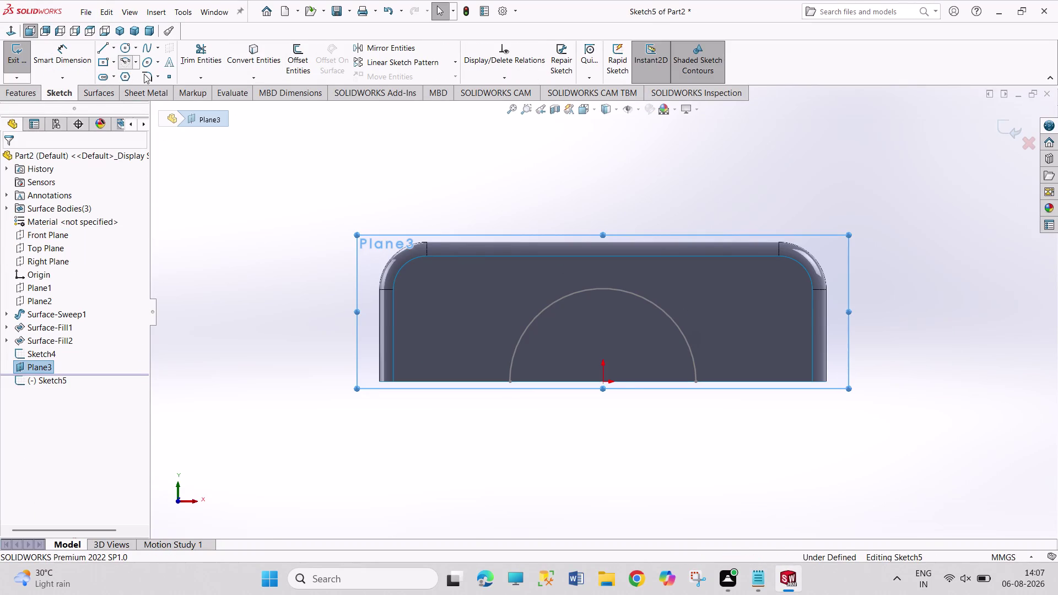
click(603, 382)
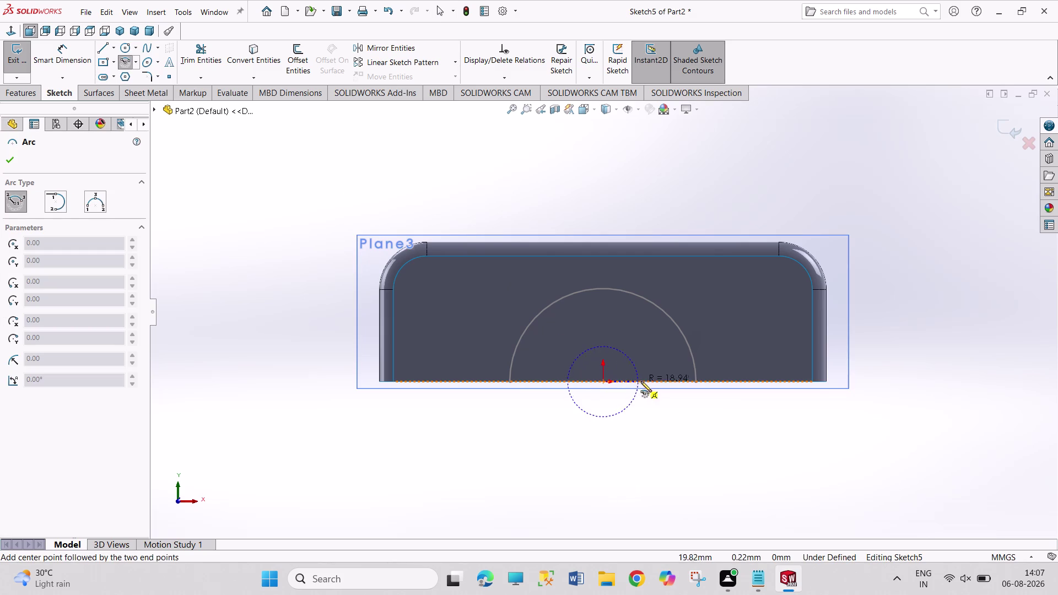
click(654, 381)
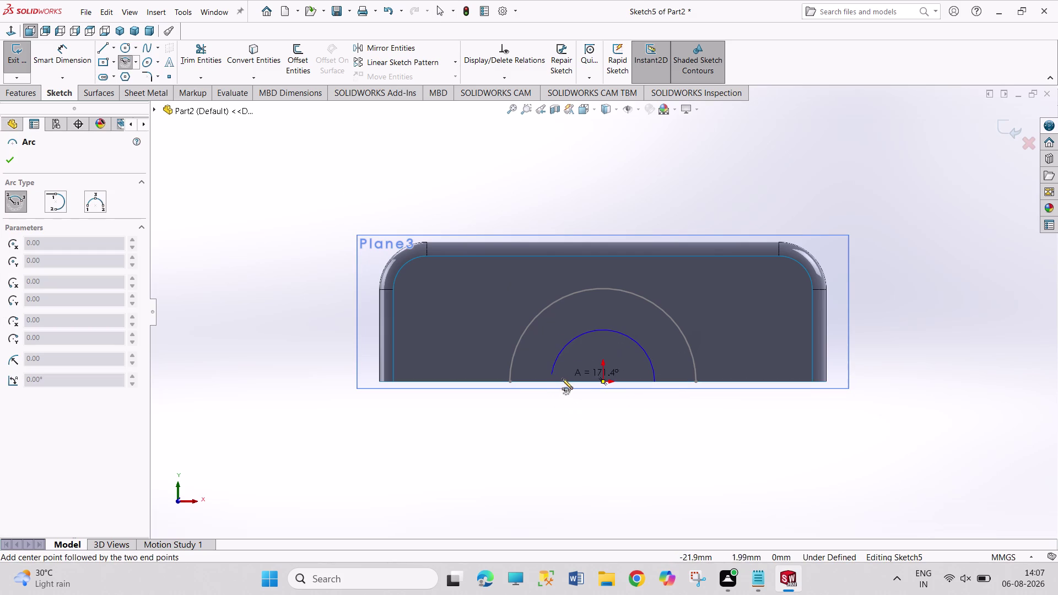
click(559, 383)
Dimension the arc radius to 35 mm and exit Sketch5.
right_drag(562, 434, 534, 319)
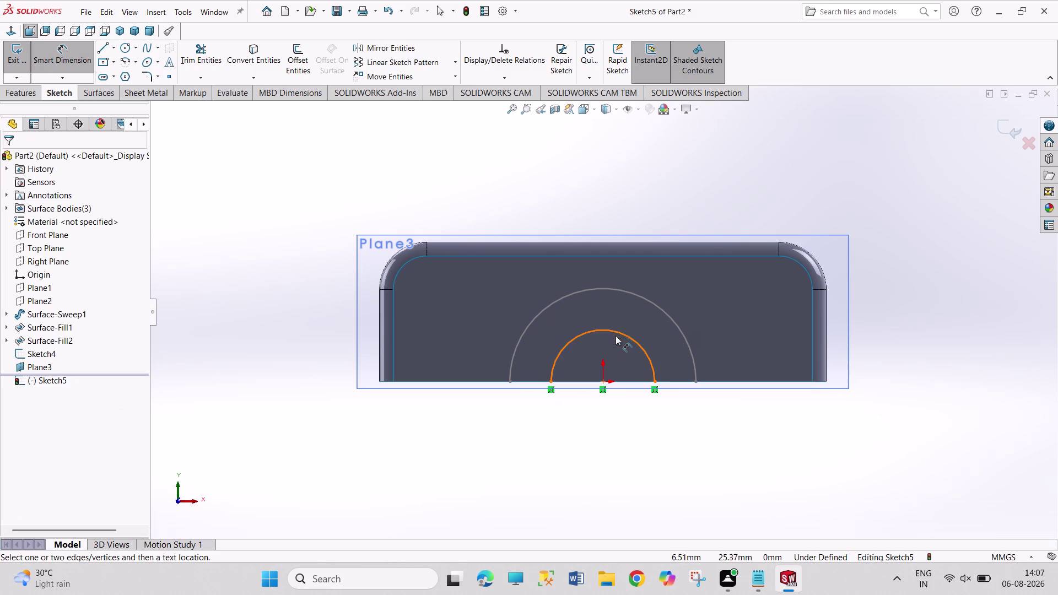
drag(617, 335, 618, 330)
click(644, 203)
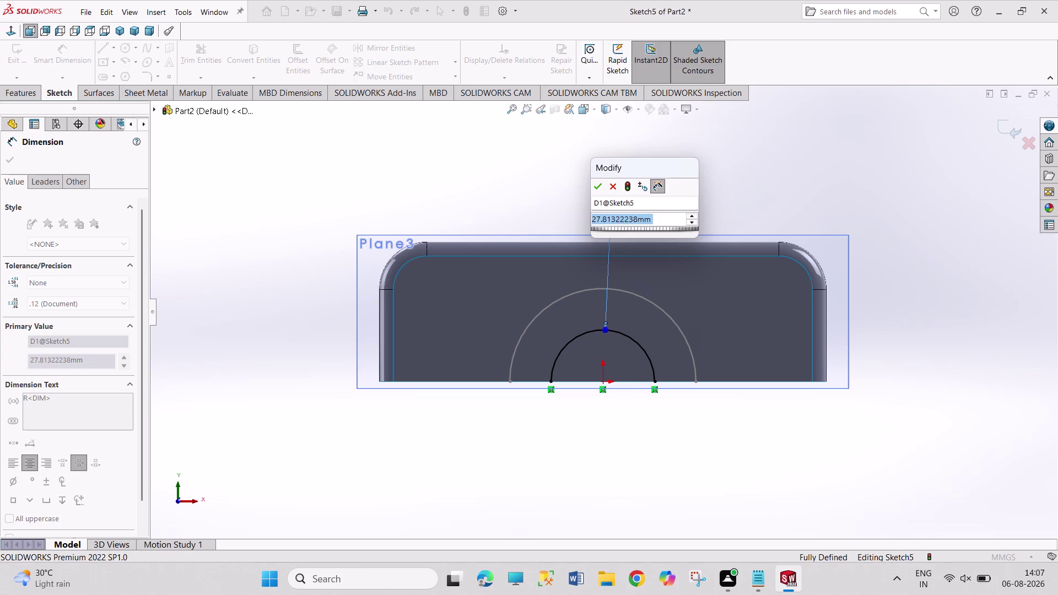
text(3)
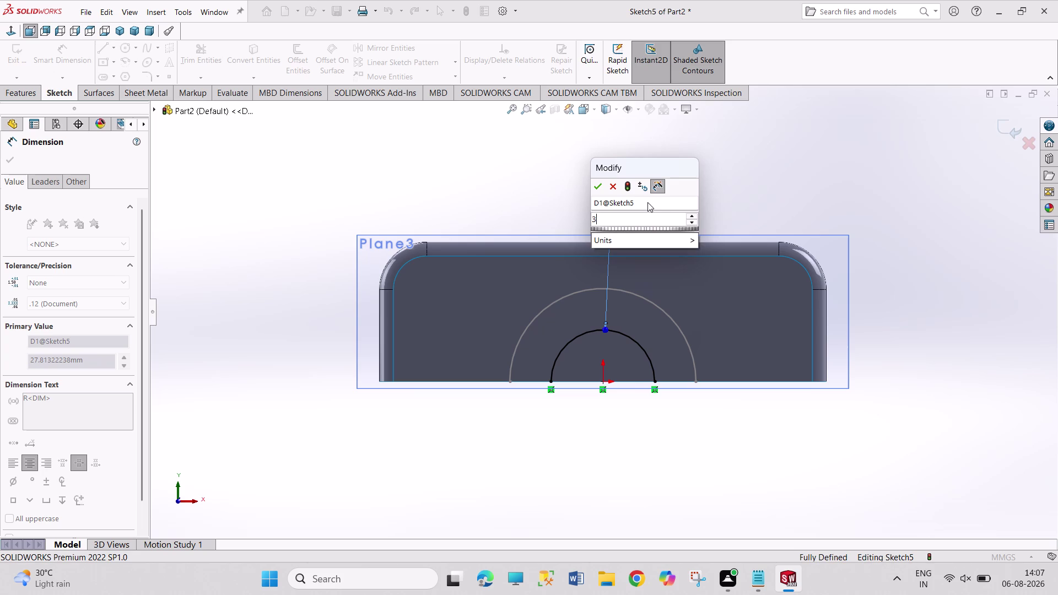
text(5)
key(Return)
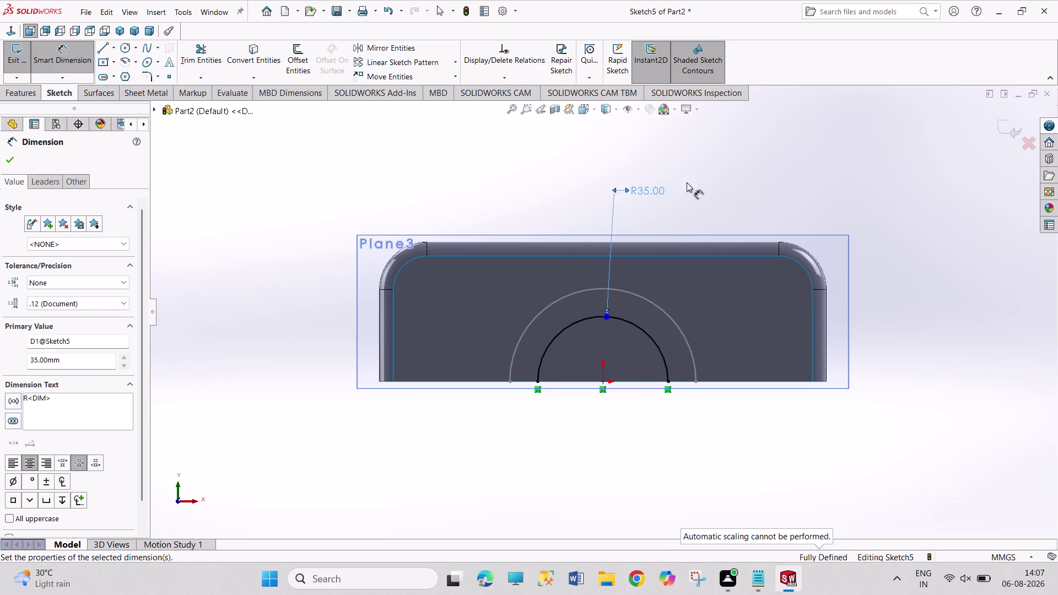
right_click(729, 172)
click(741, 208)
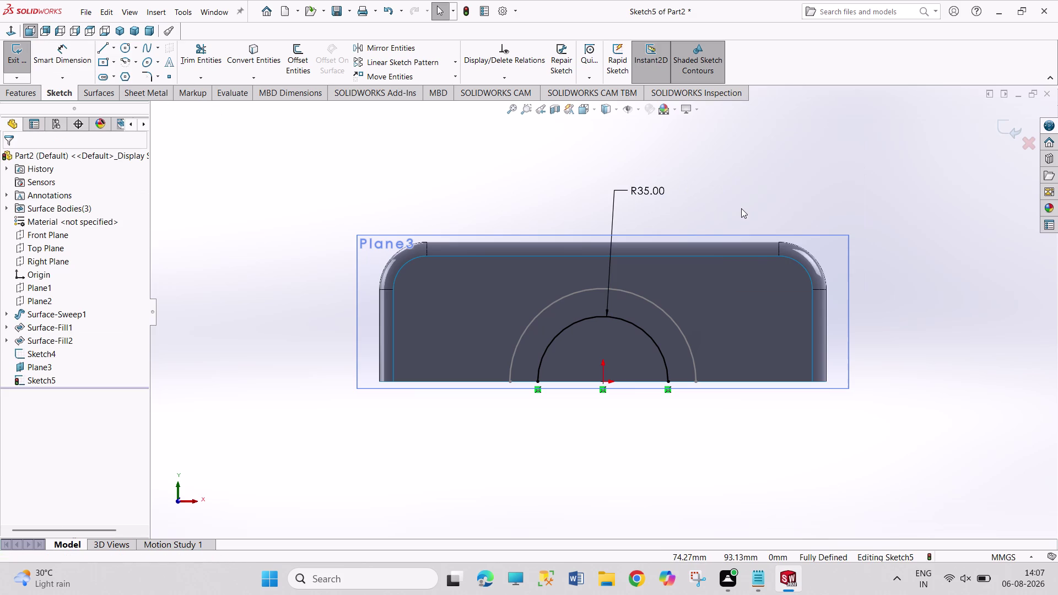
click(14, 49)
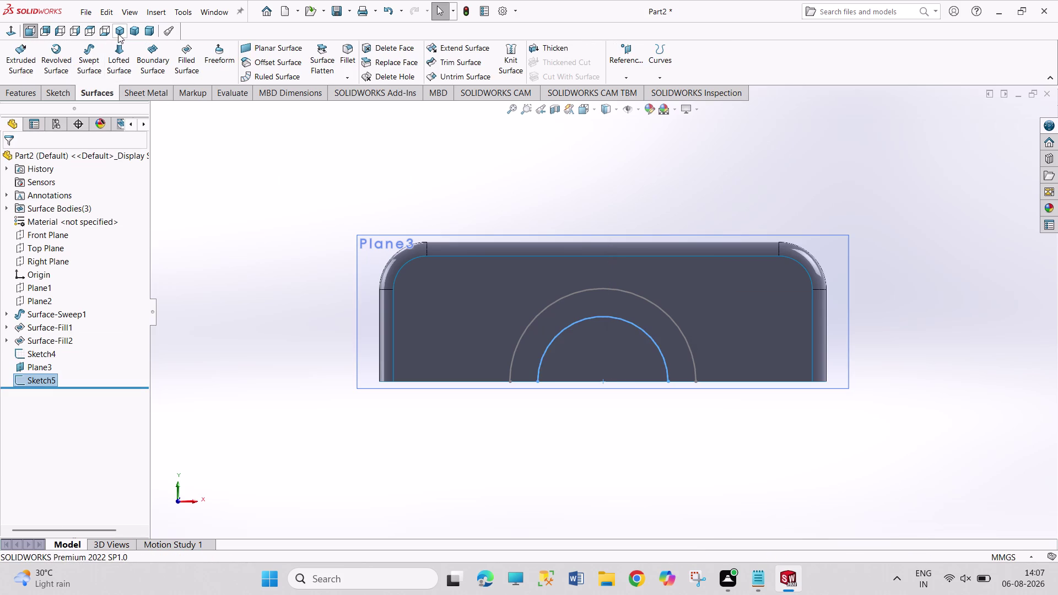
Orbit the part from isometric view, select Front Plane, and open Reference Geometry options.
click(118, 33)
click(695, 161)
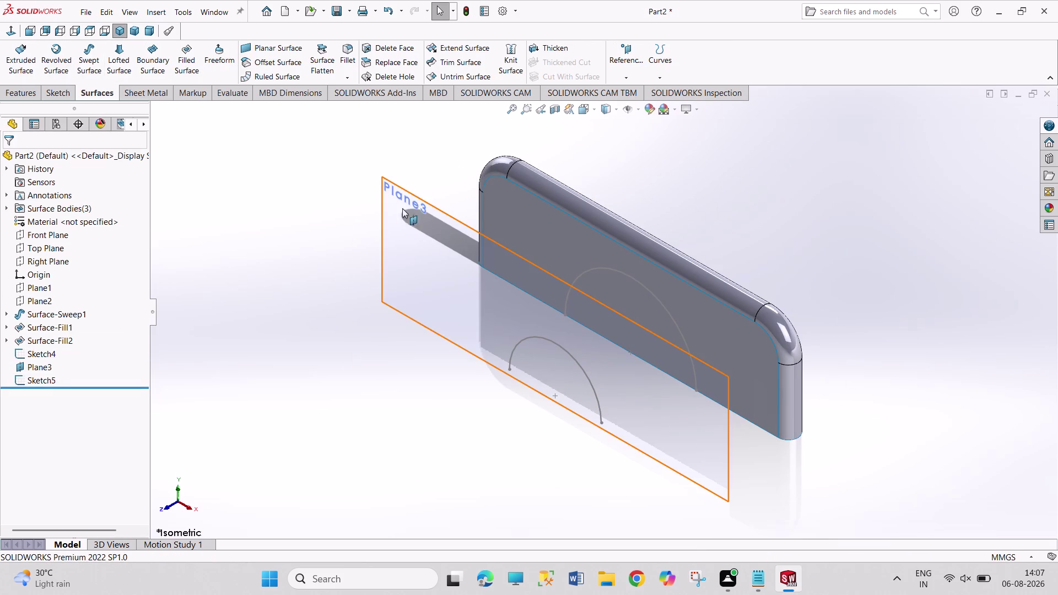
click(397, 237)
click(465, 202)
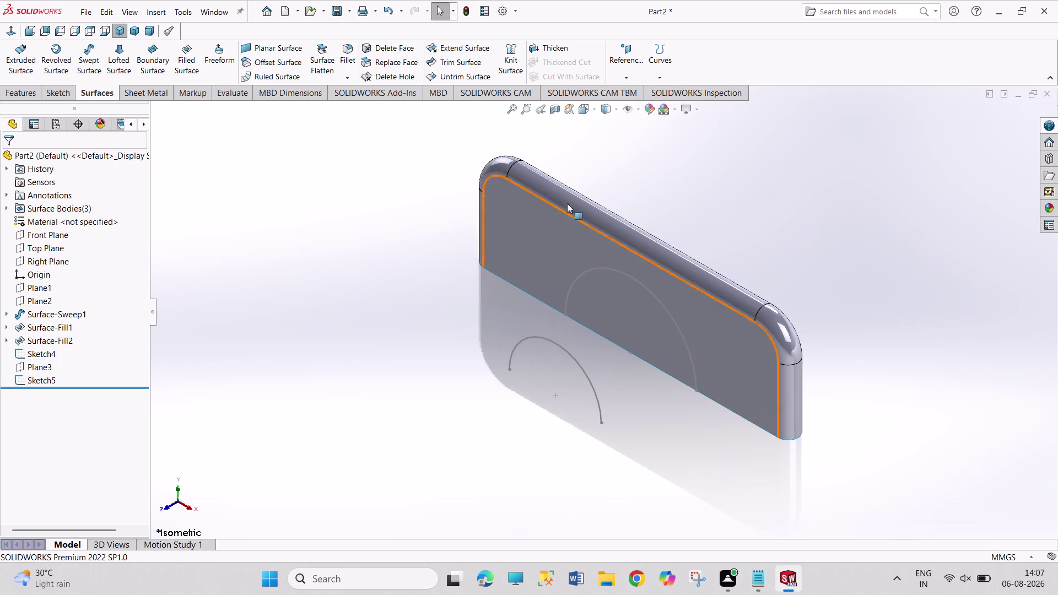
click(778, 218)
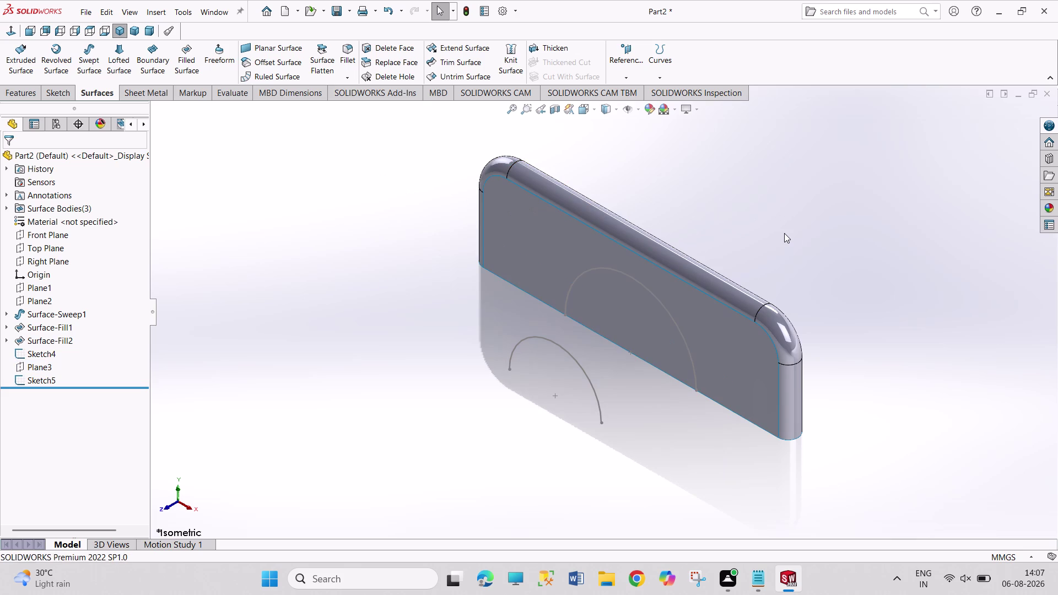
middle_drag(788, 278, 752, 305)
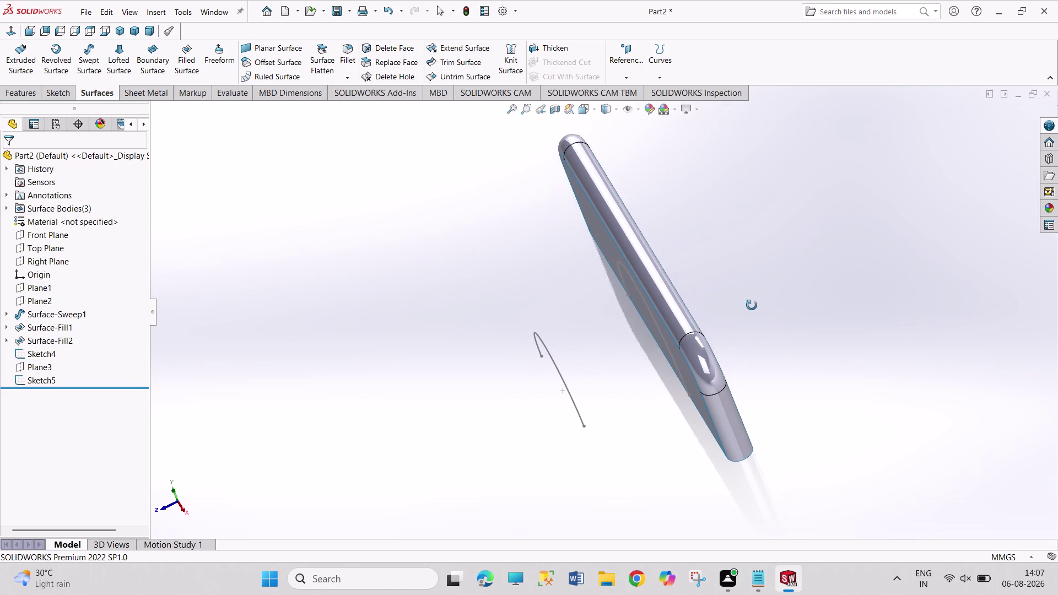
middle_drag(752, 304, 752, 306)
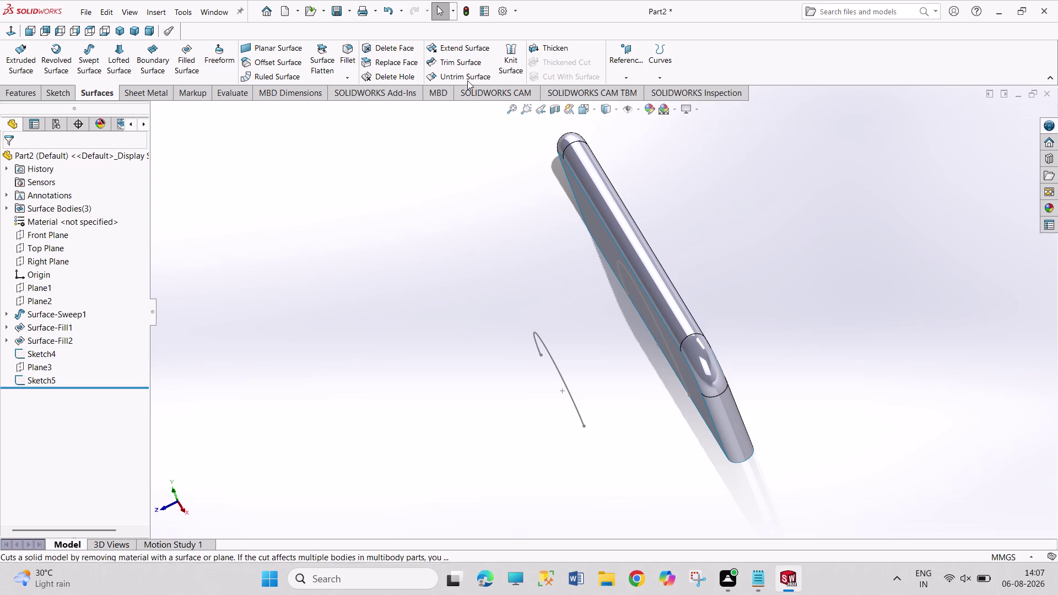
click(37, 233)
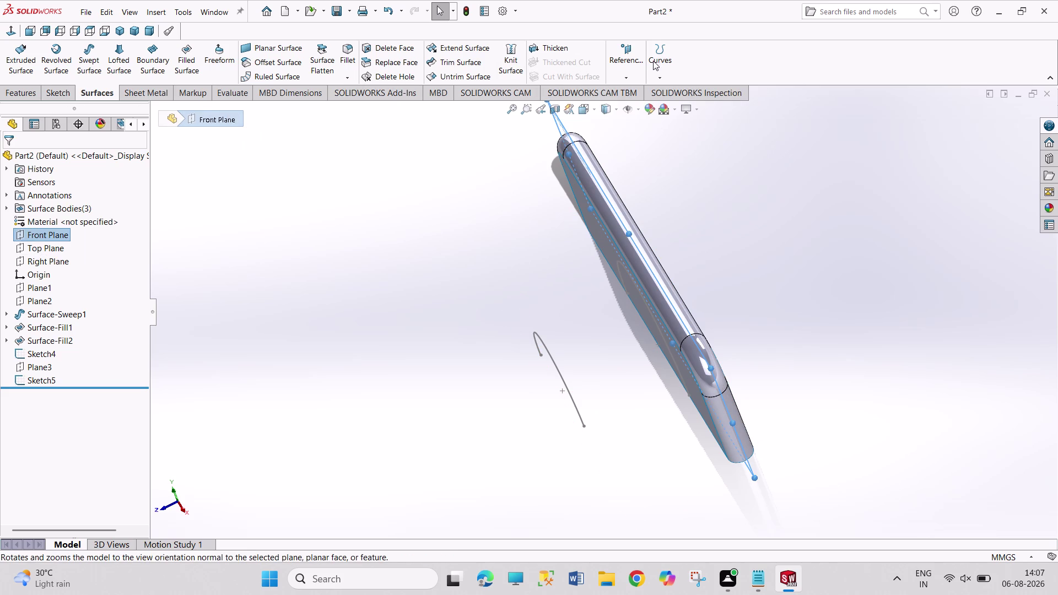
click(627, 65)
Create Plane4 at a flipped 65 mm offset from the Front Plane and select it.
click(640, 90)
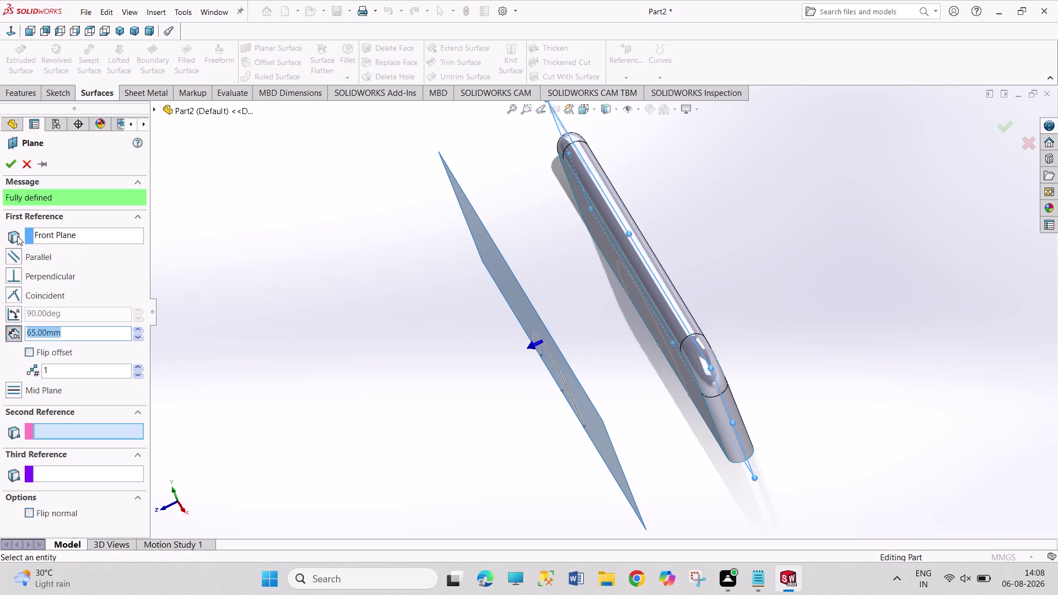
click(31, 357)
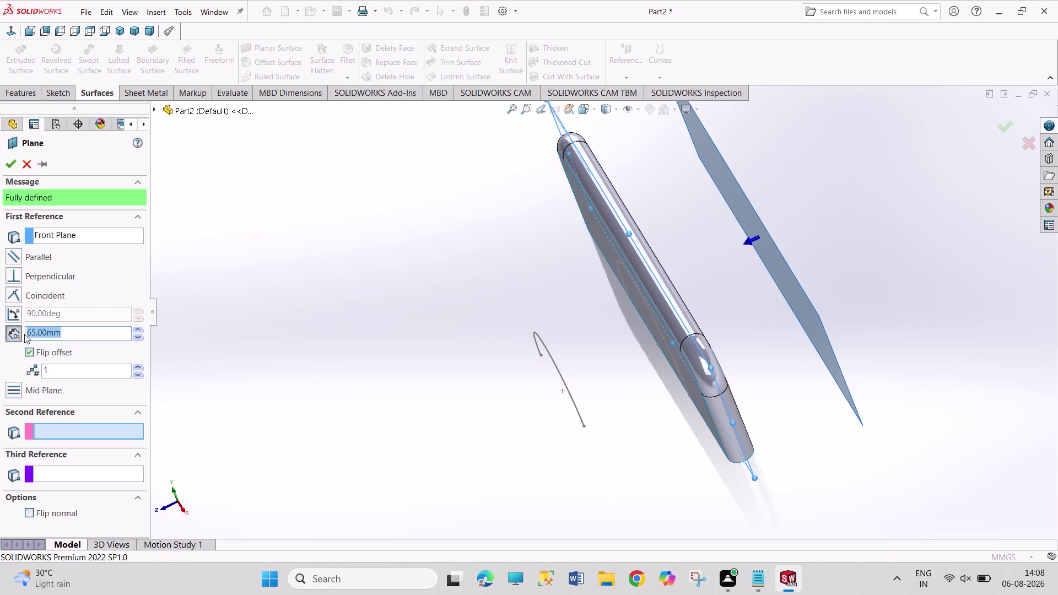
click(9, 162)
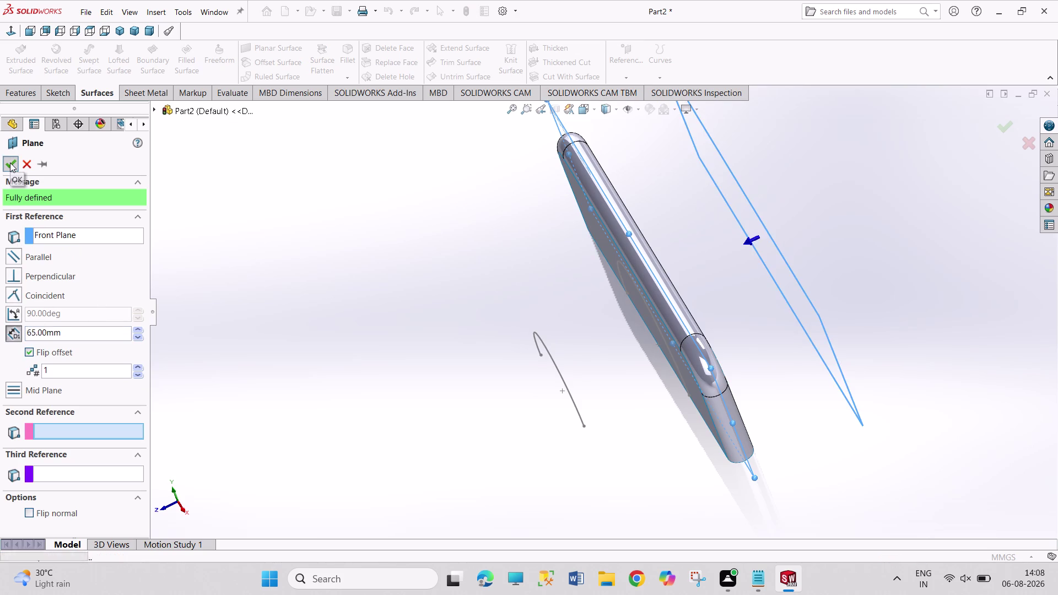
middle_drag(725, 335, 725, 336)
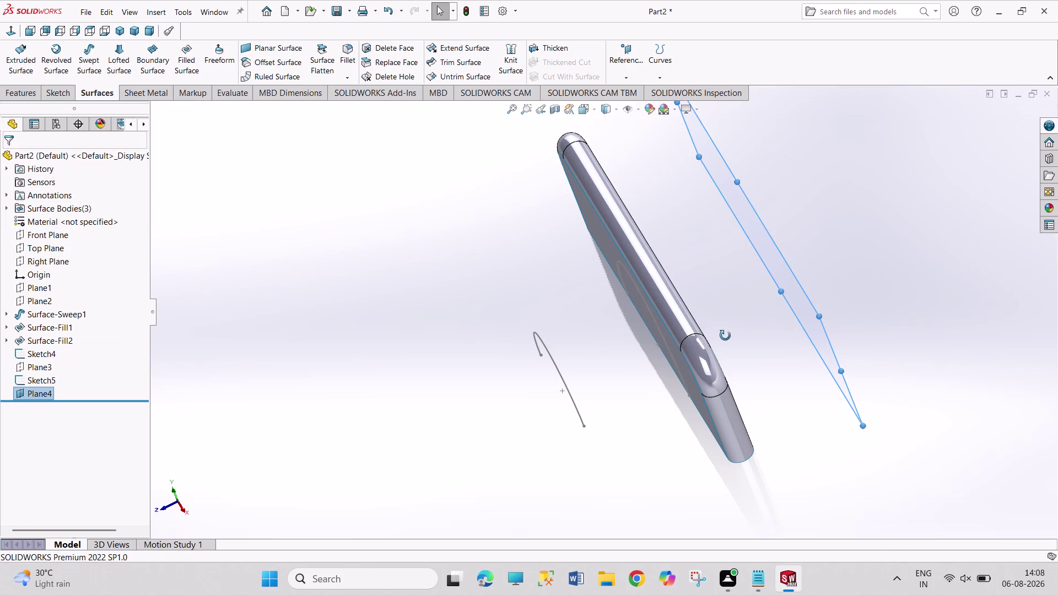
middle_drag(725, 336, 695, 348)
click(678, 316)
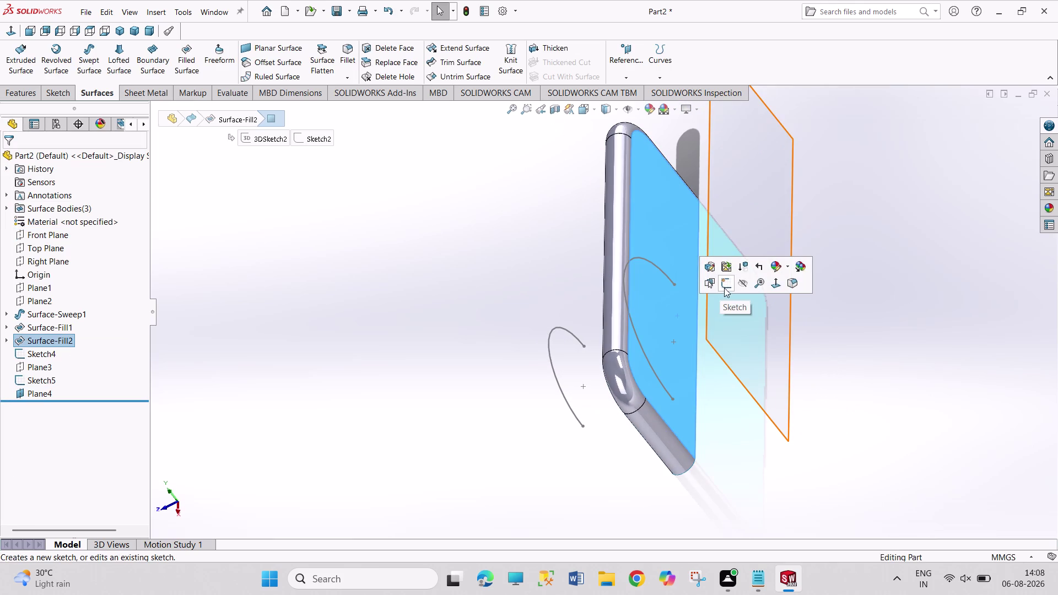
Open a sketch on Plane4 and draw a half-circle centerpoint arc at the origin.
click(725, 286)
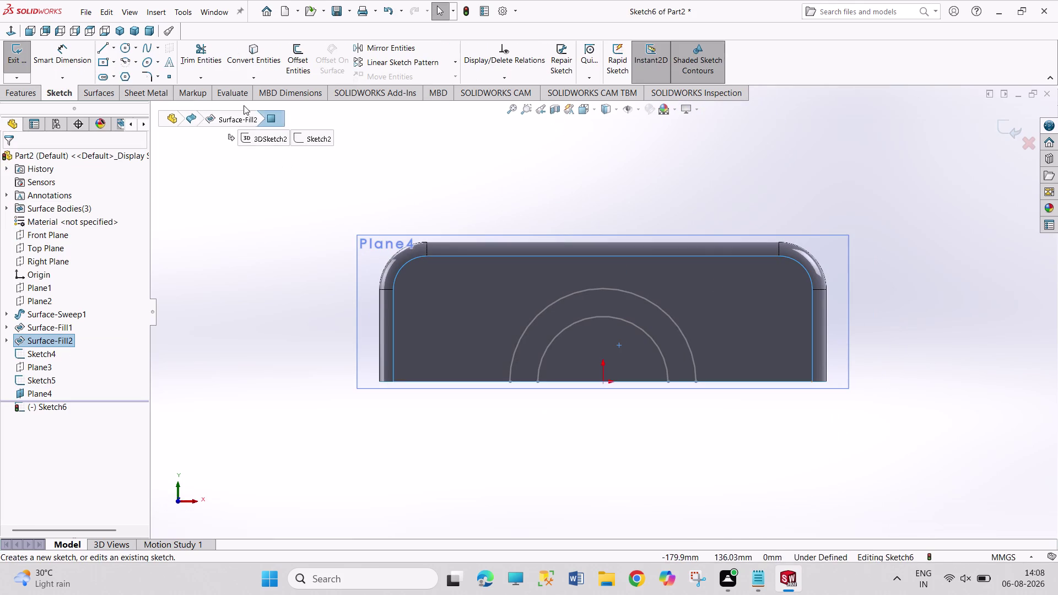
click(124, 59)
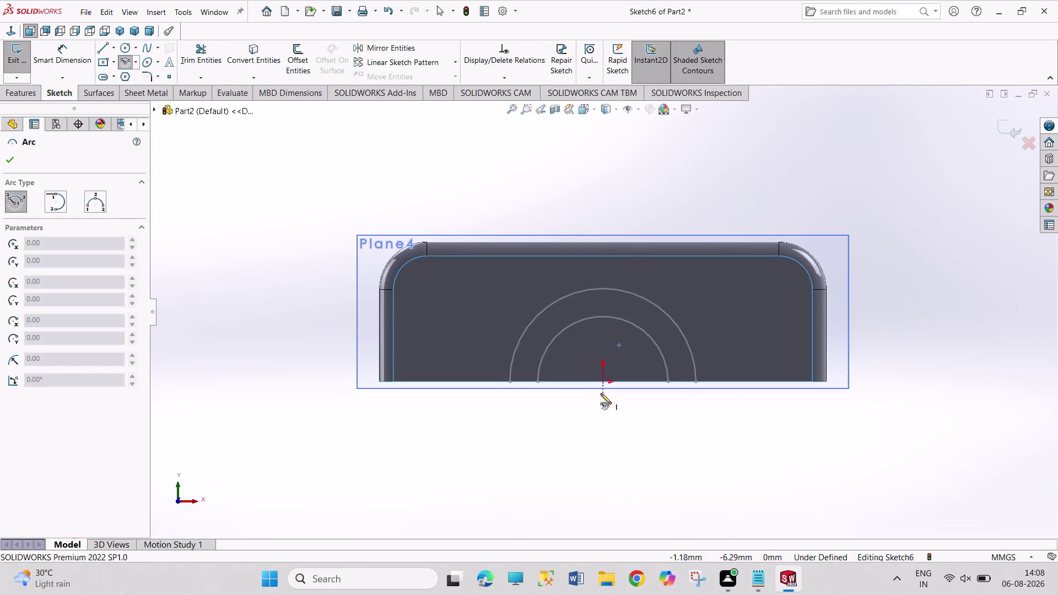
drag(601, 382, 609, 387)
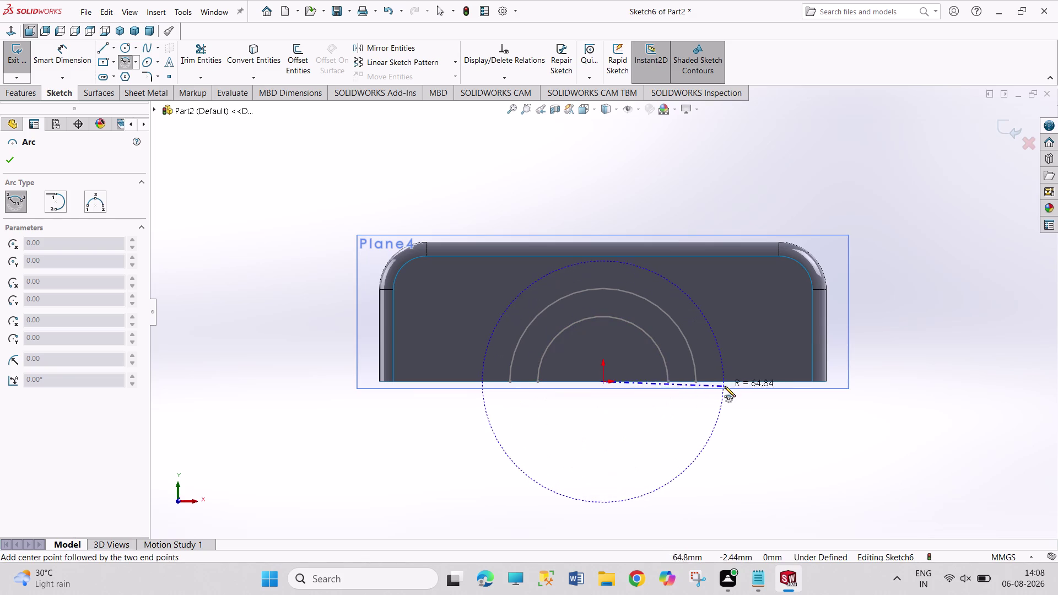
drag(729, 382, 729, 369)
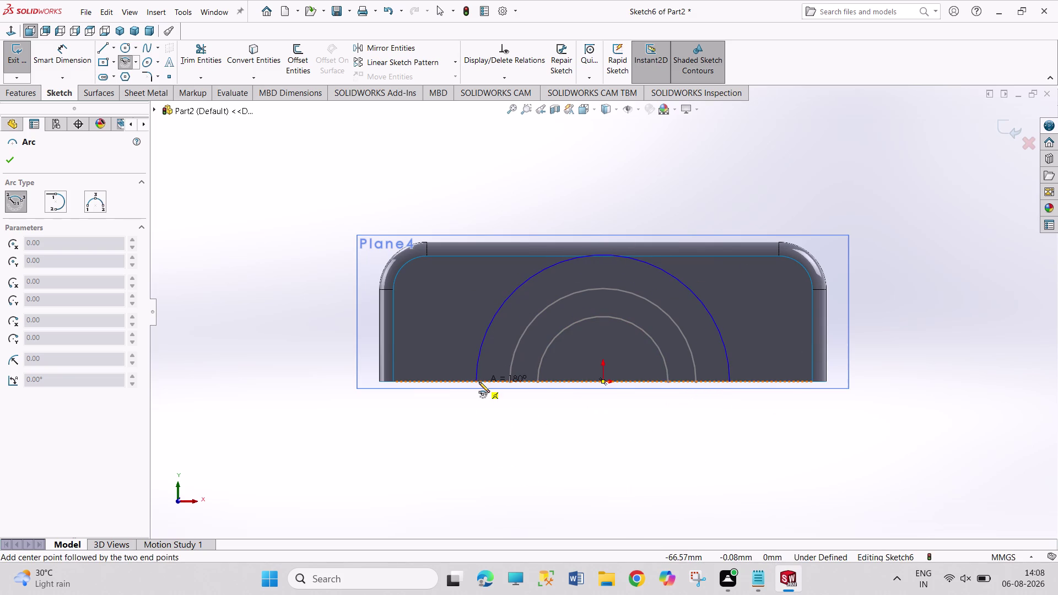
drag(479, 382, 478, 388)
Dimension the arc radius to 35 mm and exit Sketch6.
right_drag(447, 477, 380, 315)
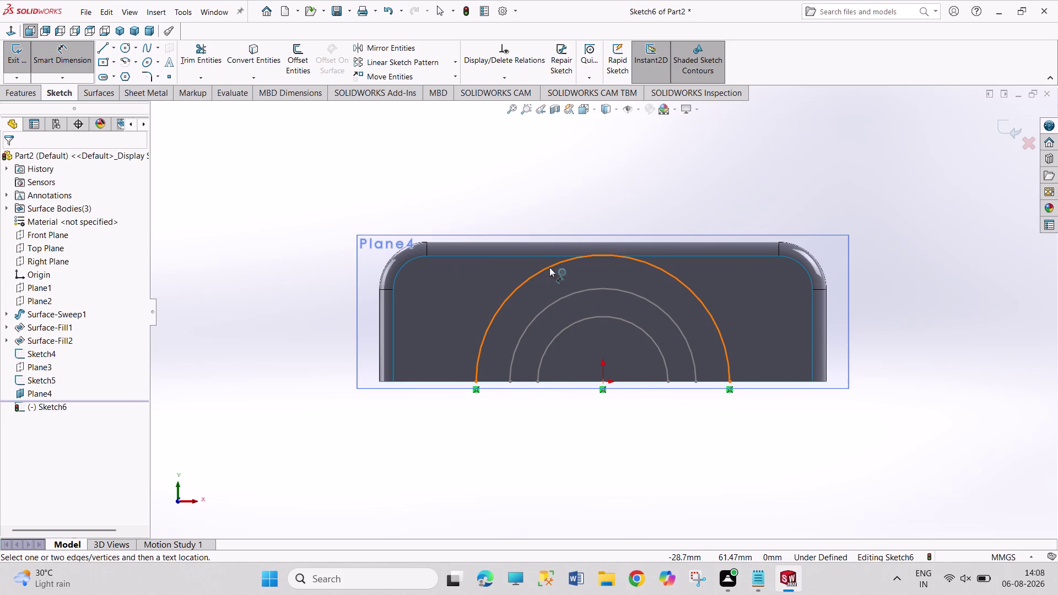
click(549, 268)
click(573, 204)
text(3)
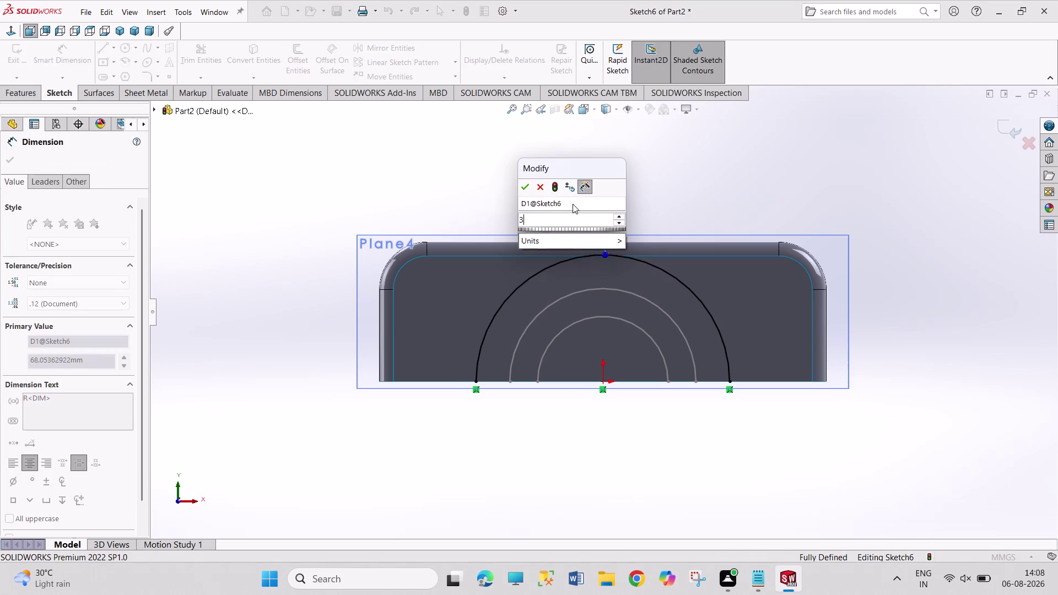
text(5)
key(Return)
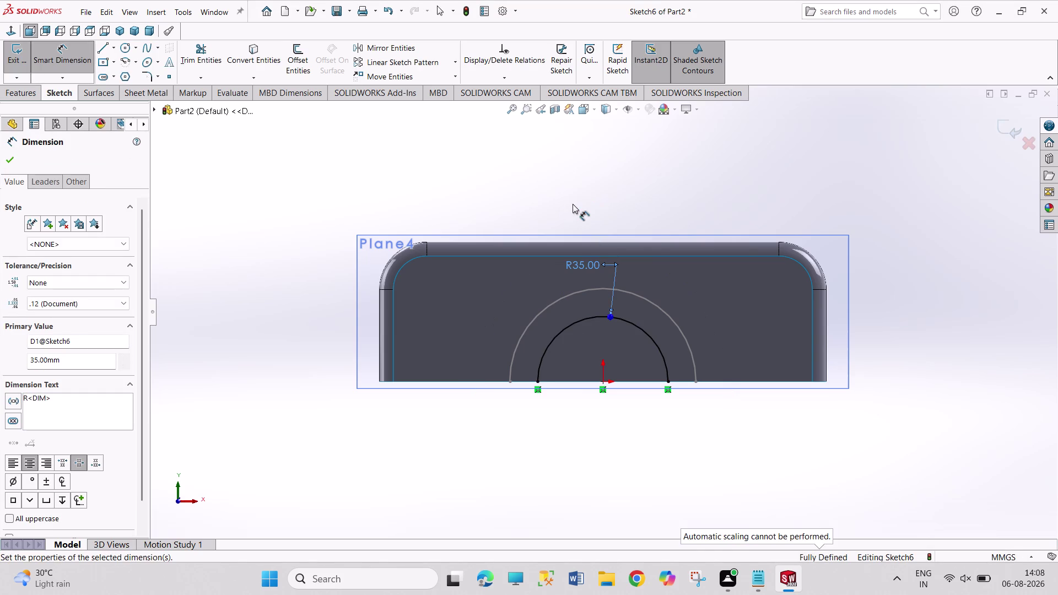
right_click(617, 185)
drag(638, 216, 625, 212)
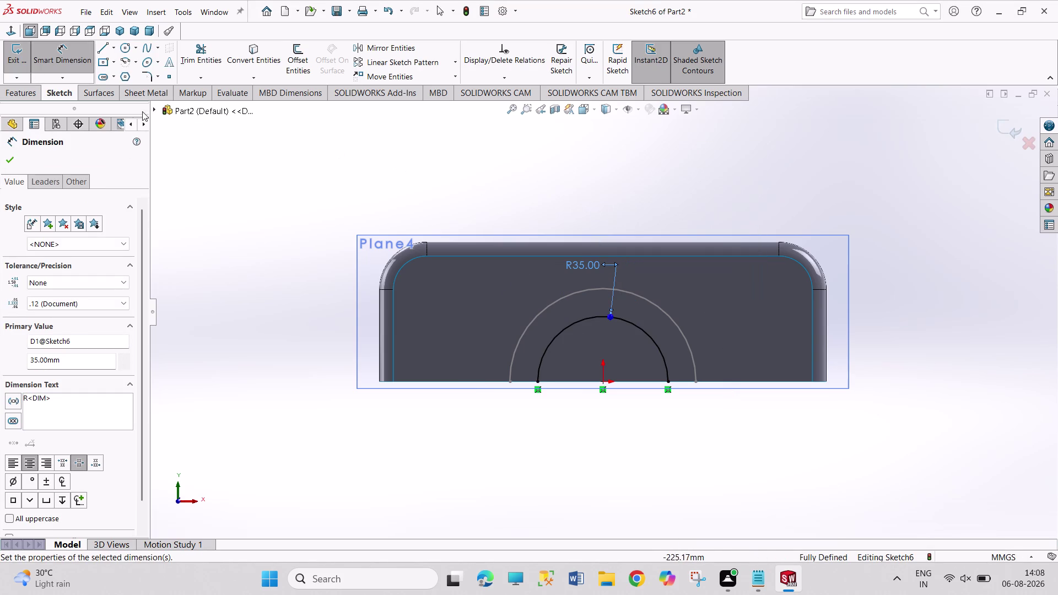
click(21, 66)
click(121, 33)
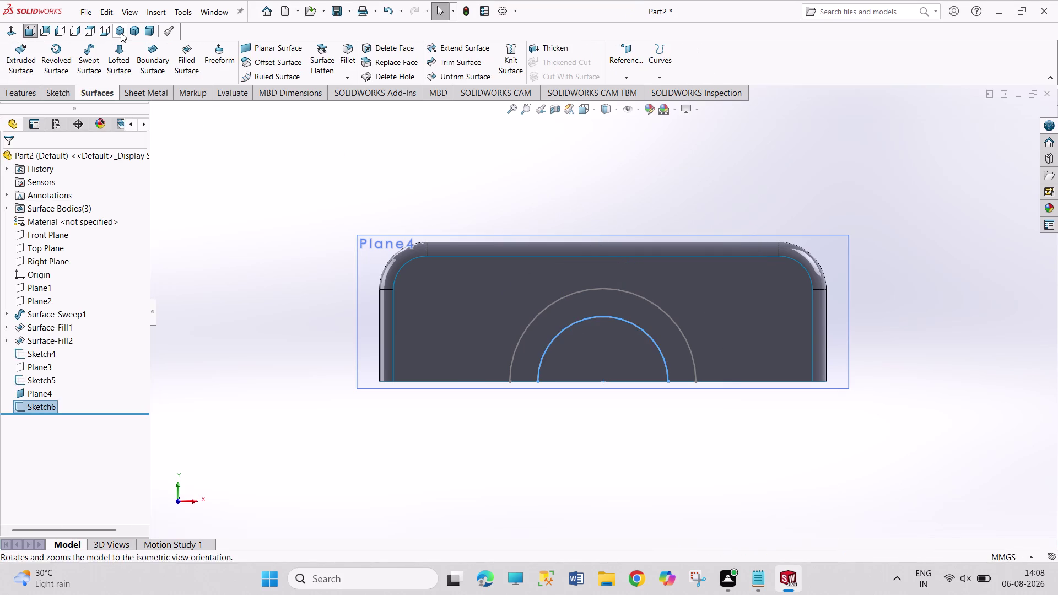
Orbit to face Plane4 and open Sketch7 on it with the Centerpoint Arc tool active.
click(814, 239)
middle_drag(814, 238, 796, 239)
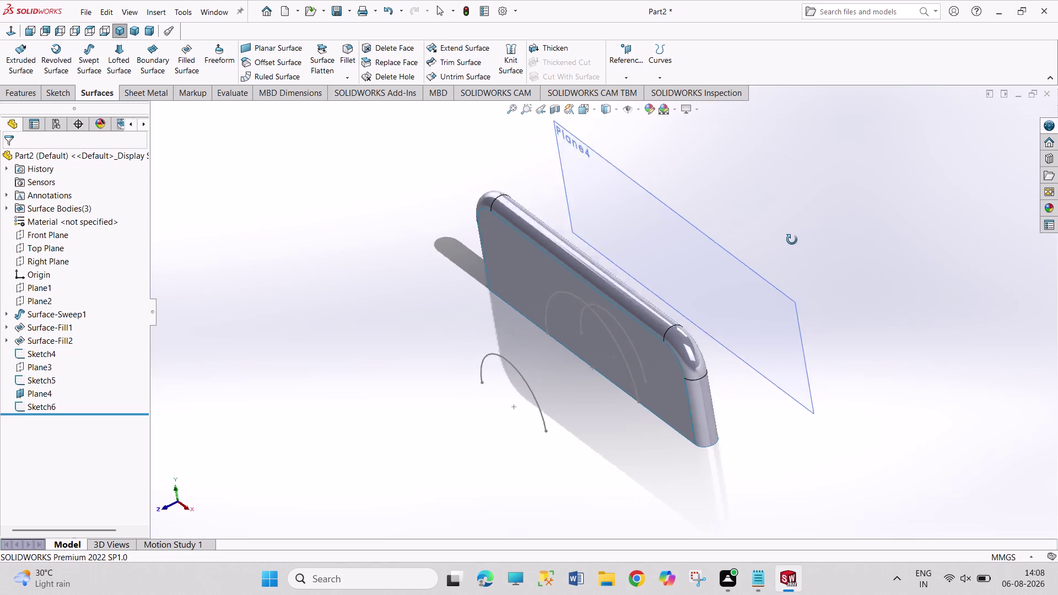
middle_drag(795, 240, 694, 259)
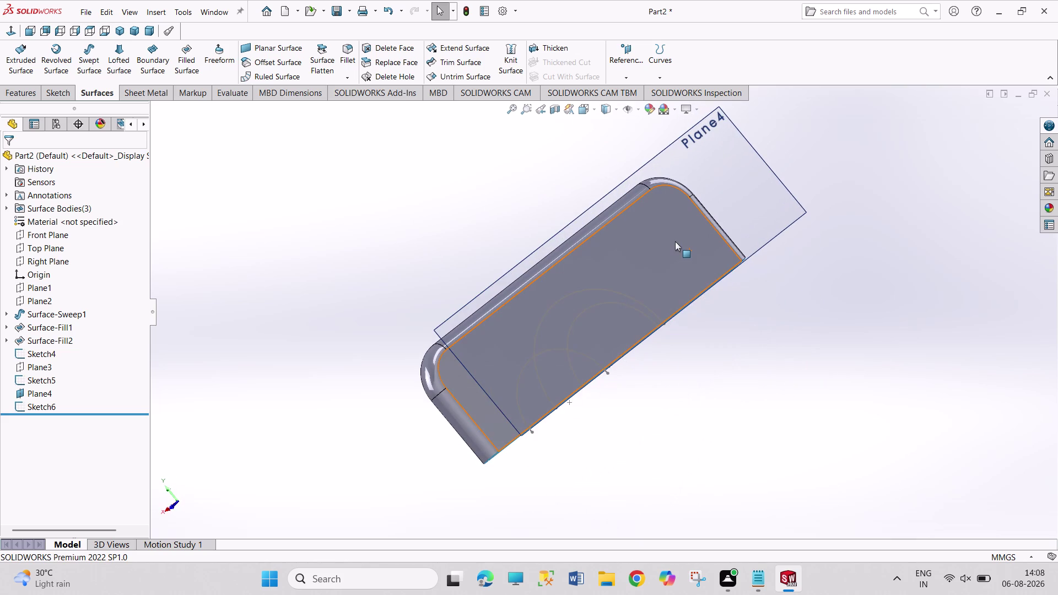
click(676, 241)
click(698, 167)
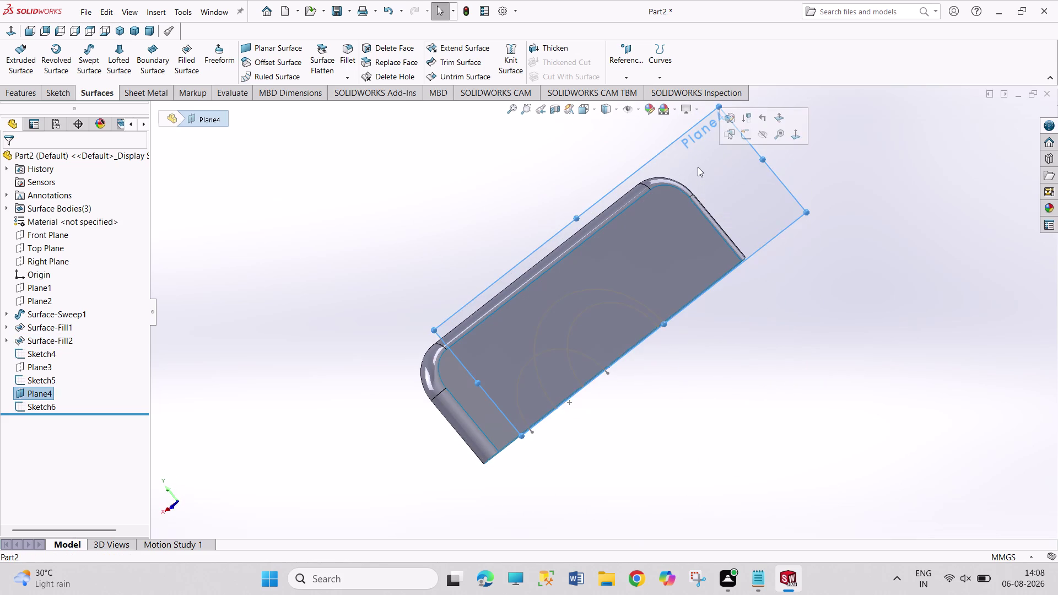
click(744, 134)
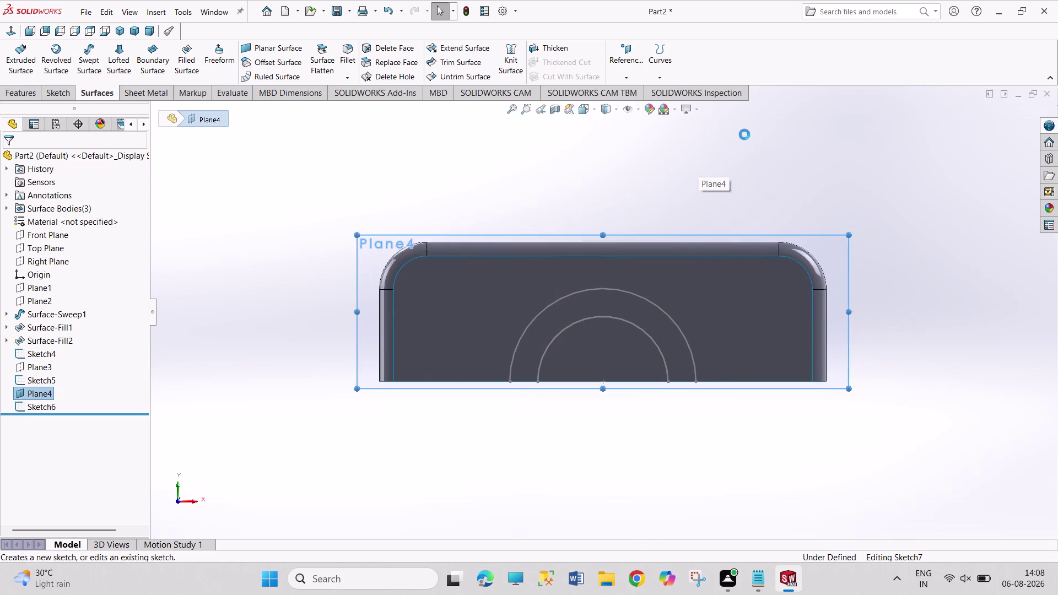
click(124, 58)
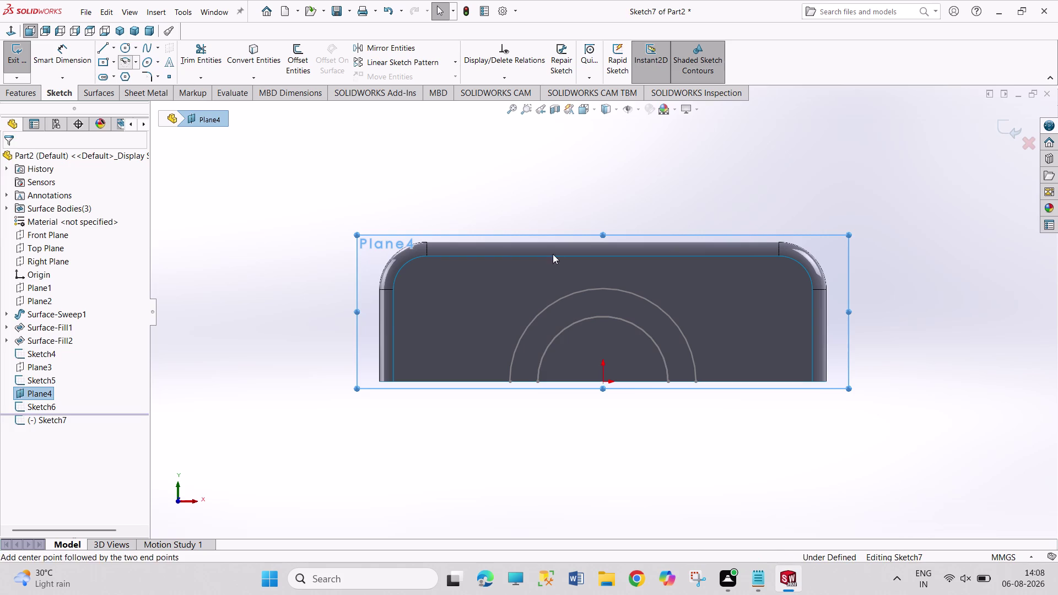
Draw a half-circle arc at the origin, dimension it R50, and exit Sketch7.
drag(602, 381, 608, 383)
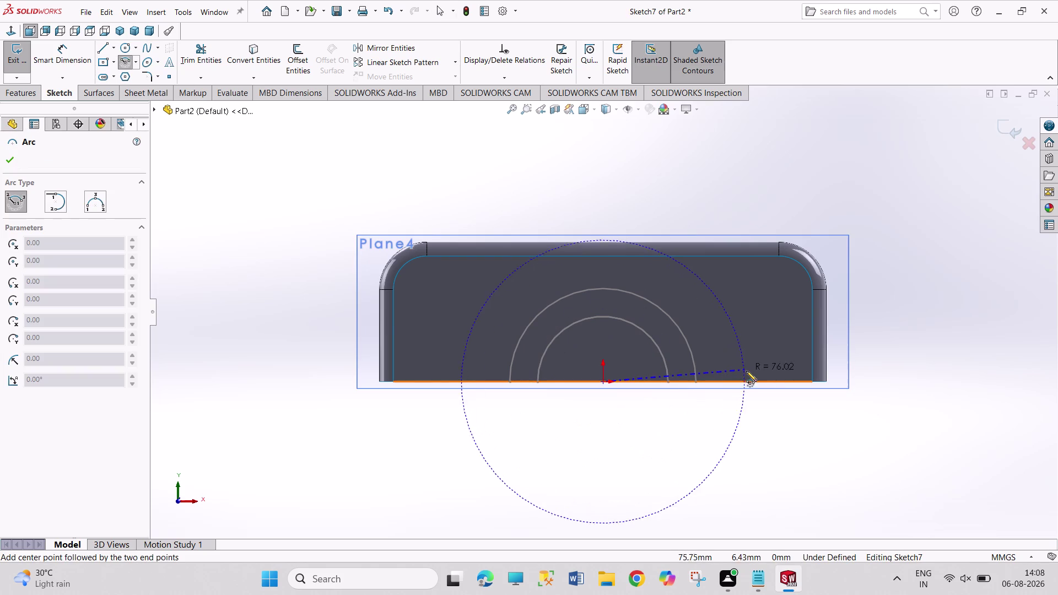
drag(750, 383, 746, 368)
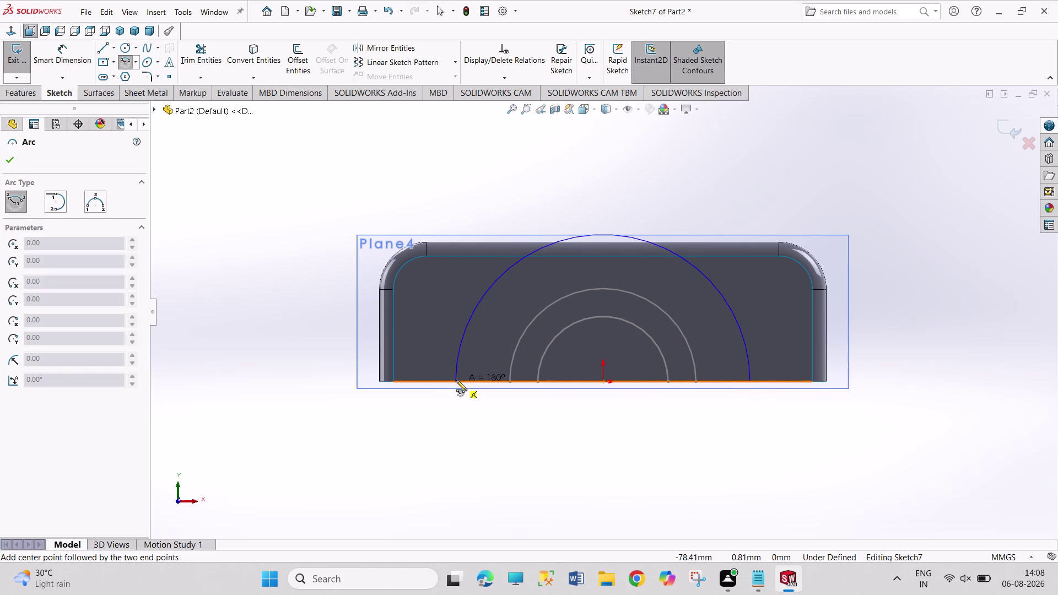
click(457, 380)
right_drag(479, 430, 466, 247)
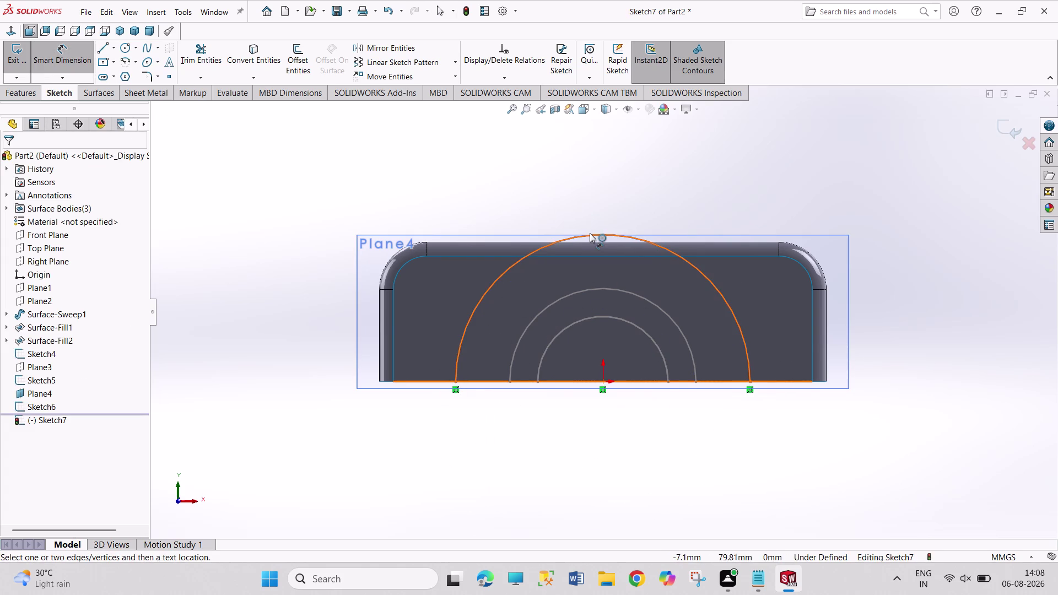
click(589, 233)
click(596, 202)
text(50)
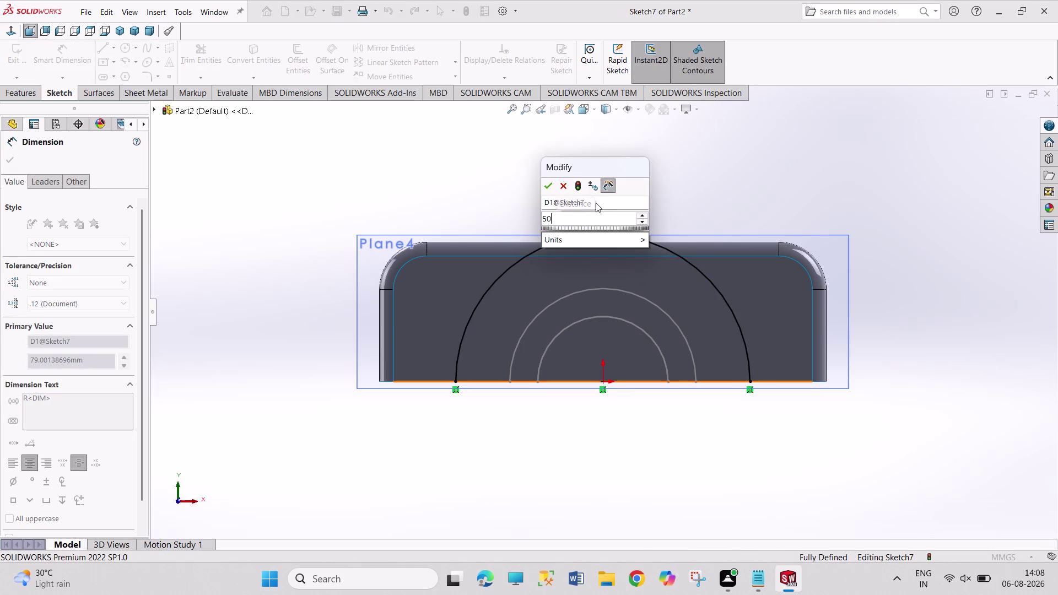
key(Return)
right_click(599, 187)
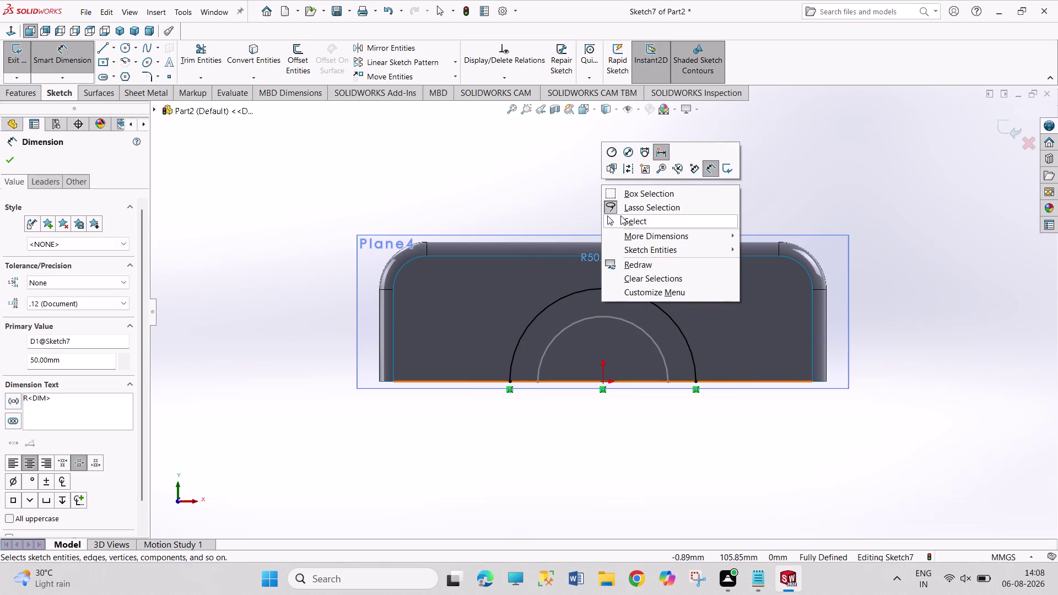
drag(620, 216, 609, 214)
click(16, 60)
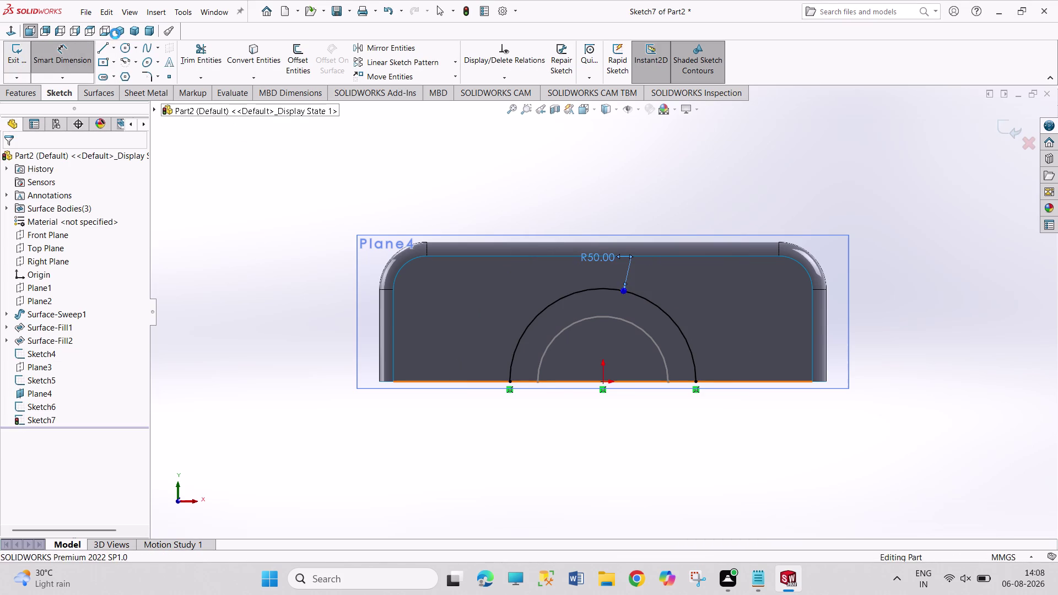
Orbit the model to see Plane4 edge-on and hide Plane4.
click(119, 31)
click(856, 285)
middle_drag(868, 302, 867, 302)
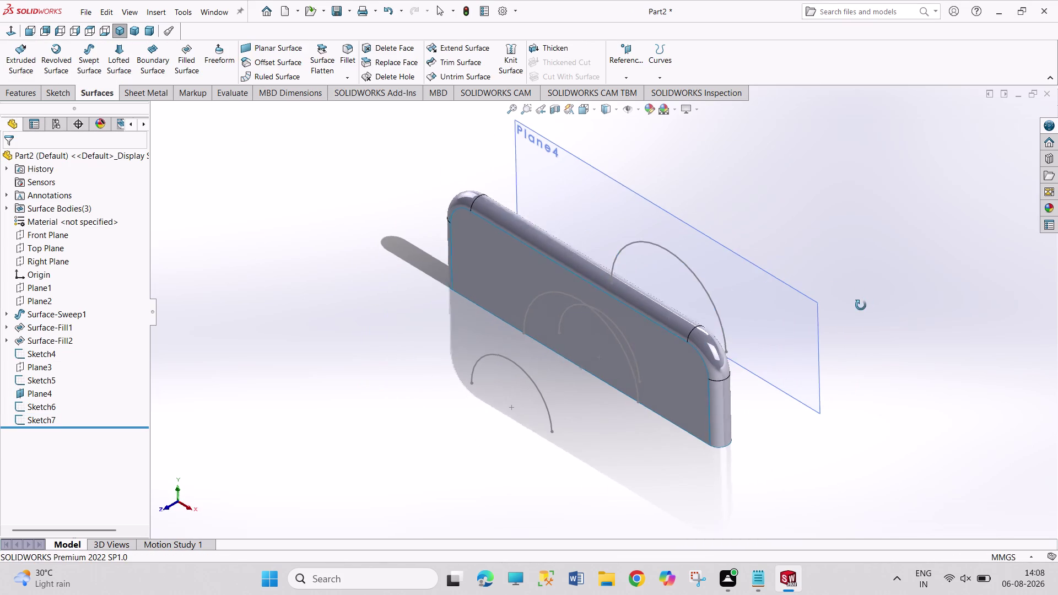
middle_drag(867, 302, 815, 365)
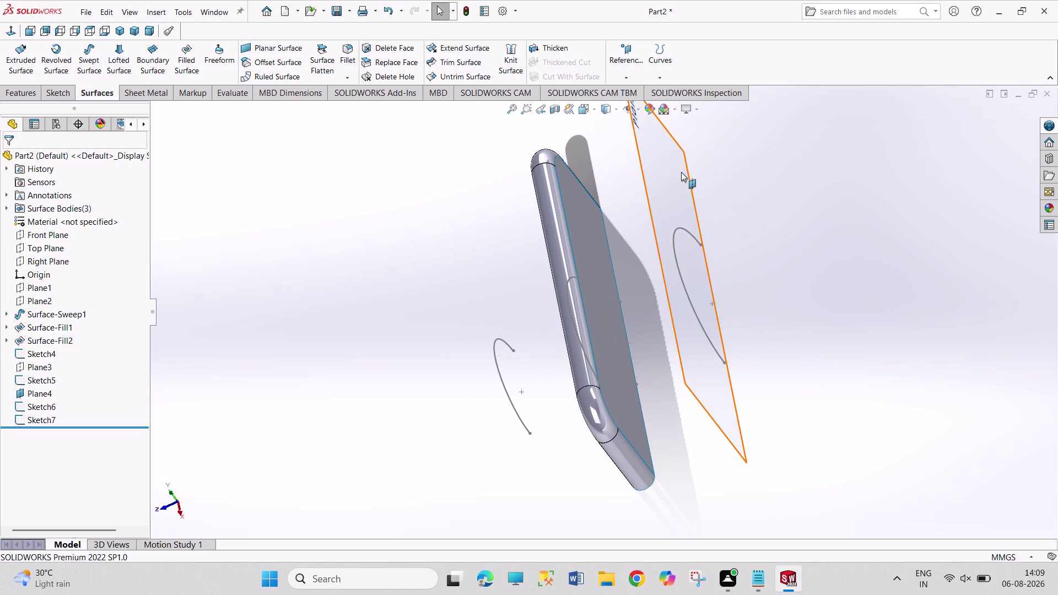
click(679, 173)
click(748, 141)
Orbit to the panel face, reopen Sketch6, and open its R35 radius dimension.
click(810, 288)
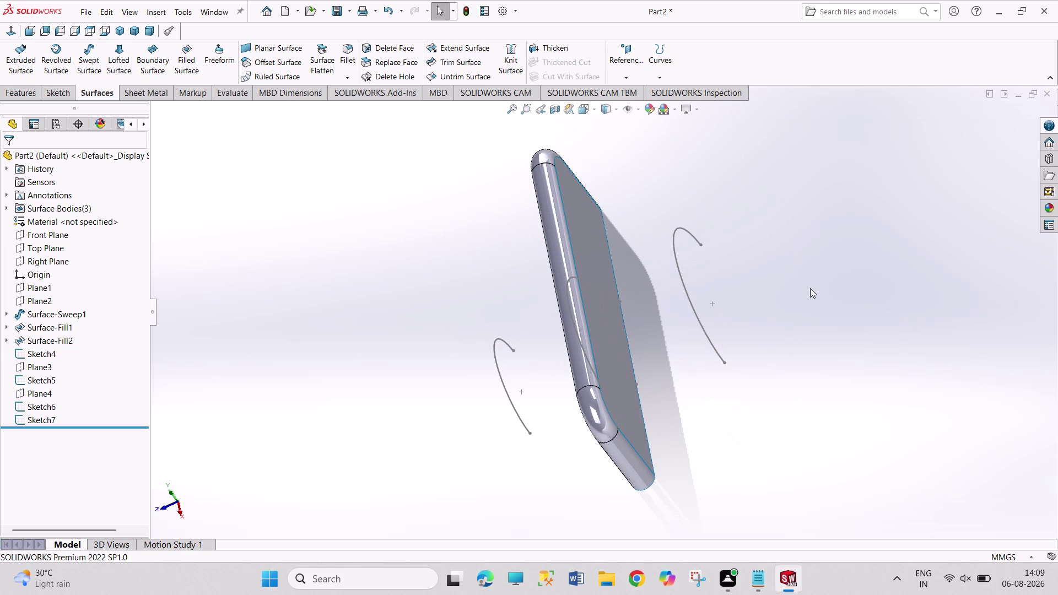
middle_drag(768, 324, 727, 252)
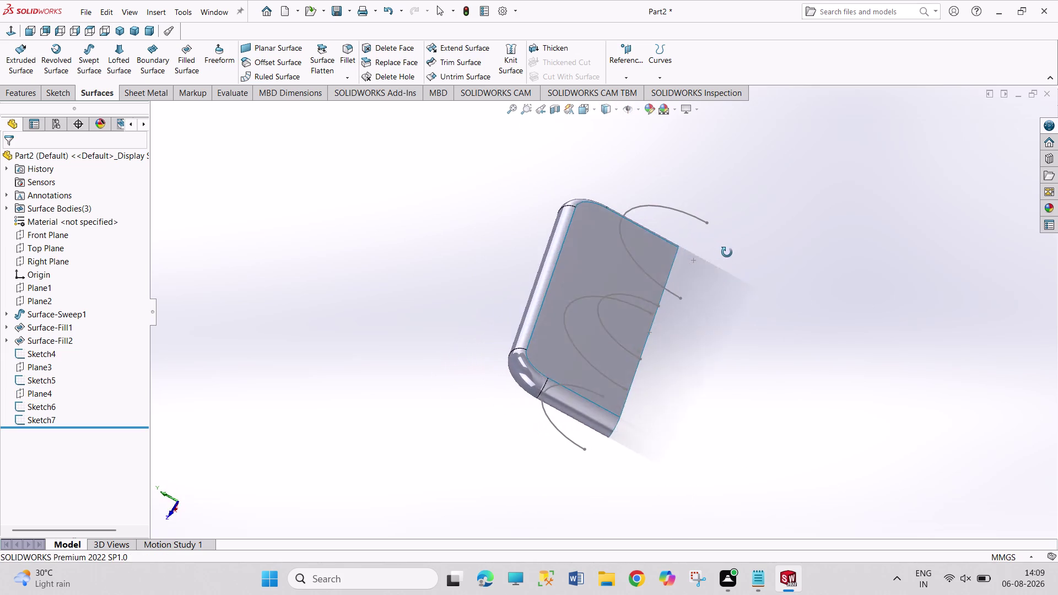
middle_drag(727, 252, 808, 223)
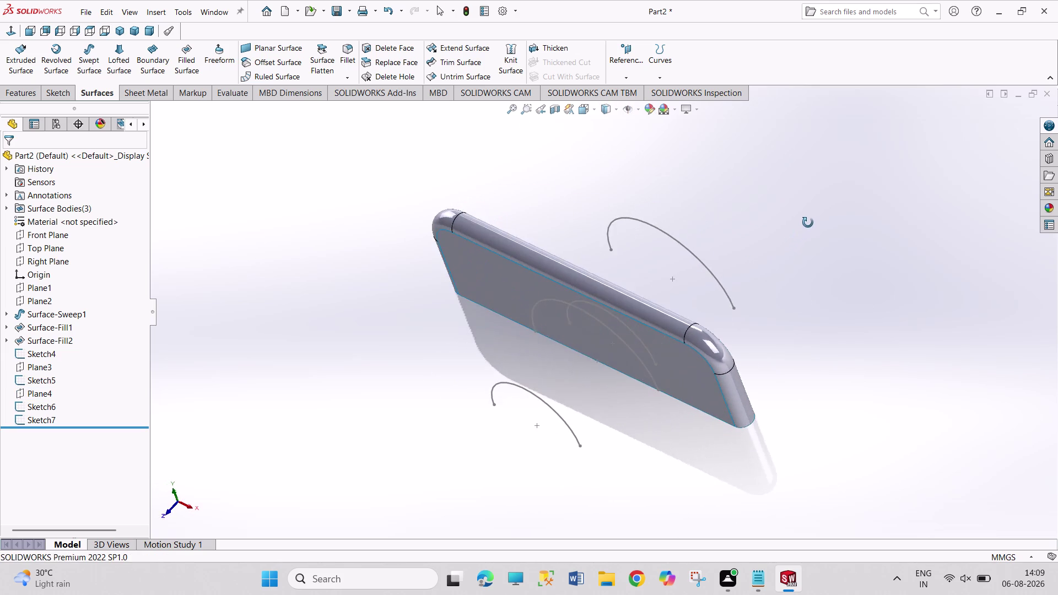
middle_drag(807, 223, 730, 330)
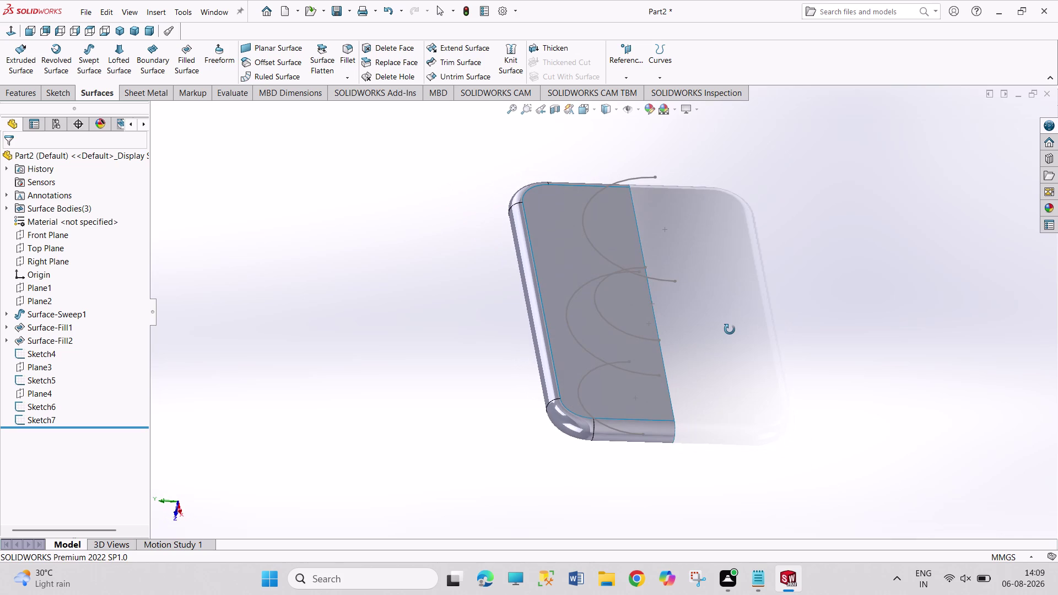
middle_drag(730, 329, 772, 302)
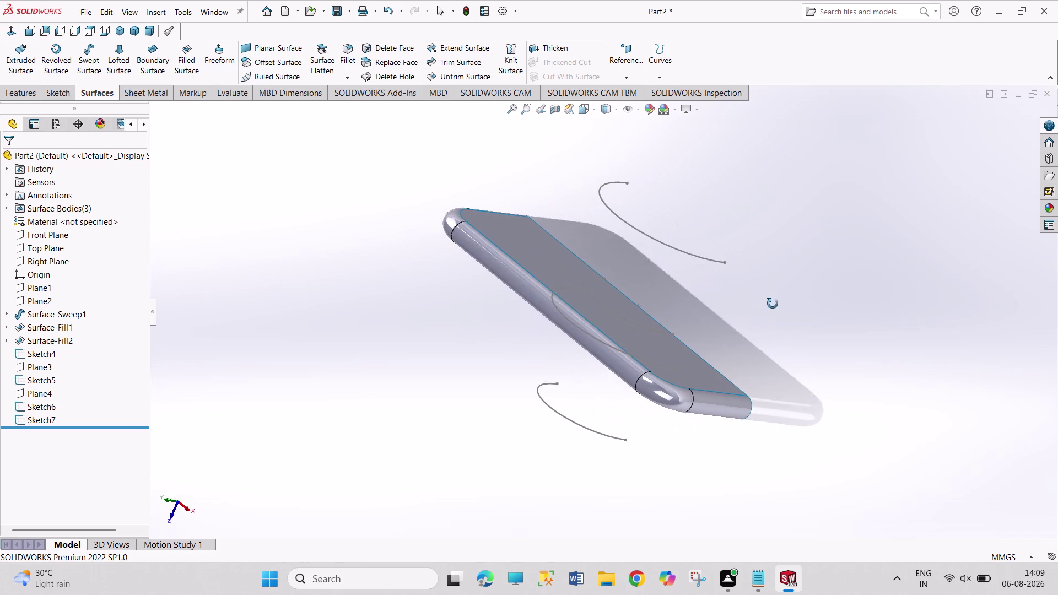
middle_drag(772, 302, 776, 314)
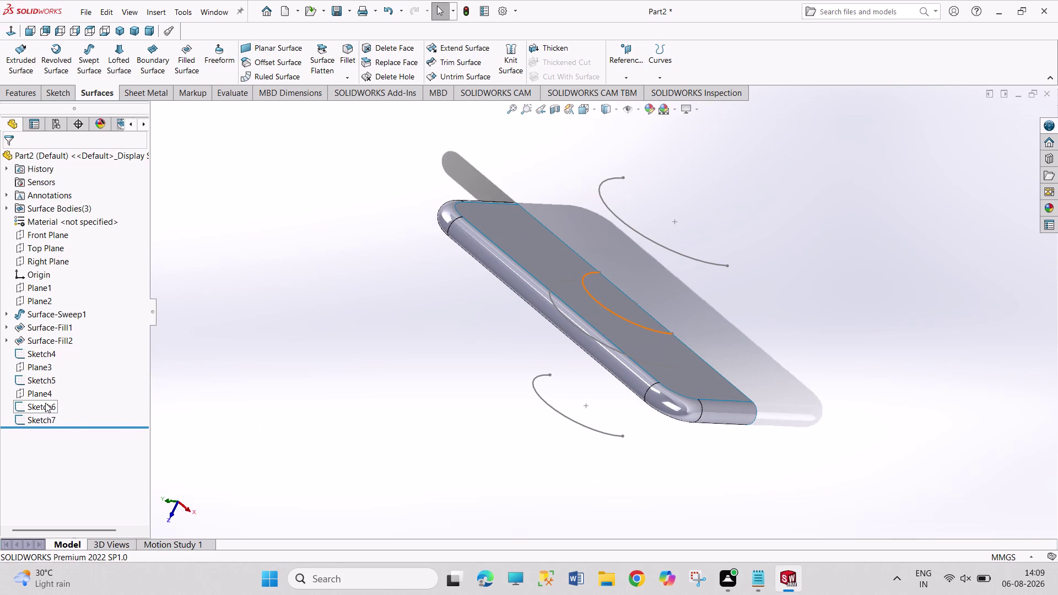
click(45, 403)
click(58, 369)
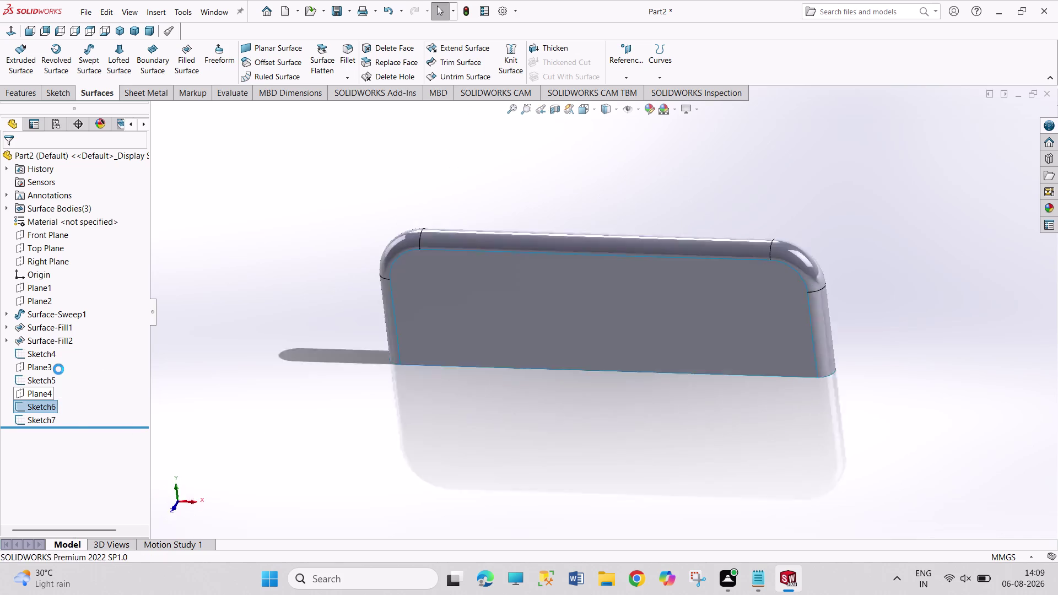
double_click(585, 263)
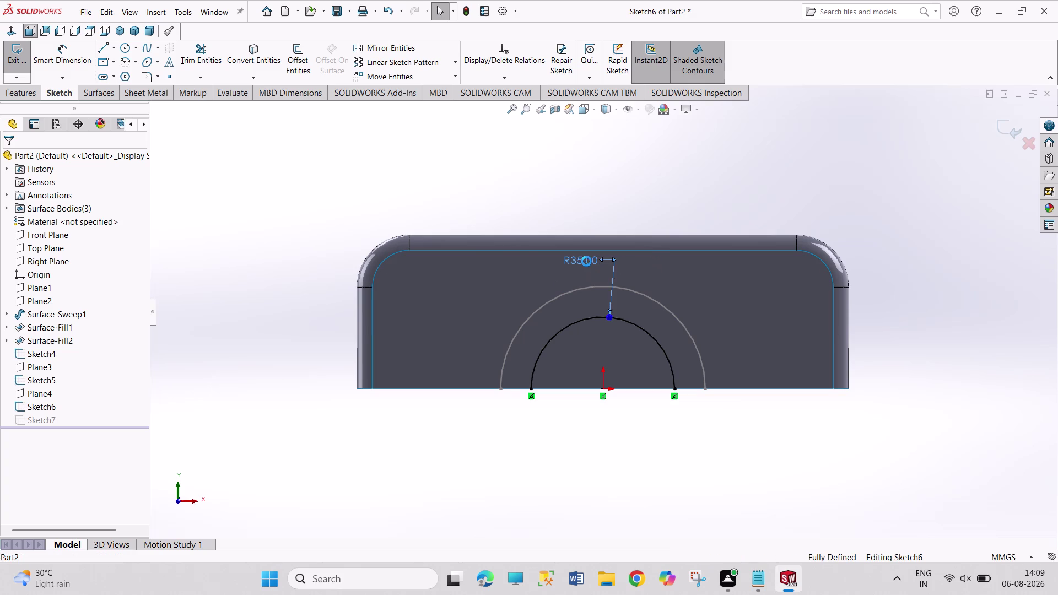
Change the Sketch6 arc radius from 35 mm to 50 mm and exit the sketch.
text(50)
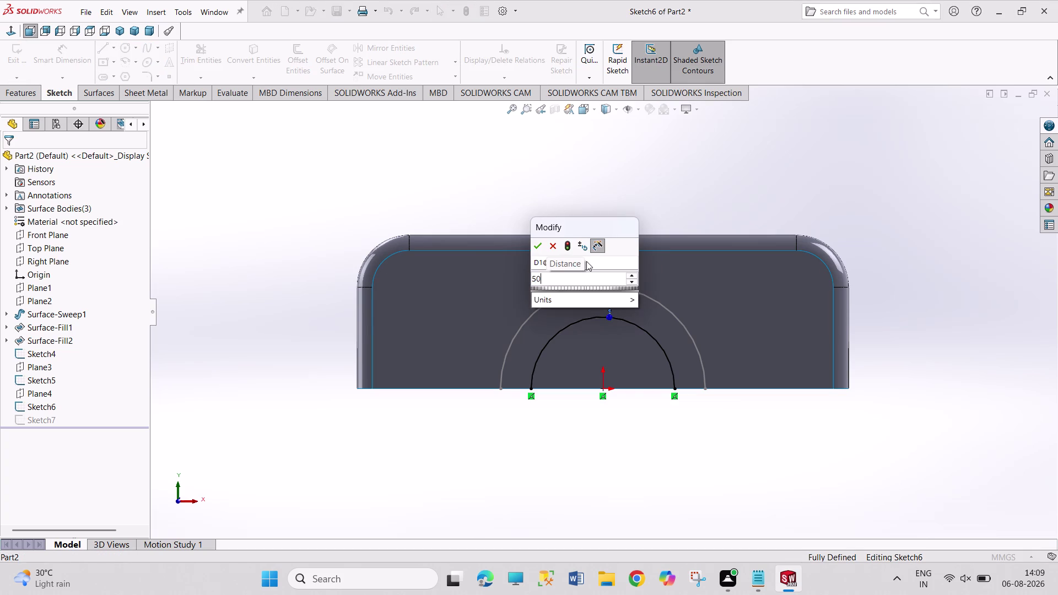
key(Return)
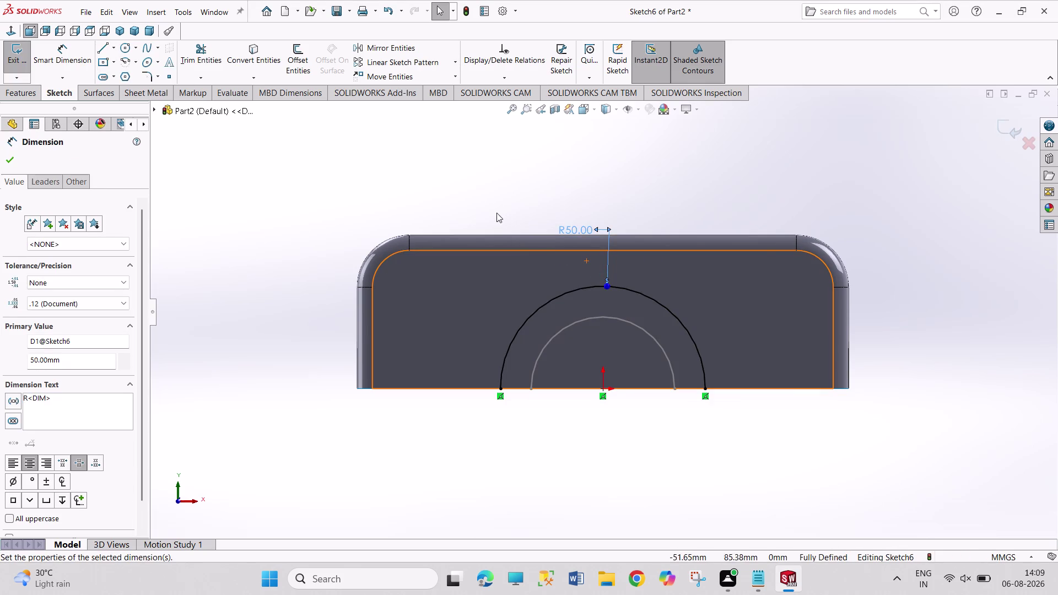
right_click(492, 200)
click(447, 197)
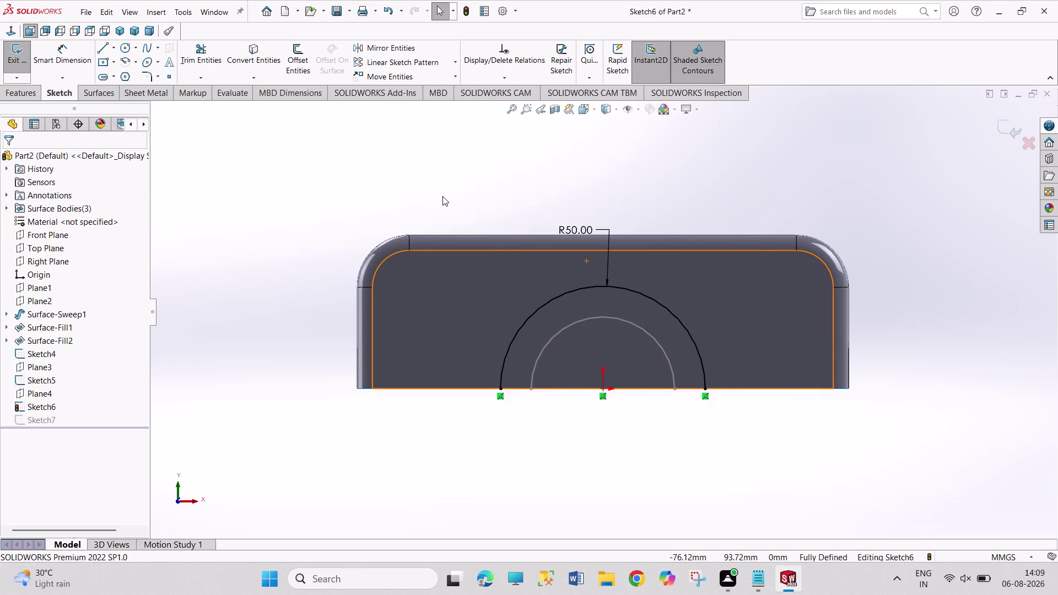
click(13, 54)
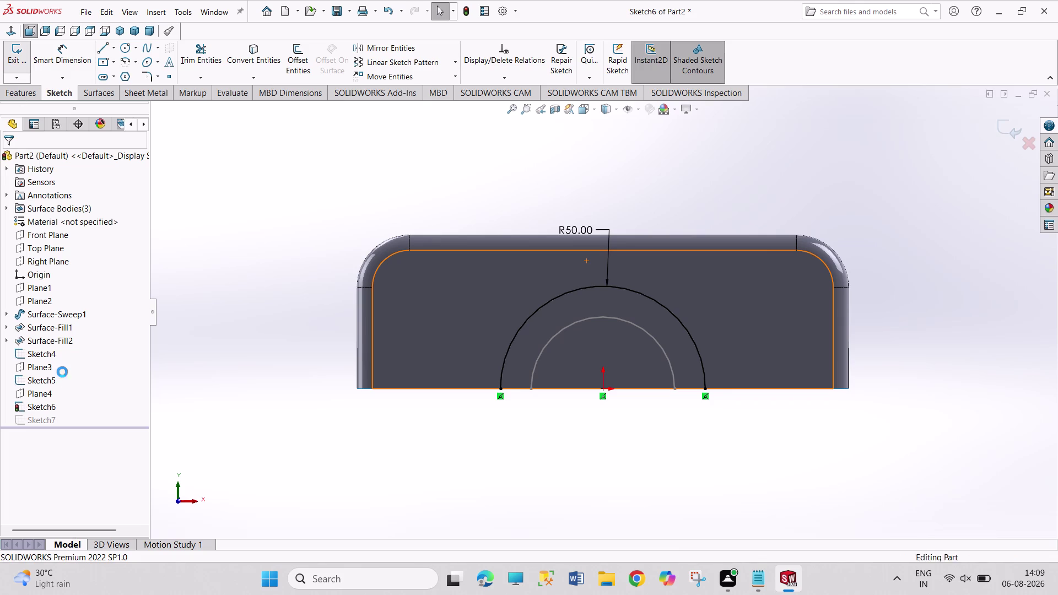
click(38, 423)
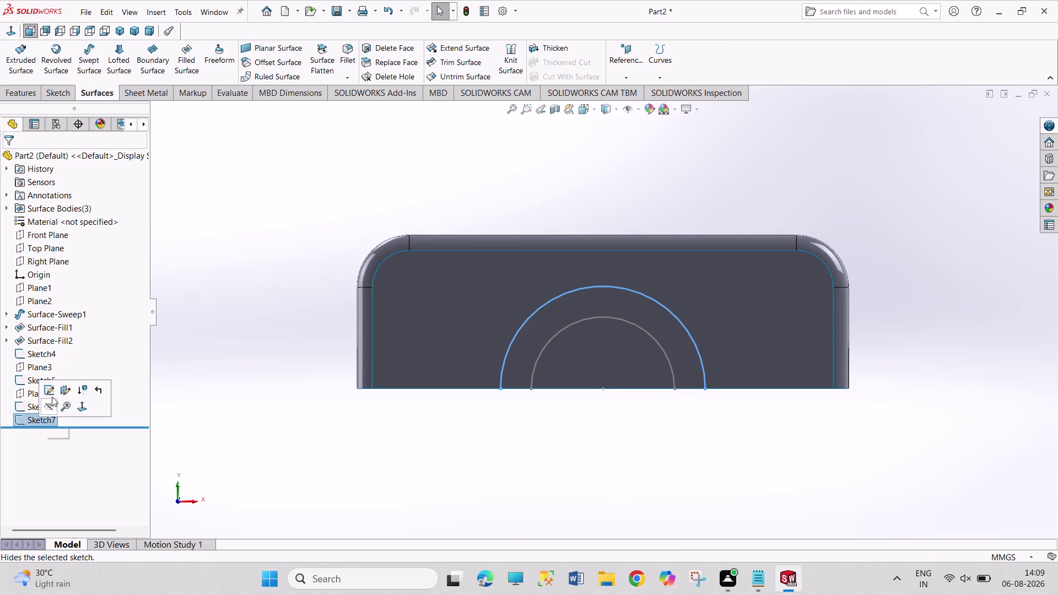
Edit Sketch7, change its arc radius from 50 mm to 35 mm, and exit.
click(52, 397)
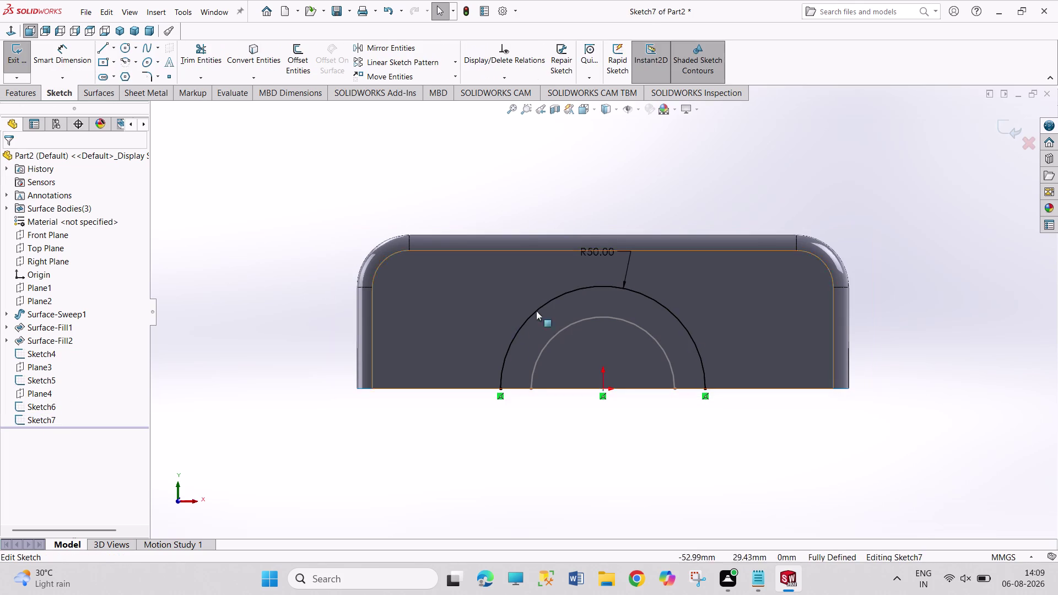
double_click(596, 248)
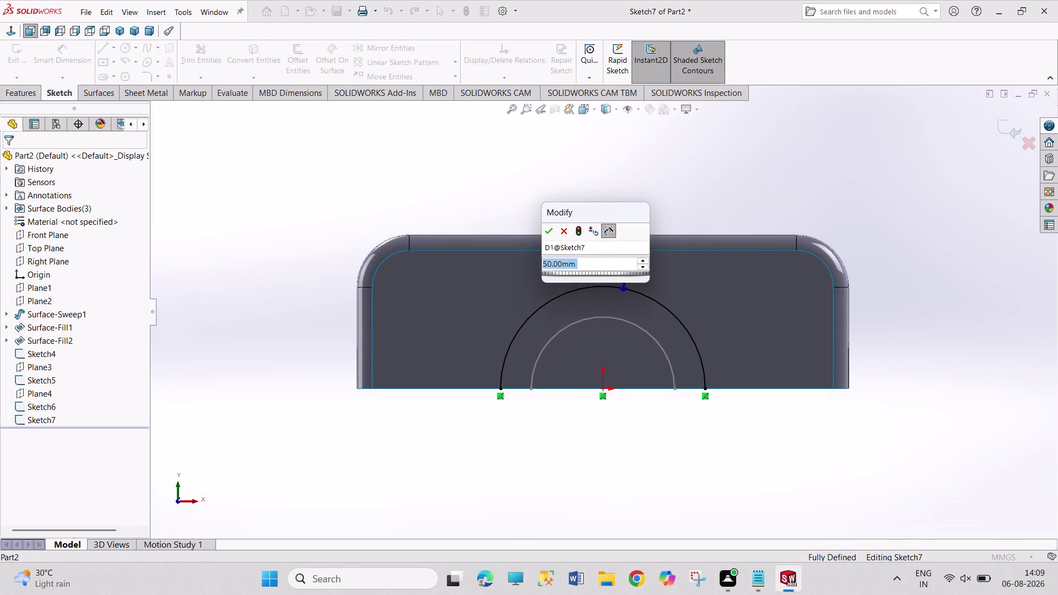
text(35)
key(Return)
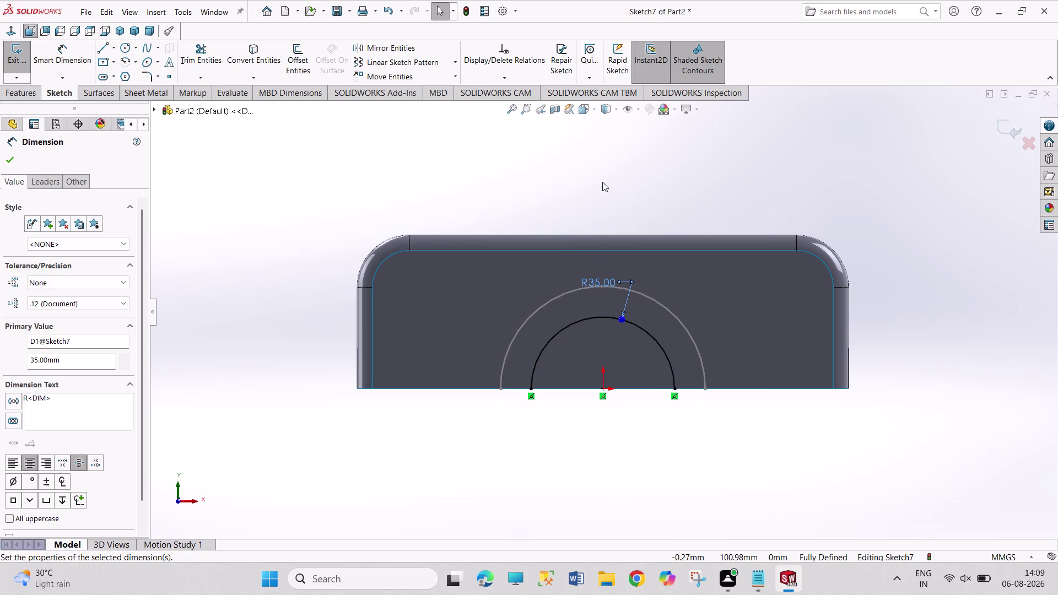
right_click(603, 181)
click(485, 157)
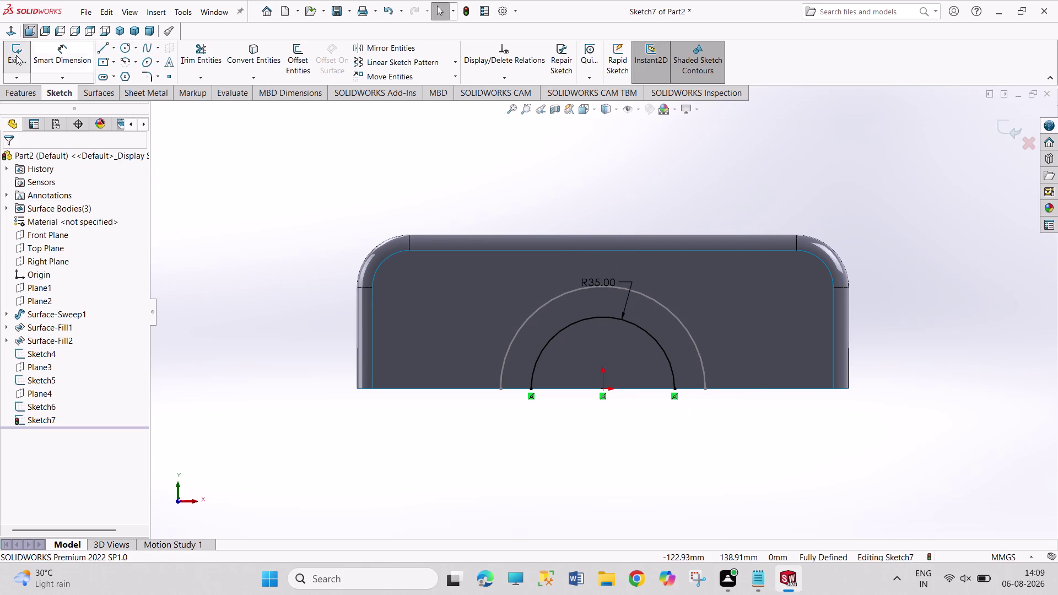
click(16, 56)
click(115, 30)
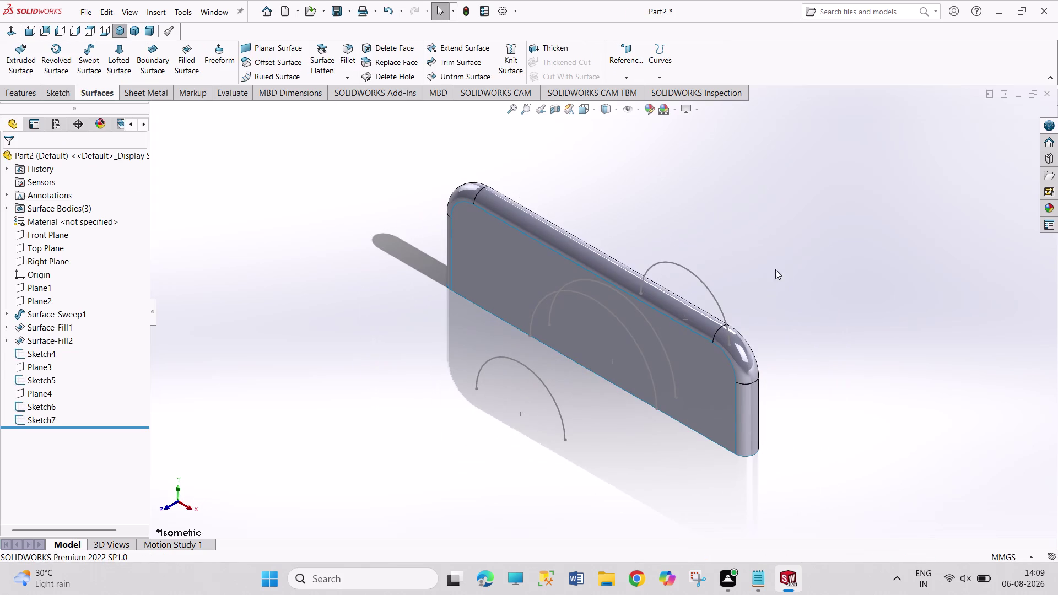
Start a lofted surface with the lower-left Sketch5 arc as the first profile.
middle_drag(798, 291, 753, 302)
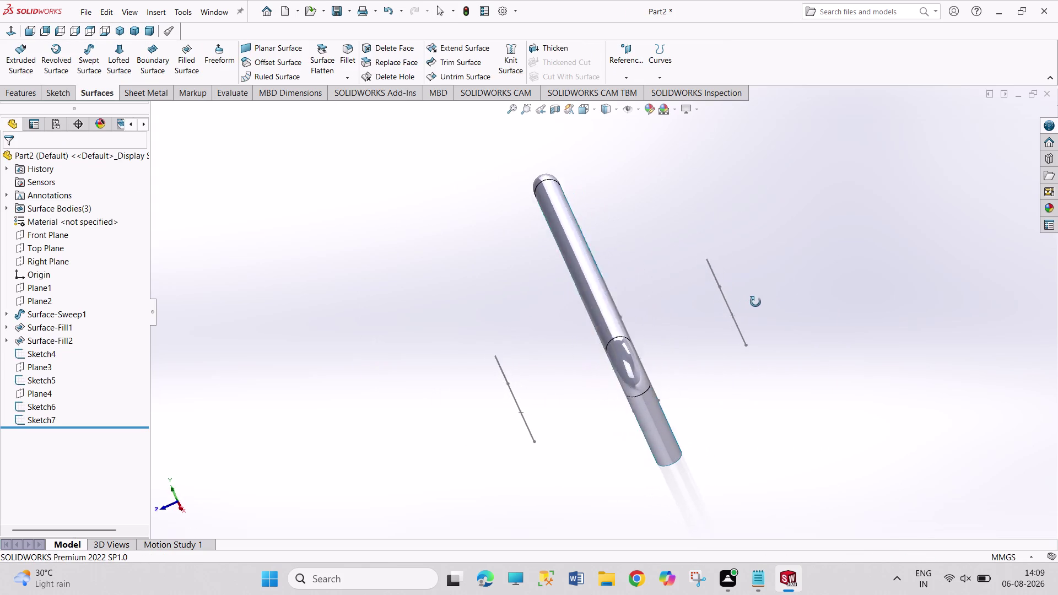
middle_drag(753, 302, 769, 302)
click(781, 311)
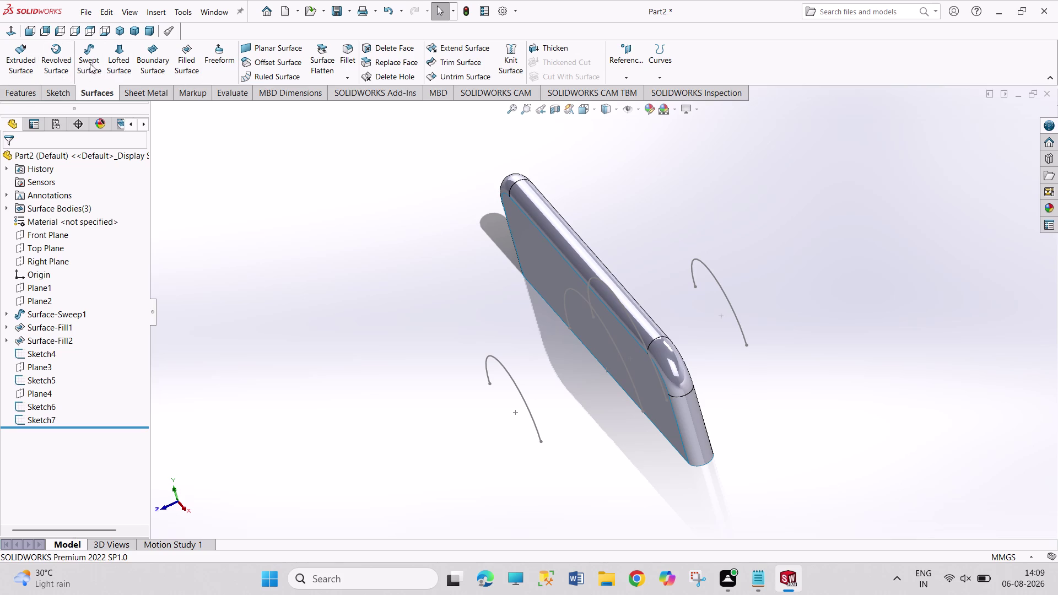
click(124, 57)
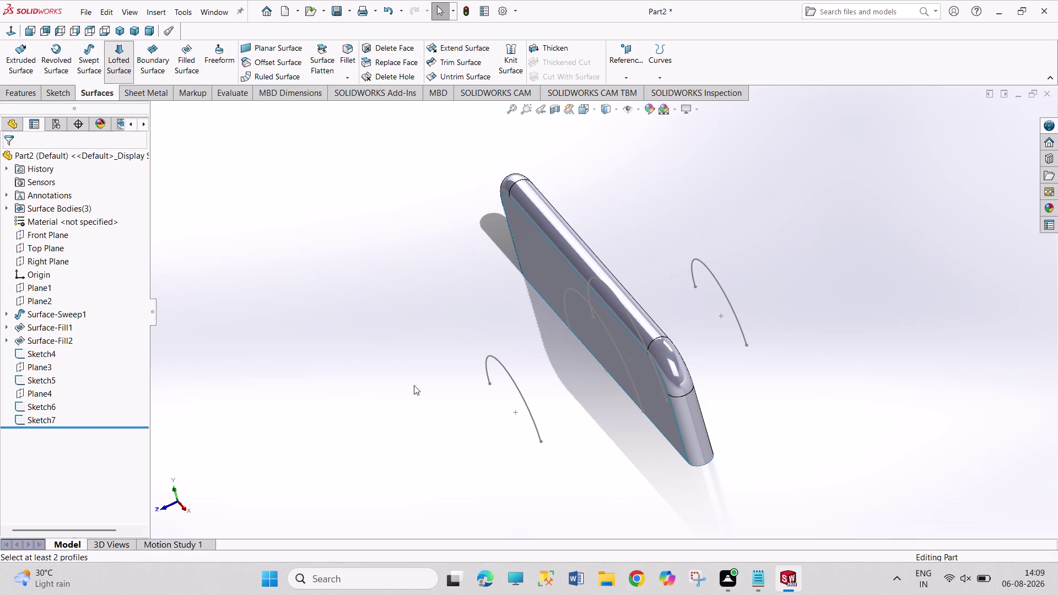
click(522, 396)
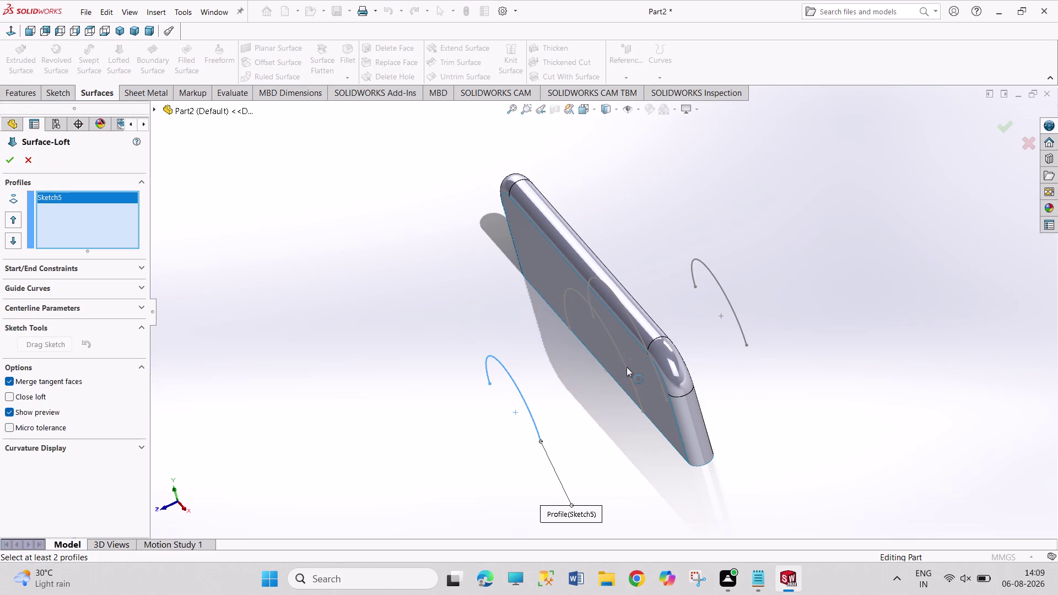
Add the Sketch4 arc as second profile to create Surface-Loft1.
click(627, 368)
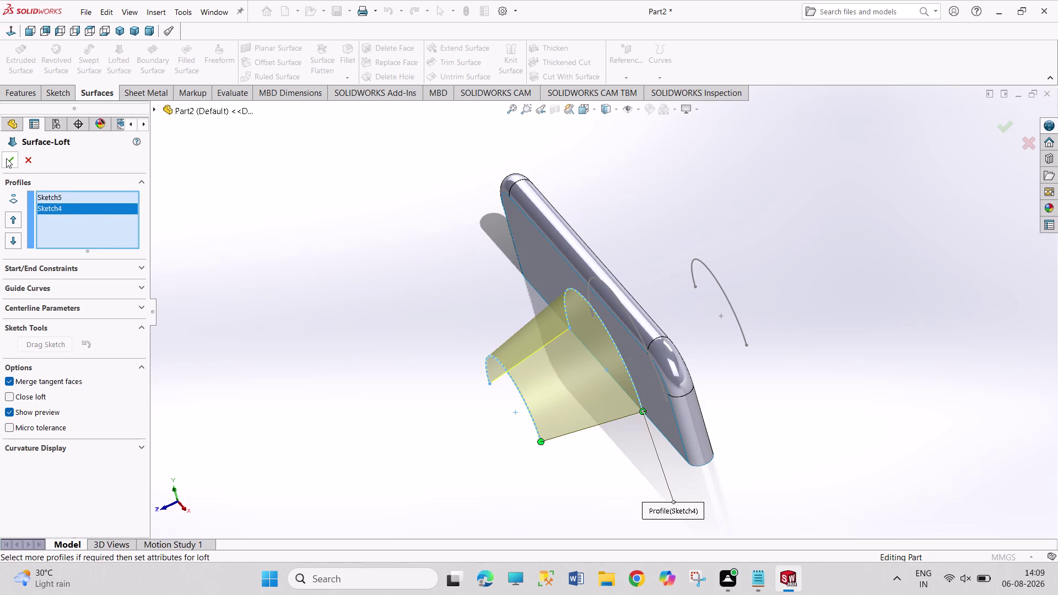
click(6, 158)
middle_drag(272, 294, 271, 295)
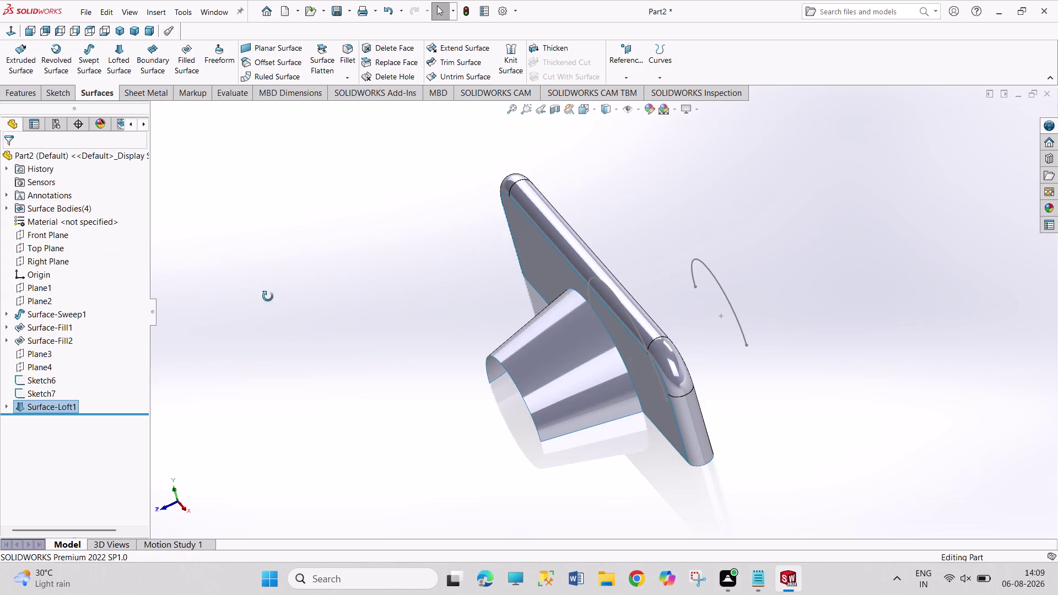
middle_drag(271, 295, 220, 297)
click(114, 65)
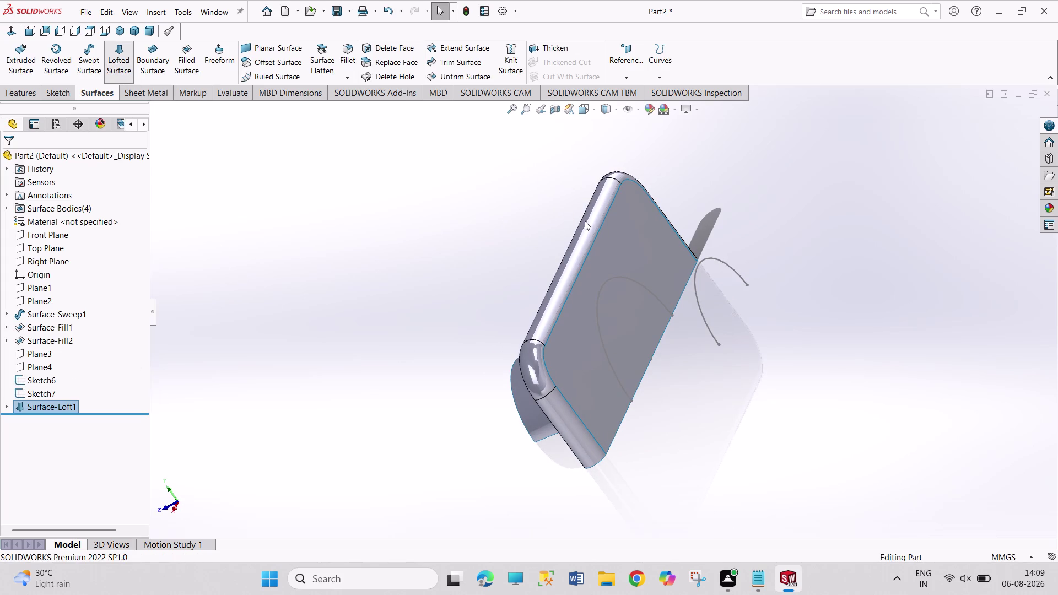
click(713, 337)
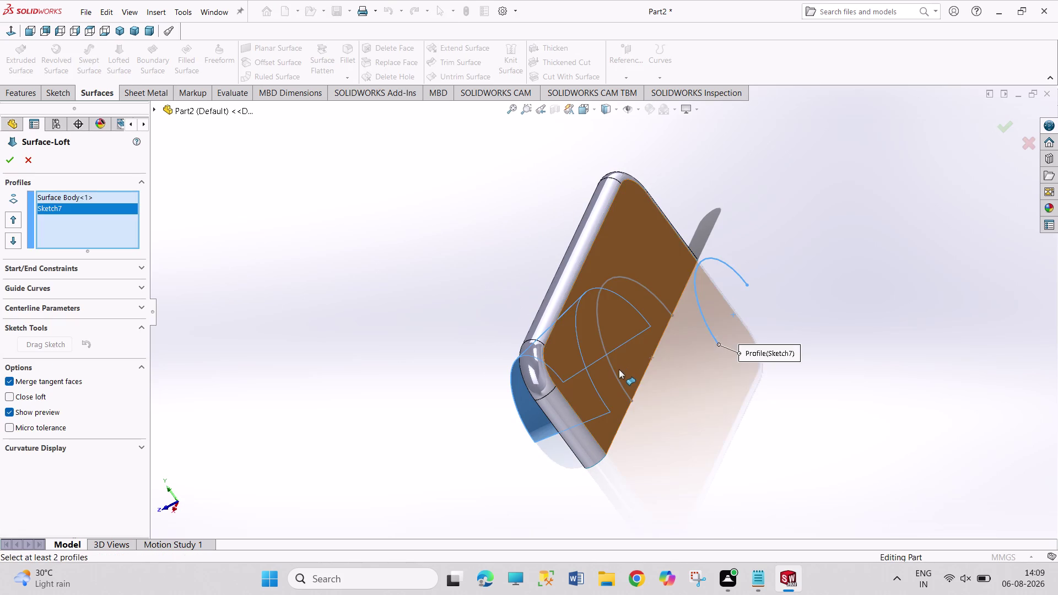
click(614, 374)
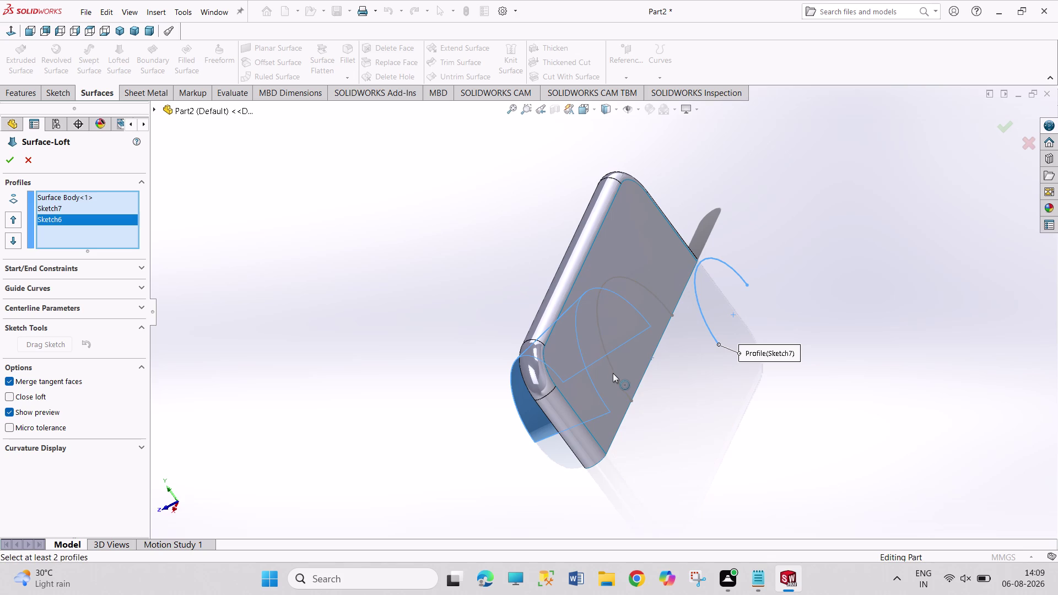
click(12, 162)
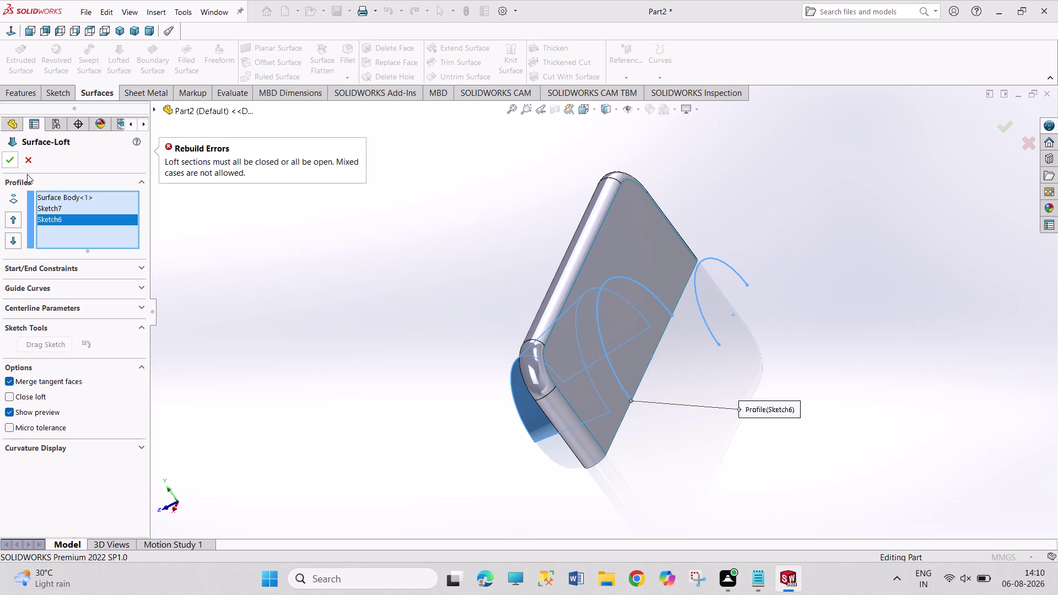
click(24, 157)
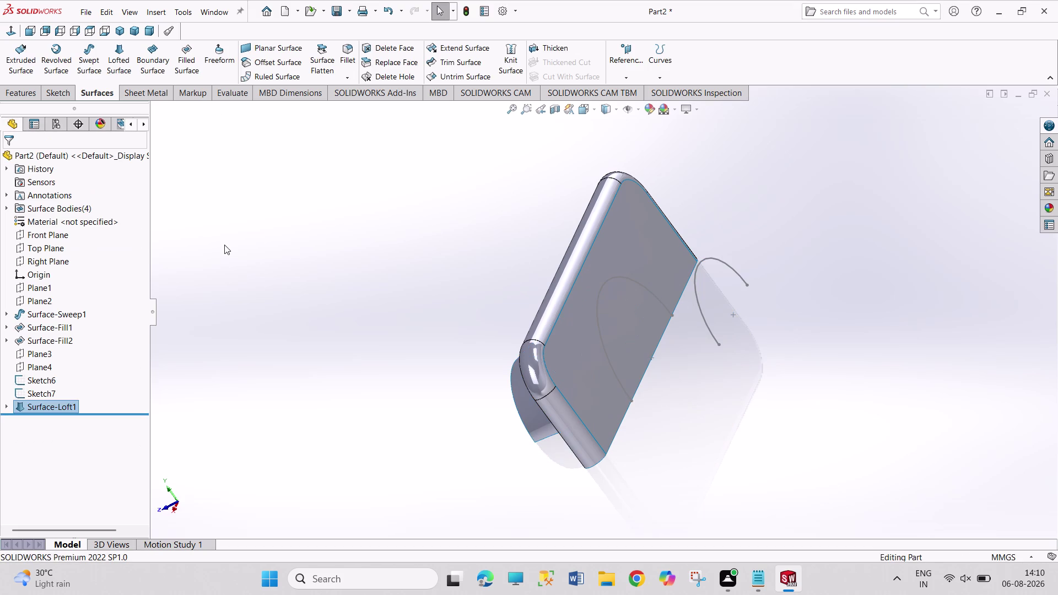
click(225, 244)
scroll(up, 3)
middle_drag(238, 226, 258, 203)
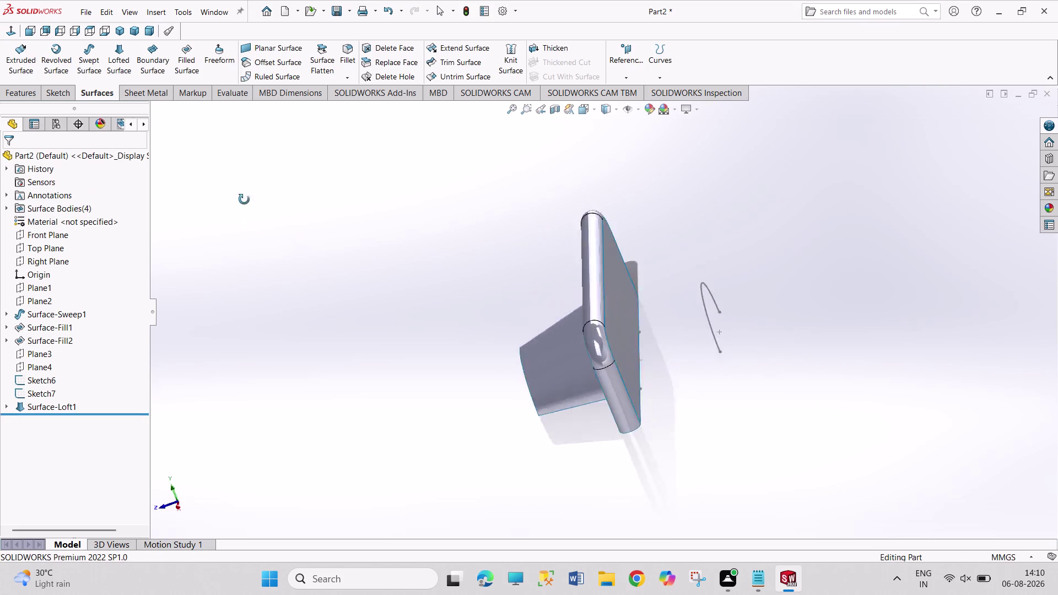
middle_drag(258, 203, 192, 230)
Create Surface-Loft3 between the Sketch7 and Sketch6 arcs.
middle_drag(511, 170, 557, 268)
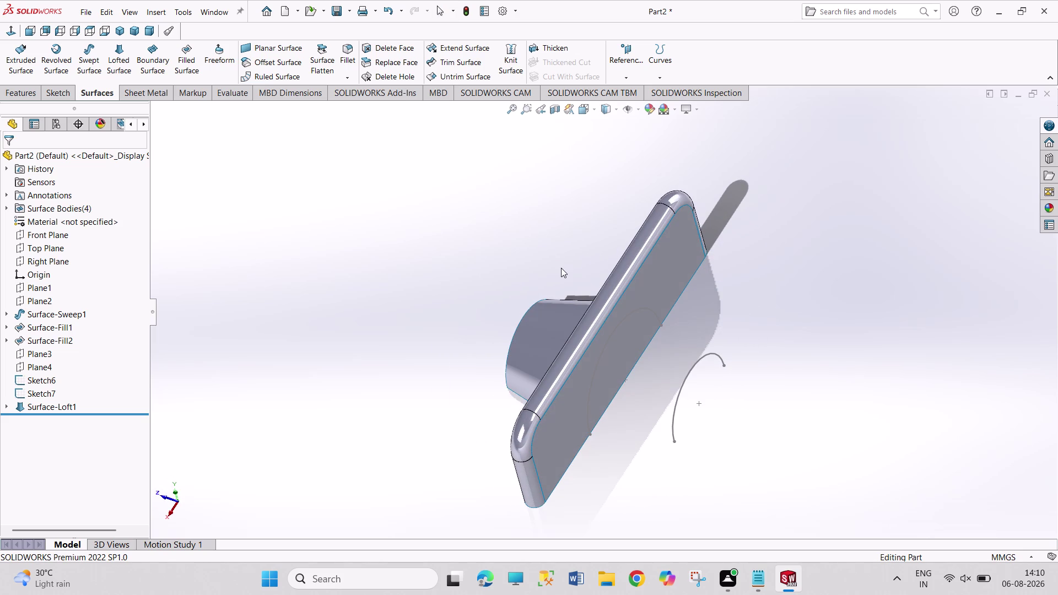
scroll(down, 3)
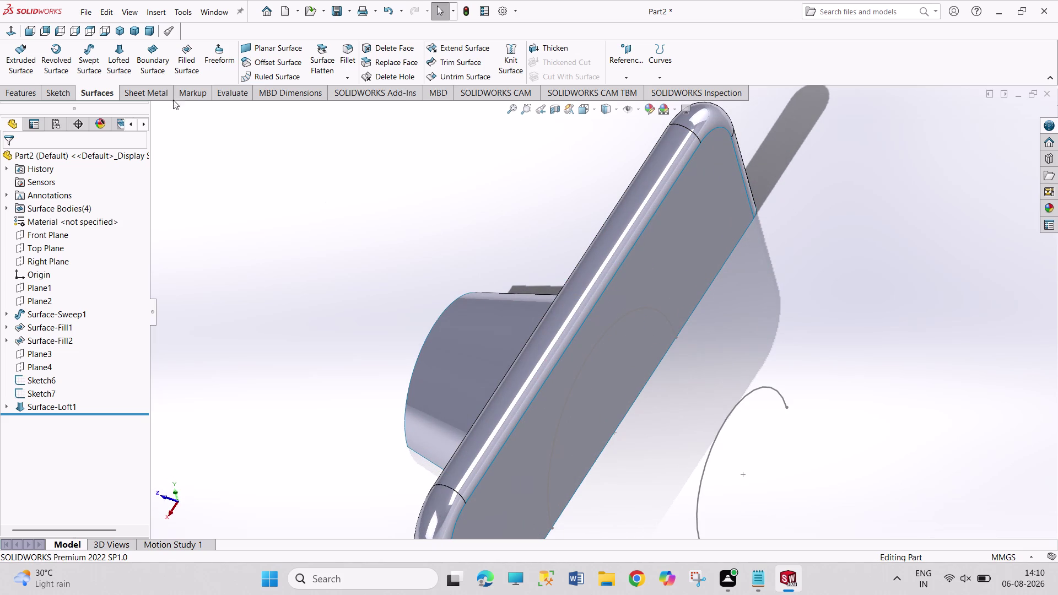
click(115, 63)
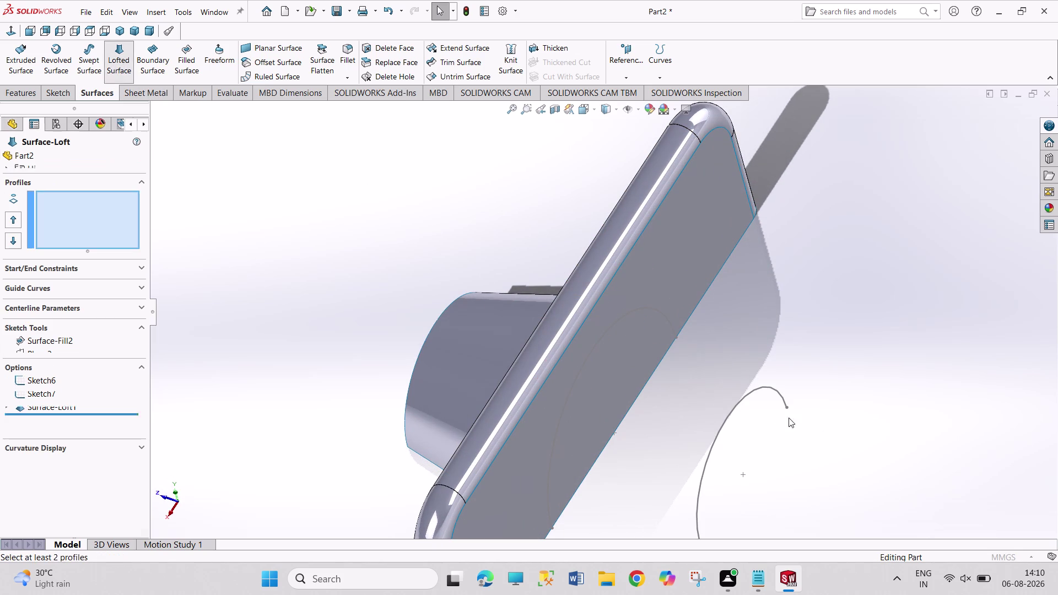
click(748, 395)
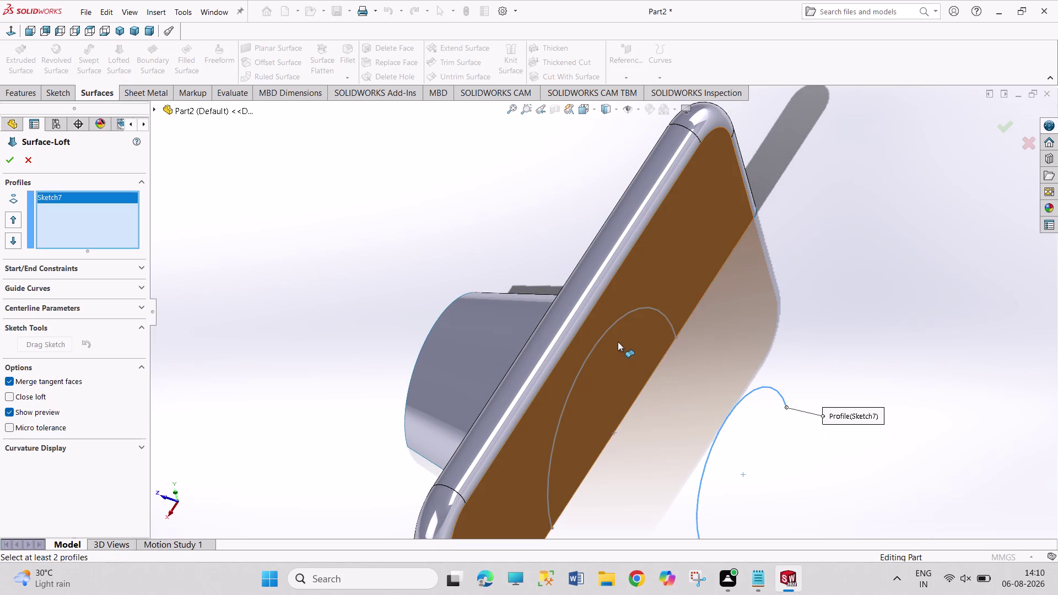
click(611, 328)
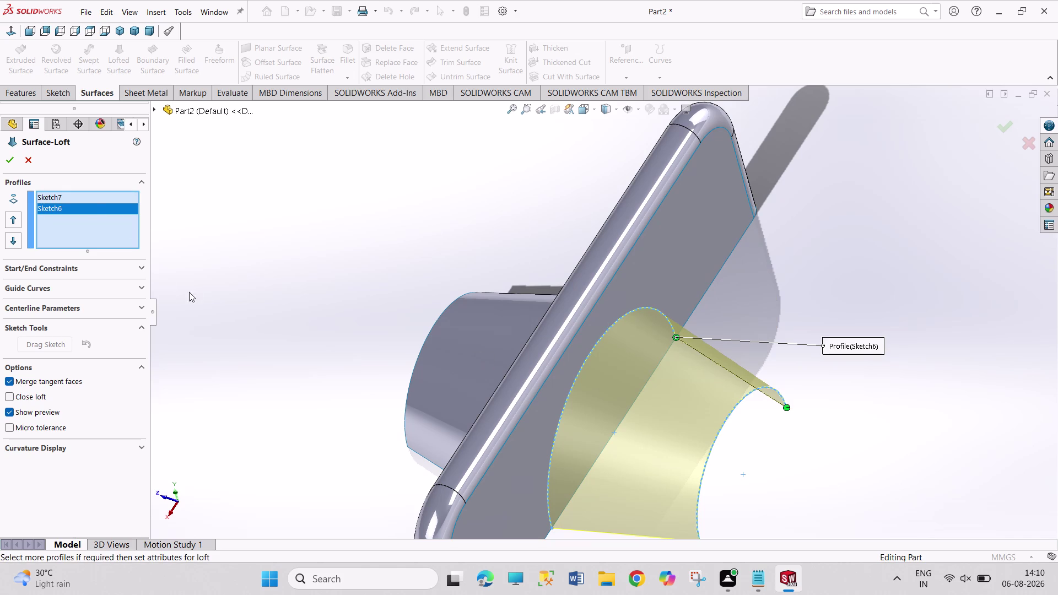
click(10, 160)
click(259, 240)
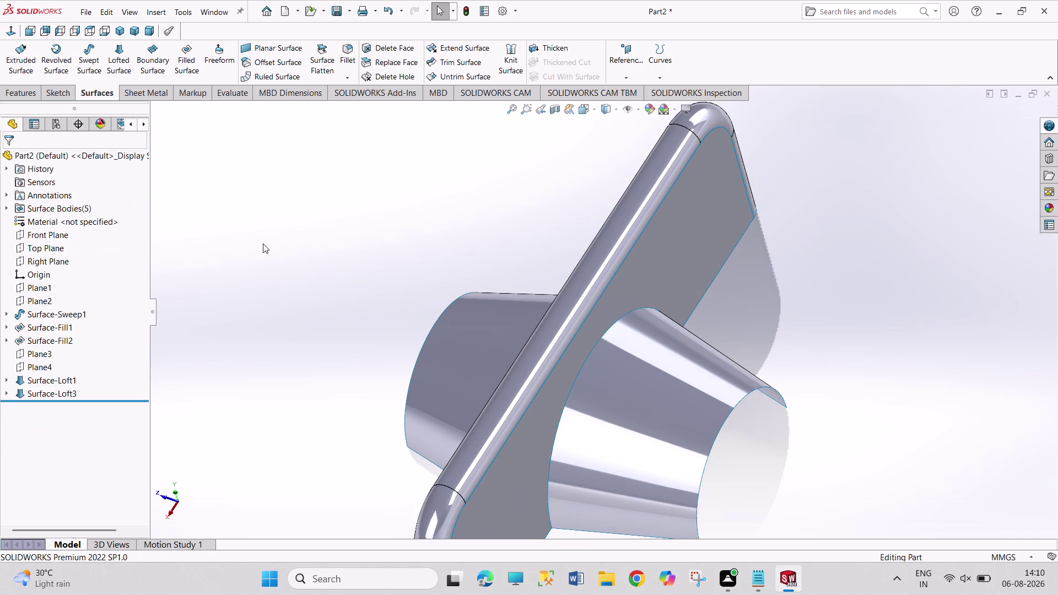
scroll(up, 3)
Try knitting Surface-Fill1 with Surface-Loft1.
middle_drag(339, 288, 498, 235)
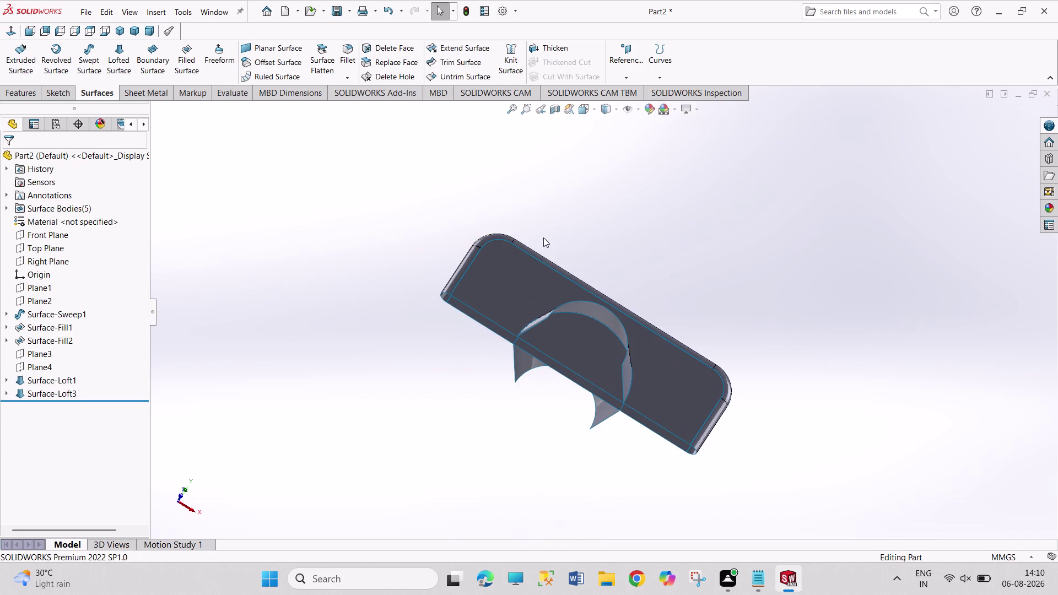
scroll(down, 3)
scroll(down, 3)
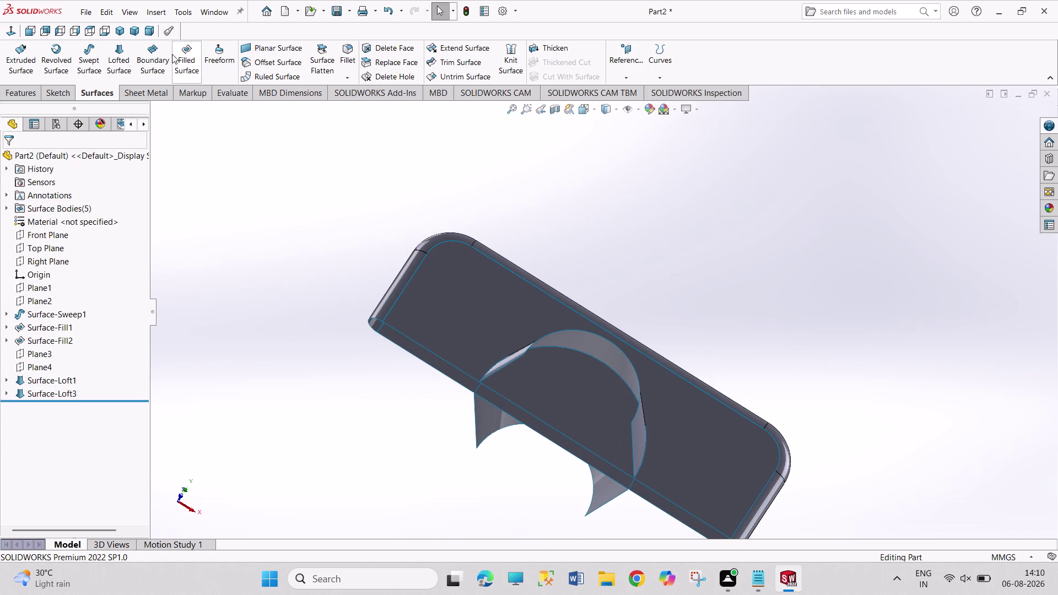
click(515, 55)
click(709, 414)
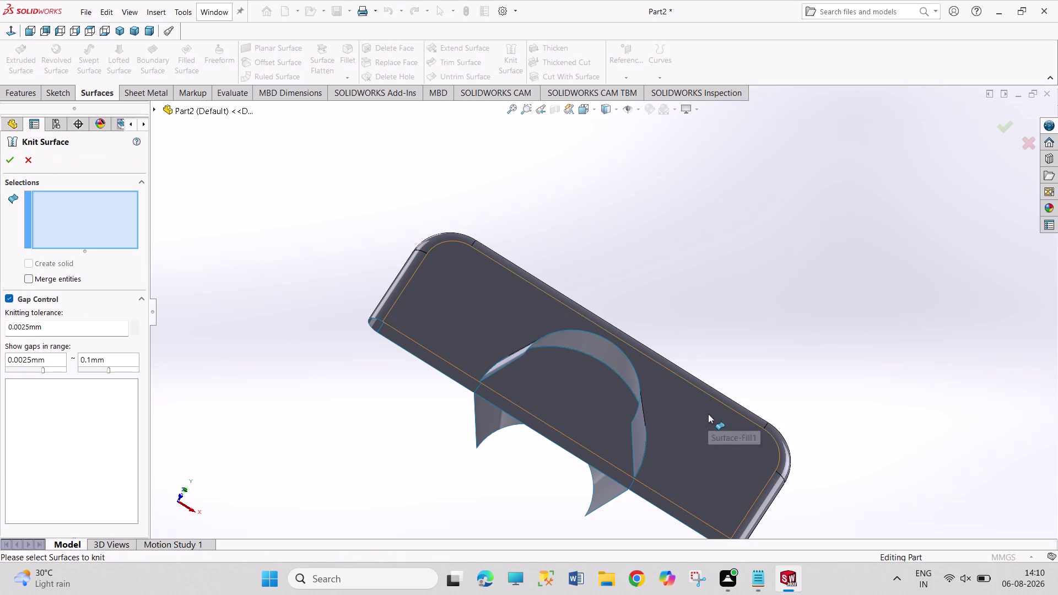
click(607, 352)
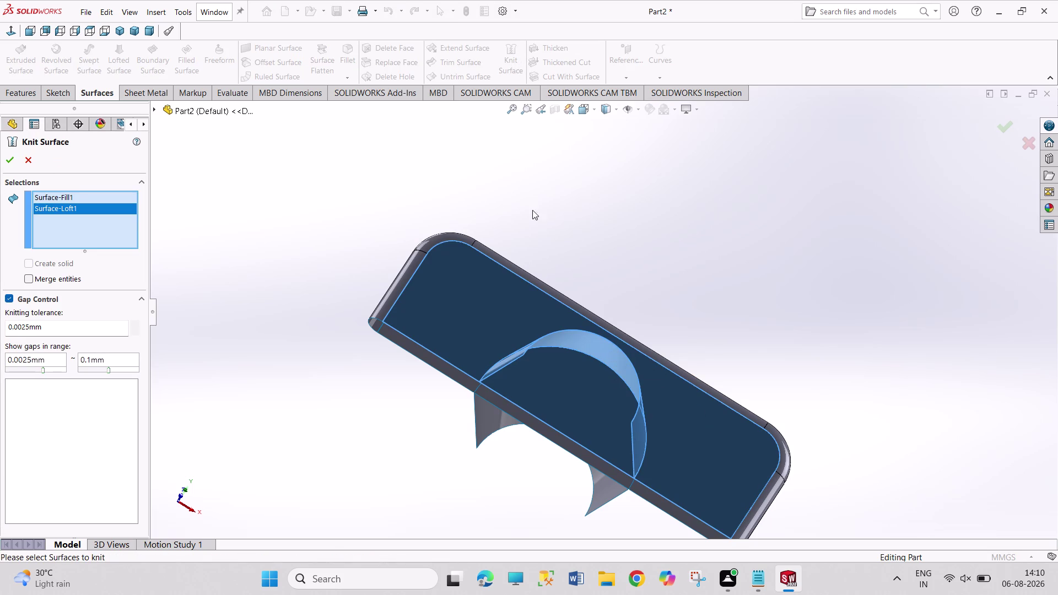
click(5, 157)
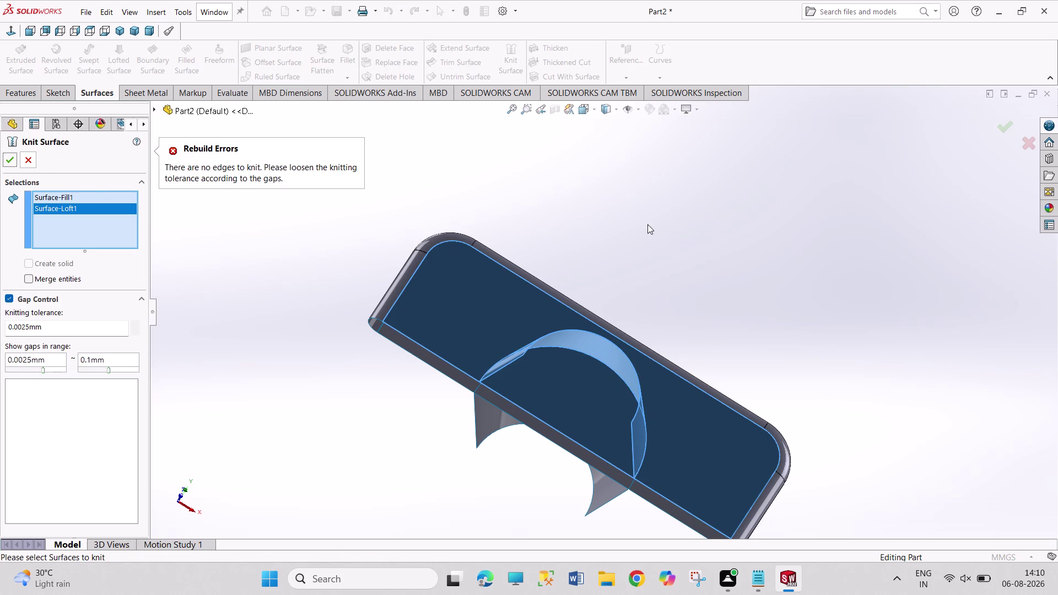
Cancel the failed knit after the rebuild error and reorient the view.
key(Escape)
key(Escape)
key(Escape)
key(Escape)
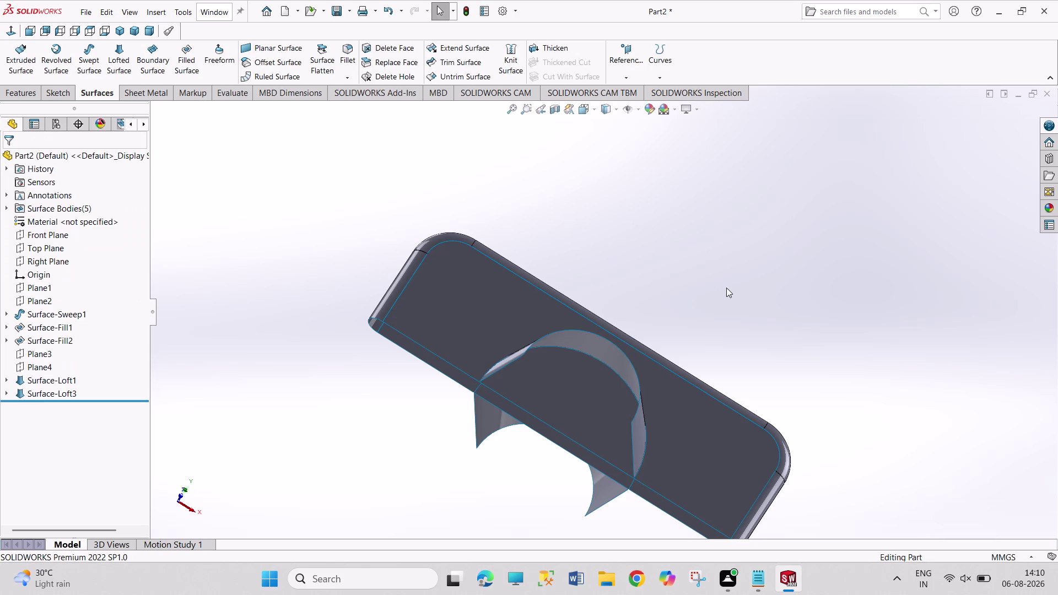
middle_drag(722, 288, 689, 309)
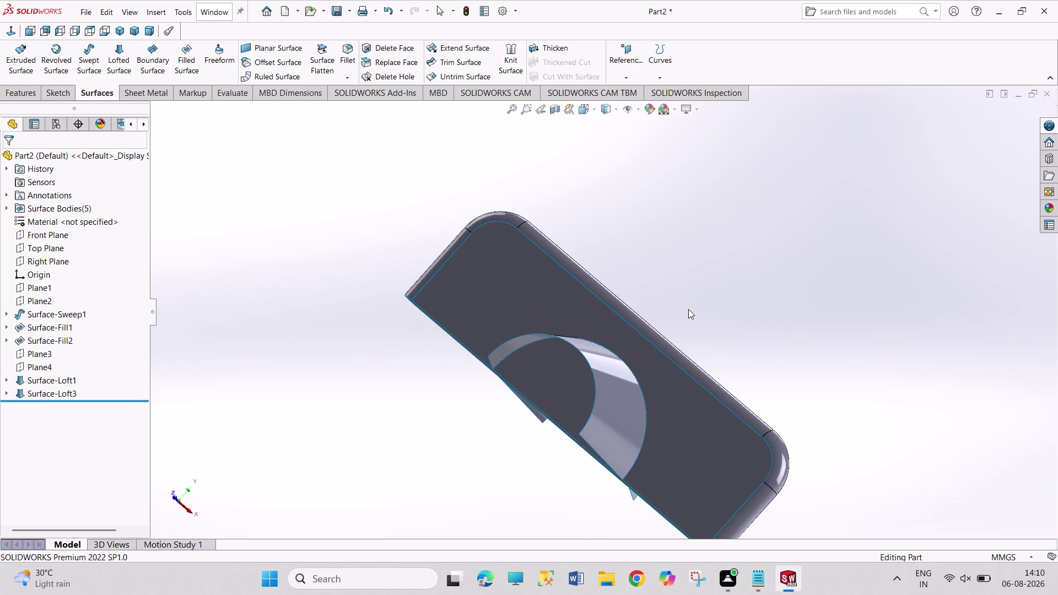
middle_drag(689, 310, 725, 287)
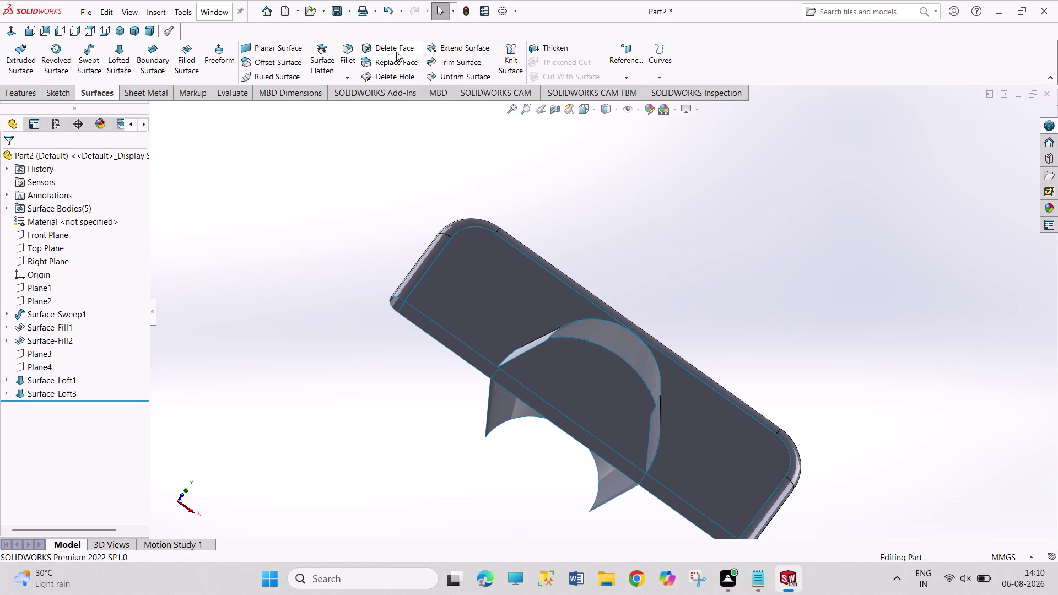
click(442, 60)
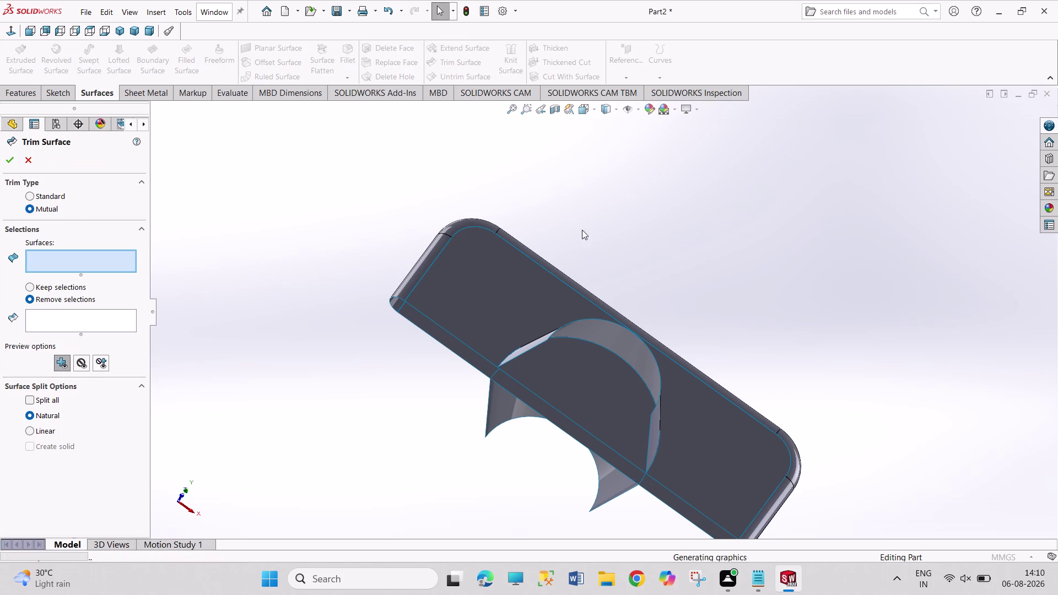
Mutually trim Surface-Fill1 and Surface-Loft1, removing the face piece, to create Surface-Trim1.
click(492, 282)
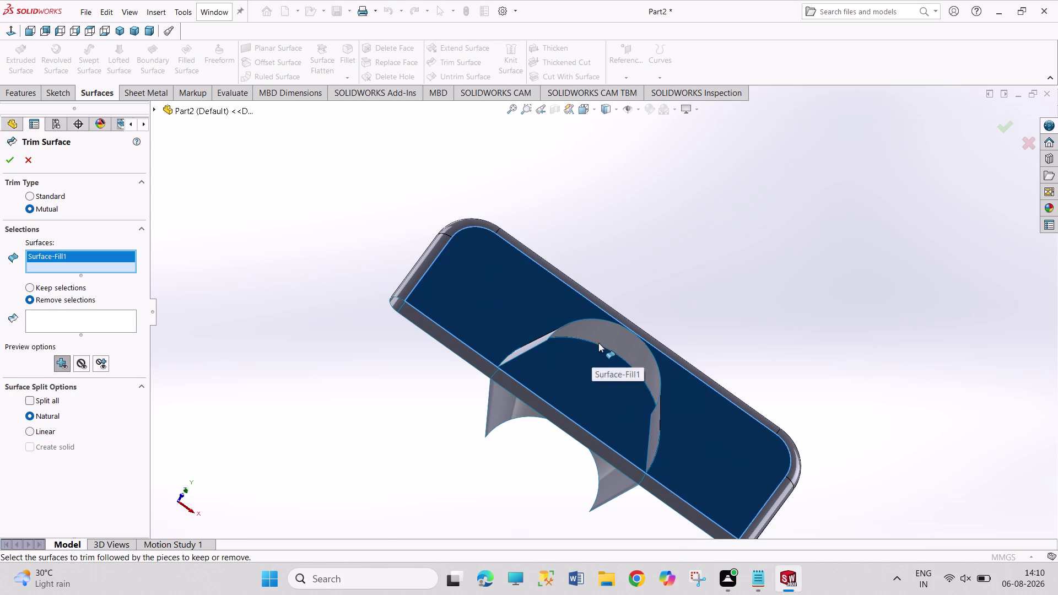
click(601, 340)
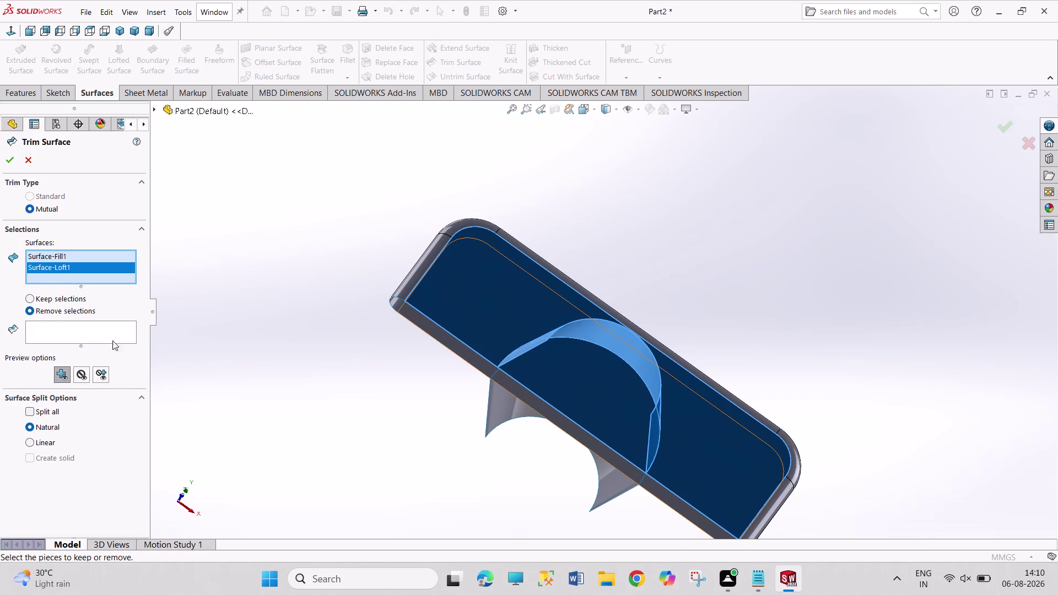
click(82, 330)
click(549, 387)
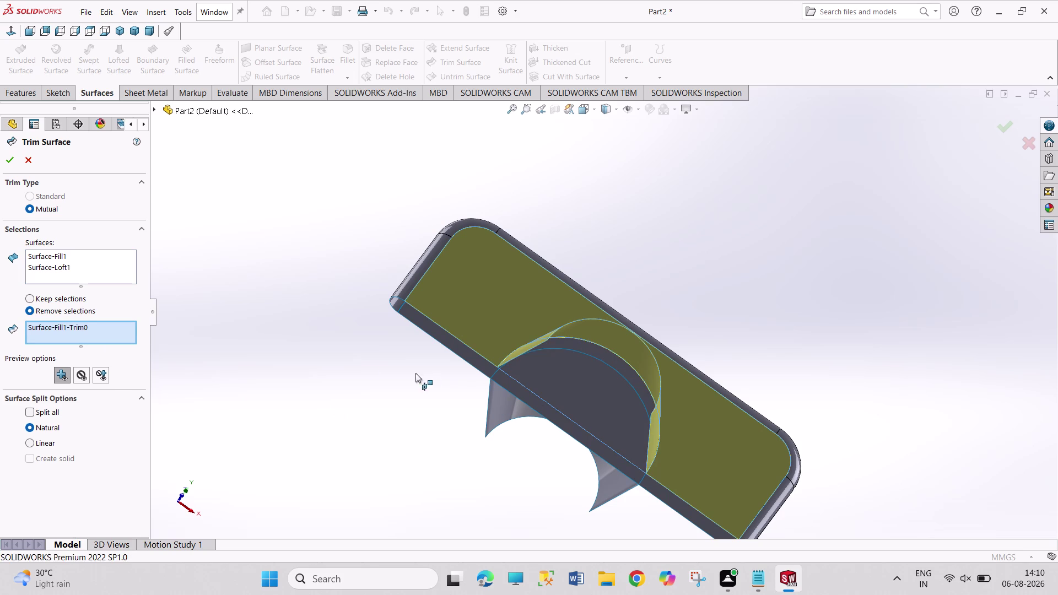
click(4, 164)
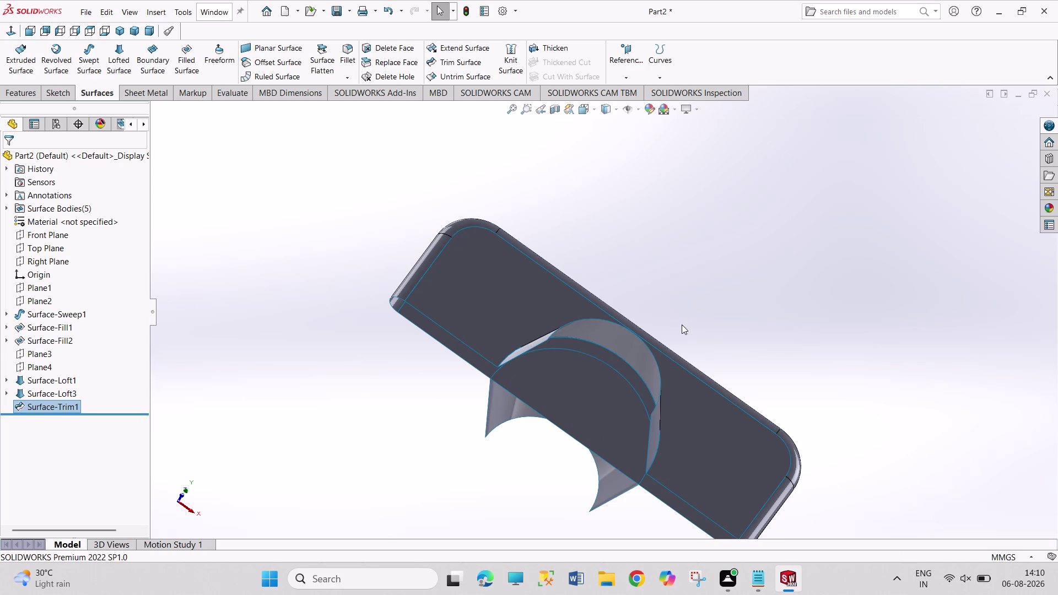
middle_drag(682, 325, 473, 192)
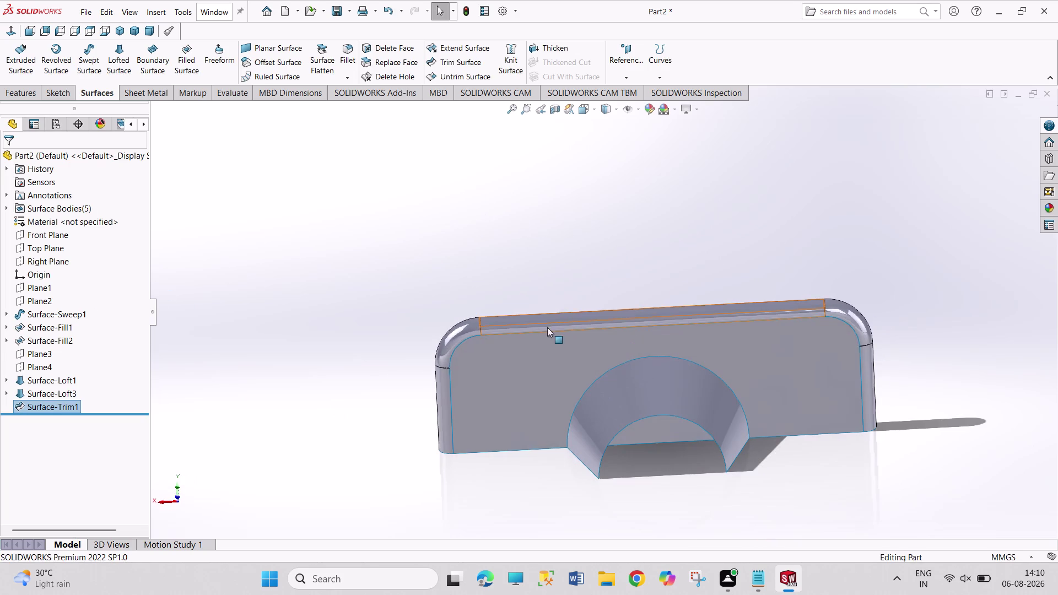
middle_drag(502, 340, 502, 262)
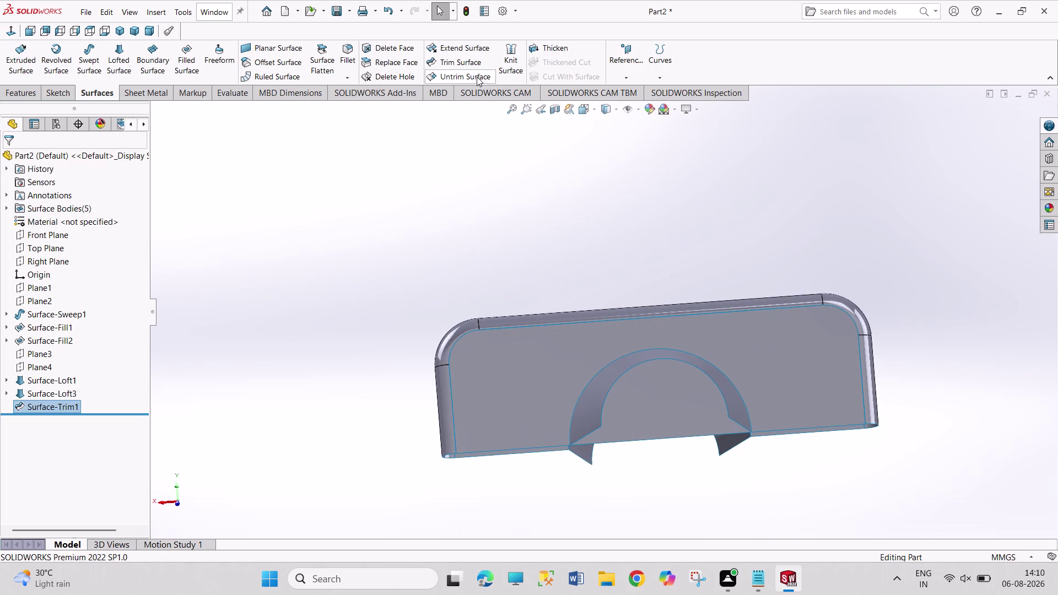
Start a second surface trim twice and cancel both attempts.
click(464, 68)
click(555, 353)
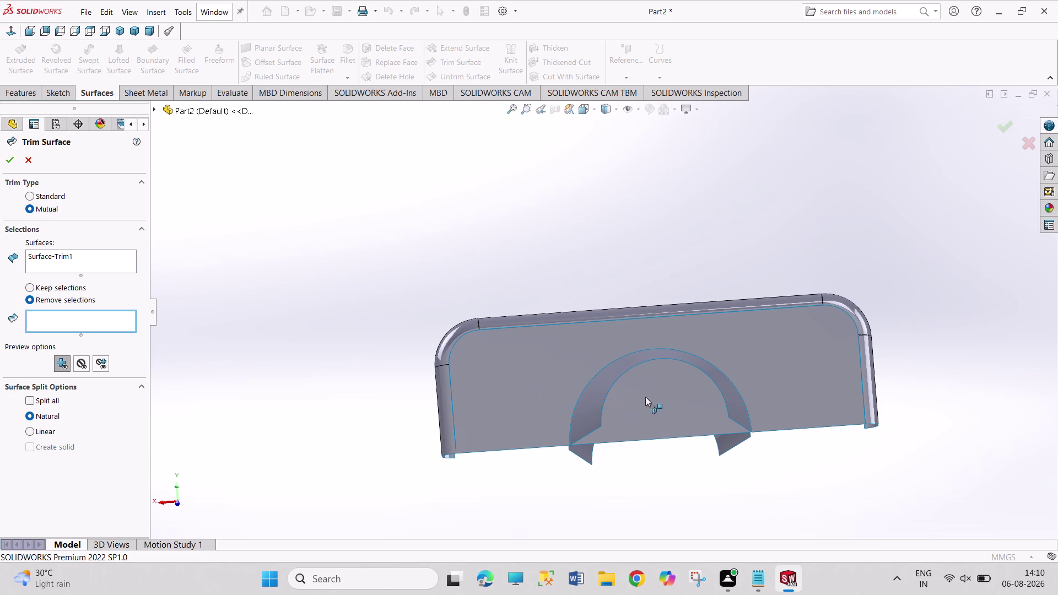
middle_drag(413, 301, 521, 364)
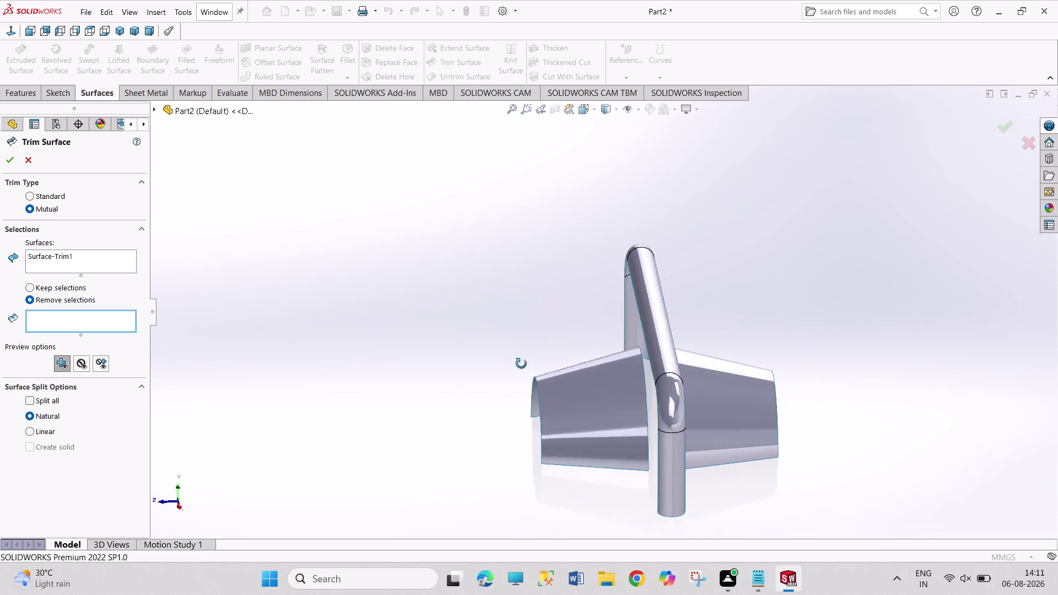
middle_drag(521, 364, 543, 373)
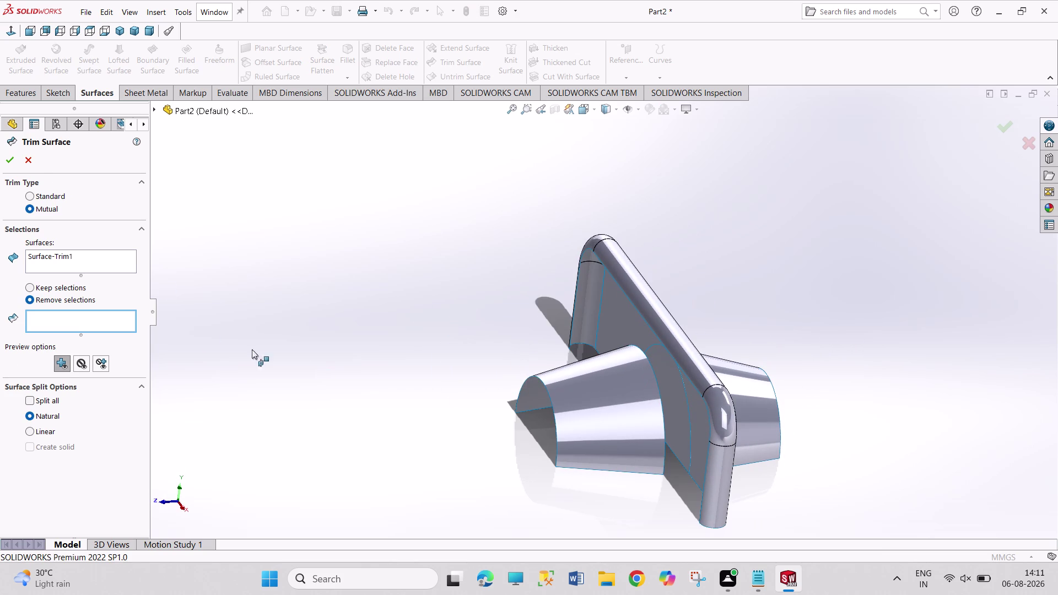
click(32, 157)
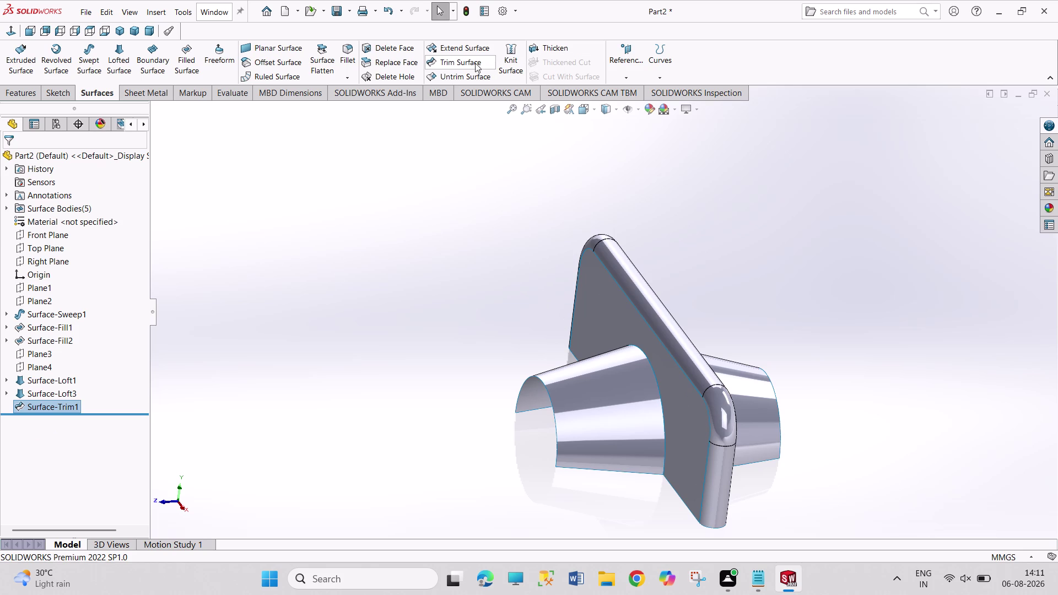
click(437, 66)
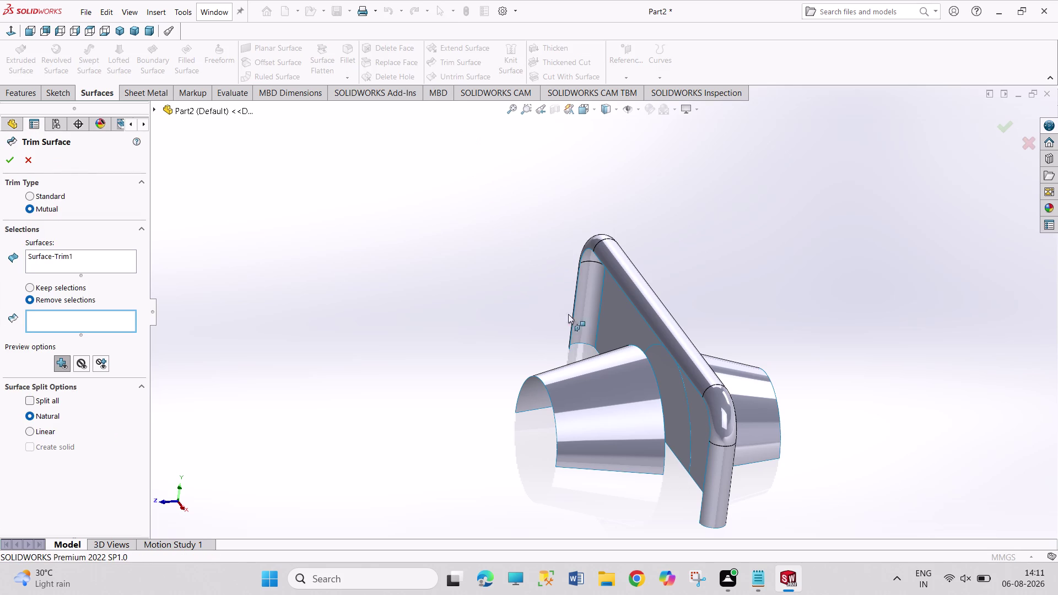
click(34, 166)
click(363, 241)
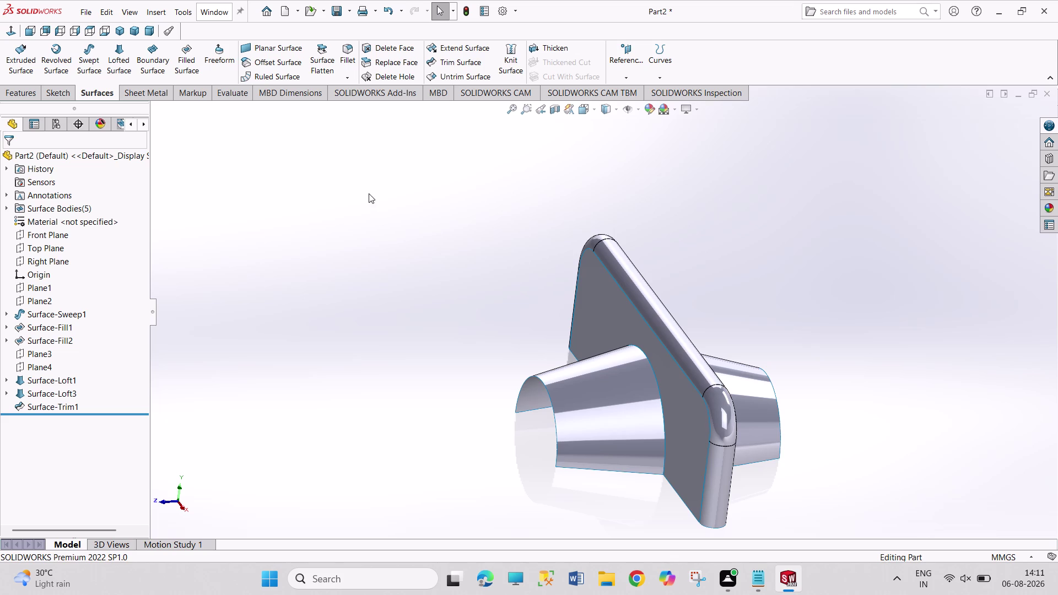
Drag-select across the surface bodies and dismiss the shortcut menus.
drag(368, 193, 847, 500)
right_click(334, 217)
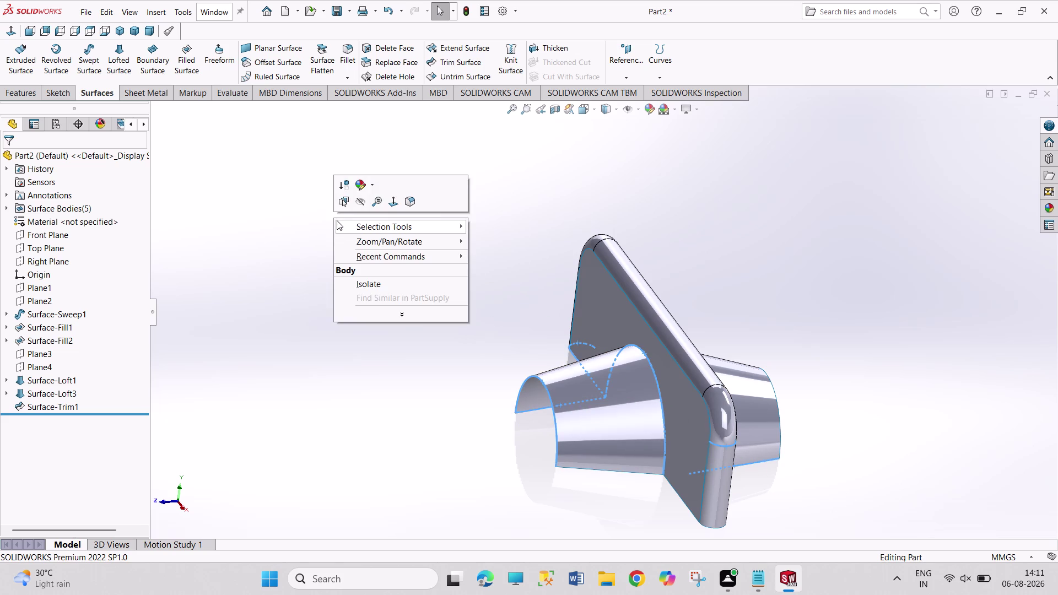
click(285, 212)
right_click(282, 206)
click(287, 187)
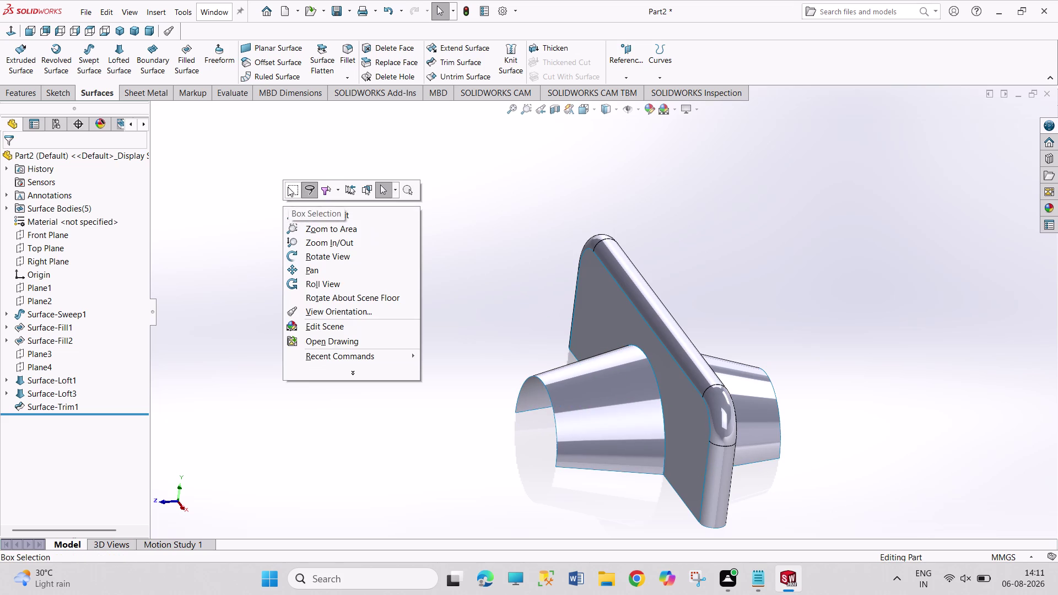
drag(272, 175, 344, 297)
drag(261, 182, 442, 276)
drag(331, 198, 434, 259)
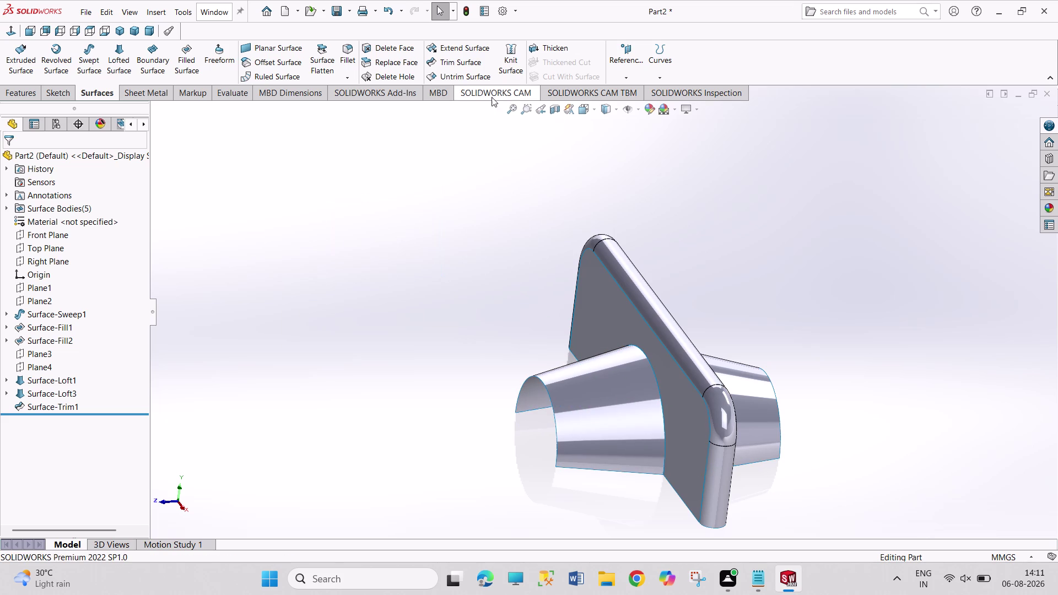
click(468, 60)
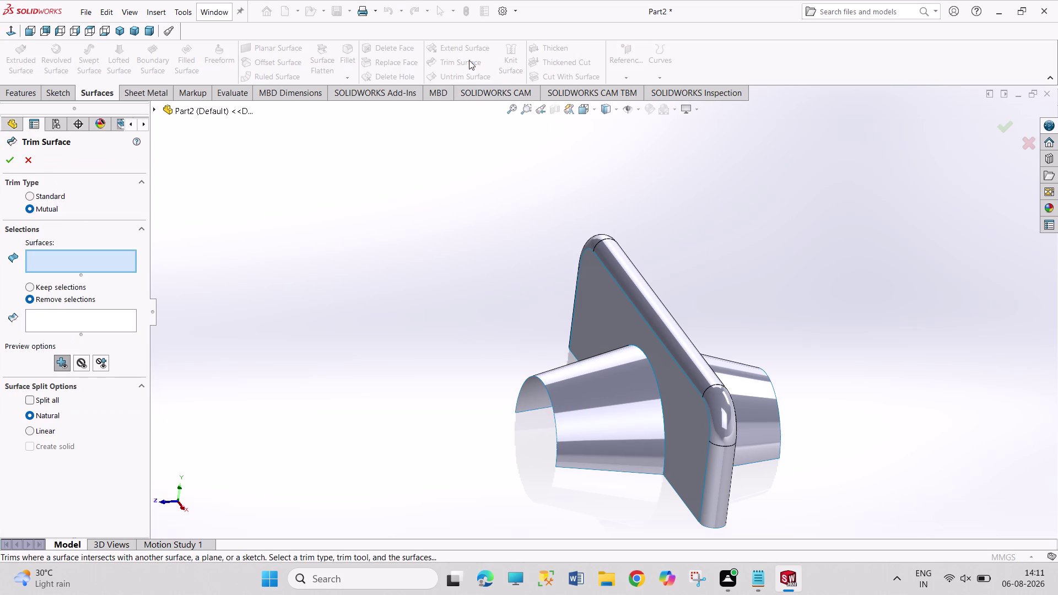
click(608, 320)
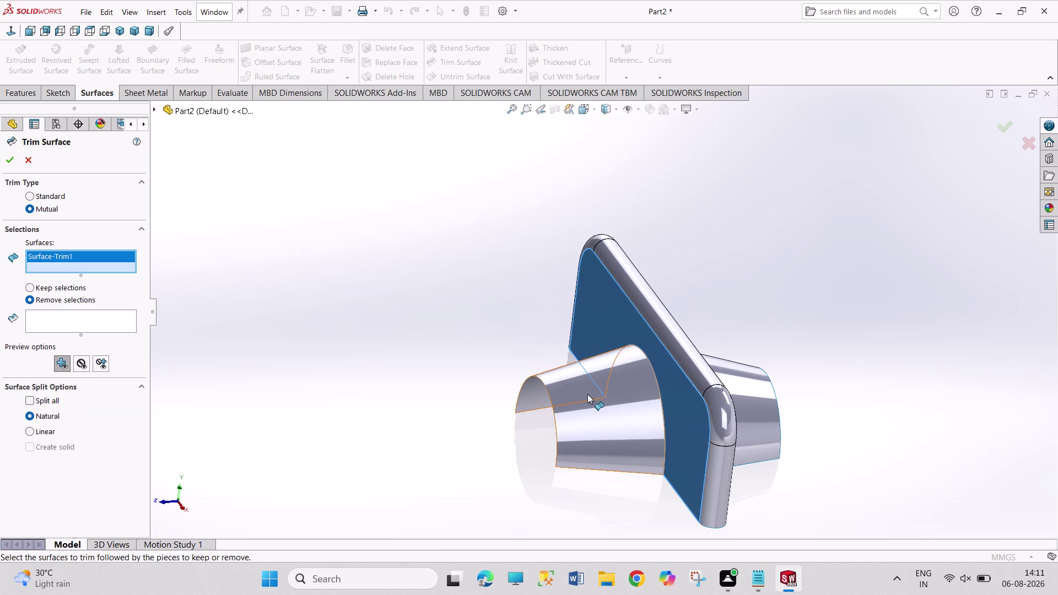
click(587, 394)
click(108, 337)
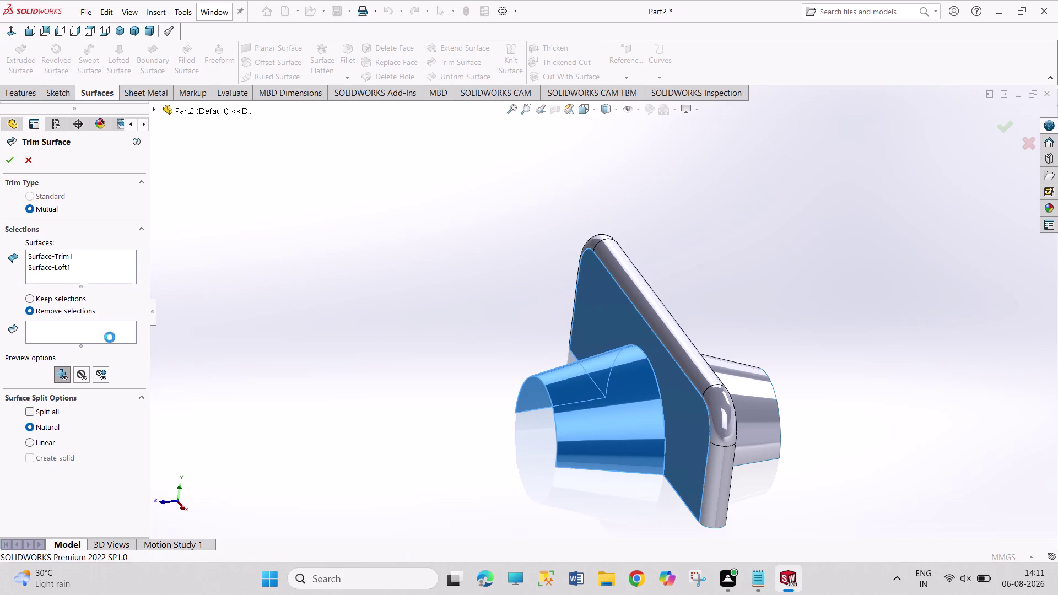
middle_drag(259, 388, 388, 251)
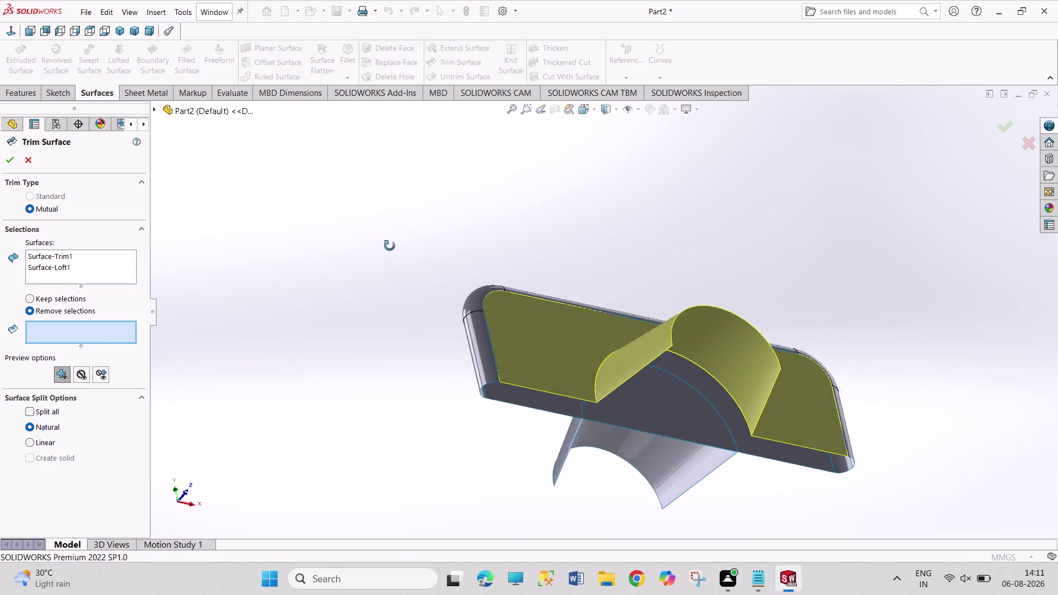
middle_drag(388, 251, 380, 330)
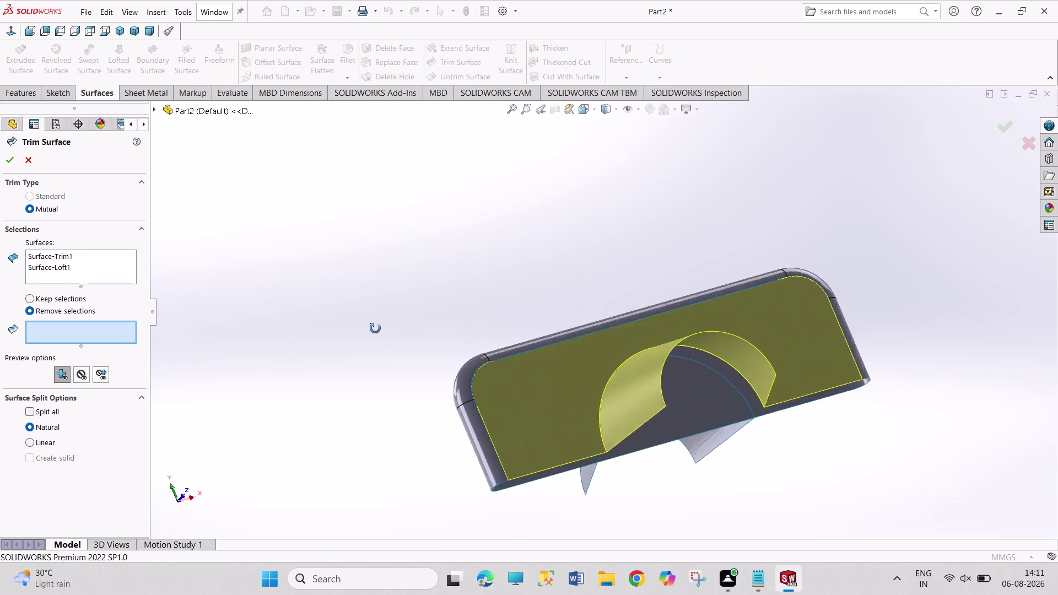
middle_drag(381, 329, 330, 384)
click(12, 159)
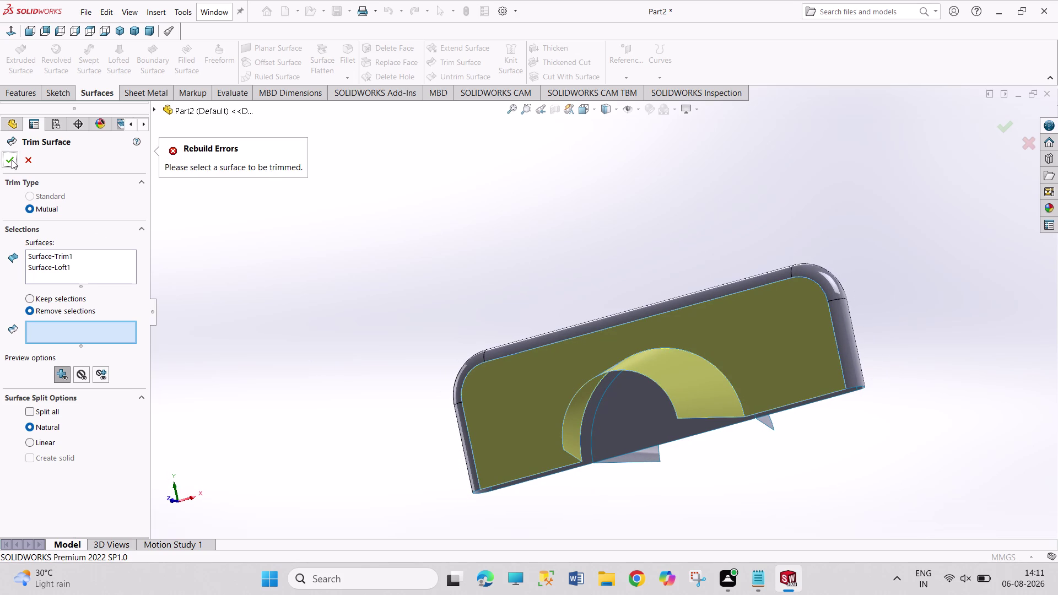
click(27, 157)
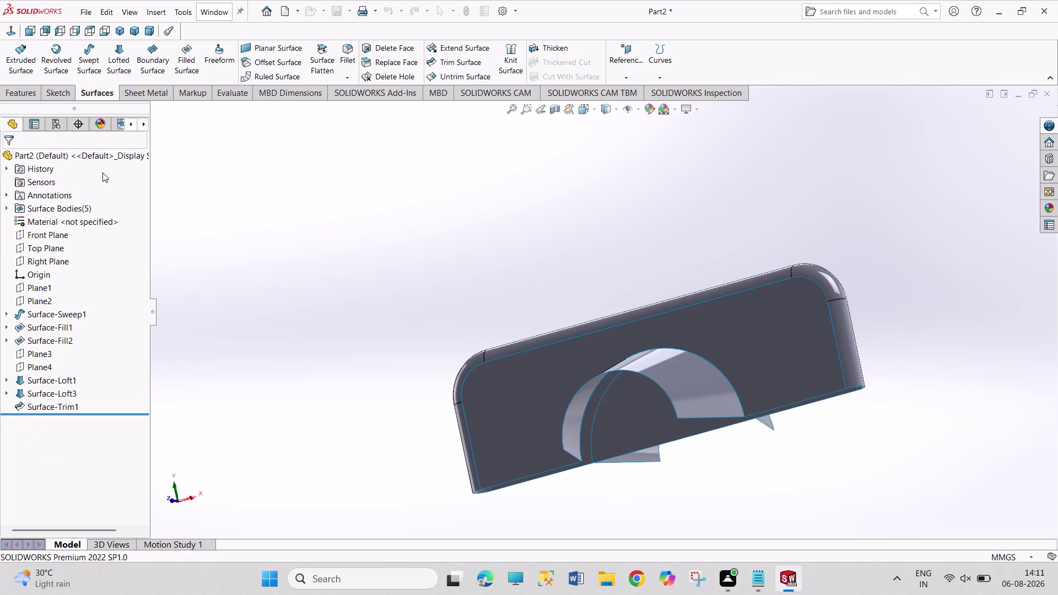
click(634, 207)
middle_drag(687, 213, 604, 197)
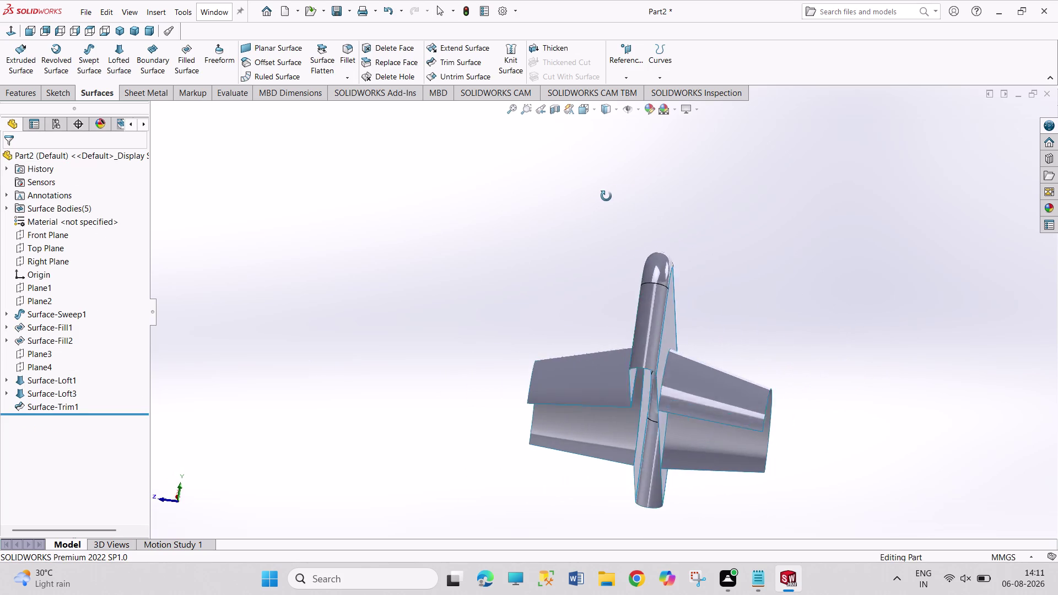
middle_drag(604, 197, 607, 319)
middle_drag(591, 310, 598, 310)
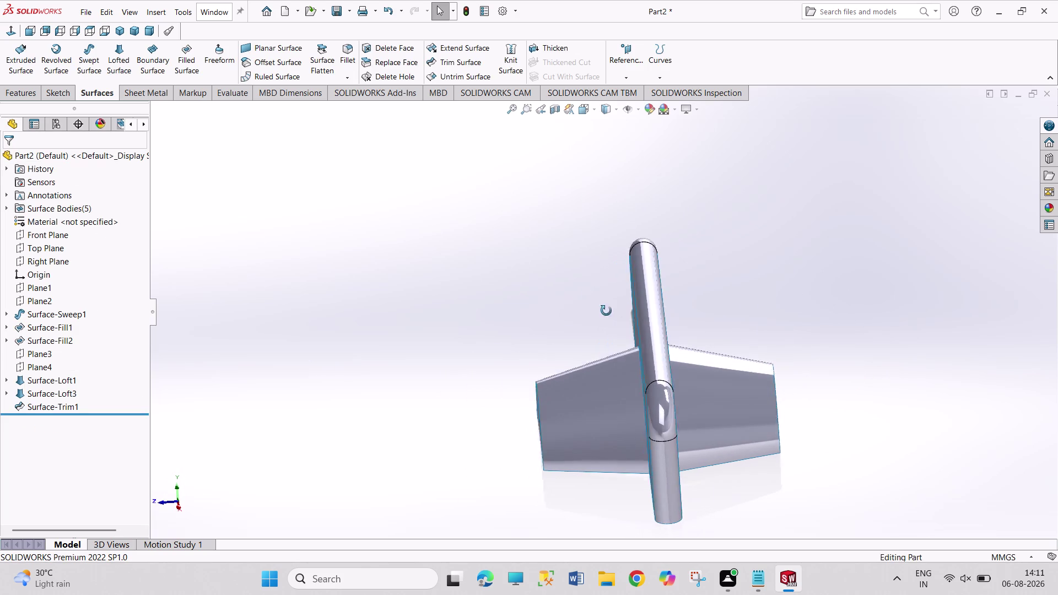
middle_drag(598, 310, 593, 300)
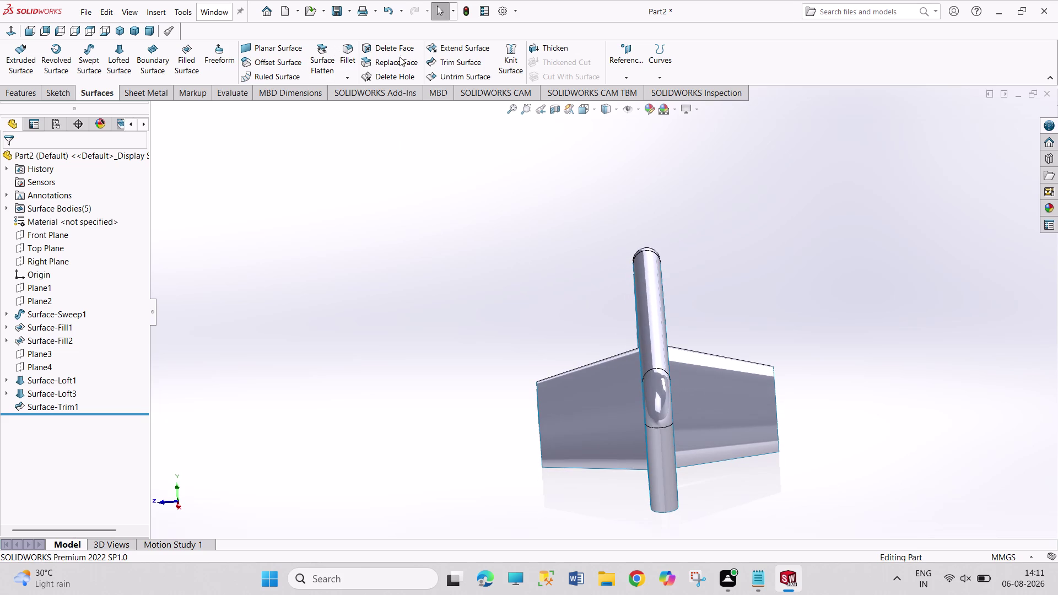
Select Surface-Loft3 and Surface-Fill2 for a mutual surface trim.
click(444, 63)
middle_drag(526, 203, 543, 208)
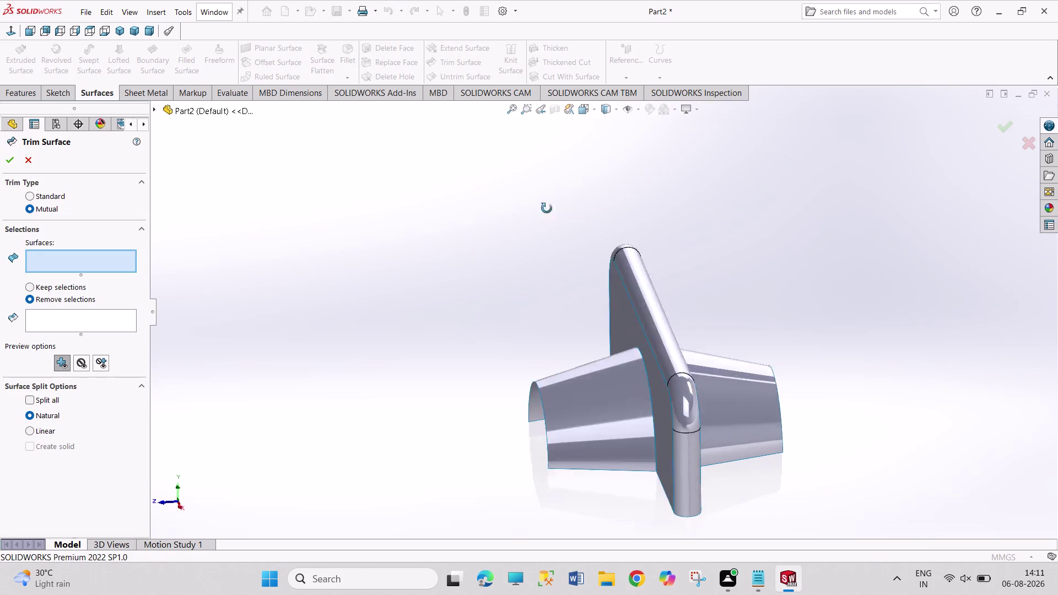
middle_drag(543, 208, 511, 176)
click(700, 425)
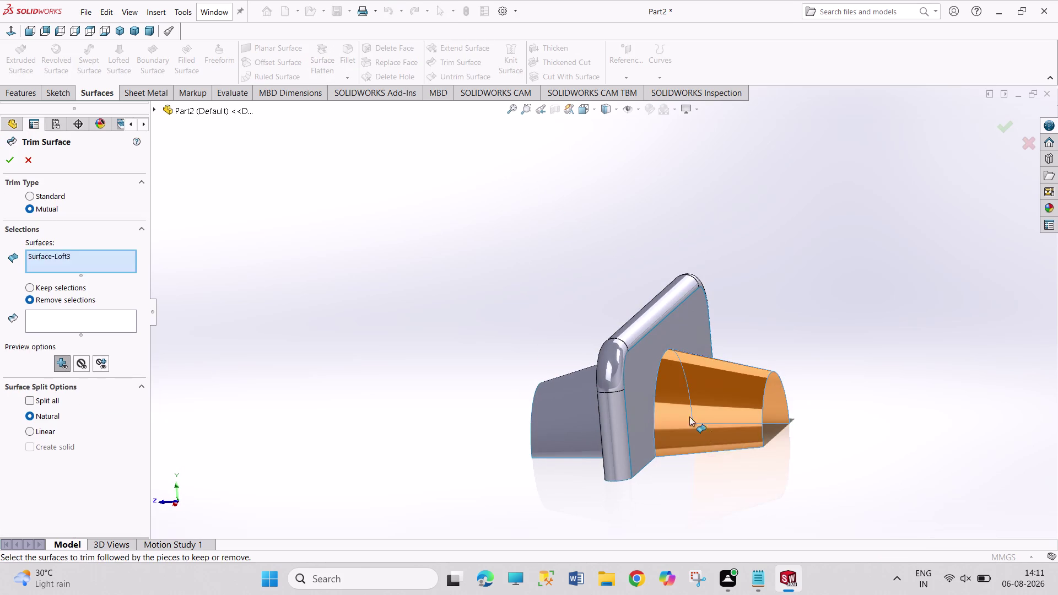
click(642, 396)
middle_drag(545, 302, 601, 257)
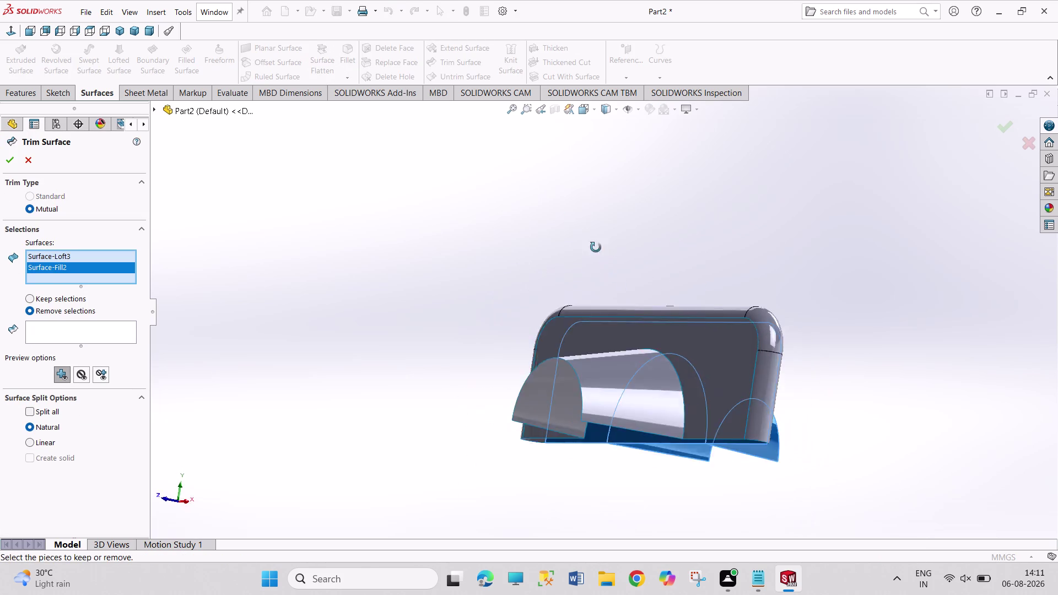
middle_drag(602, 258, 536, 181)
Mark the excess fill piece for removal and confirm Surface-Trim2.
click(105, 321)
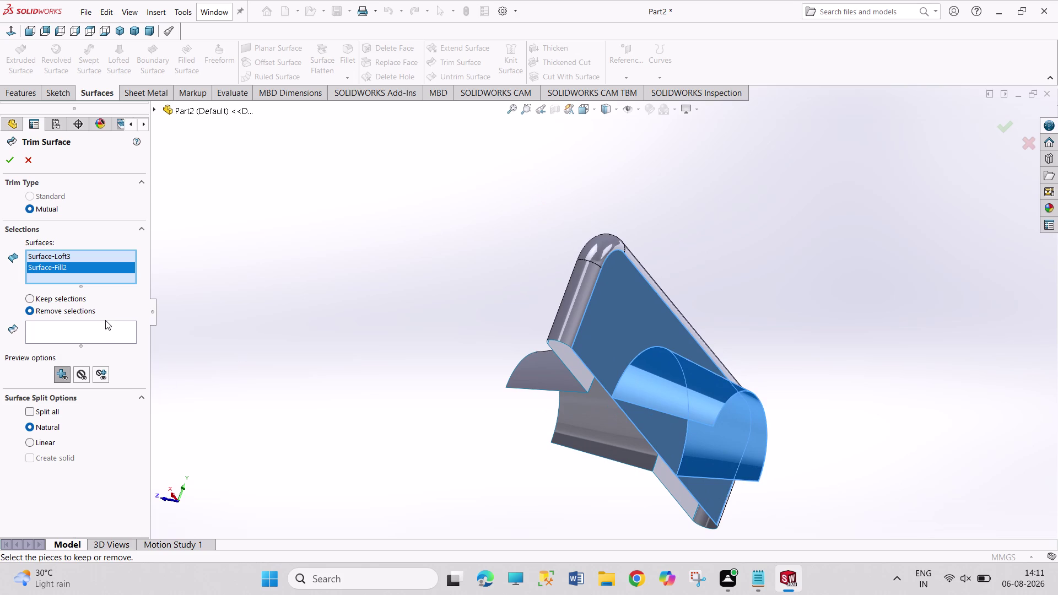
click(105, 329)
click(679, 438)
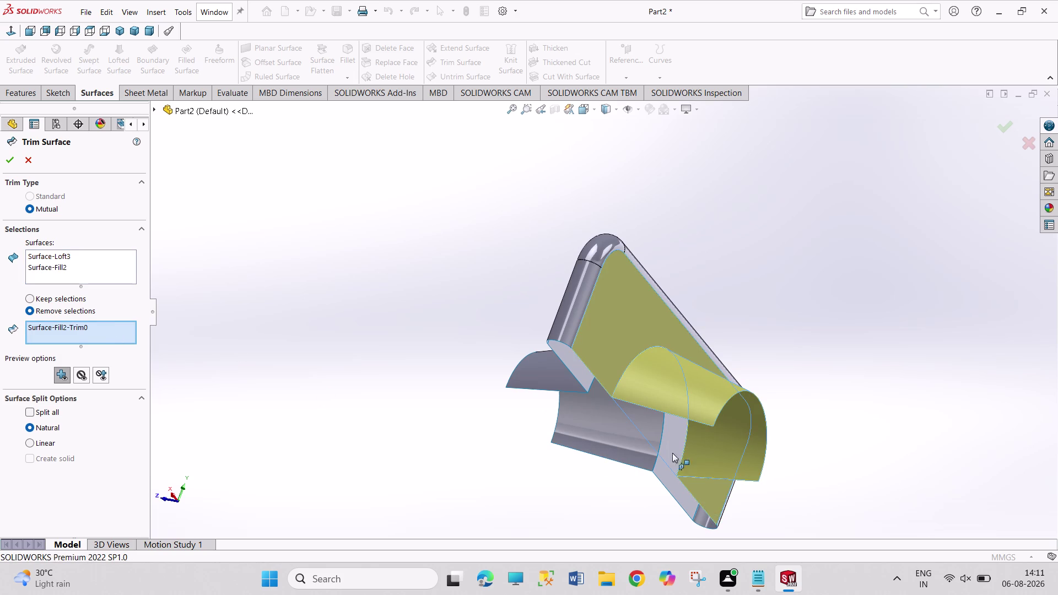
middle_drag(425, 317, 486, 382)
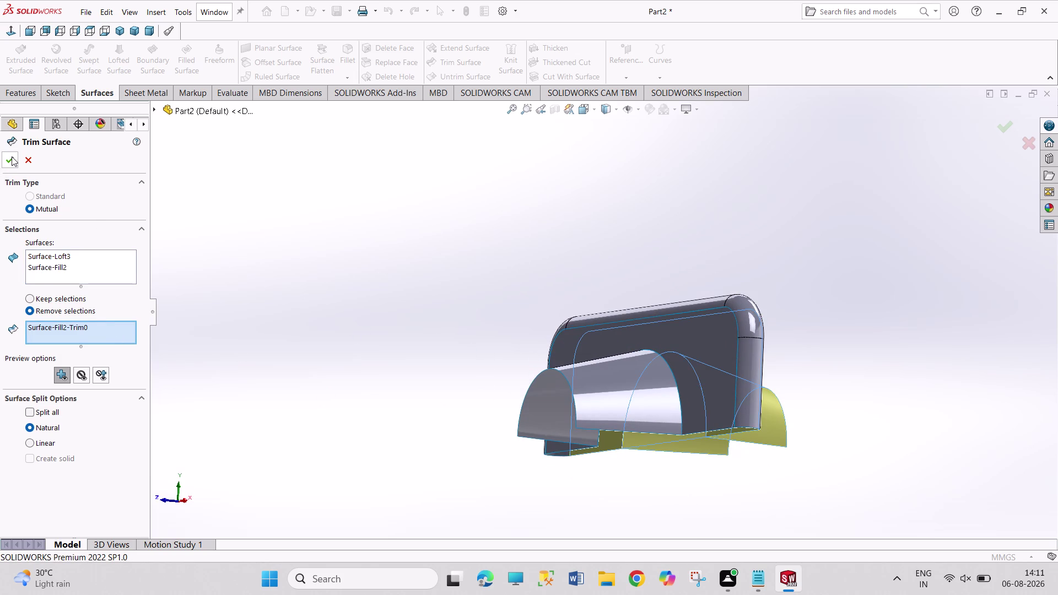
click(12, 157)
click(519, 286)
middle_drag(545, 304, 513, 221)
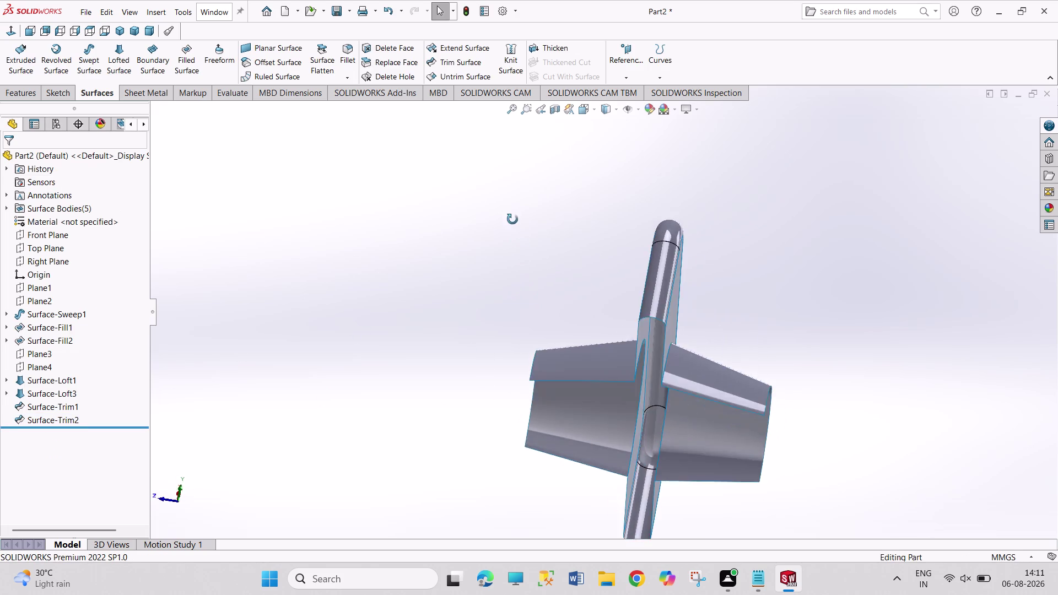
middle_drag(513, 221, 586, 384)
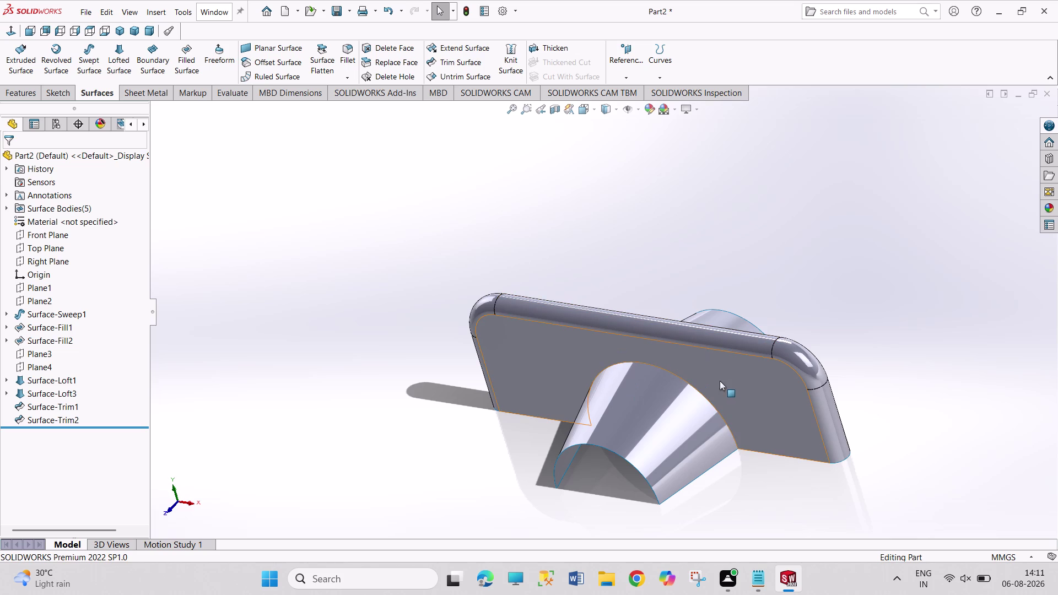
Knit Surface-Fill1 and Surface-Loft1 into Surface-Knit1.
click(725, 383)
click(693, 419)
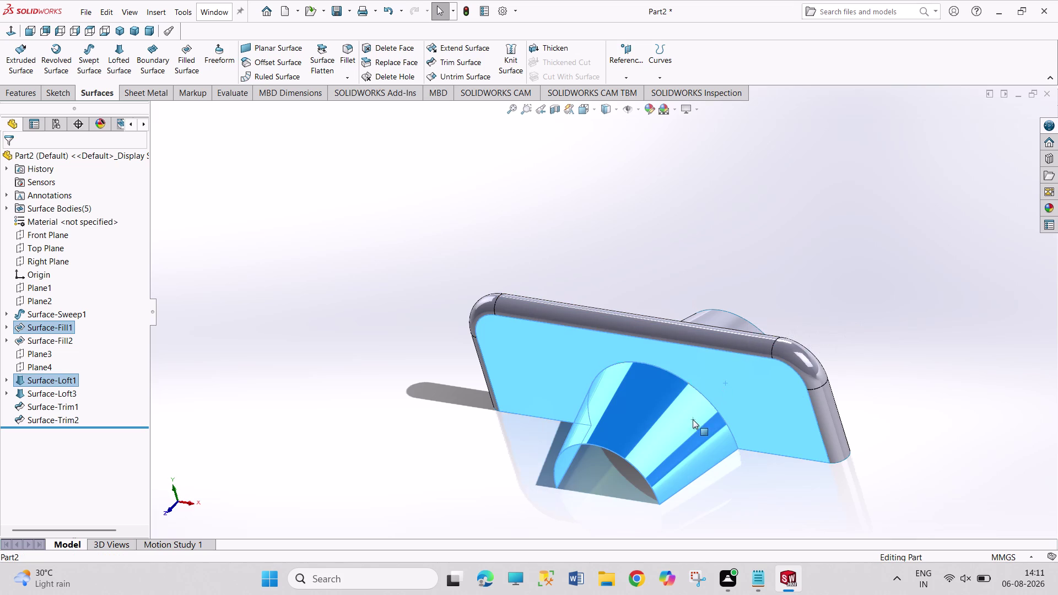
click(514, 56)
click(10, 155)
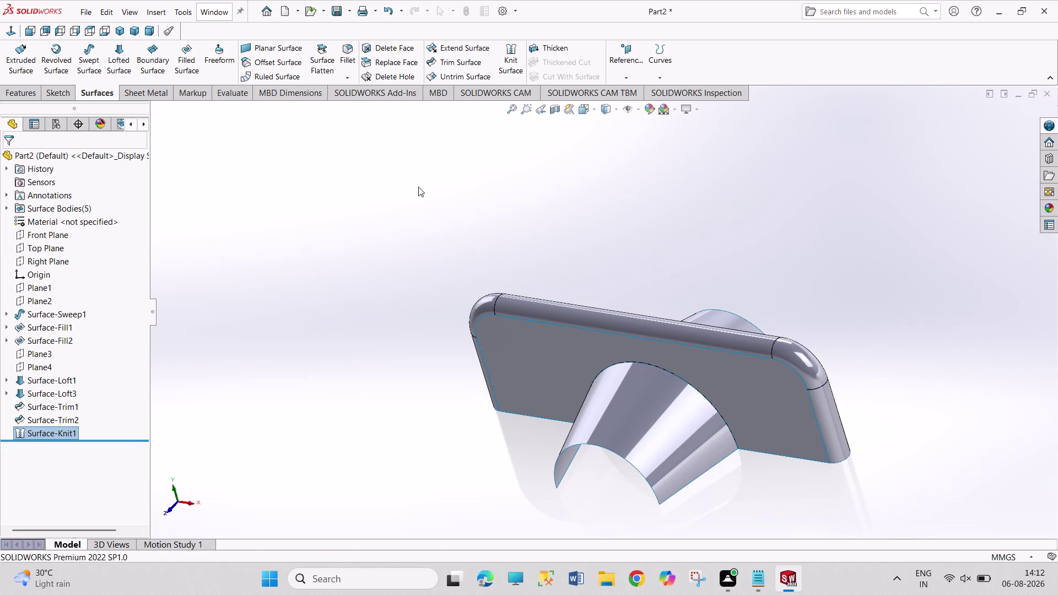
Knit Surface-Loft3 and Surface-Fill2 into Surface-Knit2 and view the result isometrically.
middle_drag(749, 293, 704, 413)
click(727, 367)
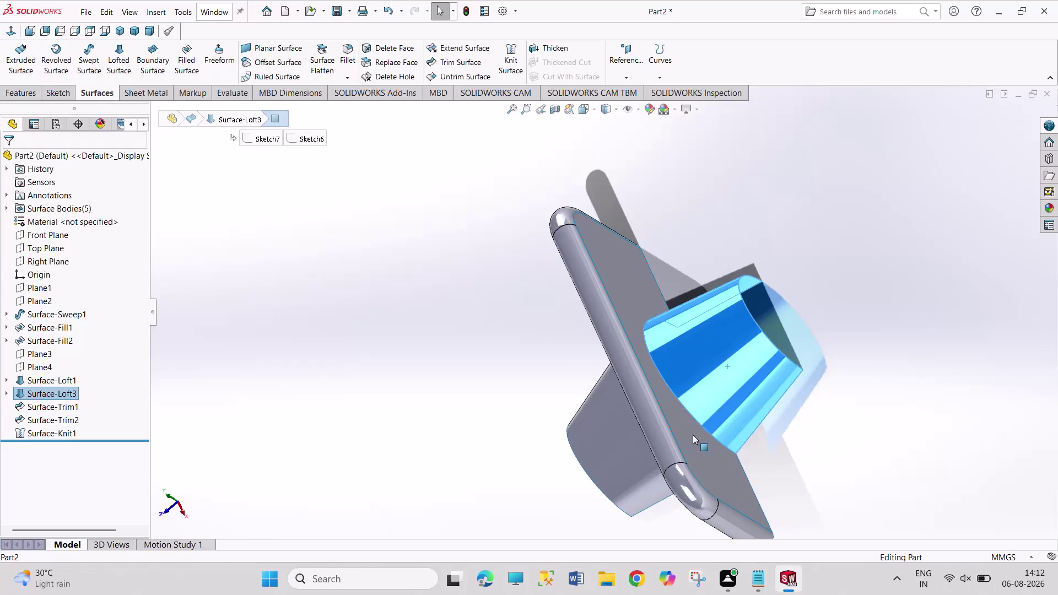
click(692, 438)
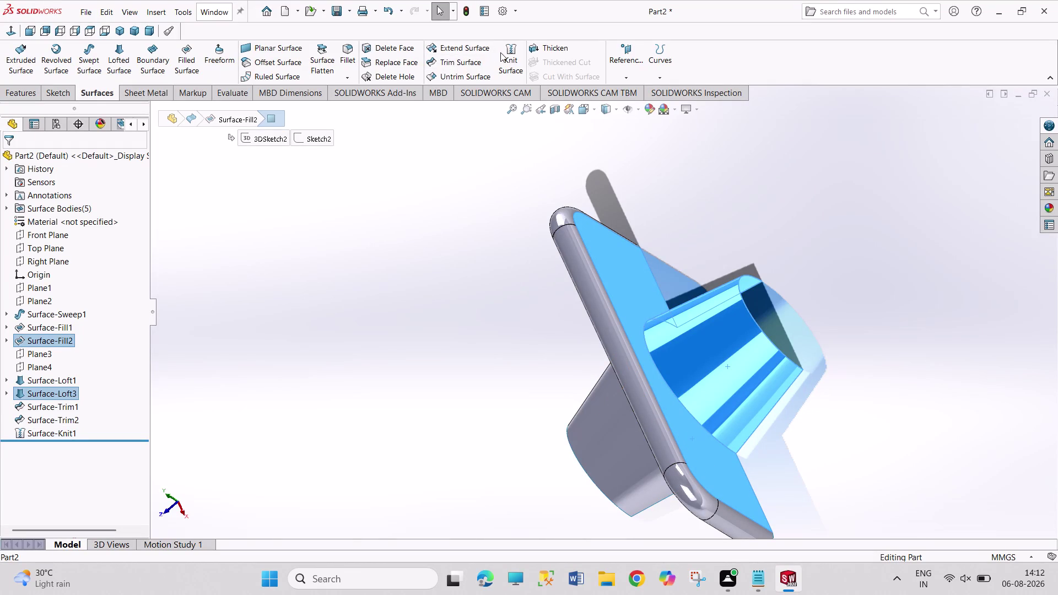
click(501, 52)
click(13, 155)
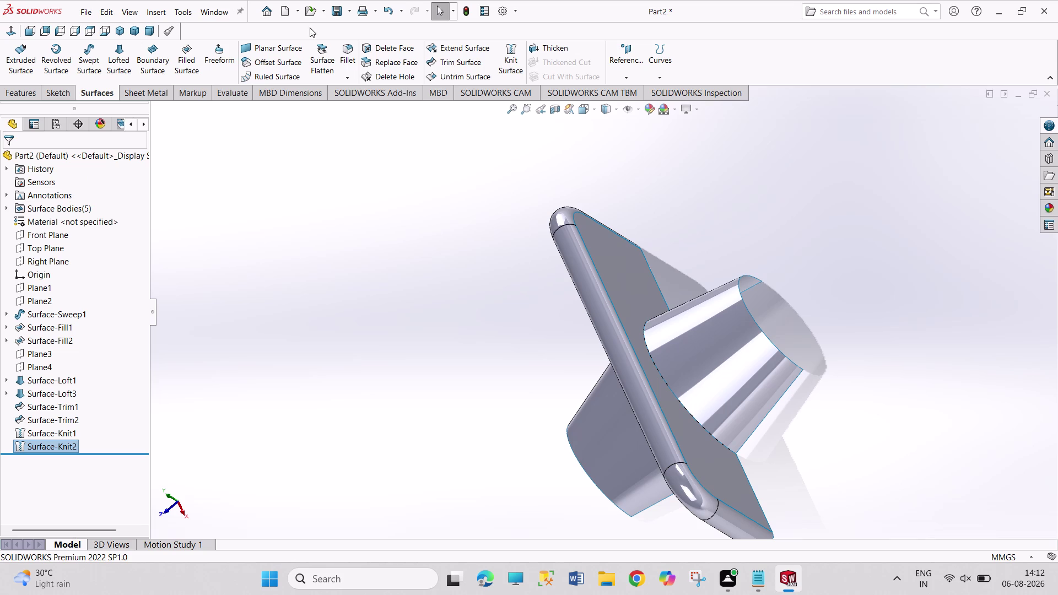
drag(278, 159, 428, 273)
drag(273, 180, 425, 277)
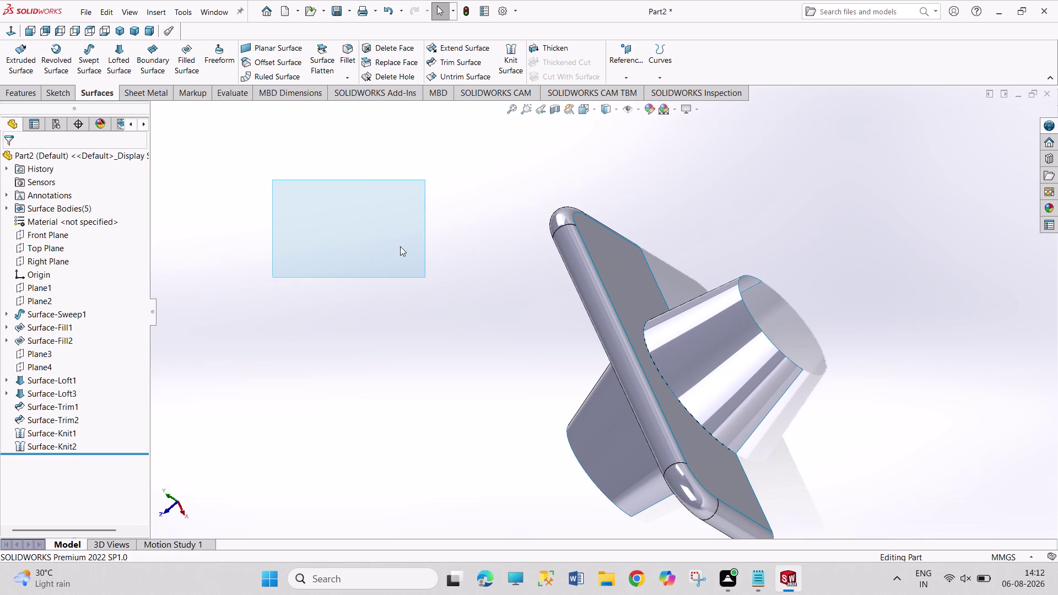
drag(237, 207, 356, 283)
middle_drag(417, 357, 448, 254)
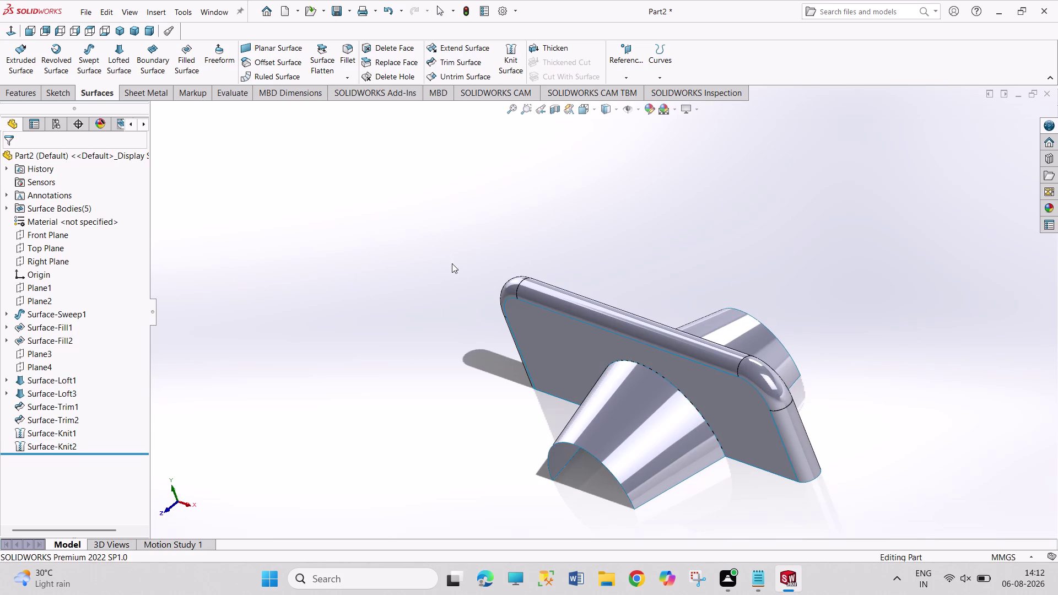
click(118, 32)
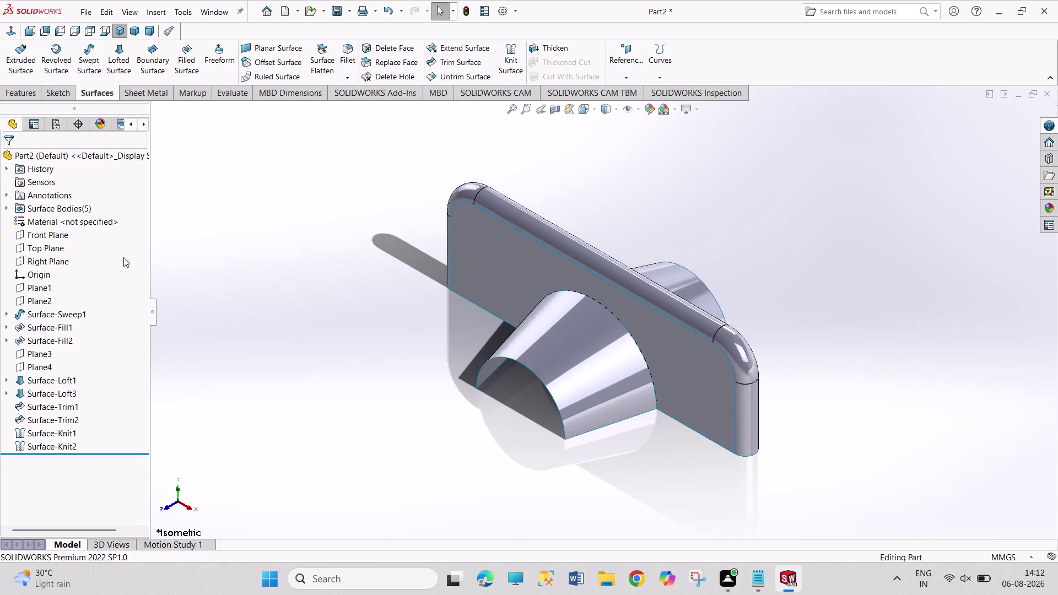
Sketch on the Top Plane and draw a centre-point arc on the angled edge.
click(40, 252)
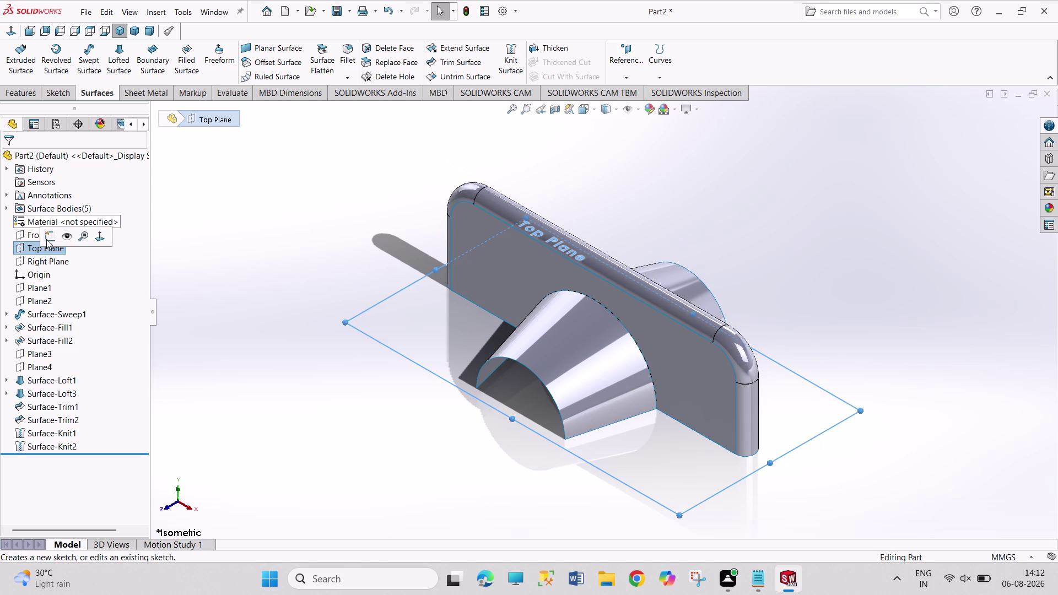
click(46, 240)
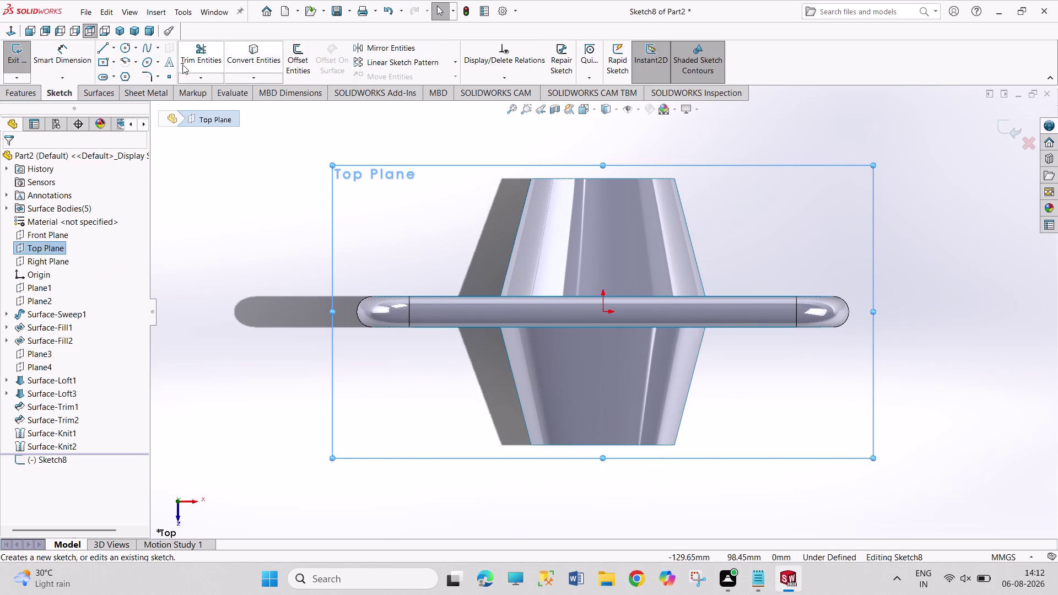
click(121, 61)
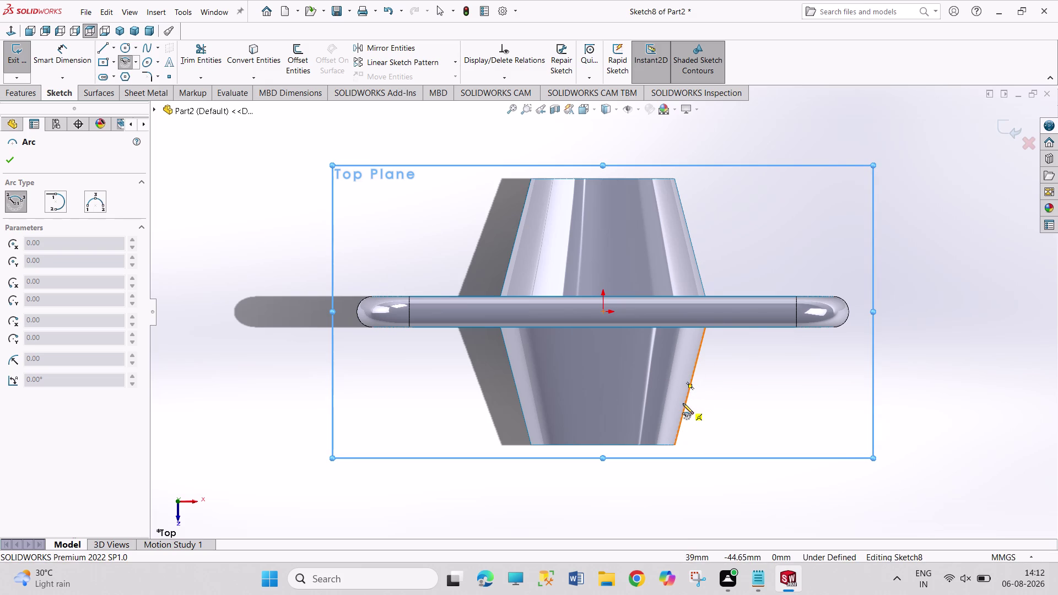
click(686, 404)
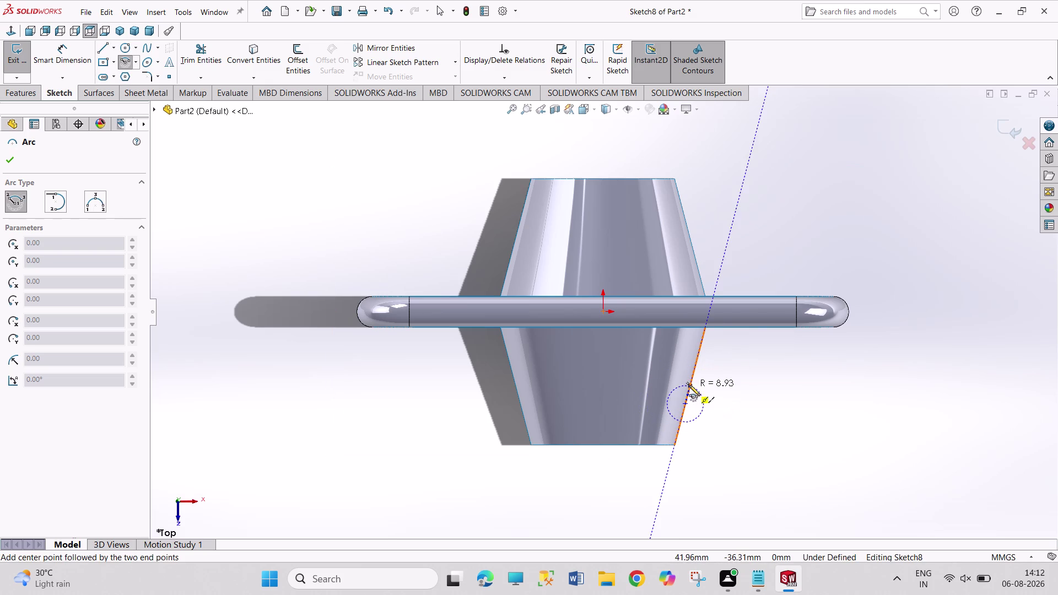
click(693, 378)
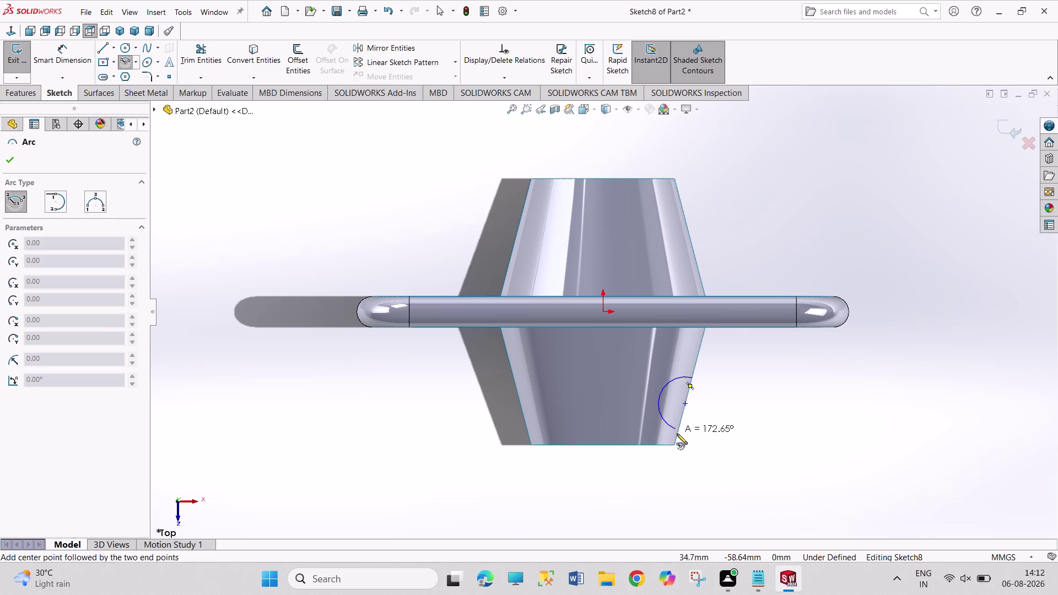
click(678, 433)
Dimension the arc radius as R15.
right_drag(728, 430, 725, 342)
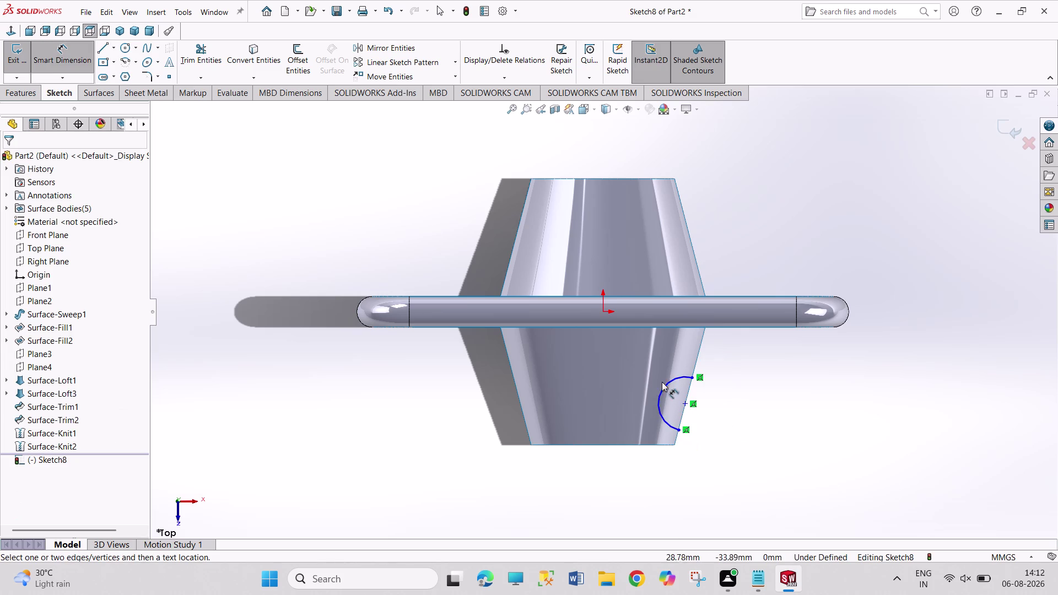
drag(666, 386, 672, 395)
click(733, 428)
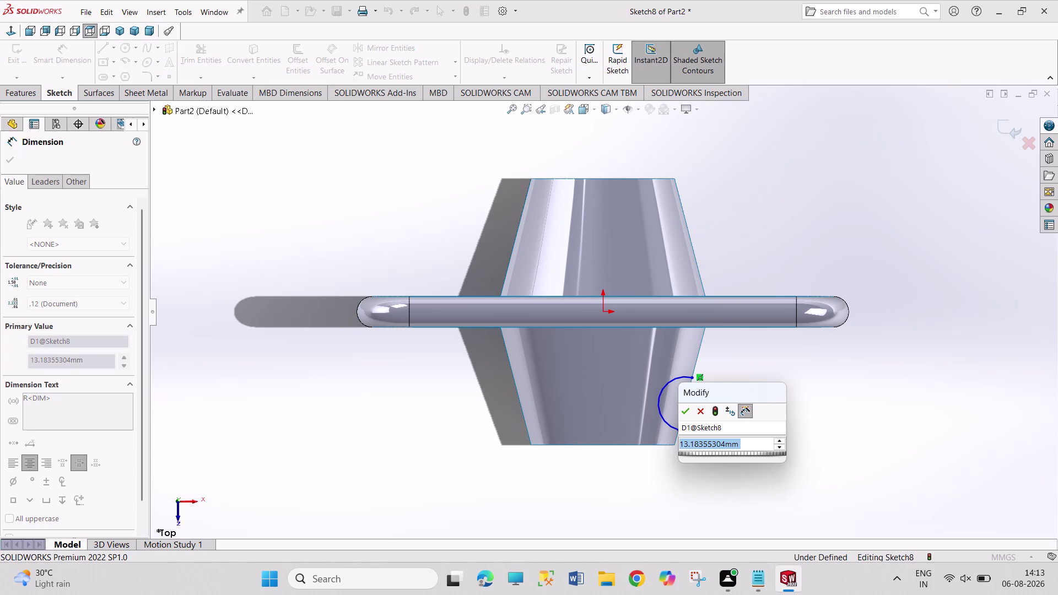
text(15)
key(Return)
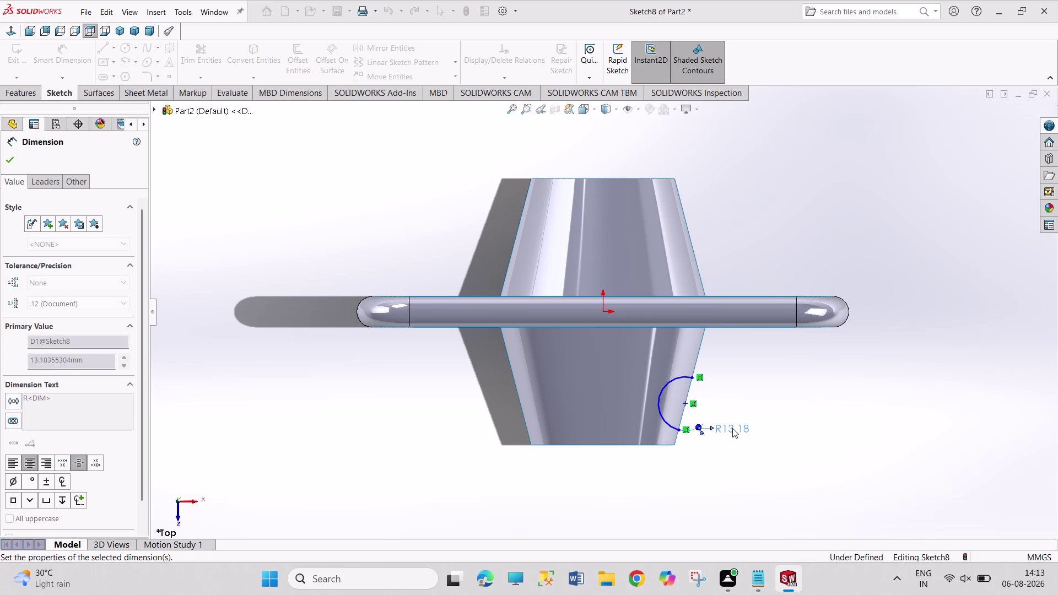
right_click(836, 416)
click(848, 450)
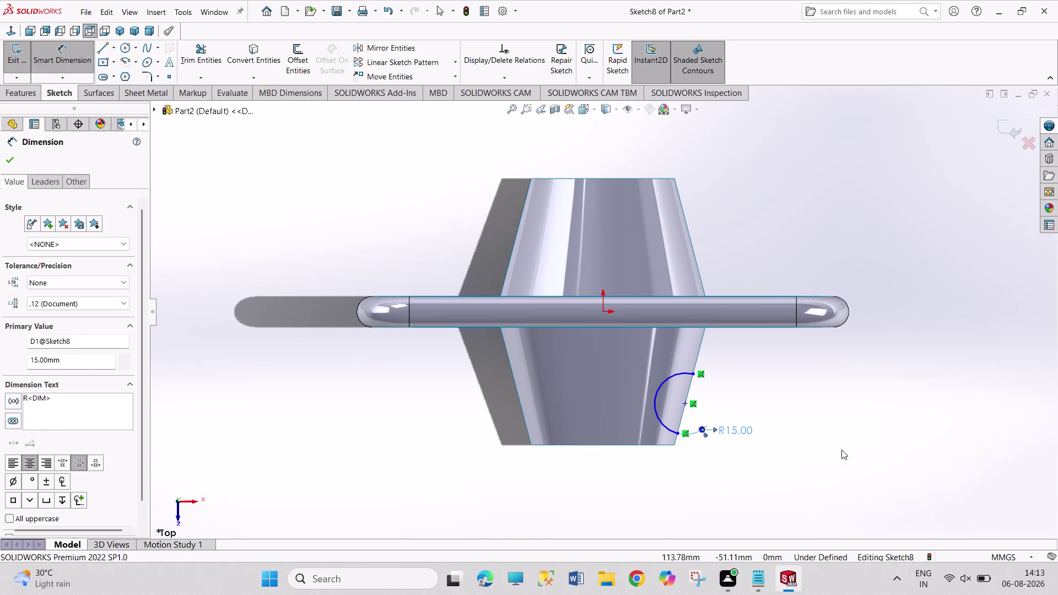
right_drag(835, 457, 817, 304)
Add a 22 mm distance from the arc end point to the panel corner.
click(684, 402)
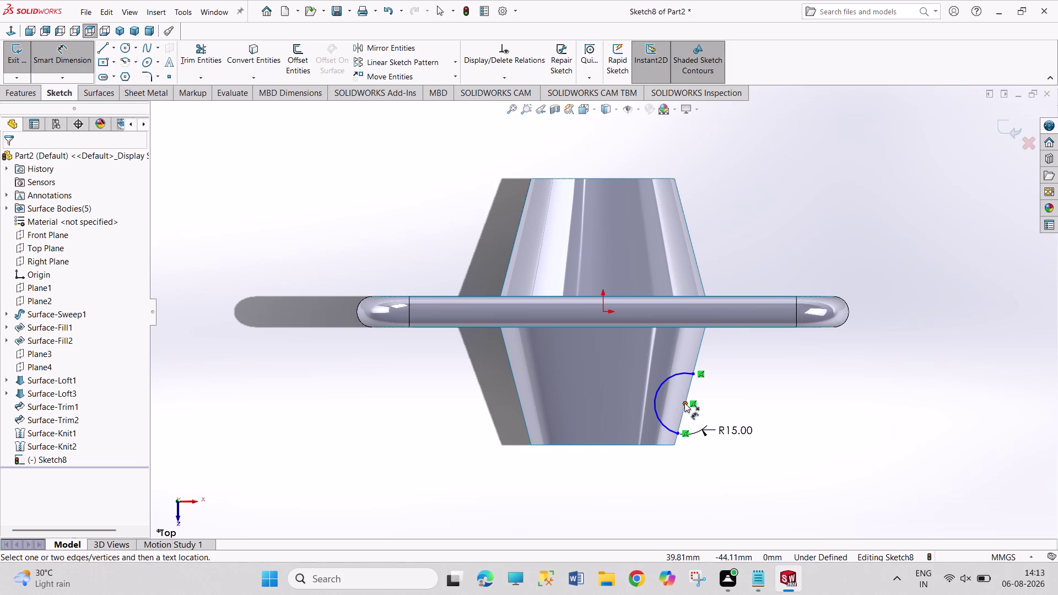
click(674, 445)
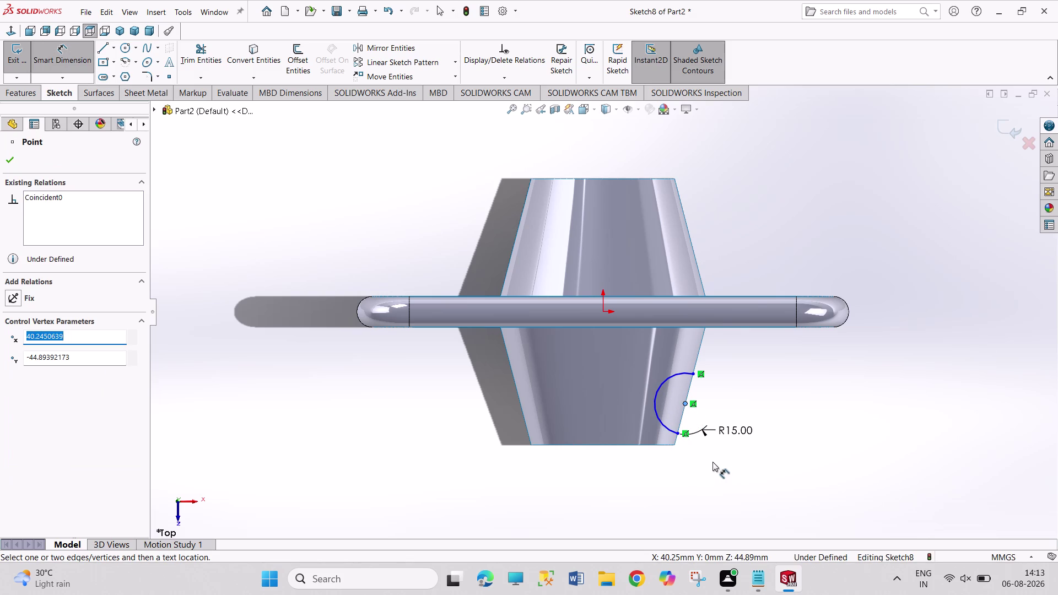
click(675, 445)
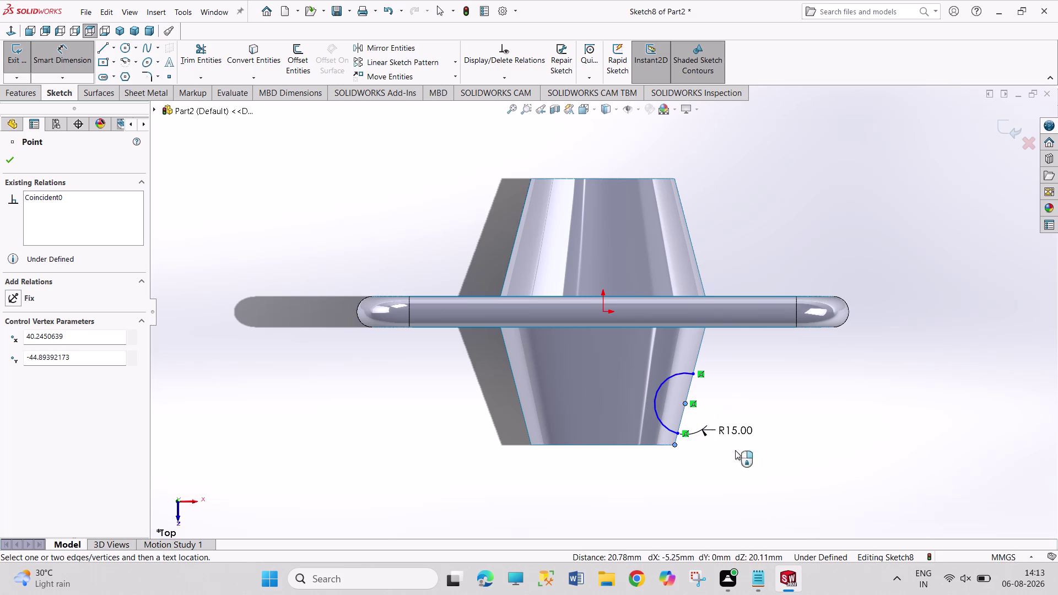
click(884, 481)
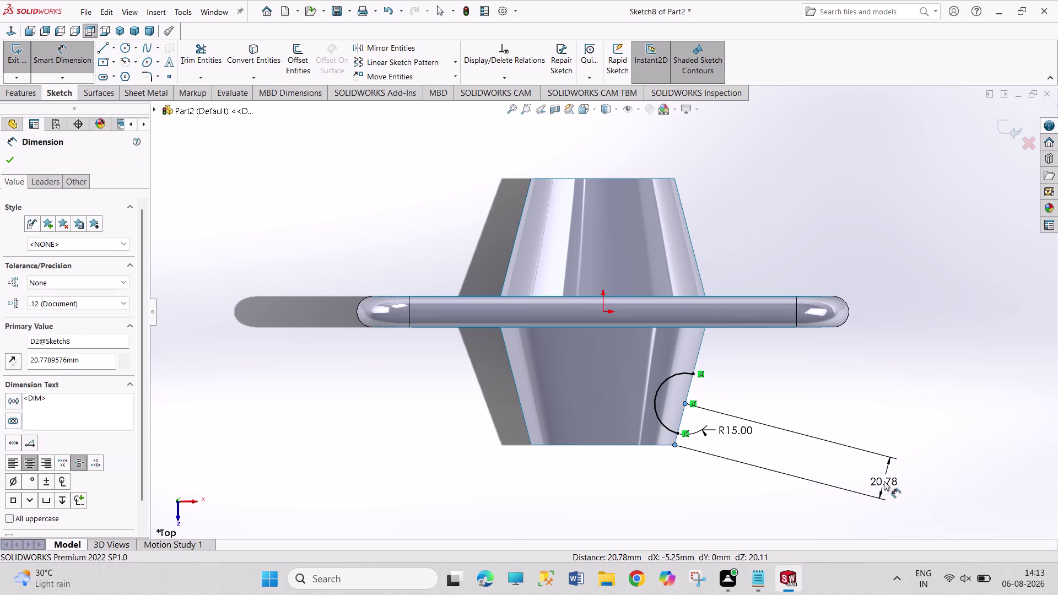
text(22)
key(Return)
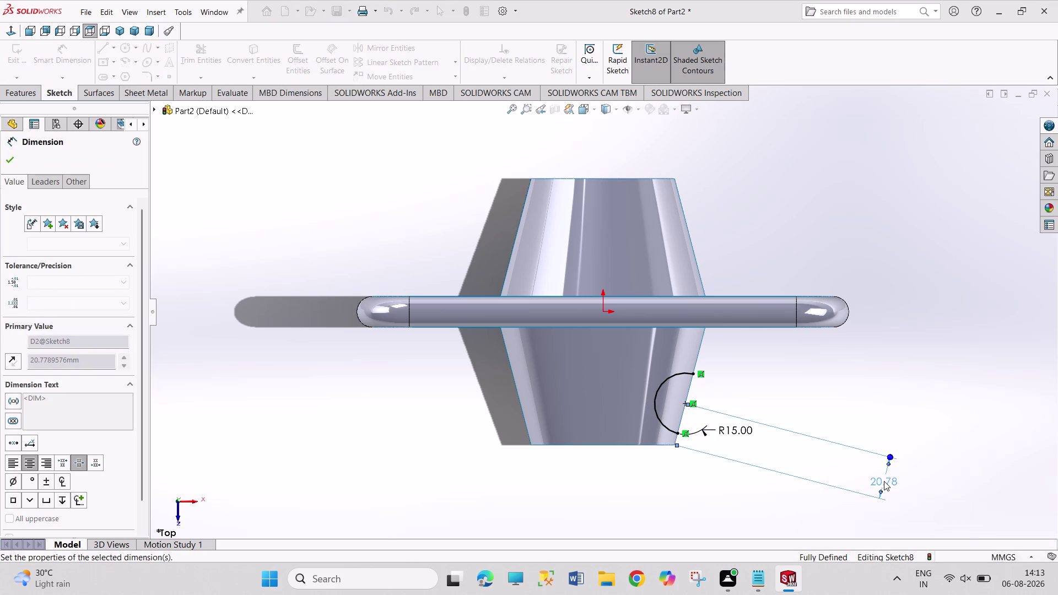
right_click(938, 389)
click(948, 430)
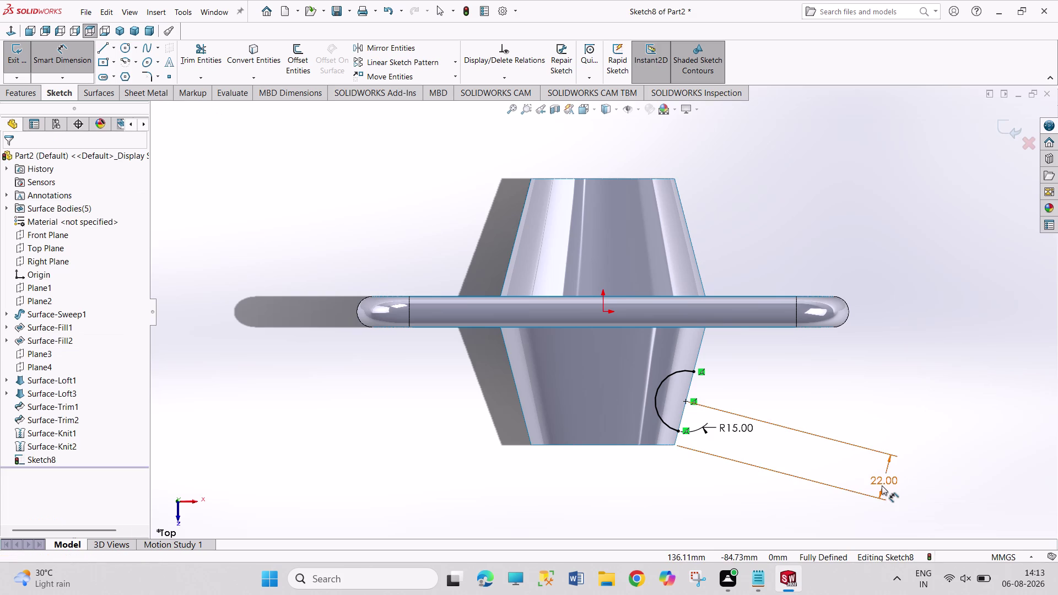
drag(882, 485, 701, 434)
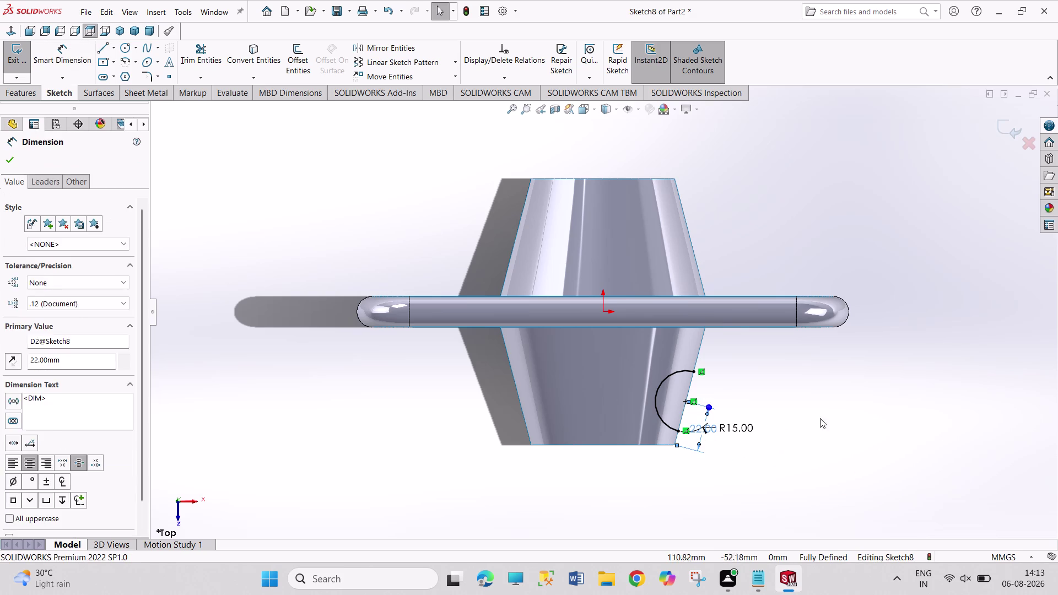
click(802, 424)
Move the 22 mm dimension clear of R15 and exit the sketch.
drag(705, 436, 752, 437)
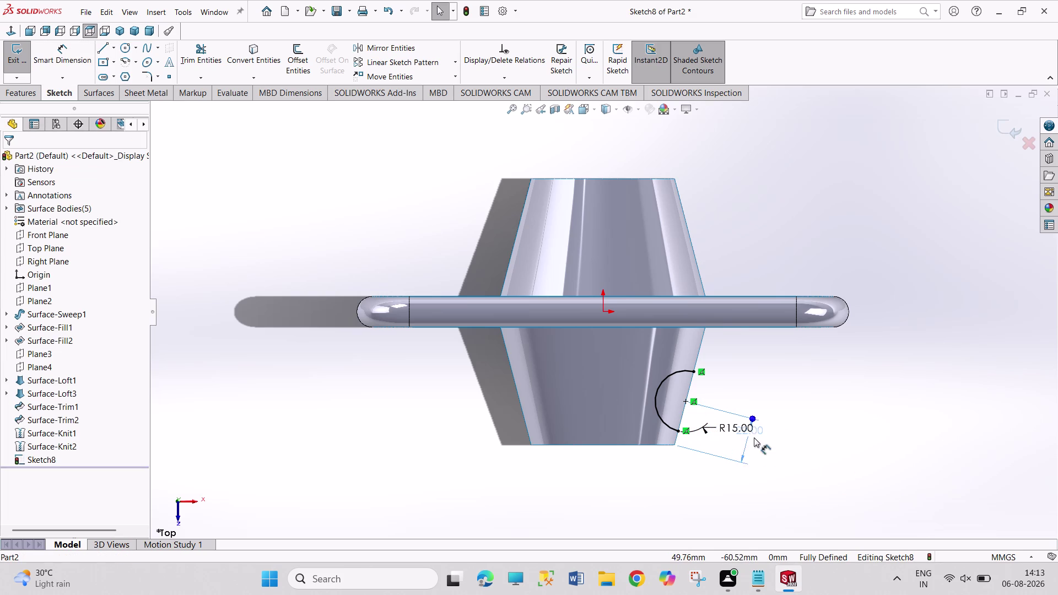
drag(752, 437, 772, 442)
click(823, 457)
click(822, 451)
drag(837, 399, 867, 471)
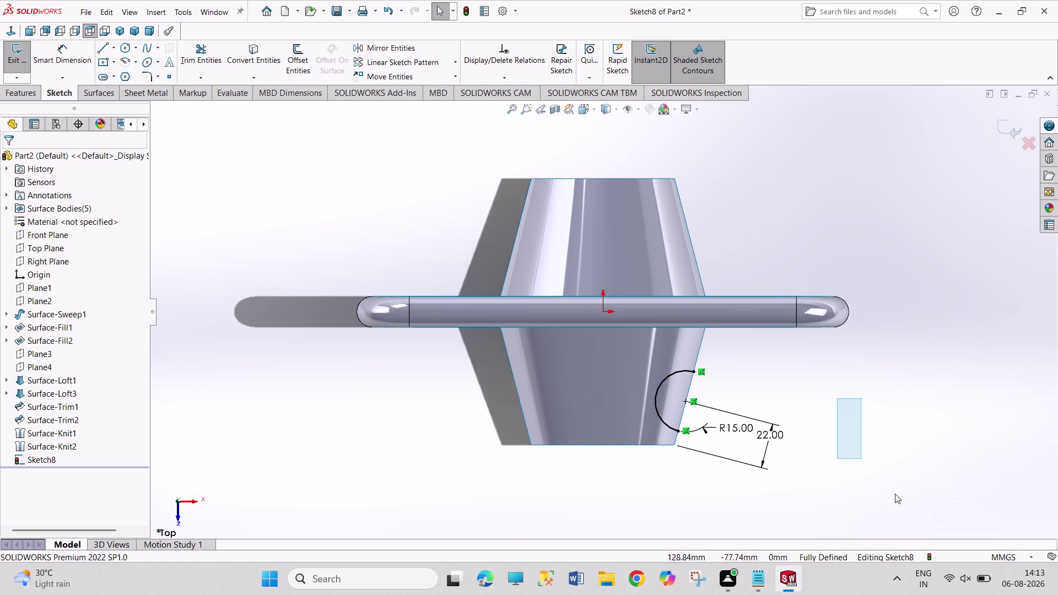
drag(867, 471, 928, 488)
drag(855, 381, 915, 463)
click(19, 60)
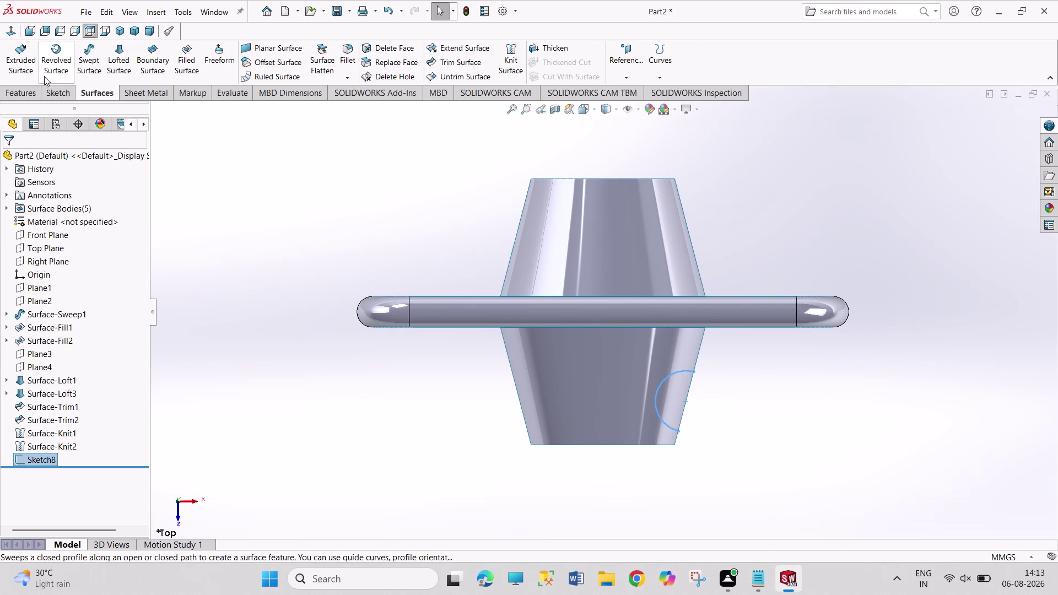
Extrude Sketch8 into Surface-Extrude1.
click(27, 67)
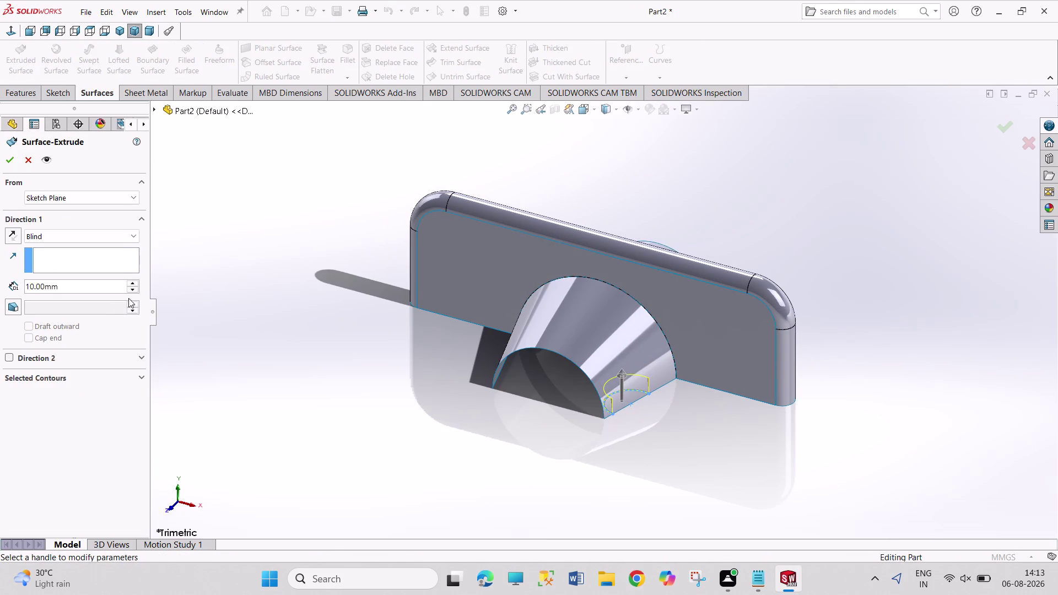
click(129, 284)
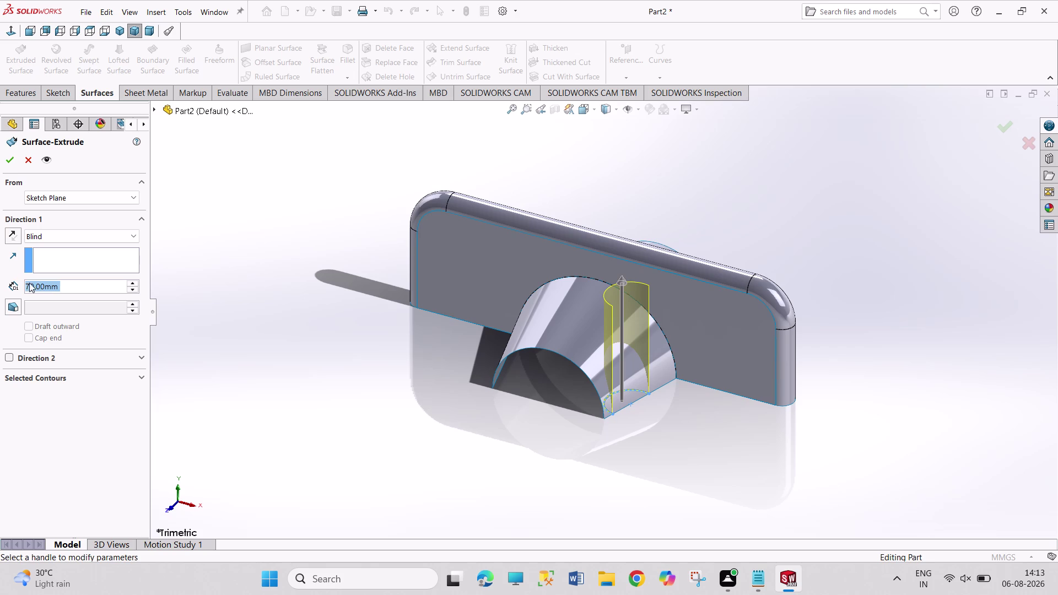
click(10, 164)
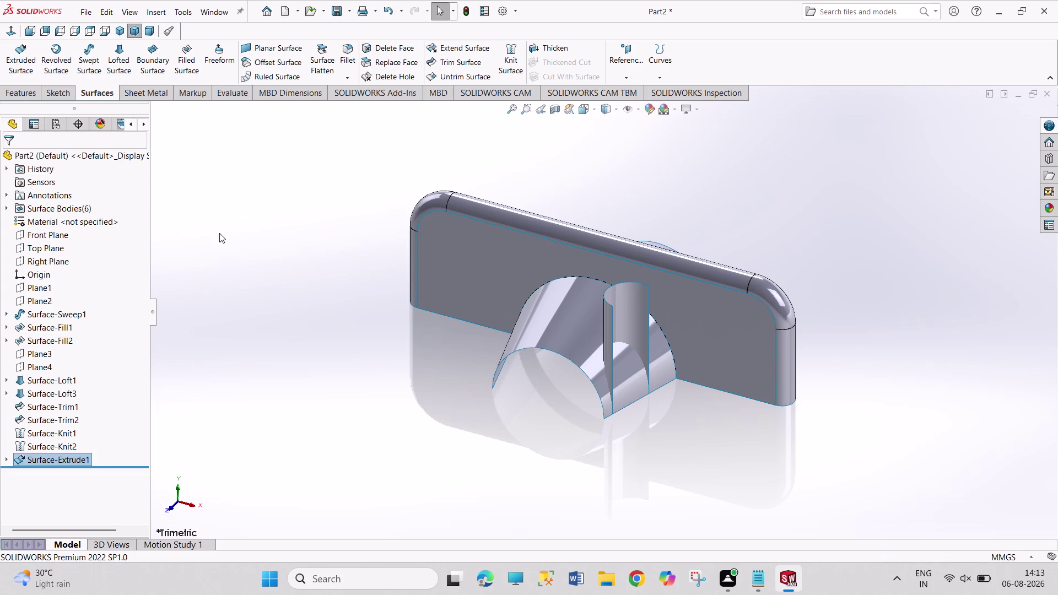
click(220, 233)
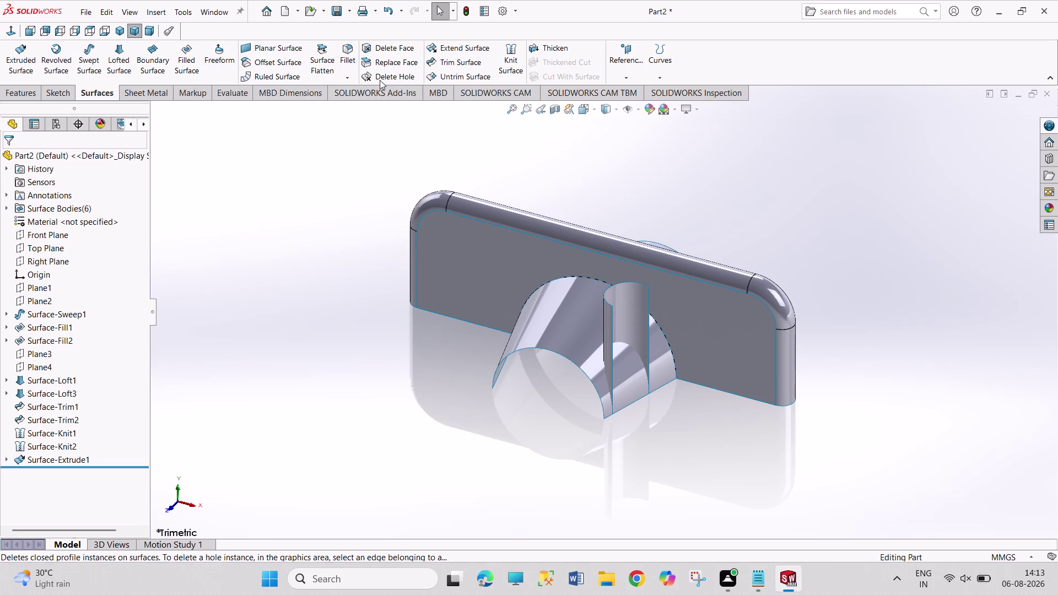
Mutually trim Surface-Knit1 and Surface-Extrude1, removing the notch piece and leftover extrusion.
click(453, 65)
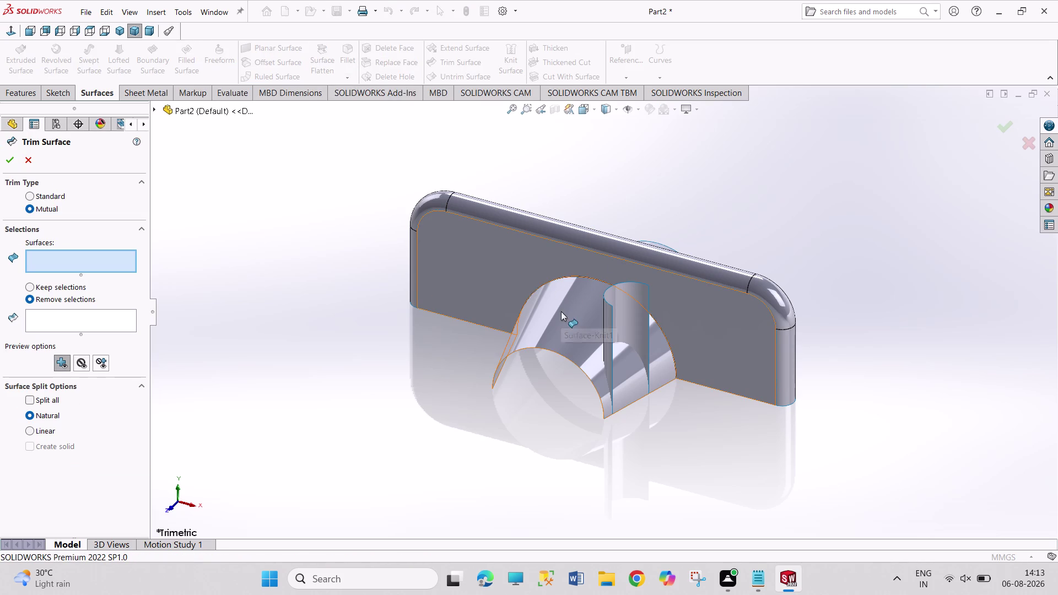
click(571, 335)
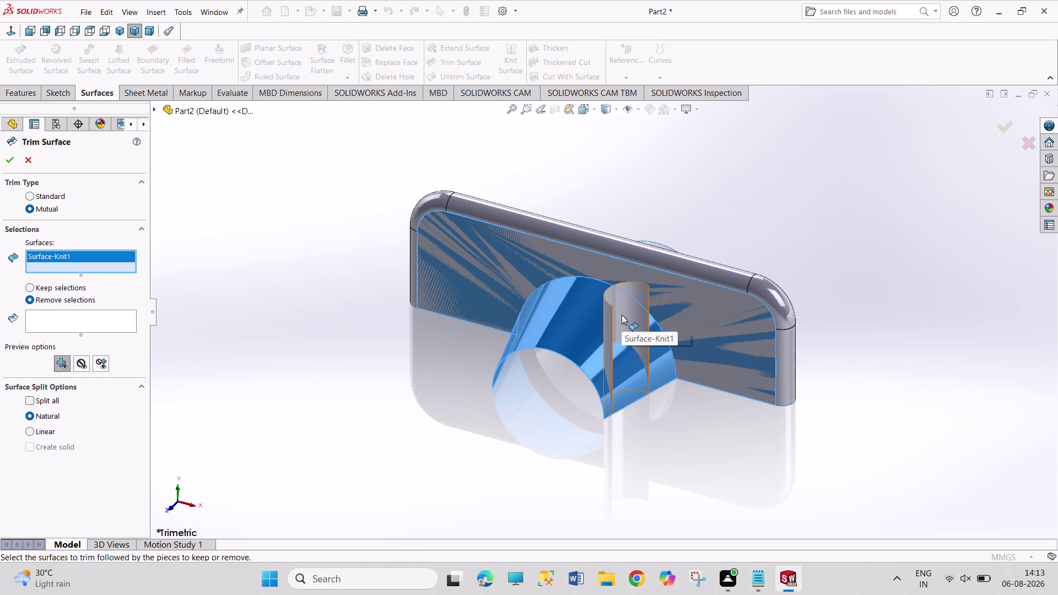
click(621, 315)
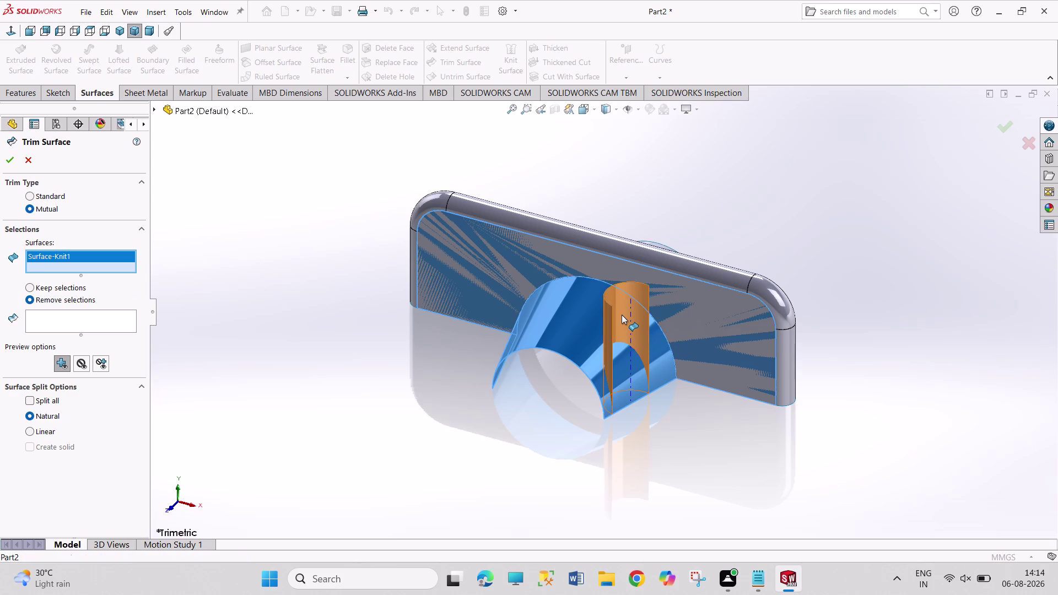
click(68, 335)
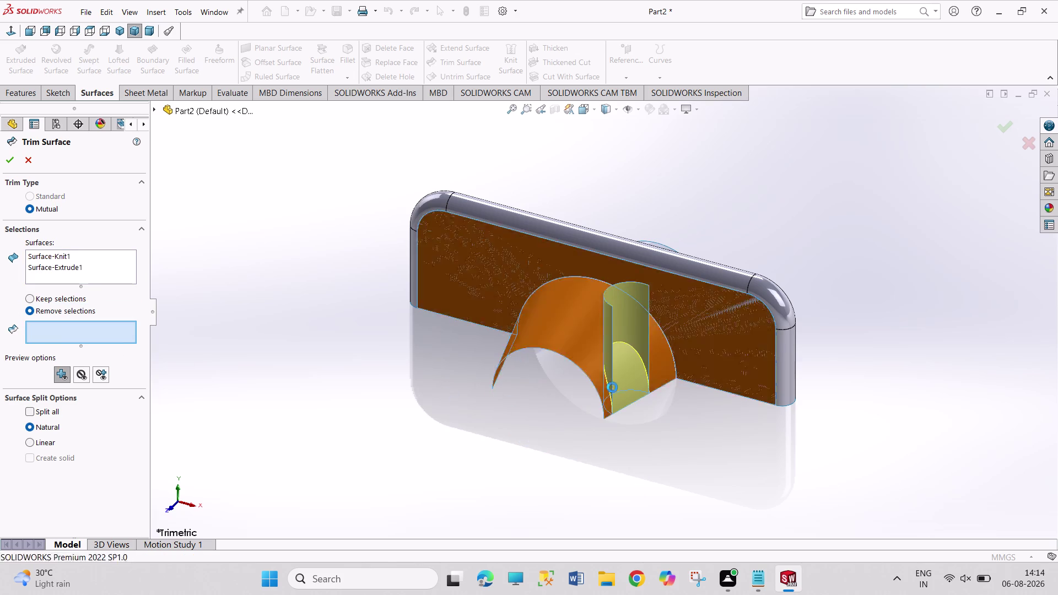
click(622, 379)
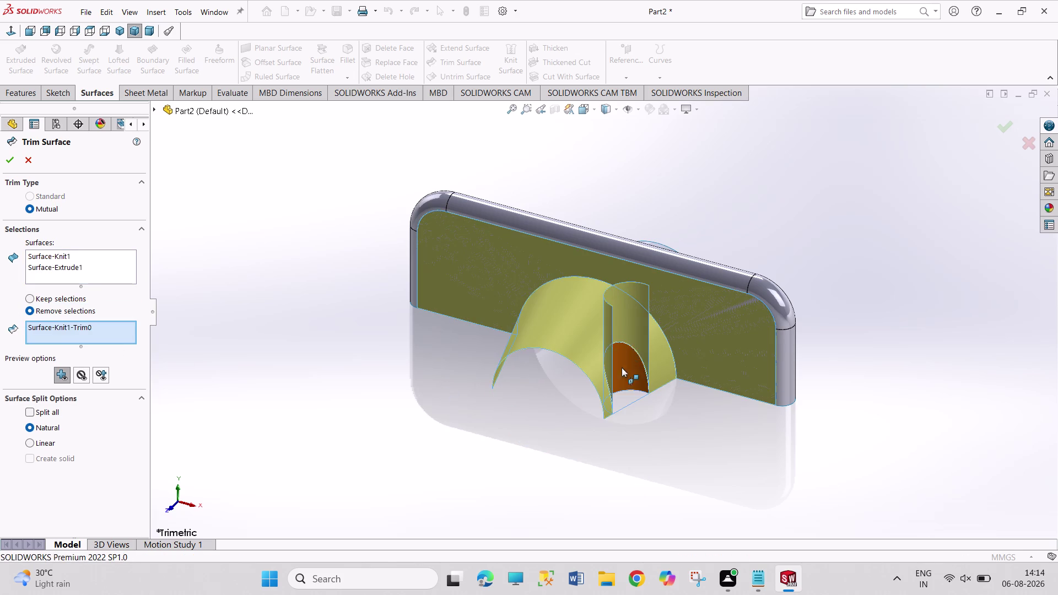
click(617, 308)
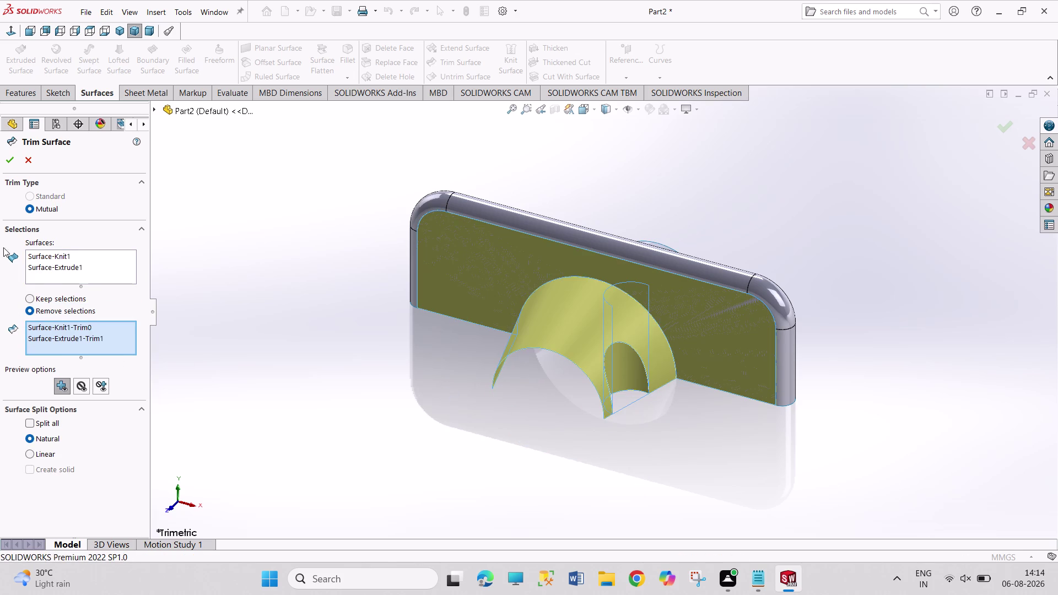
click(7, 161)
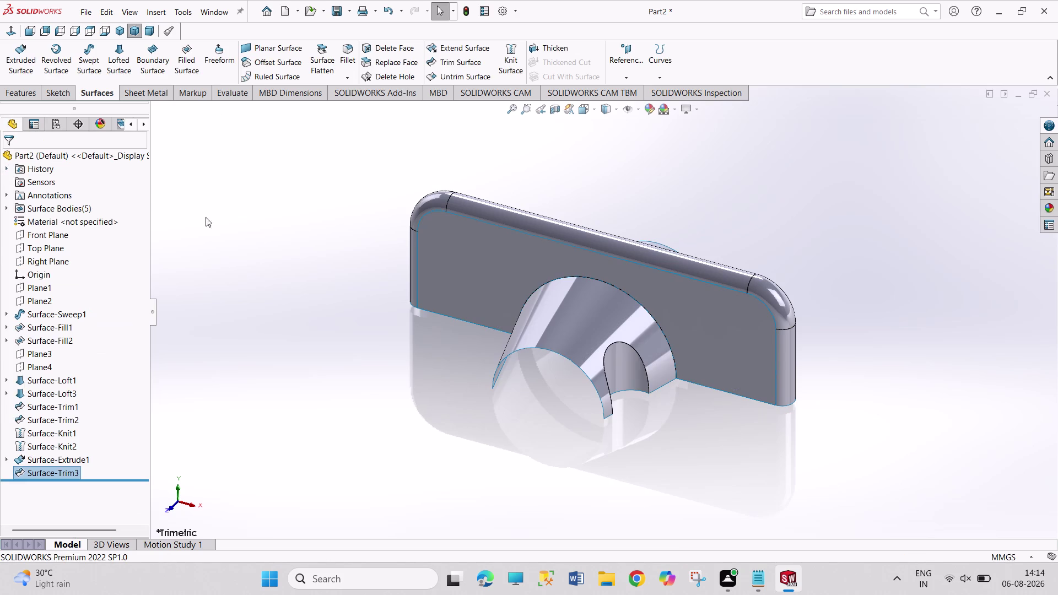
scroll(down, 3)
Round the notch edge with a 4 mm fillet (Fillet1).
middle_drag(328, 382, 325, 371)
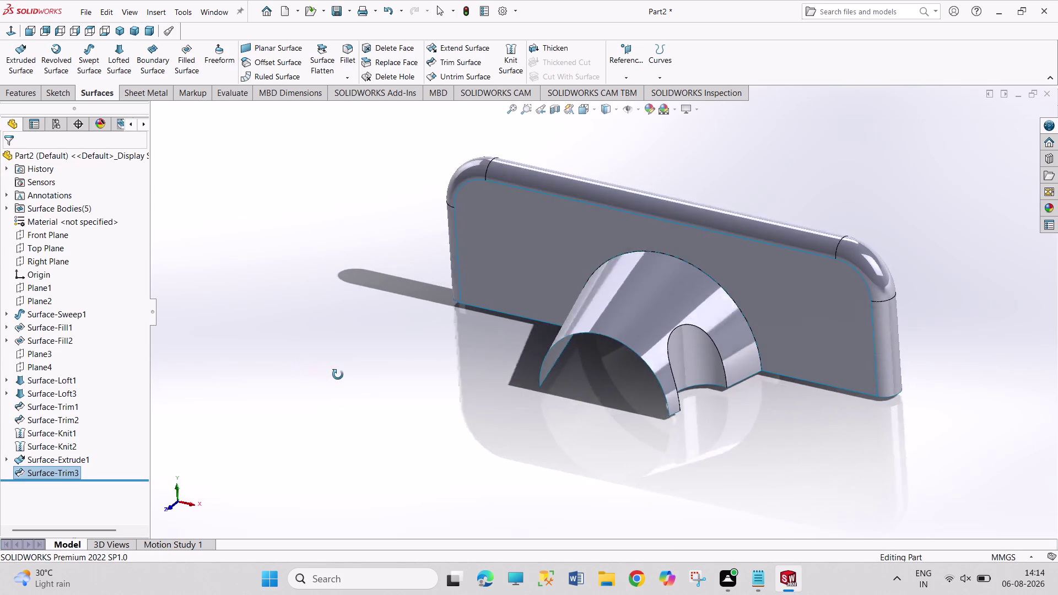
middle_drag(325, 371, 344, 376)
scroll(up, 3)
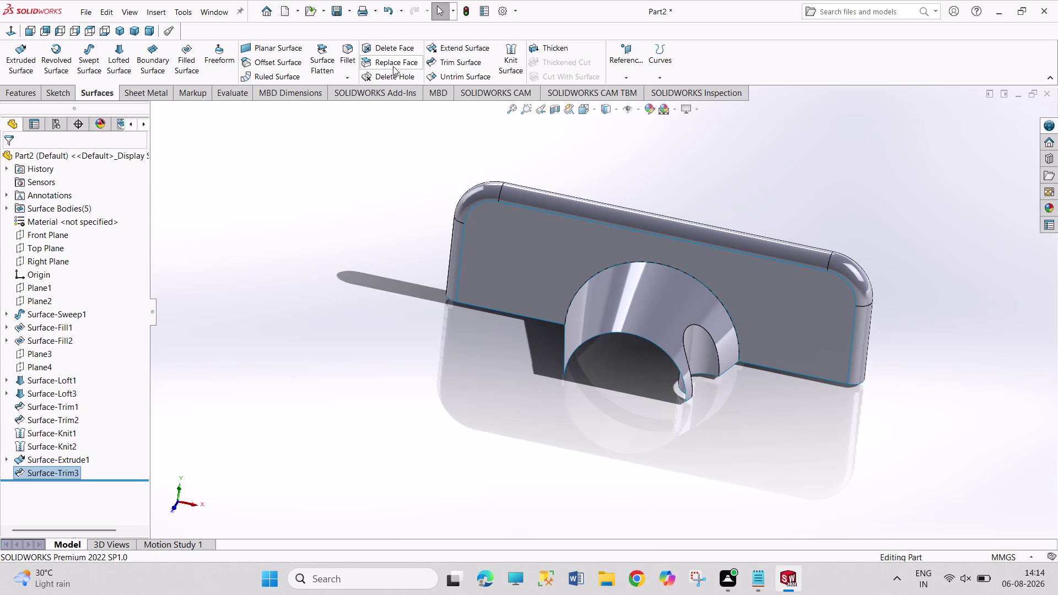
click(355, 55)
click(711, 335)
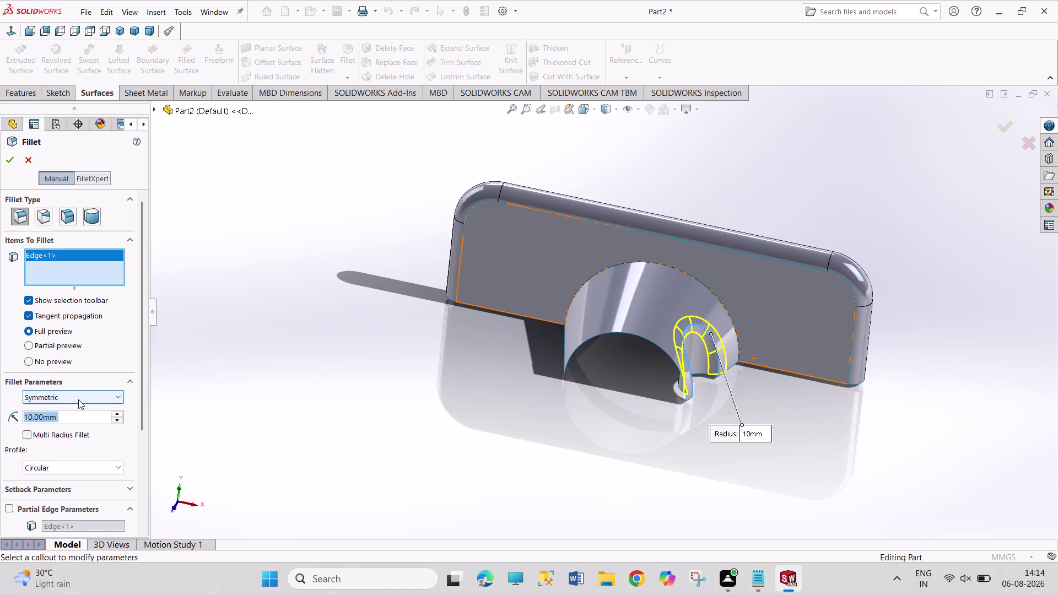
key(4)
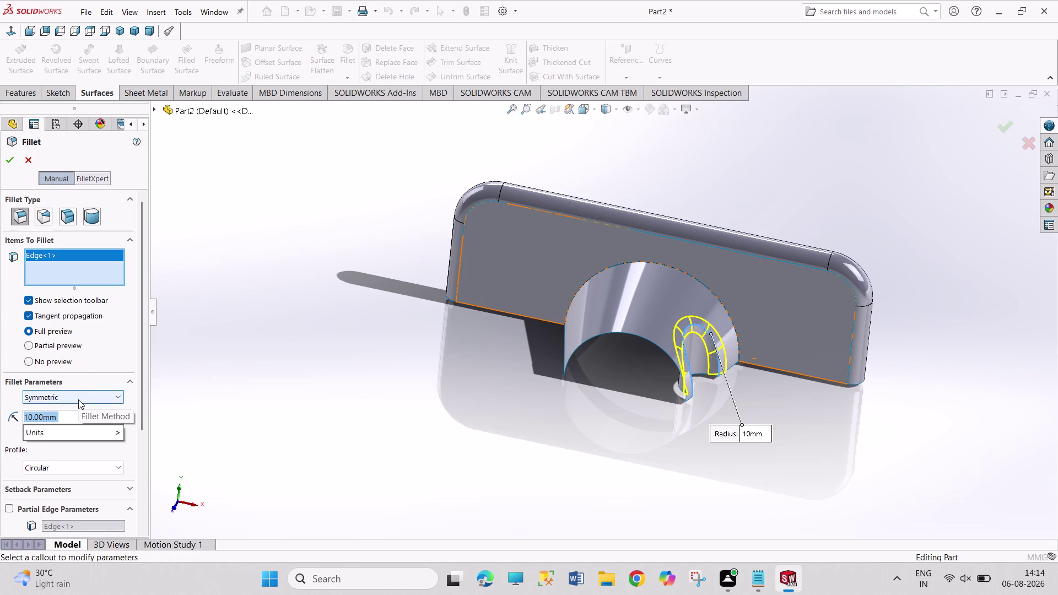
key(Return)
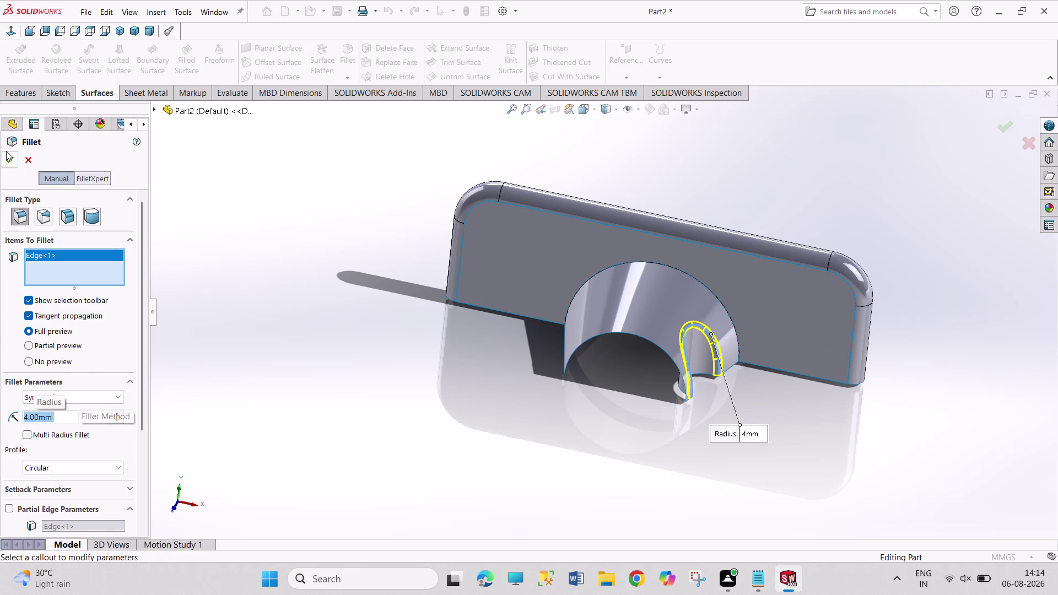
click(5, 157)
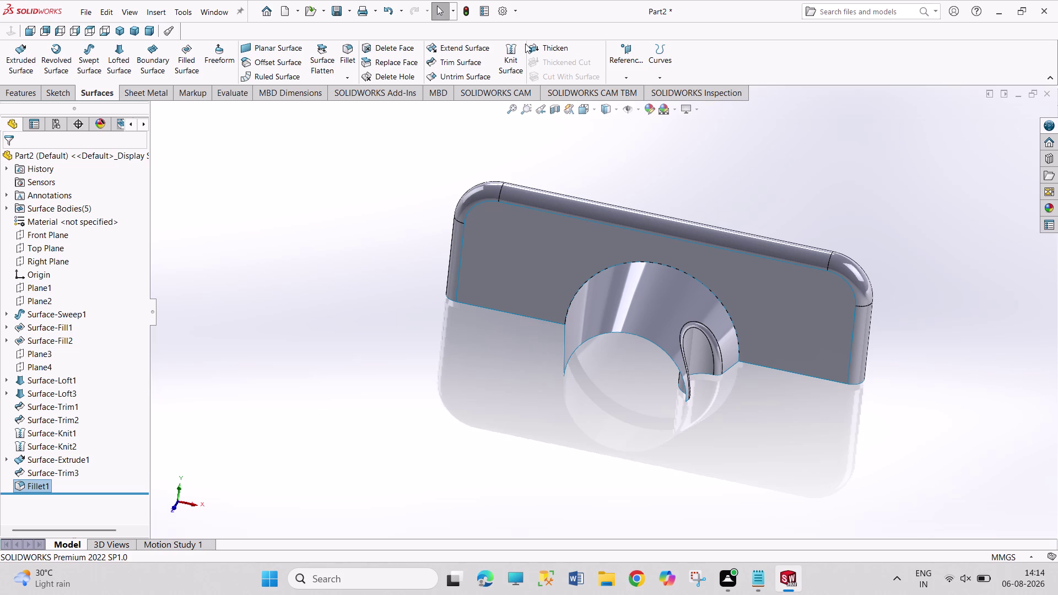
Try filleting the cone's top edge, then cancel it.
click(343, 55)
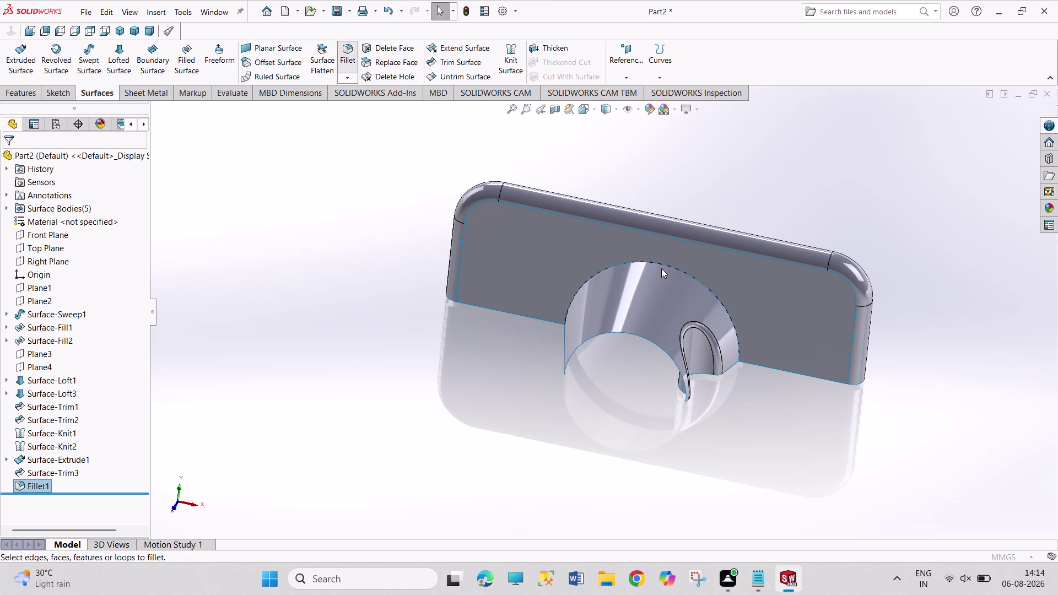
click(665, 266)
click(665, 264)
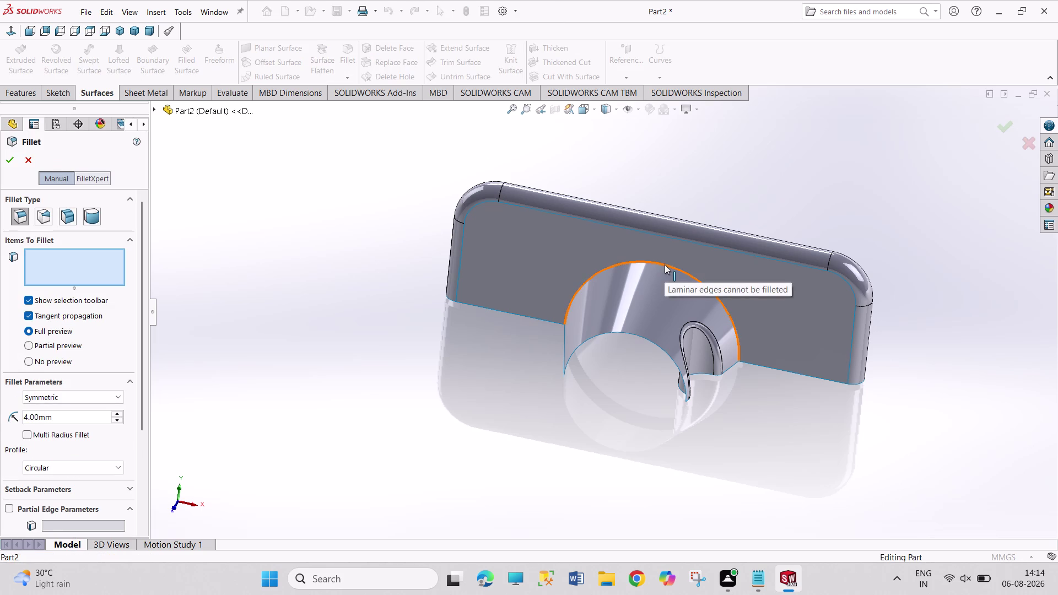
click(665, 264)
Knit the cone and back-plate faces into Surface-Knit3.
click(30, 157)
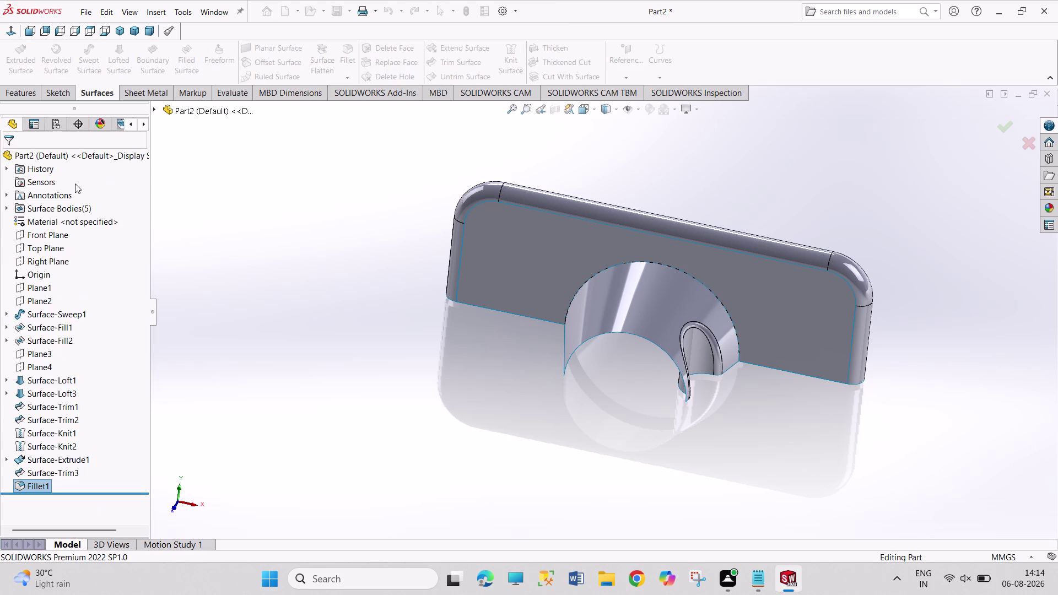
click(753, 292)
click(692, 291)
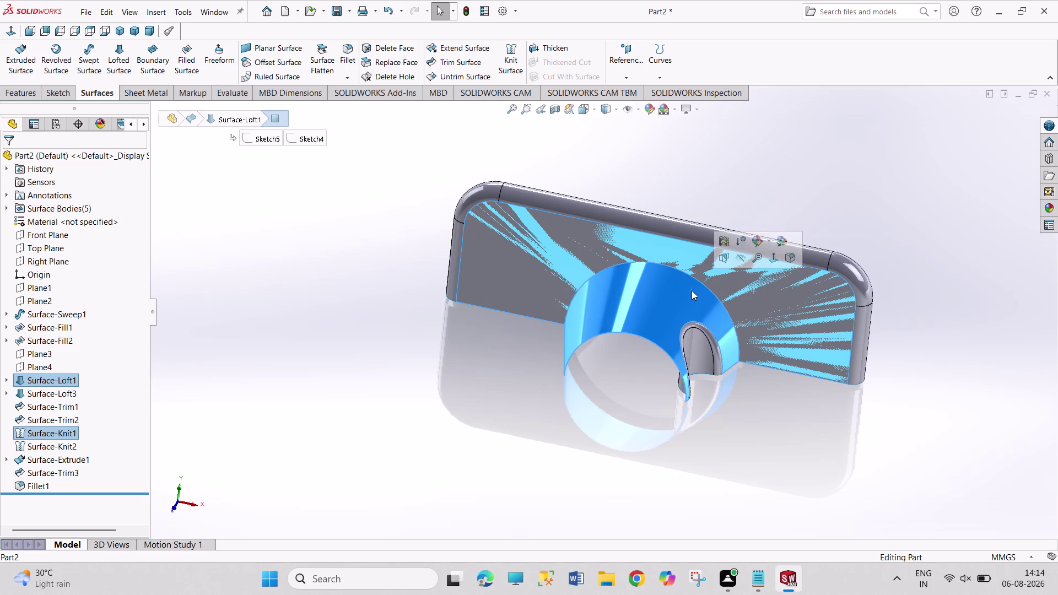
click(505, 60)
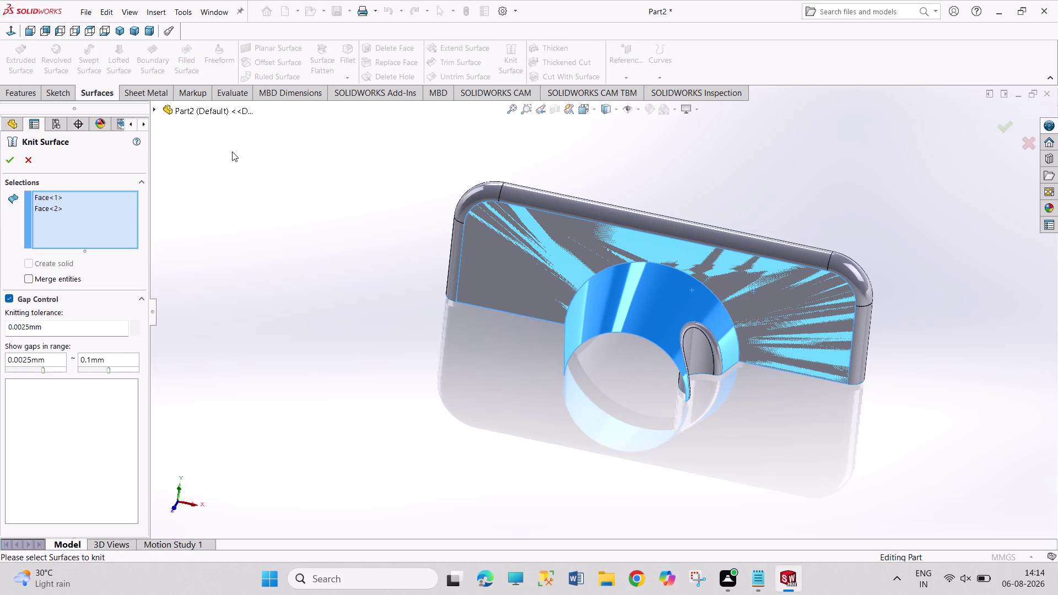
click(14, 165)
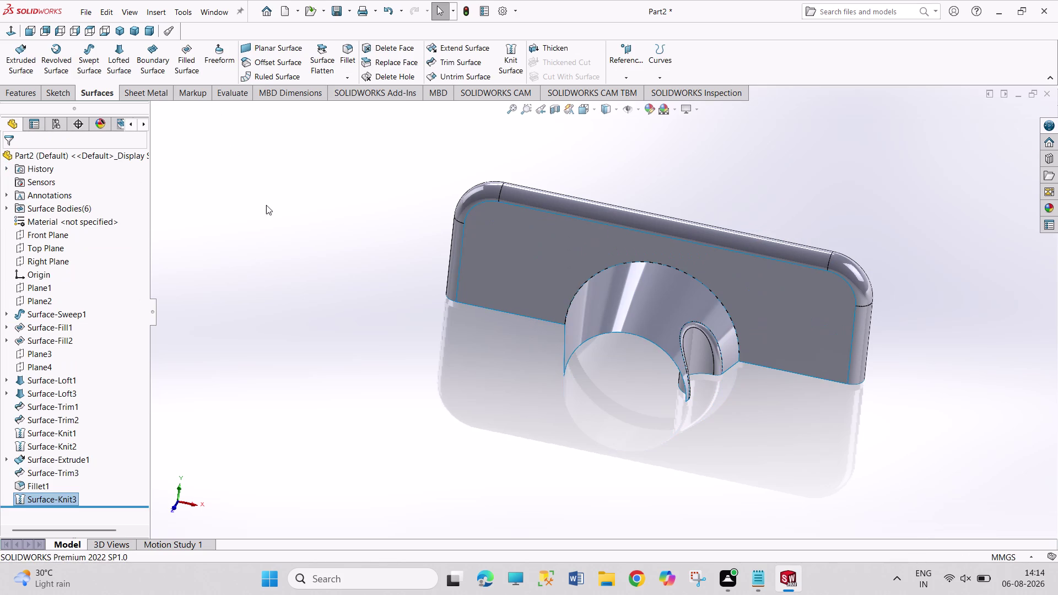
Start a fillet, cancel it, and orbit the model to inspect it.
click(297, 205)
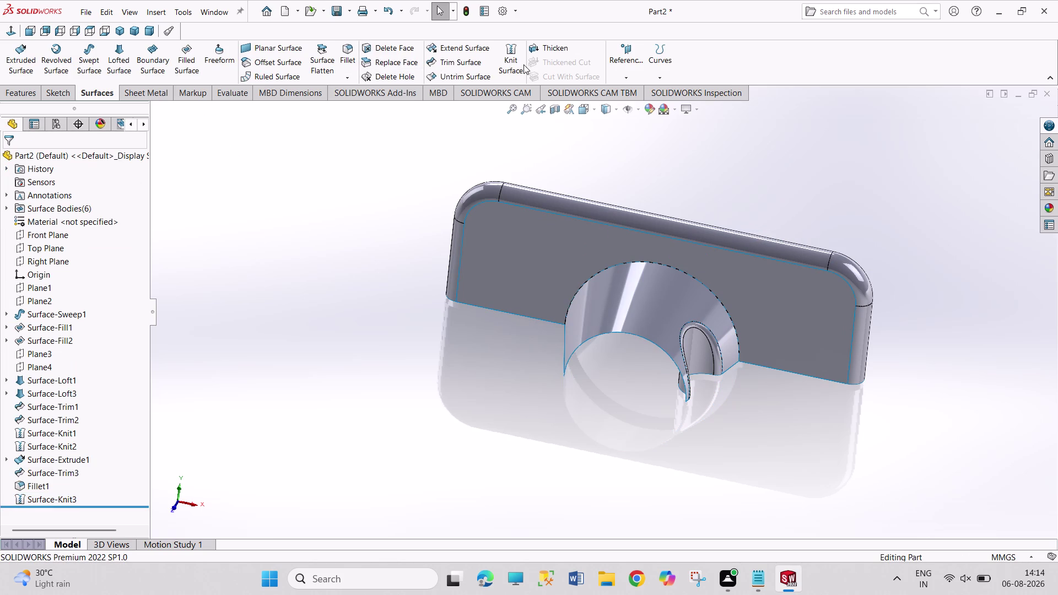
click(354, 57)
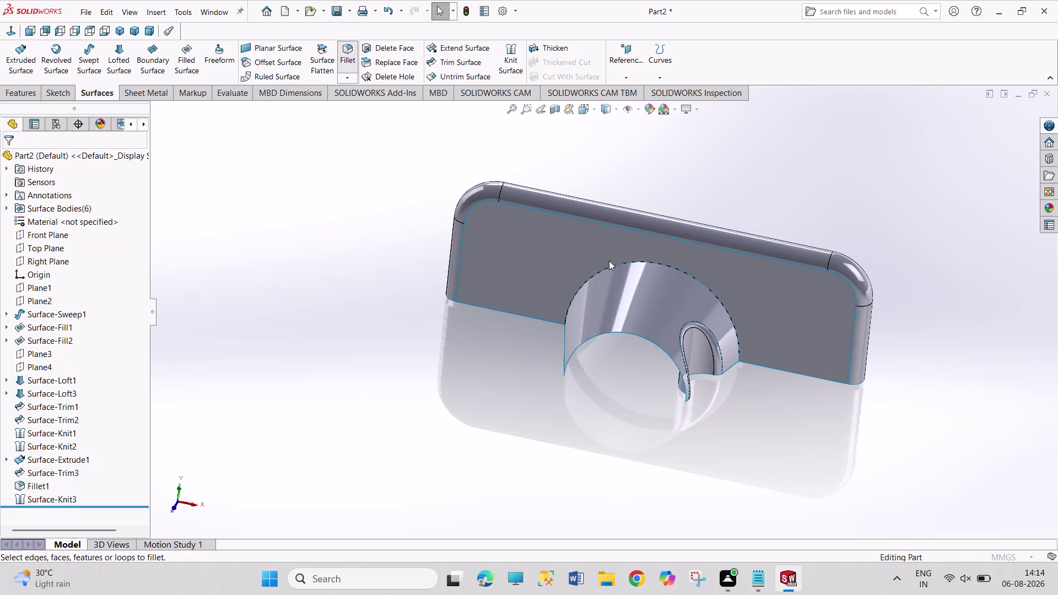
click(626, 263)
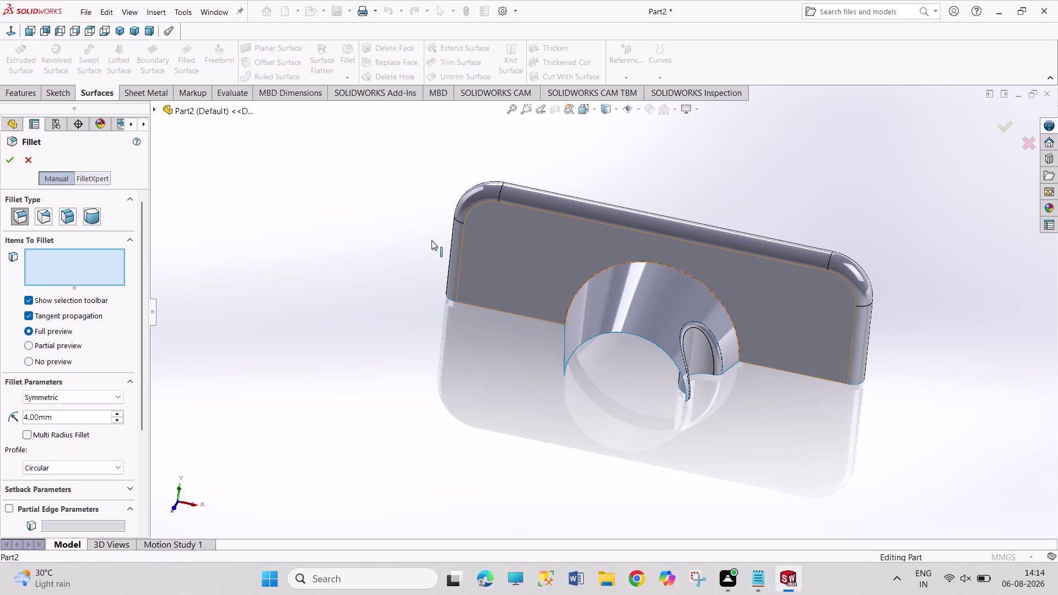
click(32, 165)
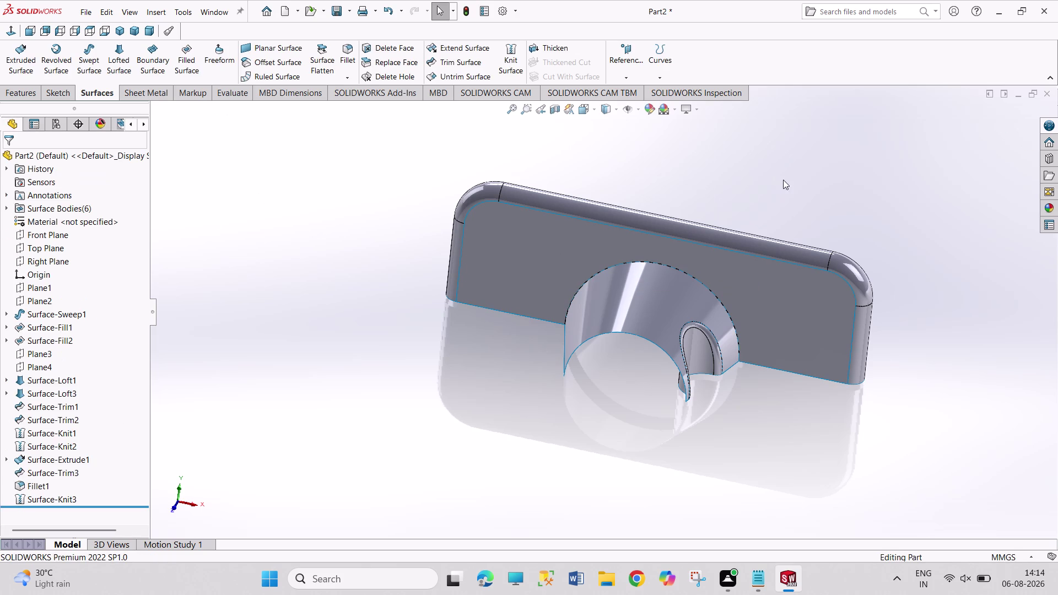
middle_drag(790, 188, 701, 331)
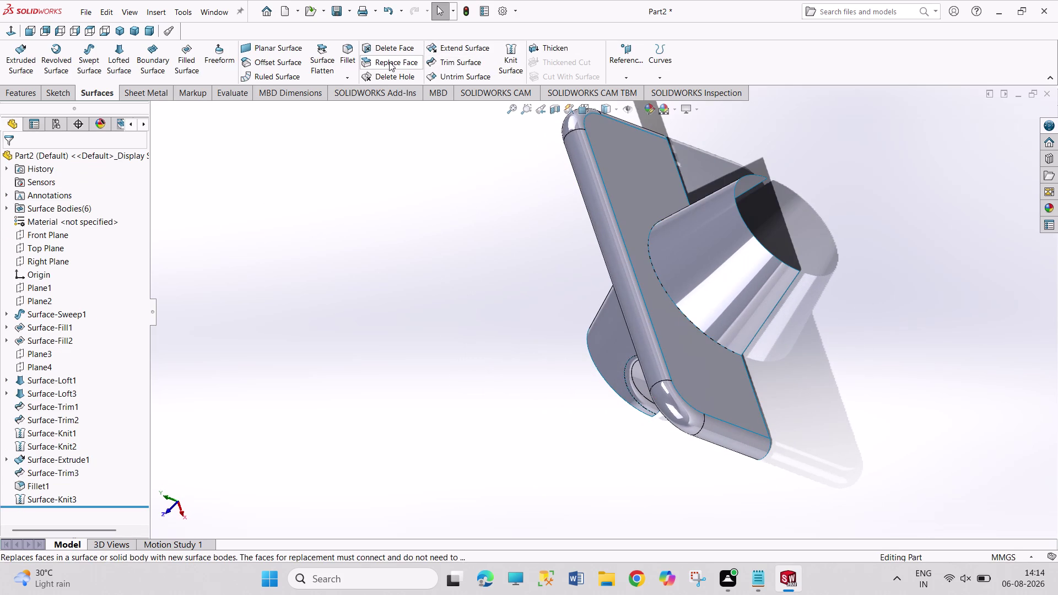
middle_drag(486, 177, 548, 137)
scroll(up, 3)
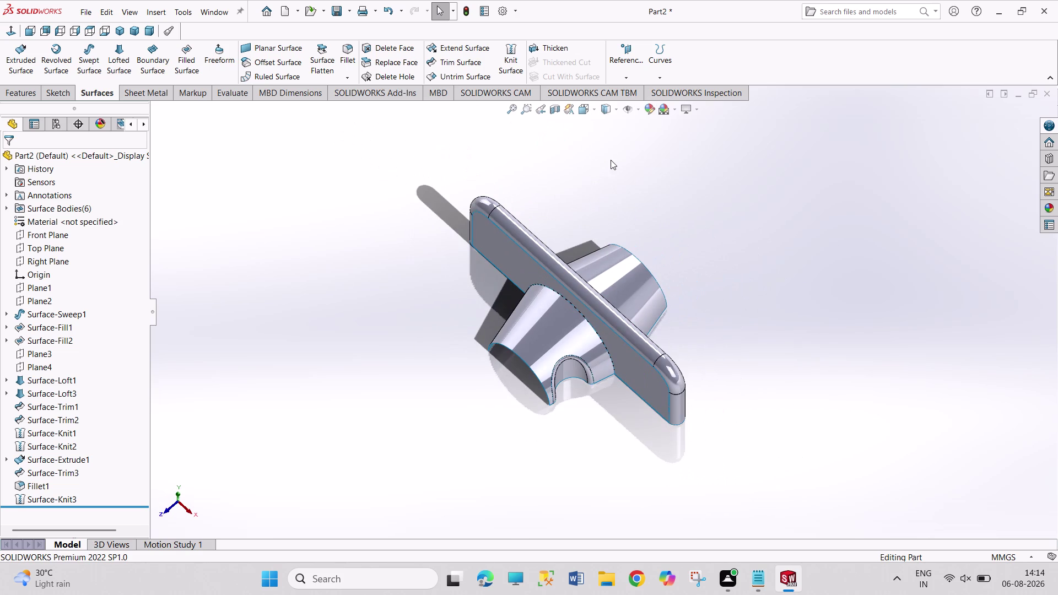
drag(430, 142, 739, 471)
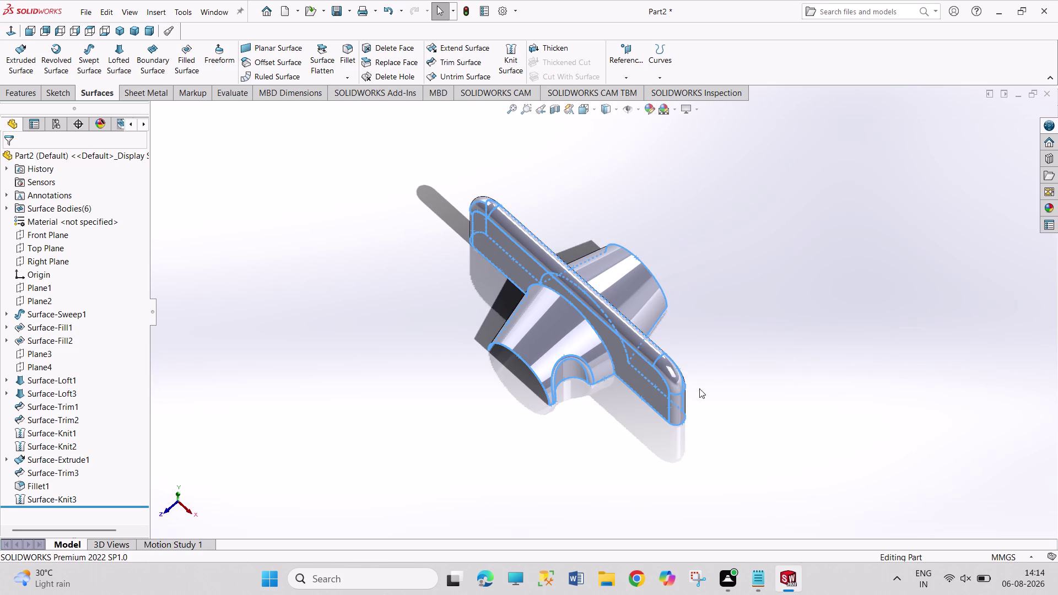
click(512, 57)
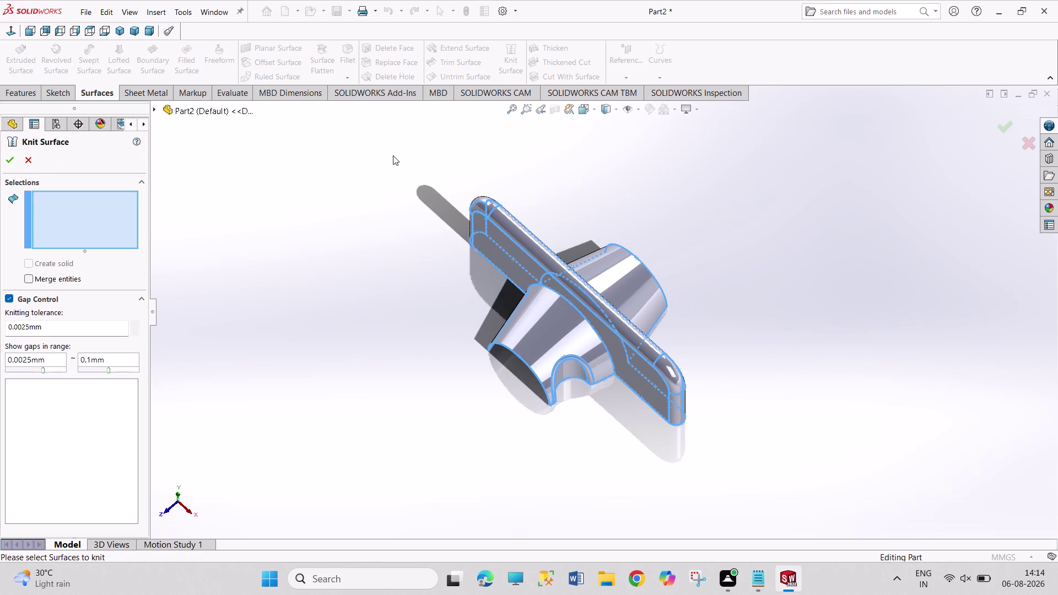
drag(393, 156, 788, 496)
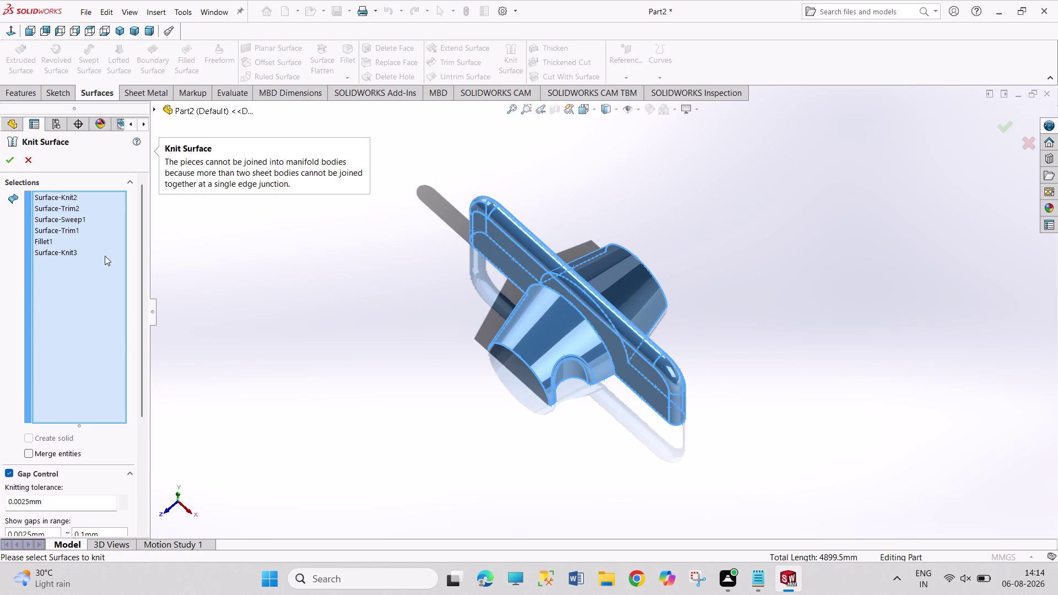
click(9, 155)
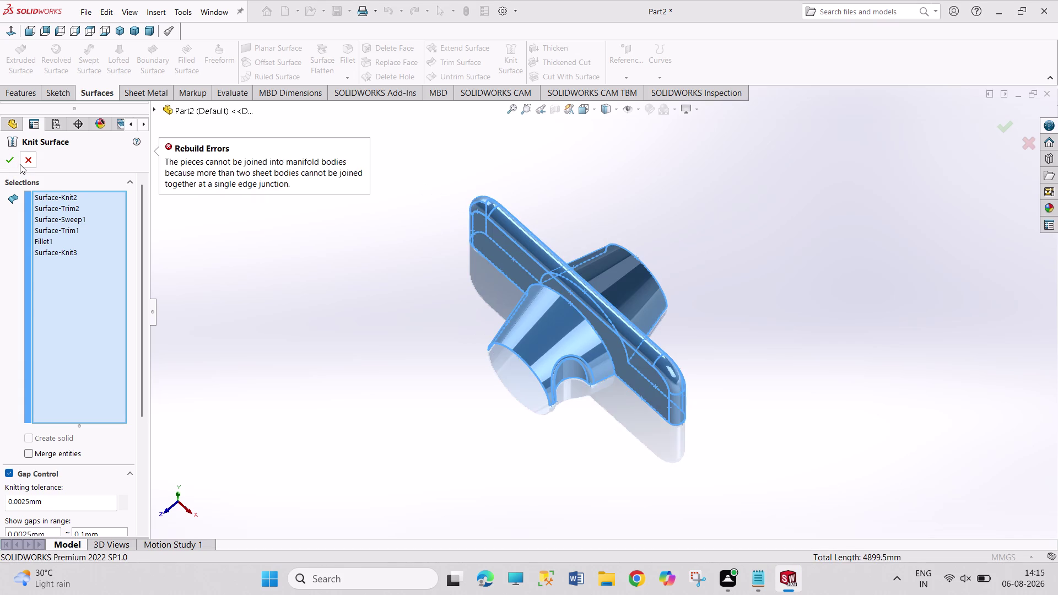
click(20, 164)
click(277, 321)
scroll(up, 3)
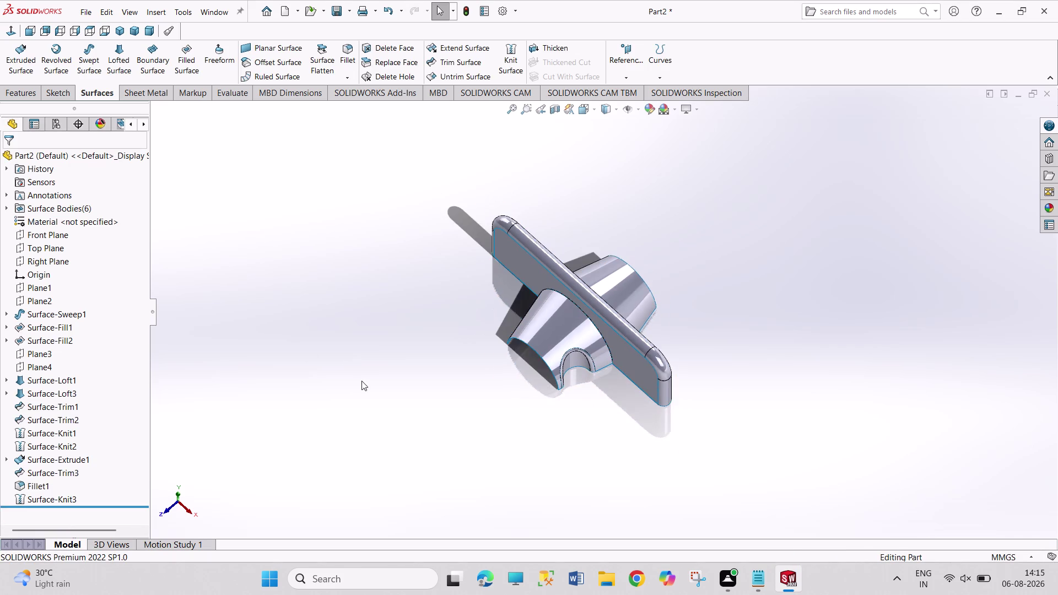
middle_drag(361, 381, 517, 231)
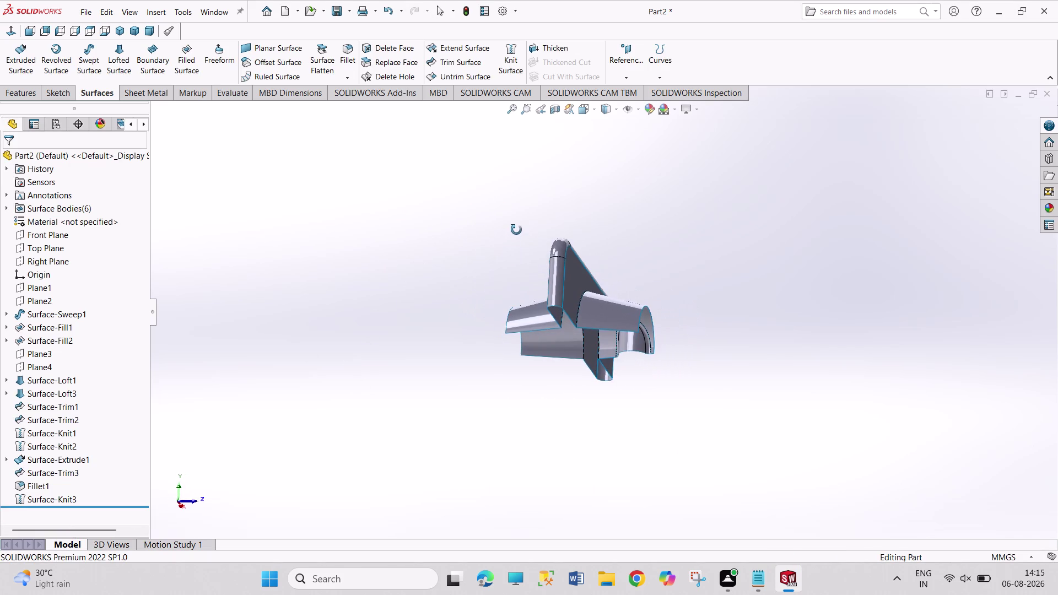
Knit the Surface-Fill2 plate and Surface-Loft3 cone faces into Surface-Knit5.
middle_drag(517, 231, 645, 353)
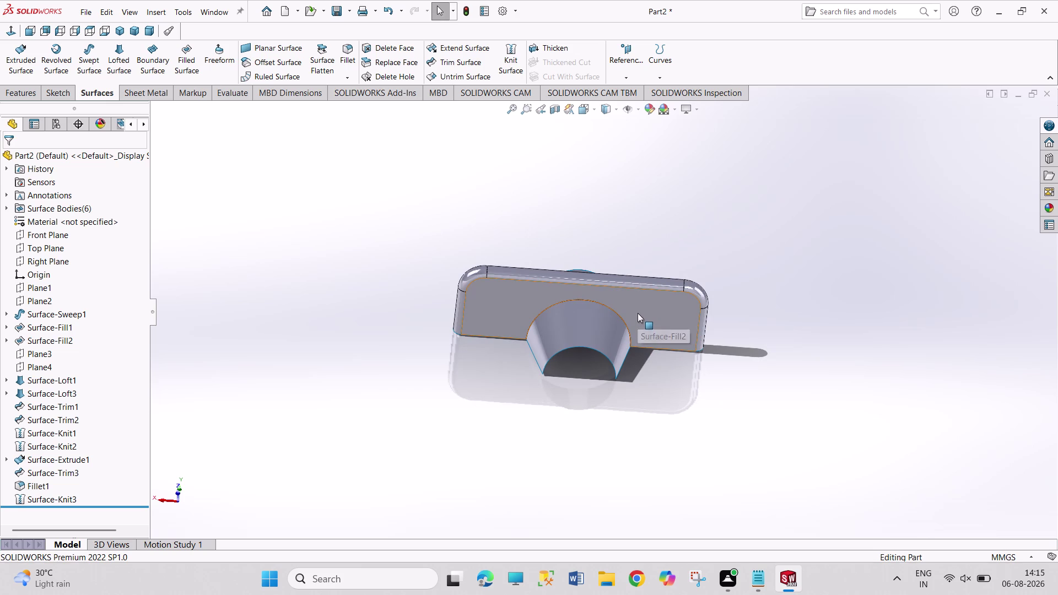
click(637, 313)
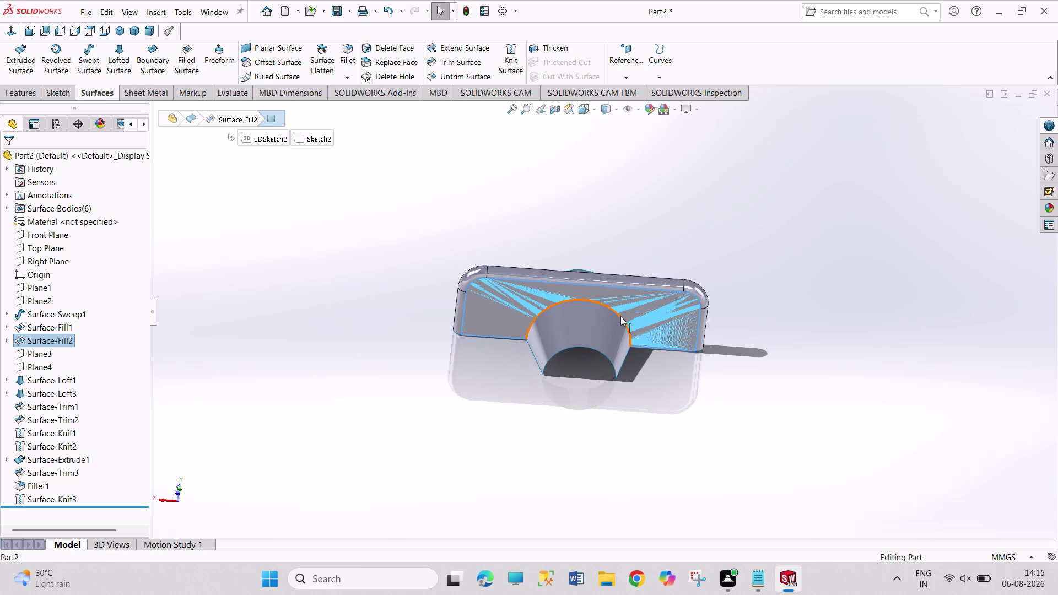
click(621, 316)
click(613, 324)
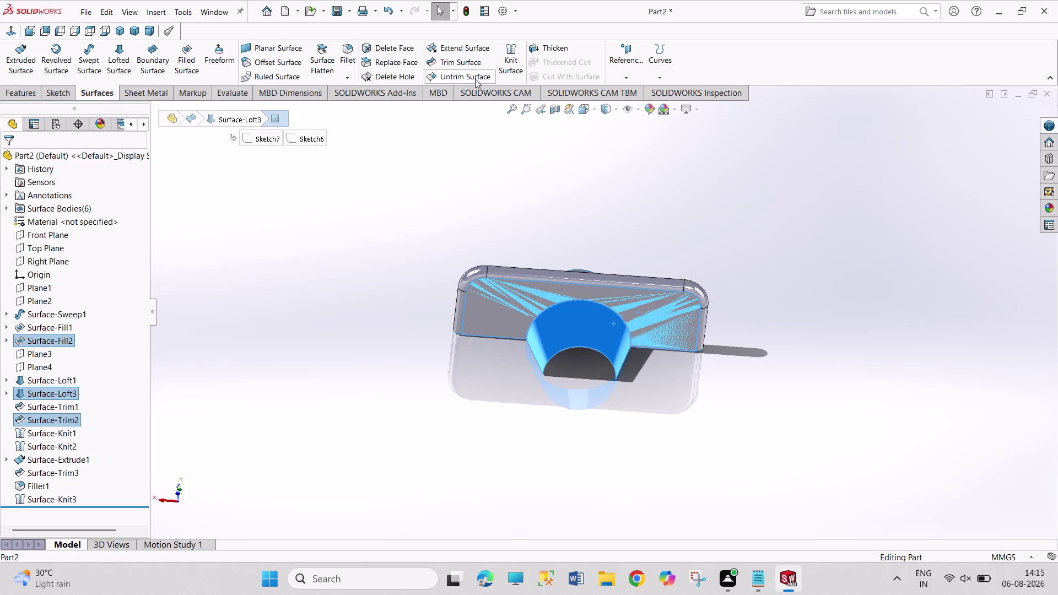
click(507, 56)
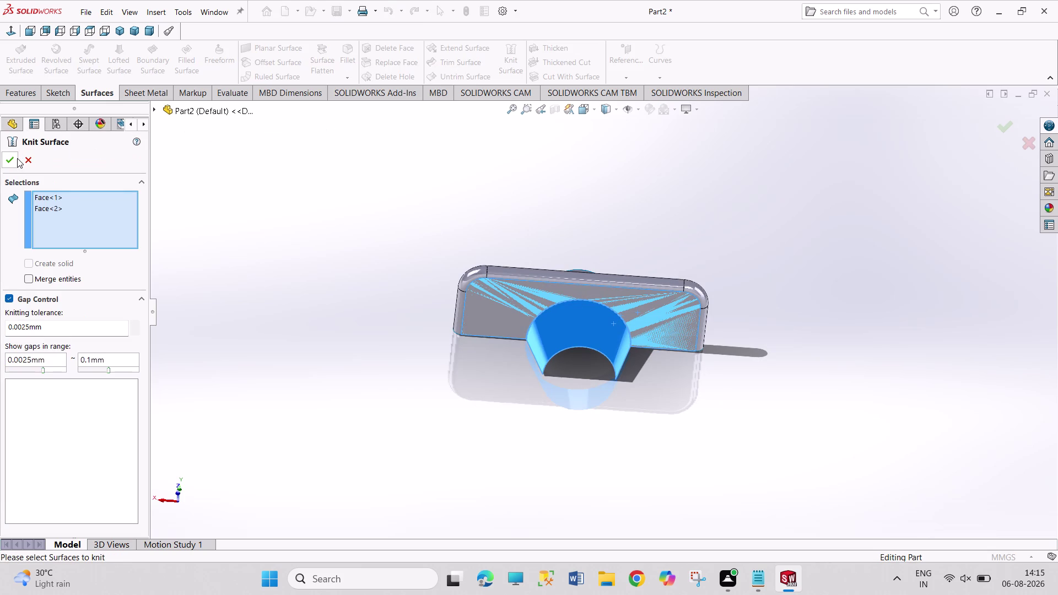
click(17, 158)
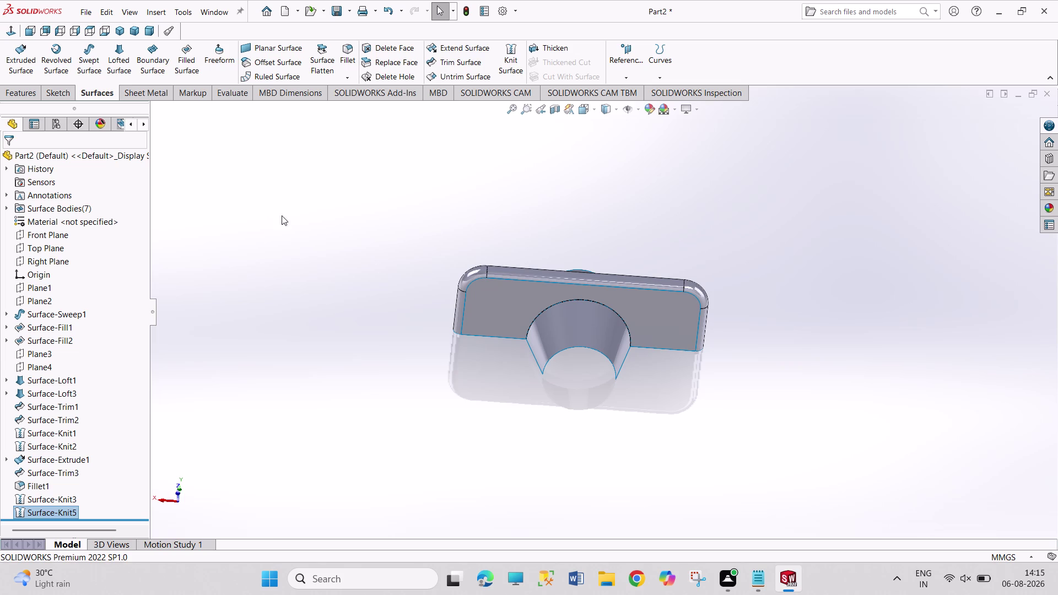
Open the surface flatten command, close it unchanged, and start a fillet.
click(337, 51)
click(352, 59)
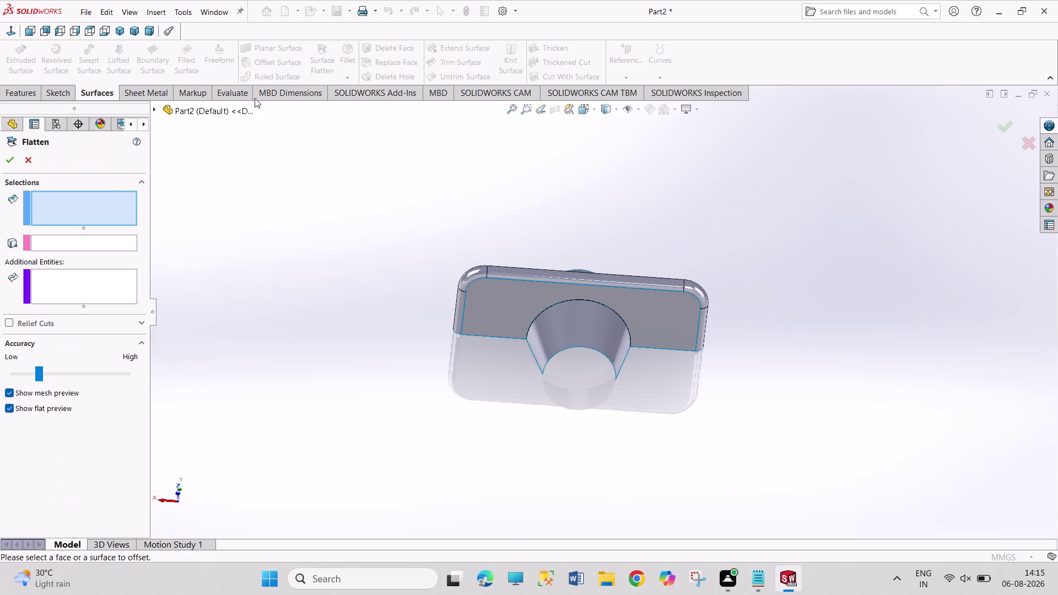
click(29, 164)
click(345, 61)
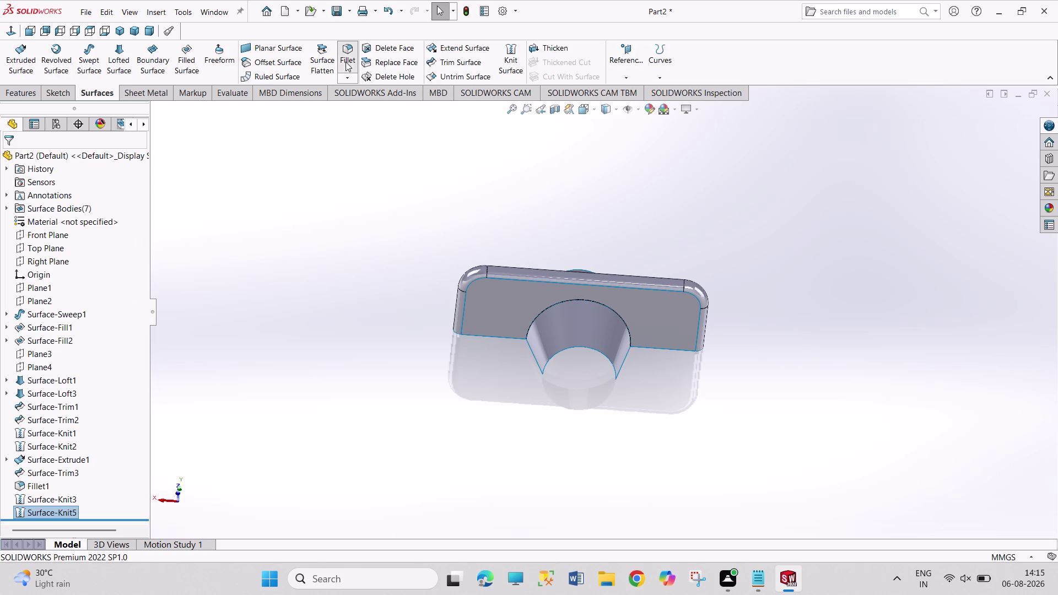
scroll(down, 3)
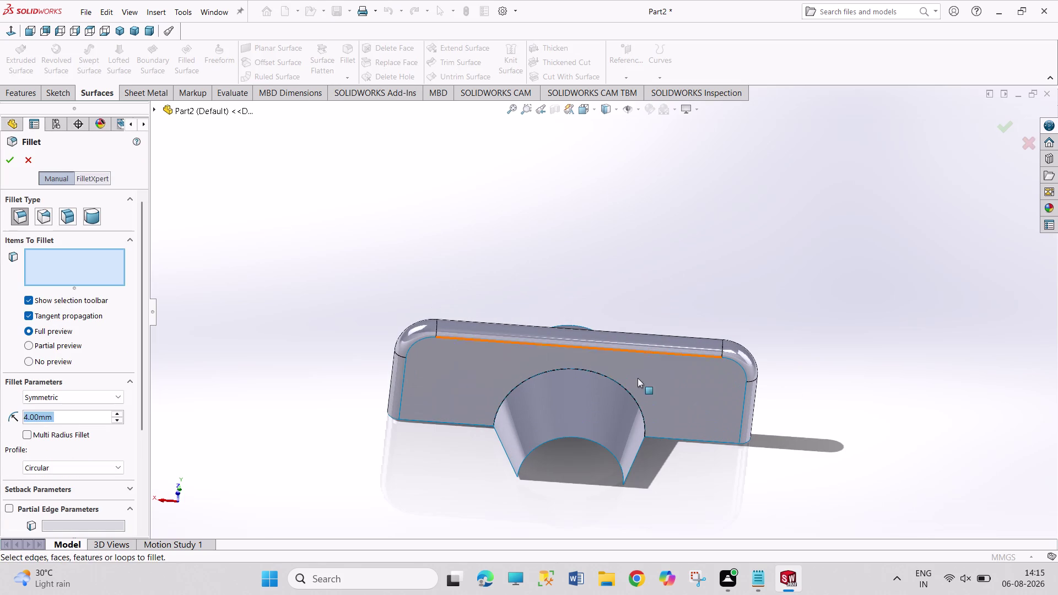
Fillet the arc edge between cone and plate at 18 mm (Fillet2).
click(612, 382)
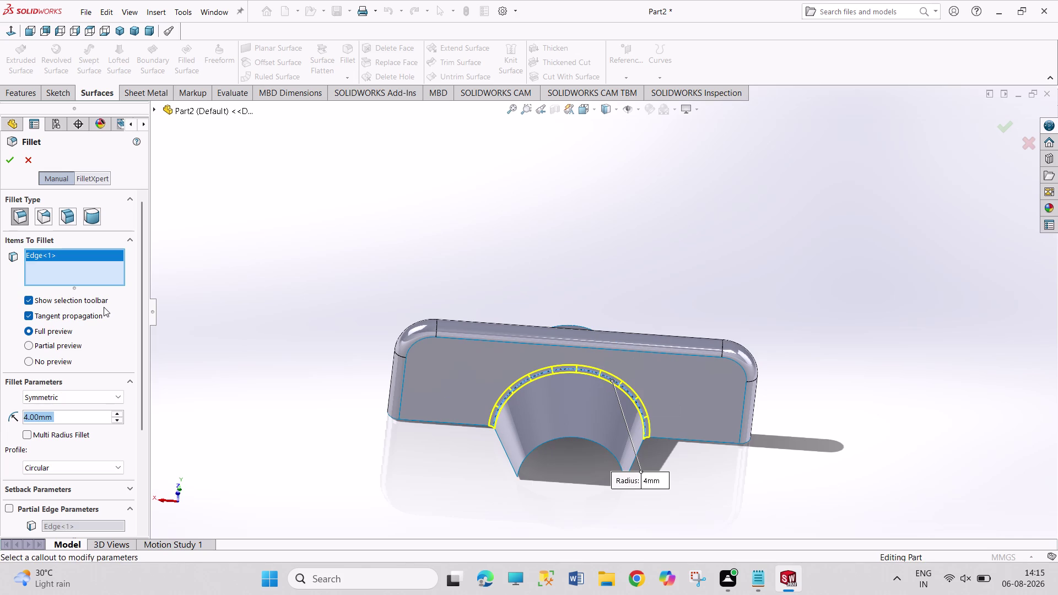
text(18)
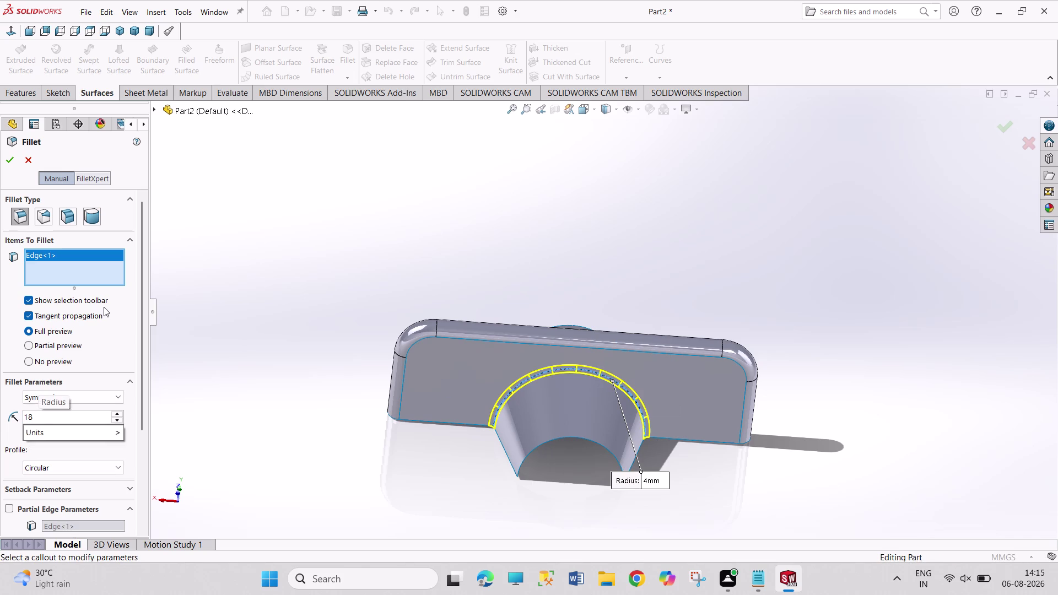
key(Return)
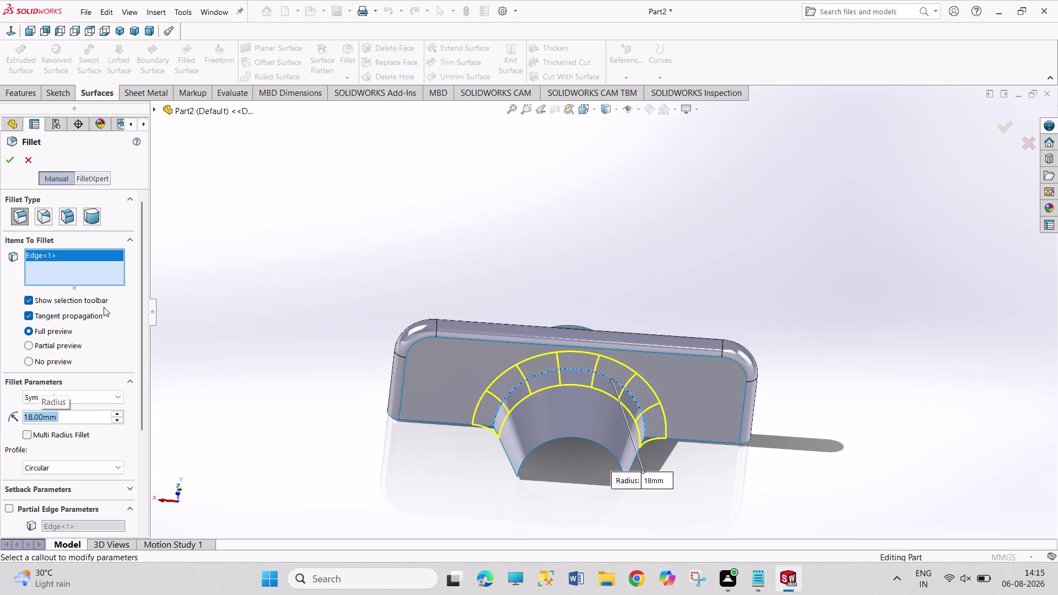
click(7, 157)
scroll(down, 3)
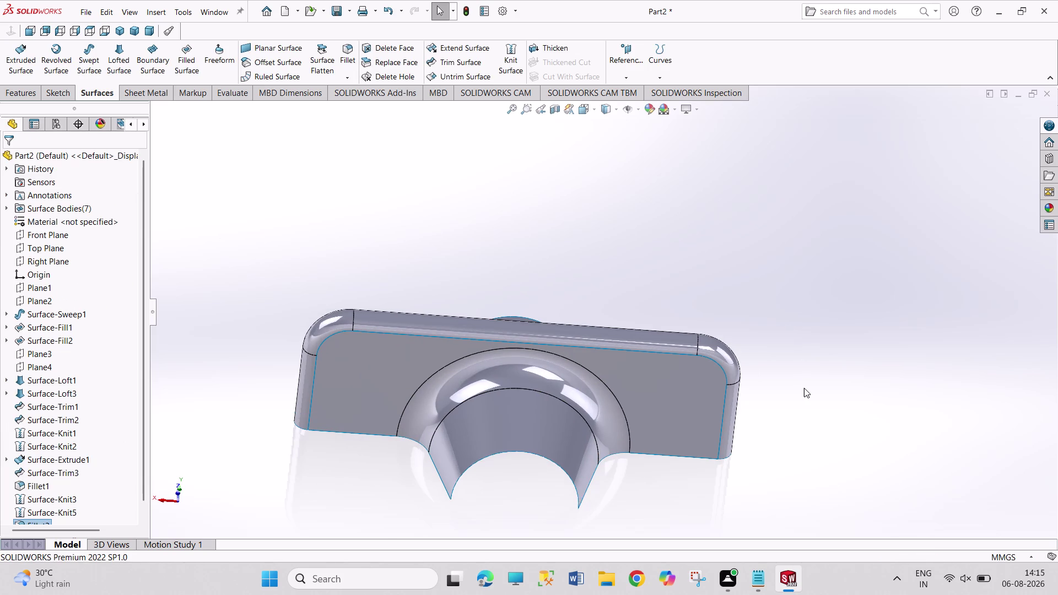
middle_drag(802, 388, 592, 406)
scroll(up, 3)
scroll(down, 3)
middle_drag(472, 244, 504, 337)
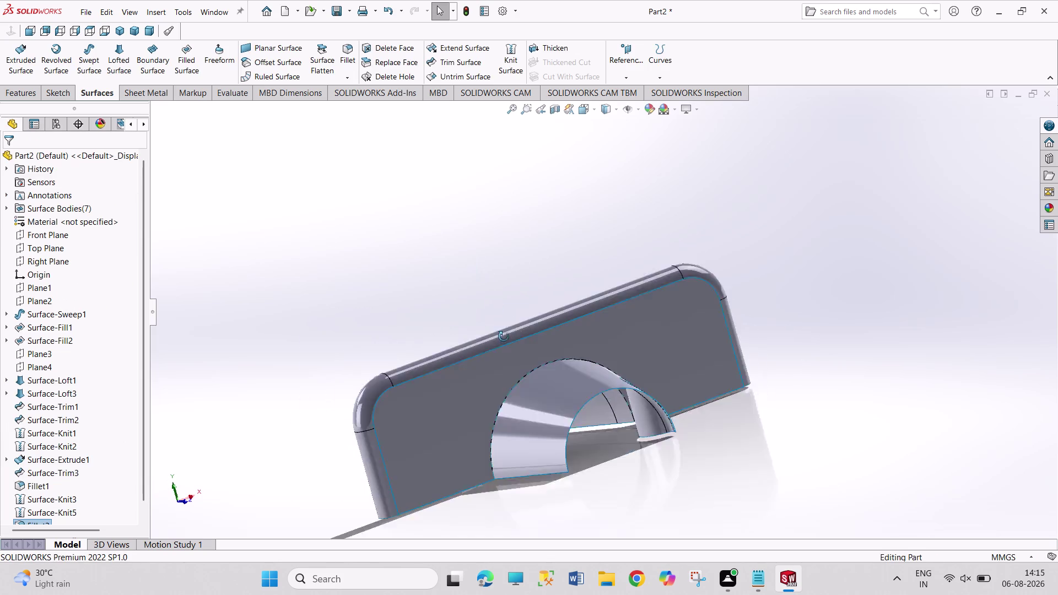
middle_drag(504, 337, 515, 370)
Start a second fillet, cancel it, and orbit to view the plate's underside and back.
click(344, 47)
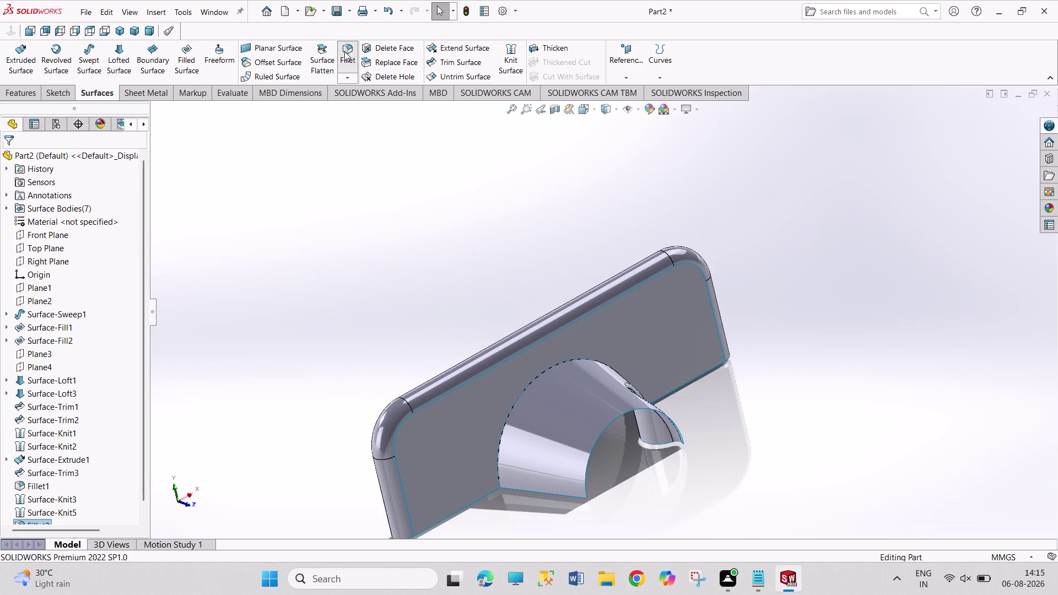
click(541, 373)
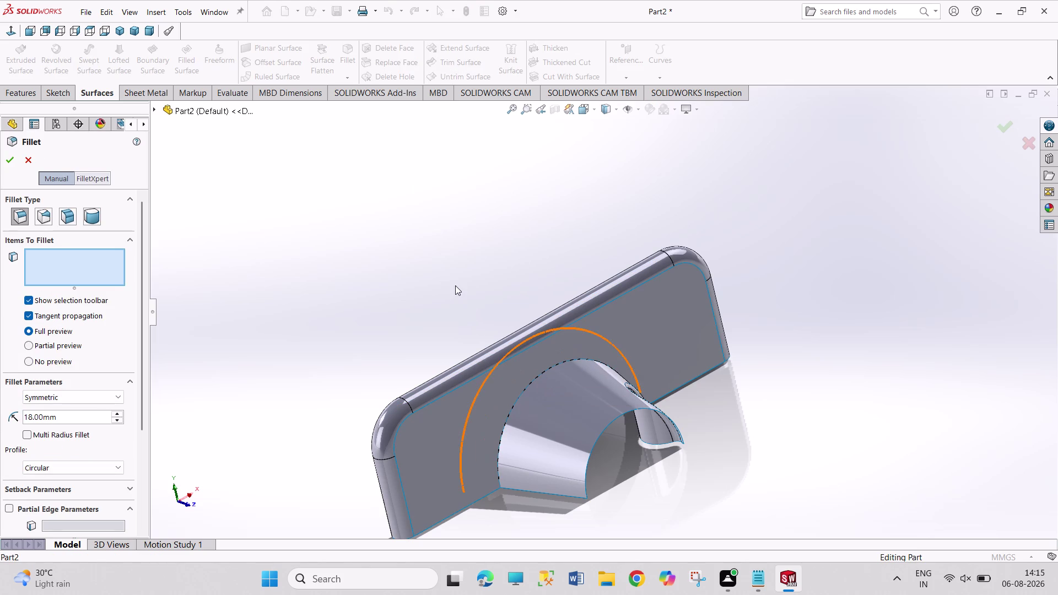
click(456, 286)
click(27, 155)
drag(209, 203, 214, 205)
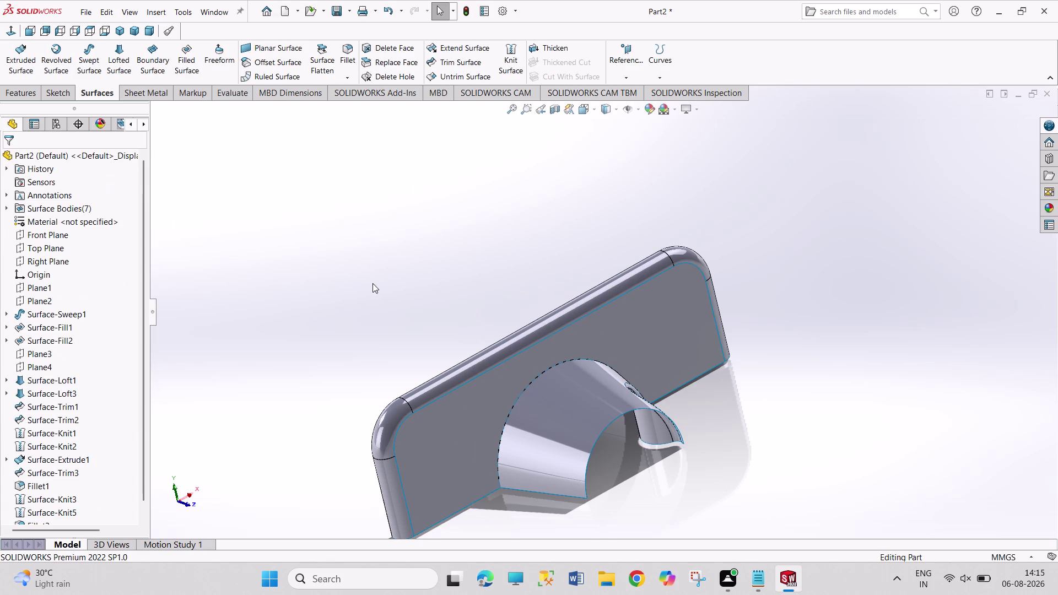
middle_drag(373, 284, 349, 150)
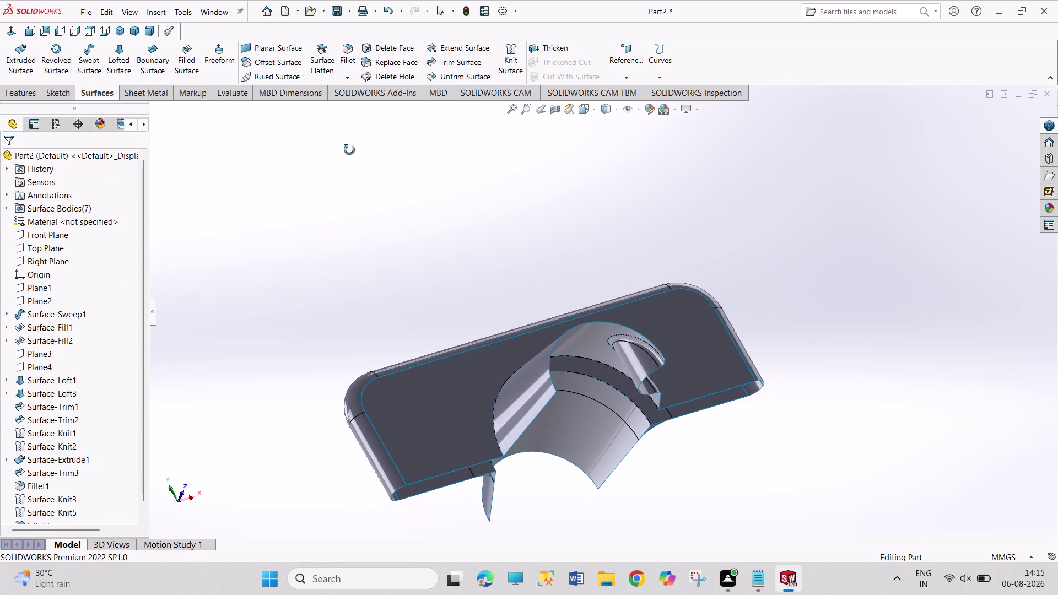
middle_drag(349, 150, 377, 215)
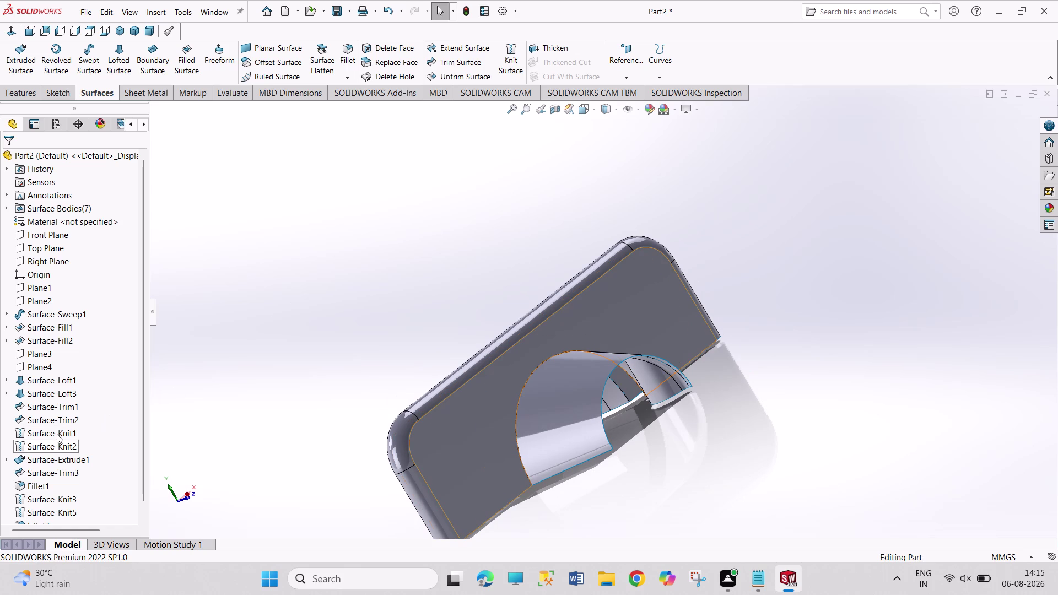
Delete the Surface-Knit1 and Surface-Knit2 features.
right_click(57, 433)
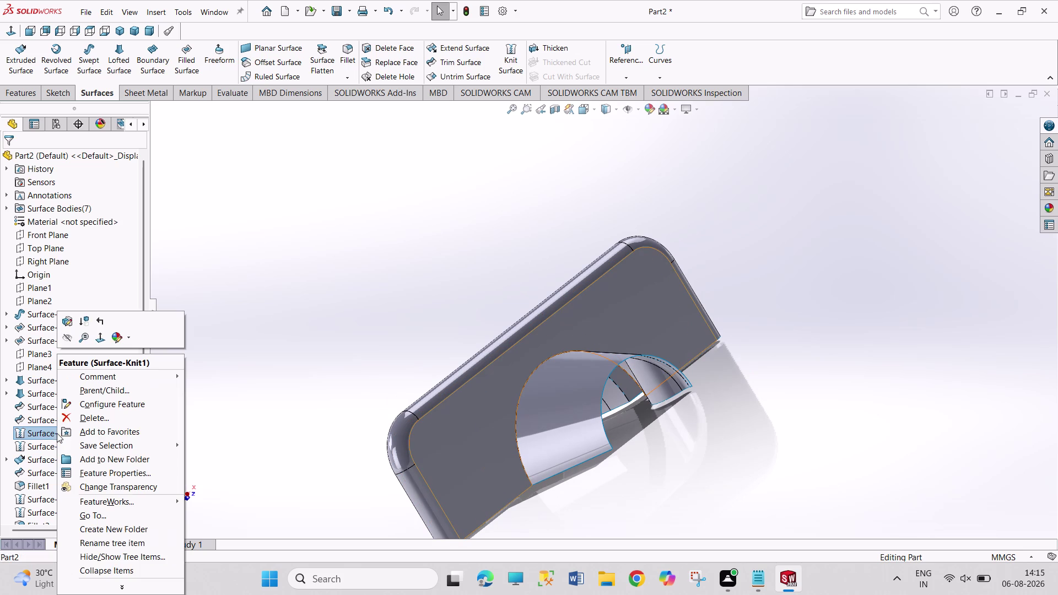
click(73, 416)
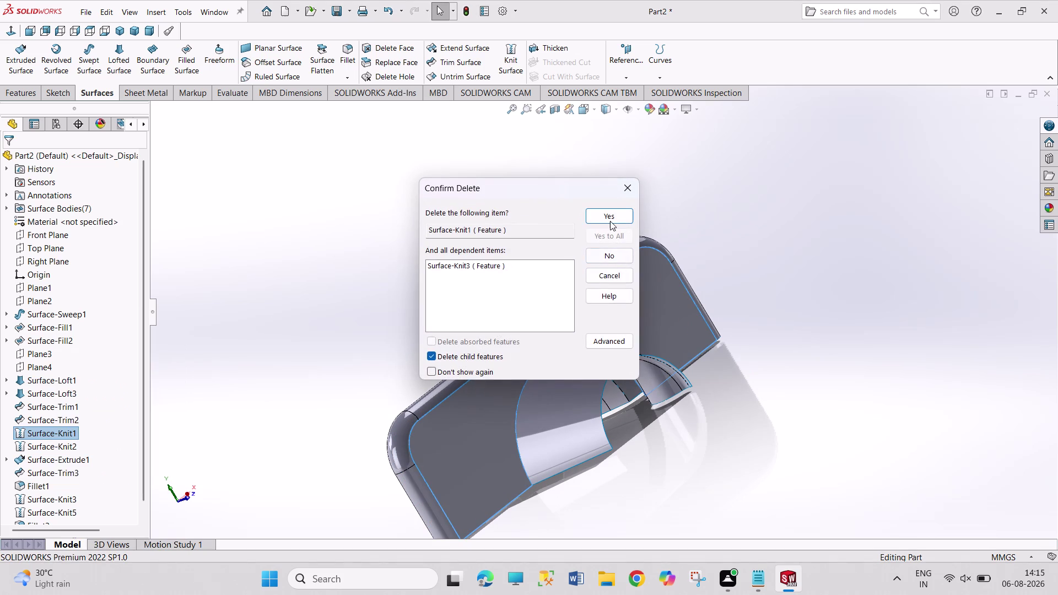
click(610, 221)
middle_drag(384, 267, 494, 311)
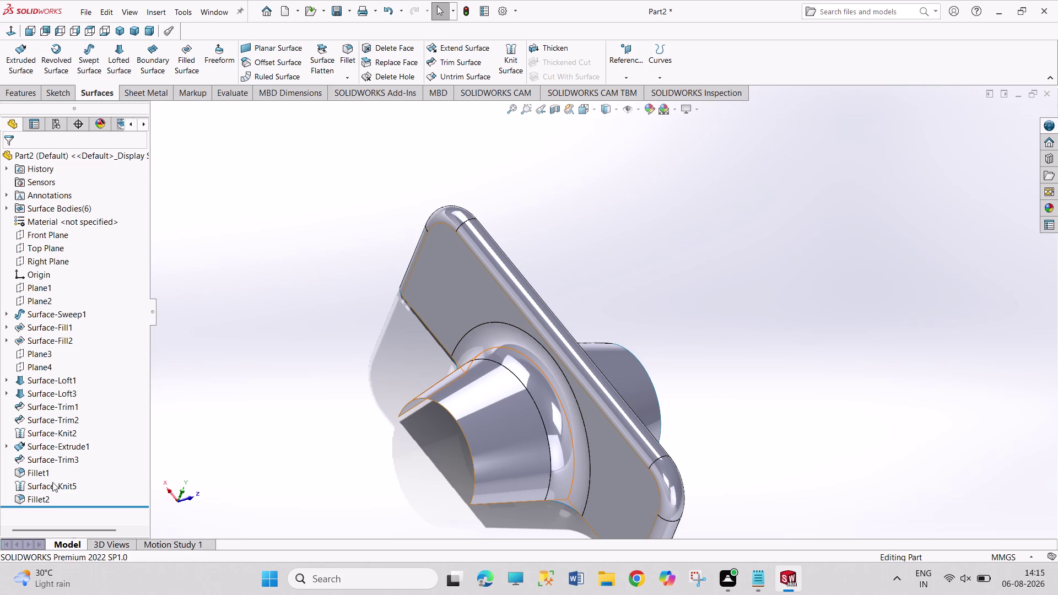
right_click(51, 436)
click(82, 418)
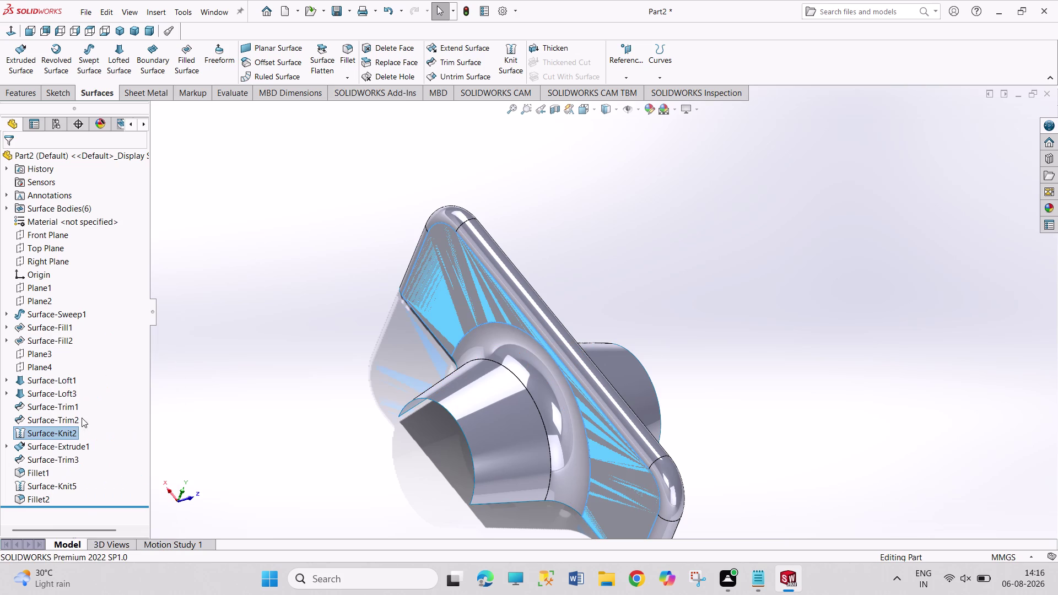
click(602, 213)
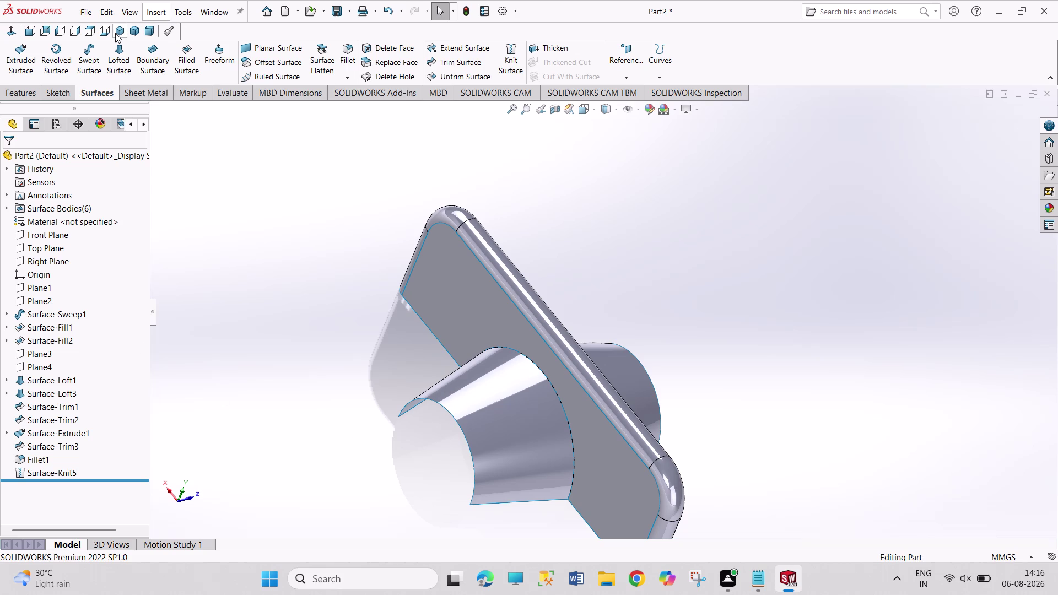
Undo the deletion and orbit to view the cone joint from the back.
key(ctrl+z)
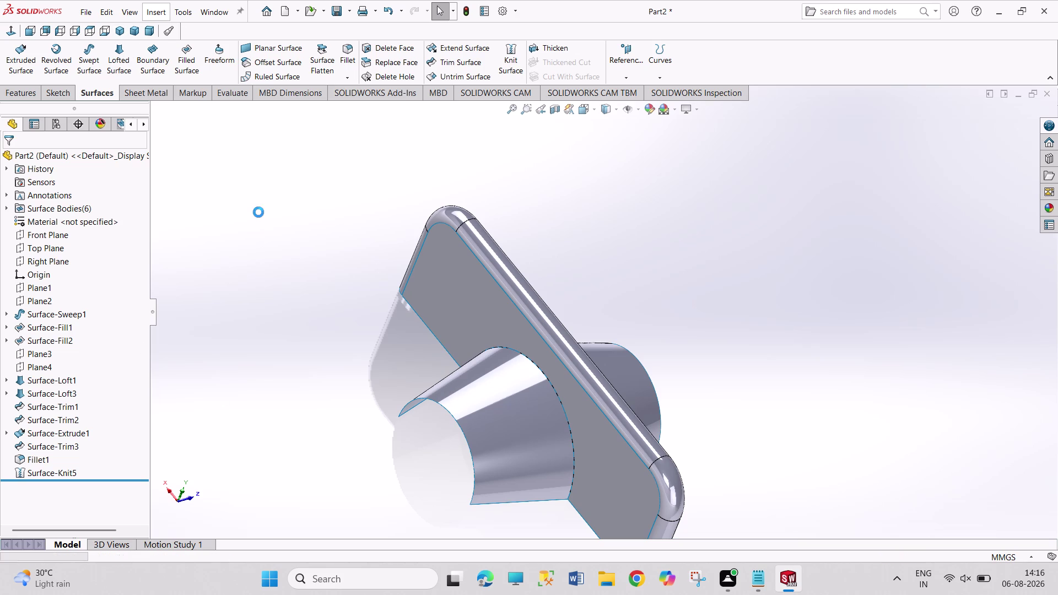
click(239, 225)
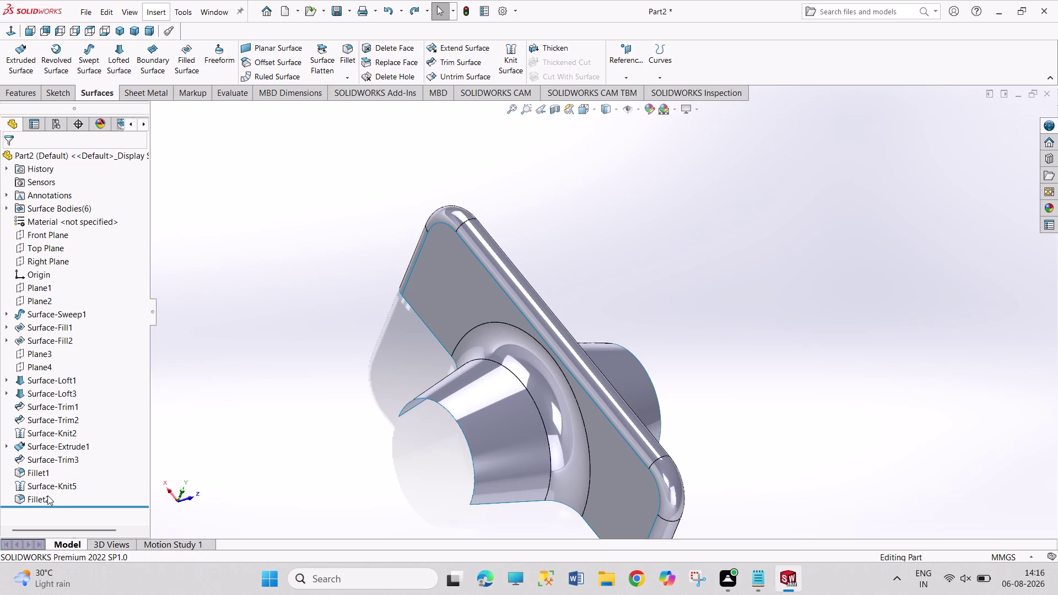
click(43, 431)
middle_drag(259, 479, 180, 439)
middle_drag(515, 276, 514, 279)
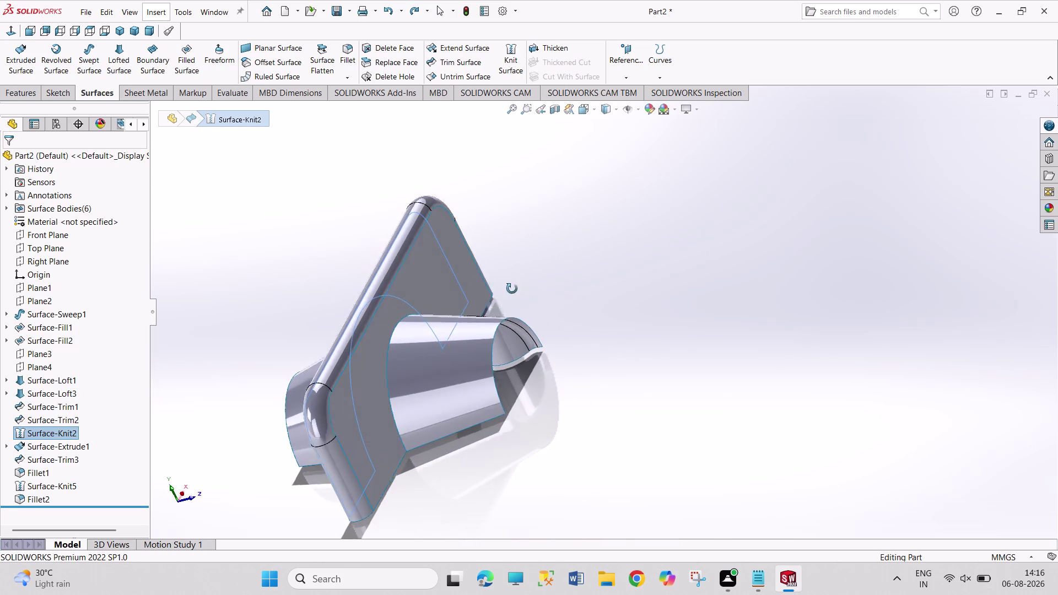
middle_drag(514, 280, 509, 384)
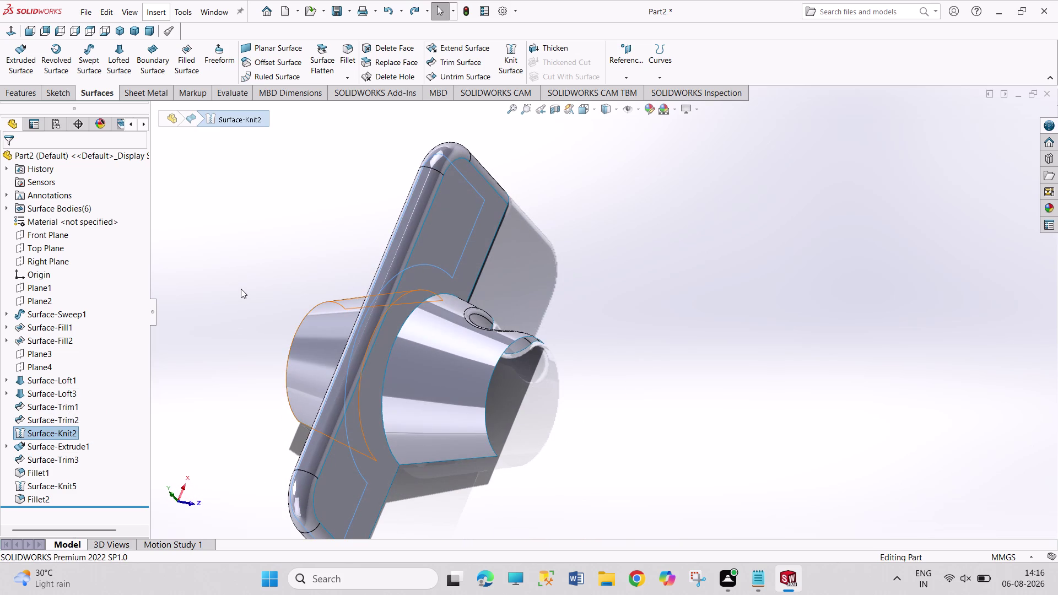
click(192, 291)
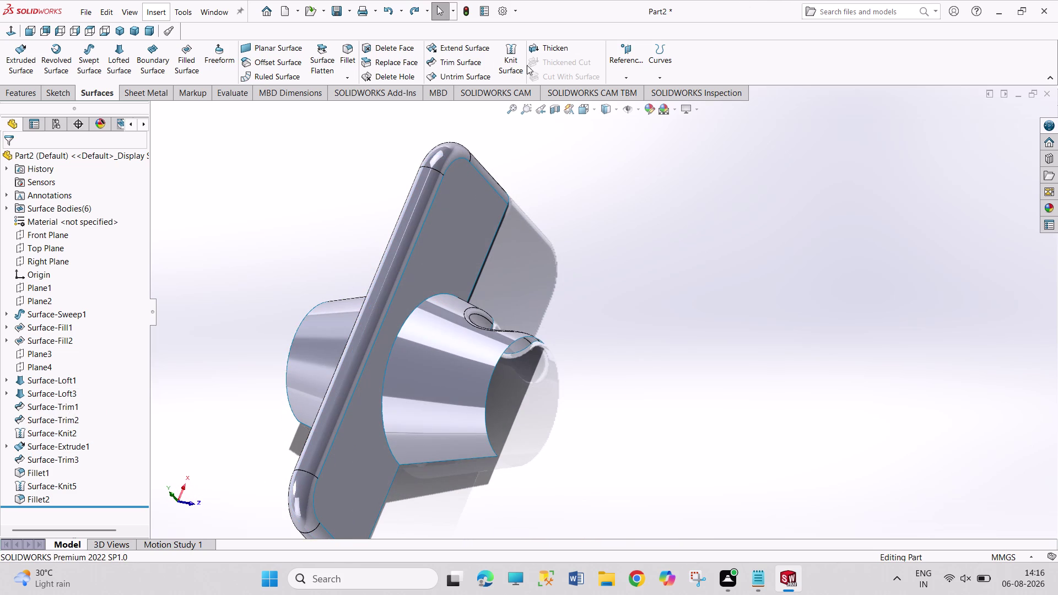
Knit Surface-Trim1 with Fillet1 into Surface-Knit6, then begin a fillet on the cone face.
click(515, 62)
scroll(down, 3)
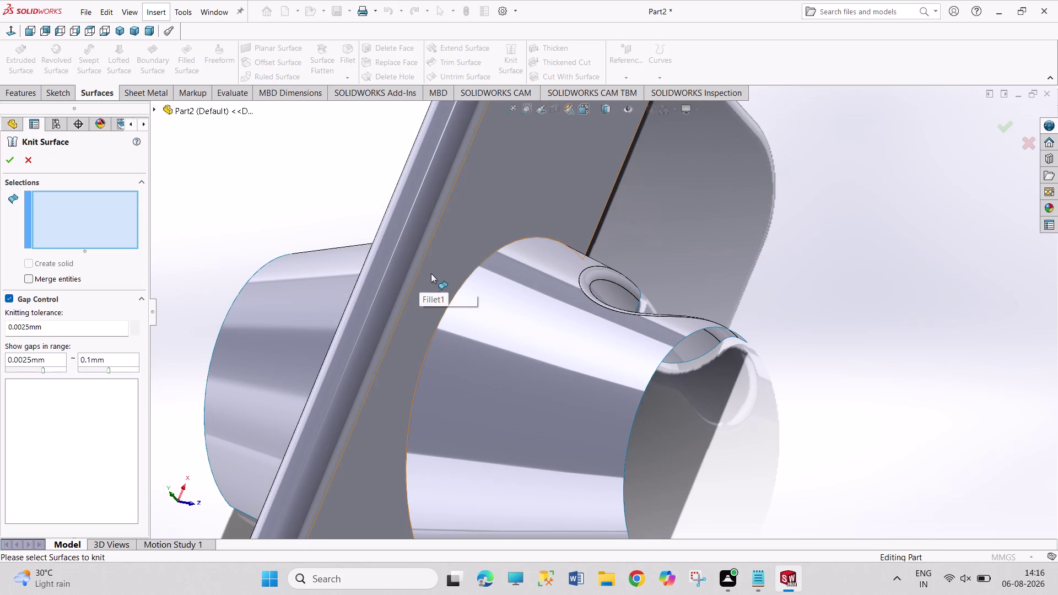
click(432, 268)
click(457, 319)
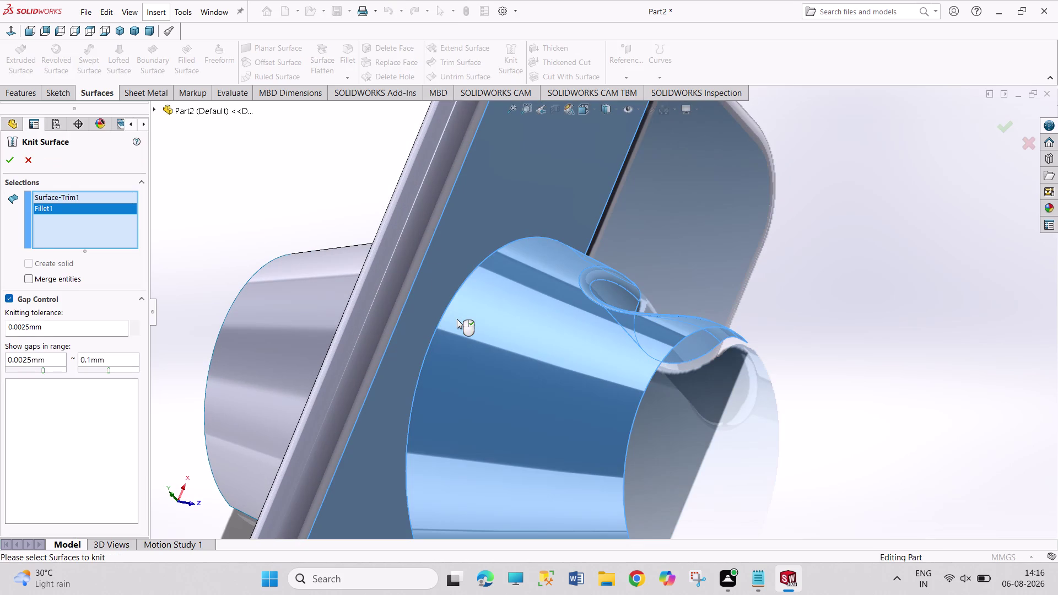
click(9, 161)
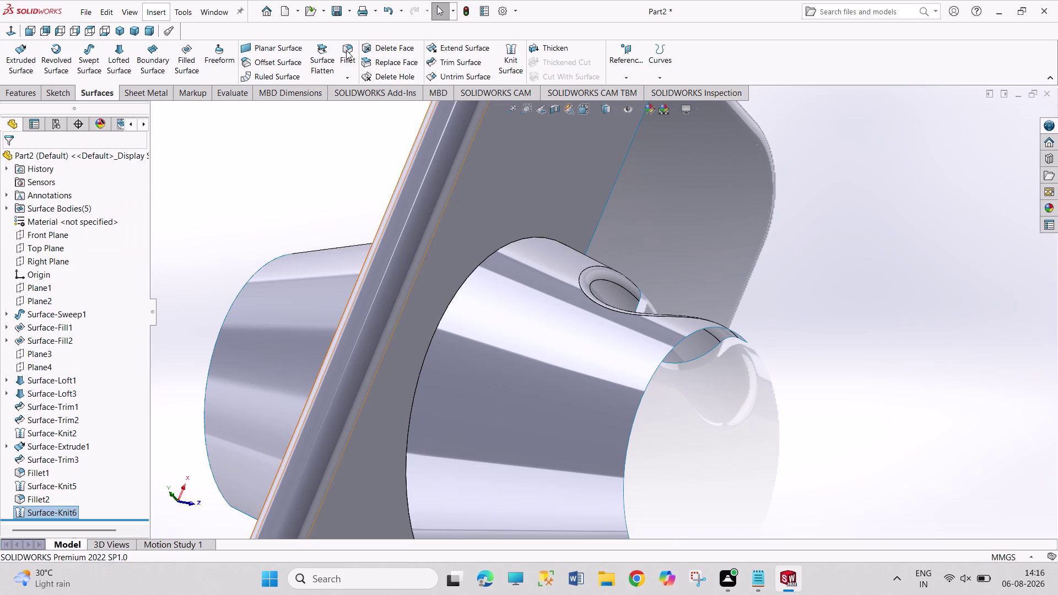
click(346, 50)
click(441, 324)
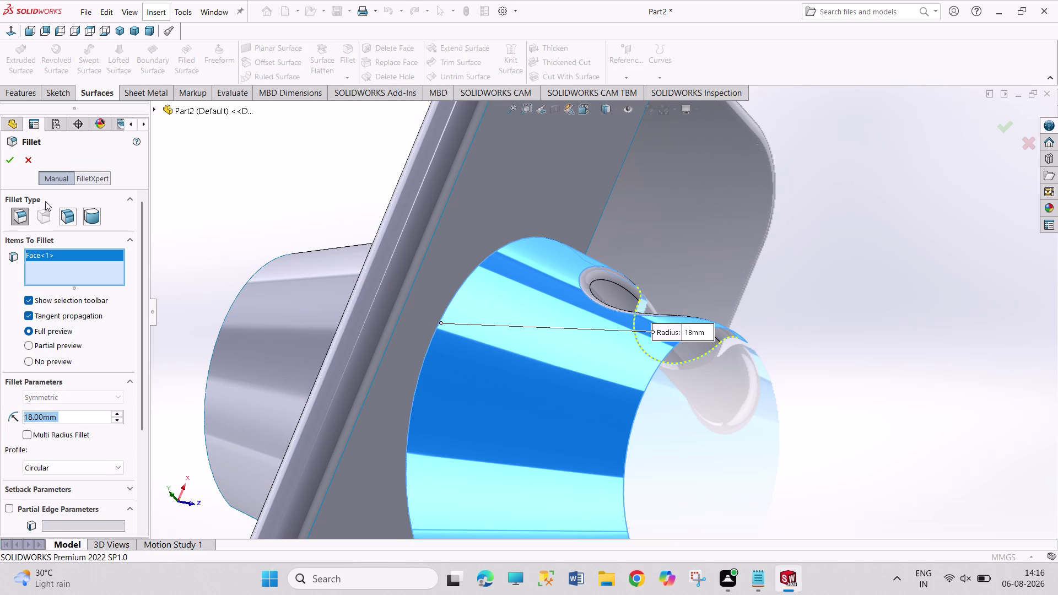
Redo the fillet on the cone-to-flange edge at 18 mm and switch to isometric view.
click(25, 161)
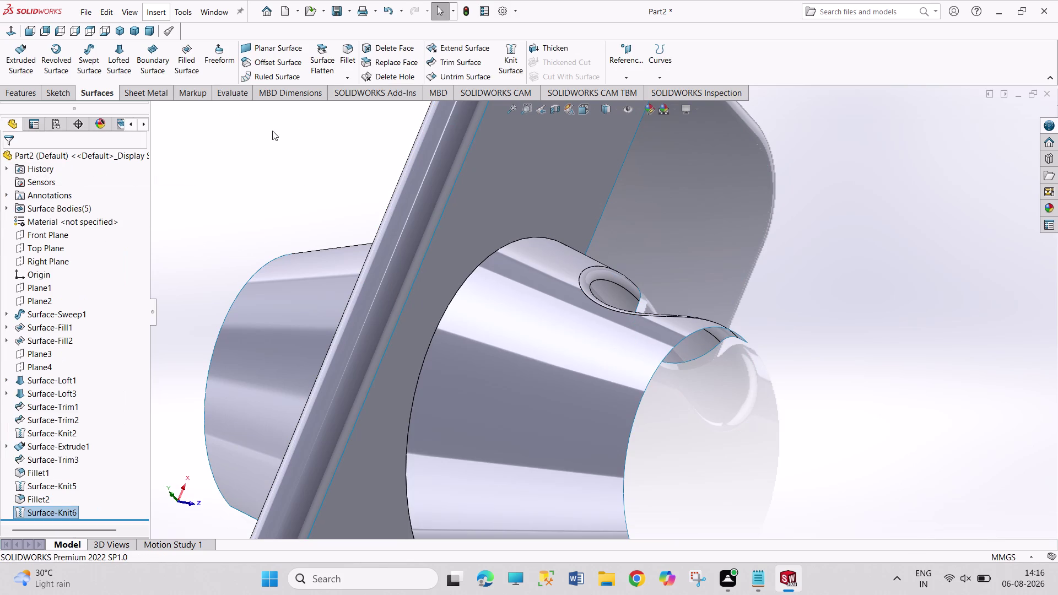
click(346, 57)
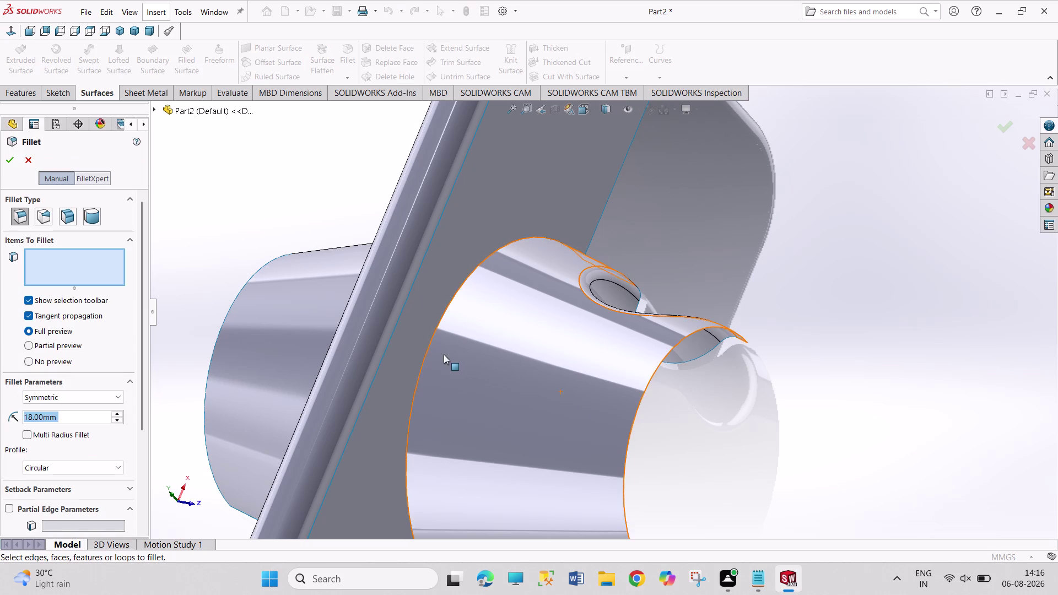
click(425, 355)
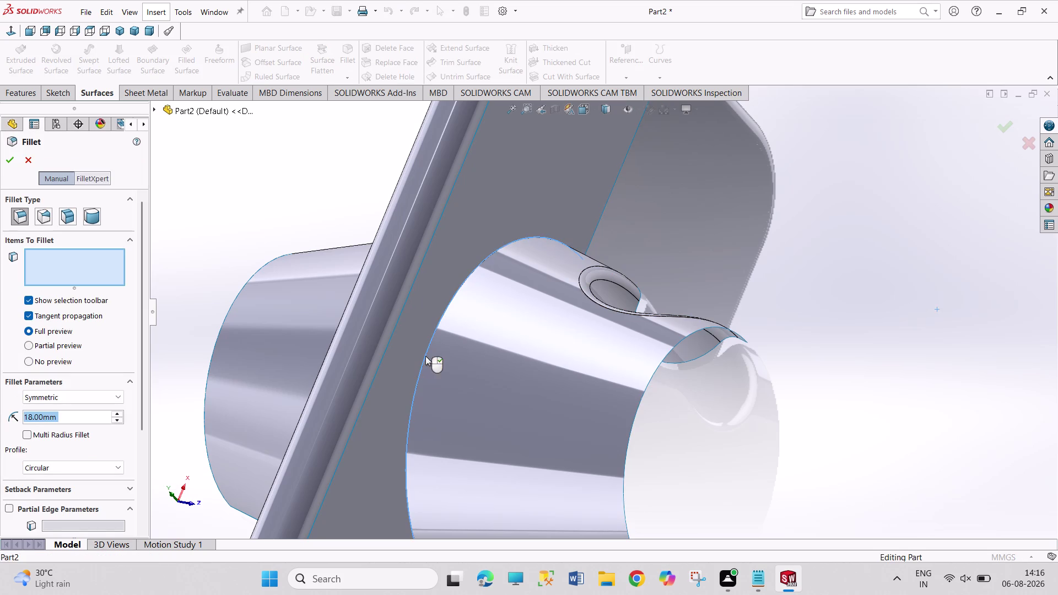
click(11, 162)
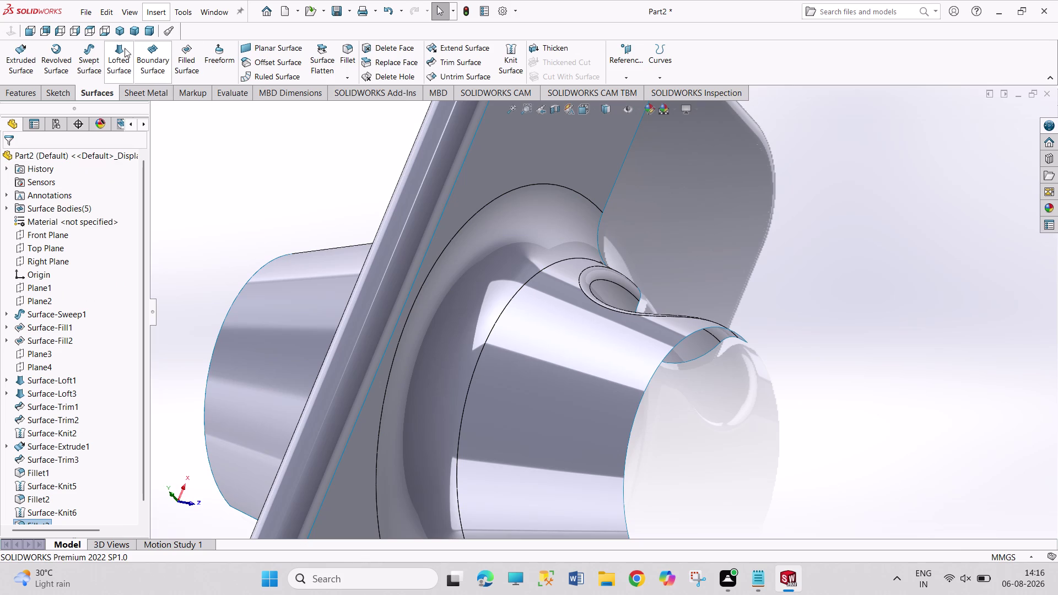
click(116, 30)
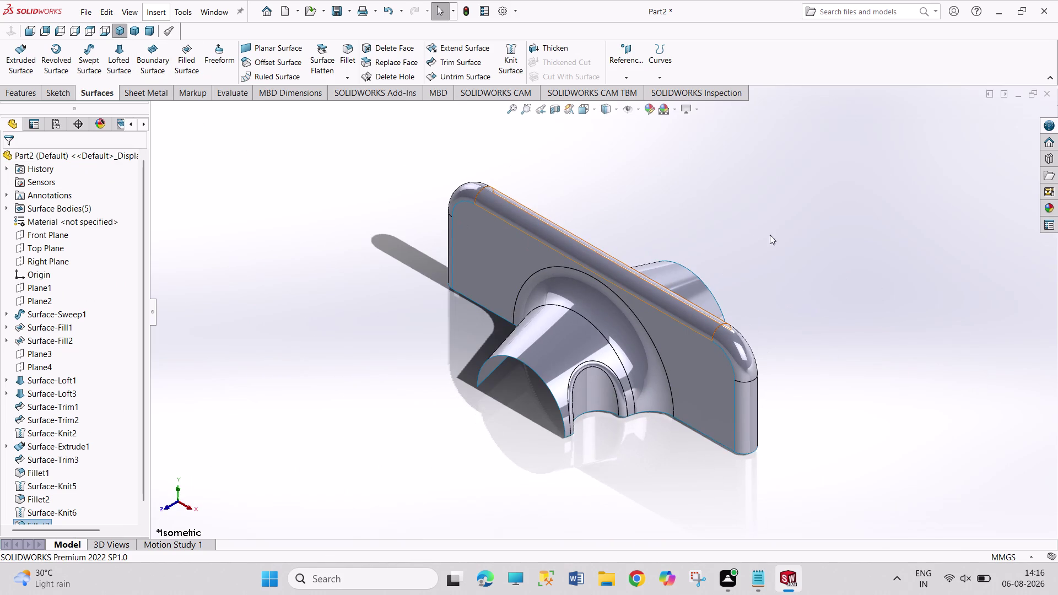
Clear the selection in the model.
drag(770, 235, 872, 334)
drag(756, 210, 919, 295)
drag(758, 186, 953, 317)
drag(812, 218, 951, 331)
drag(692, 207, 874, 293)
drag(746, 183, 969, 335)
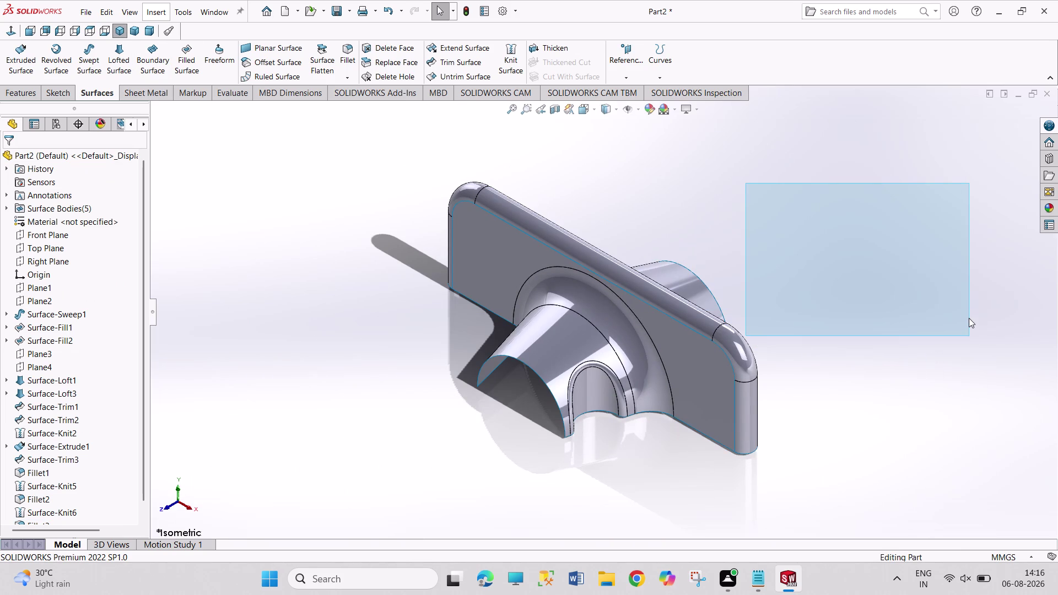
Save over the existing SURFACE 4 file with Ctrl+S, confirming the replacement.
key(ctrl+s)
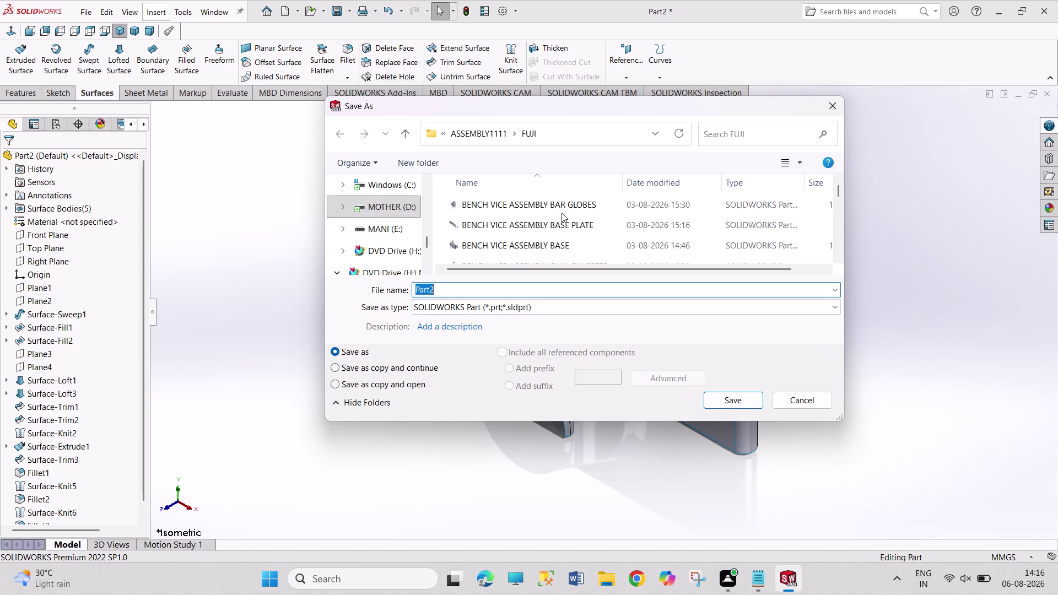
scroll(down, 3)
scroll(down, 3)
scroll(down, 3)
scroll(down, 3)
scroll(down, 3)
scroll(down, 3)
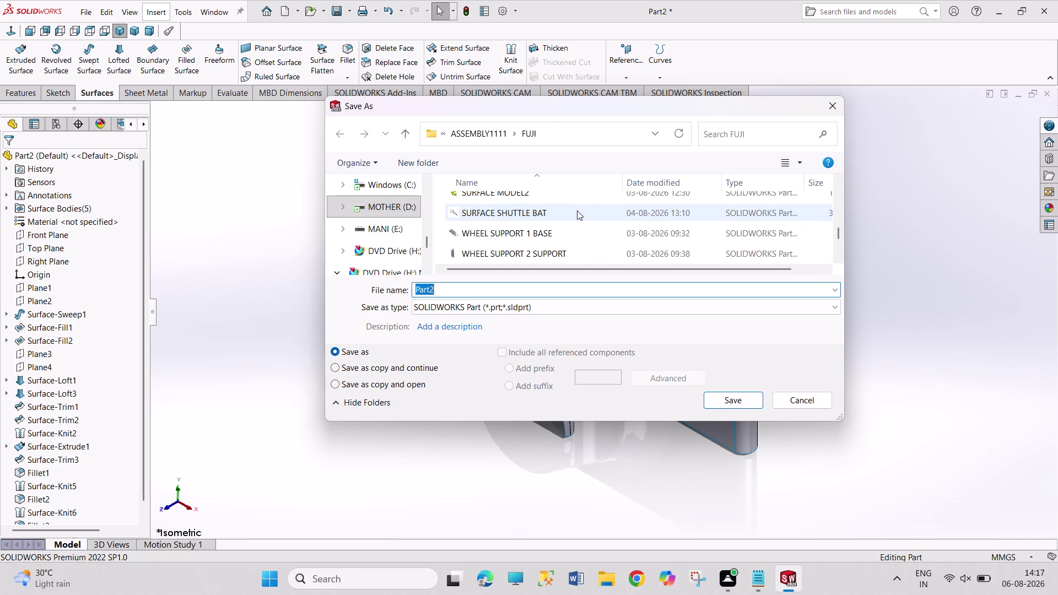
scroll(down, 3)
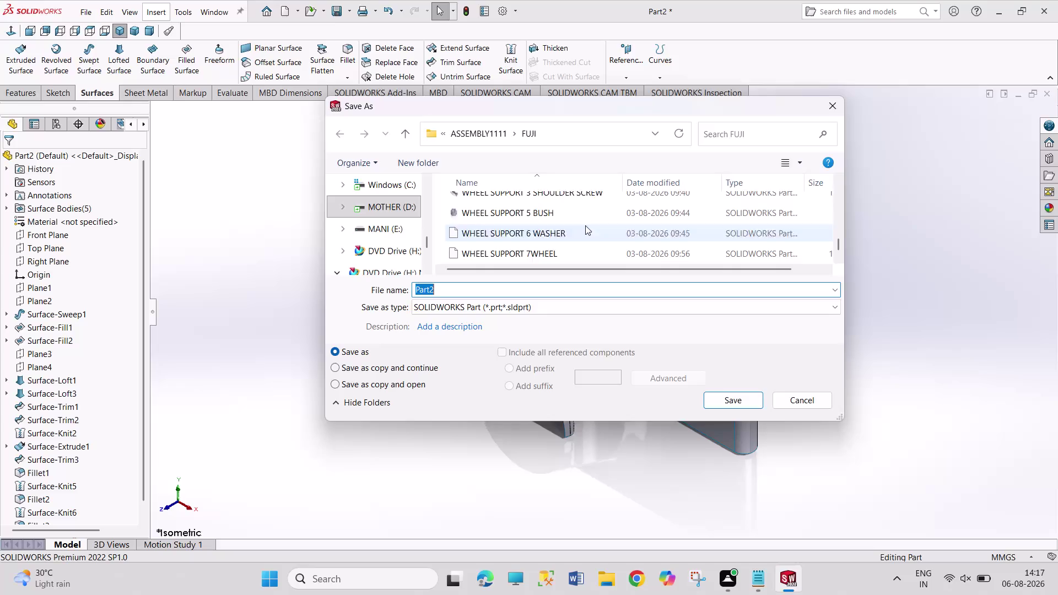
scroll(down, 3)
scroll(up, 3)
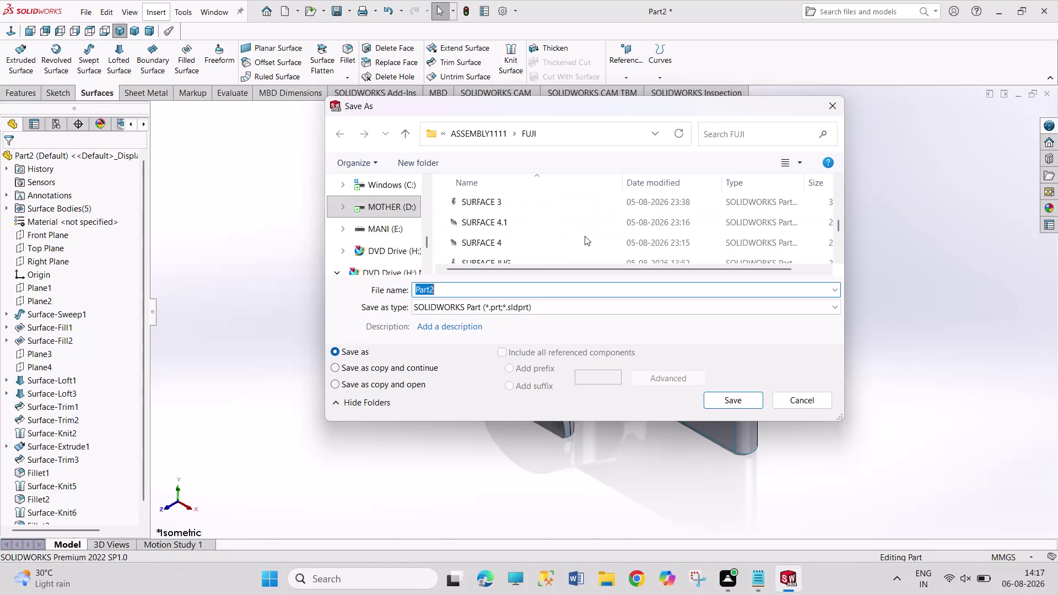
click(586, 235)
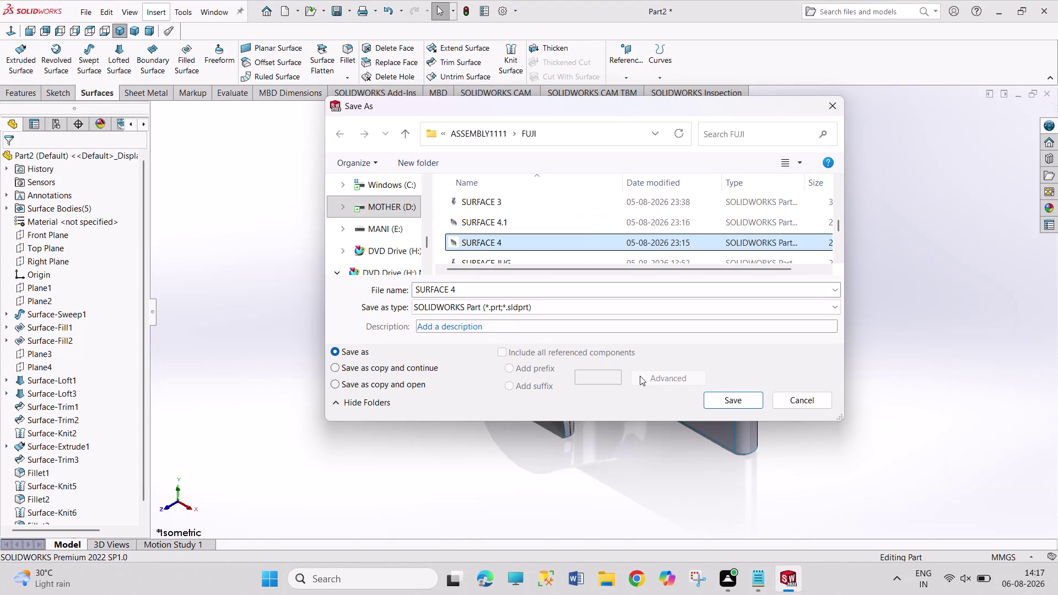
click(708, 400)
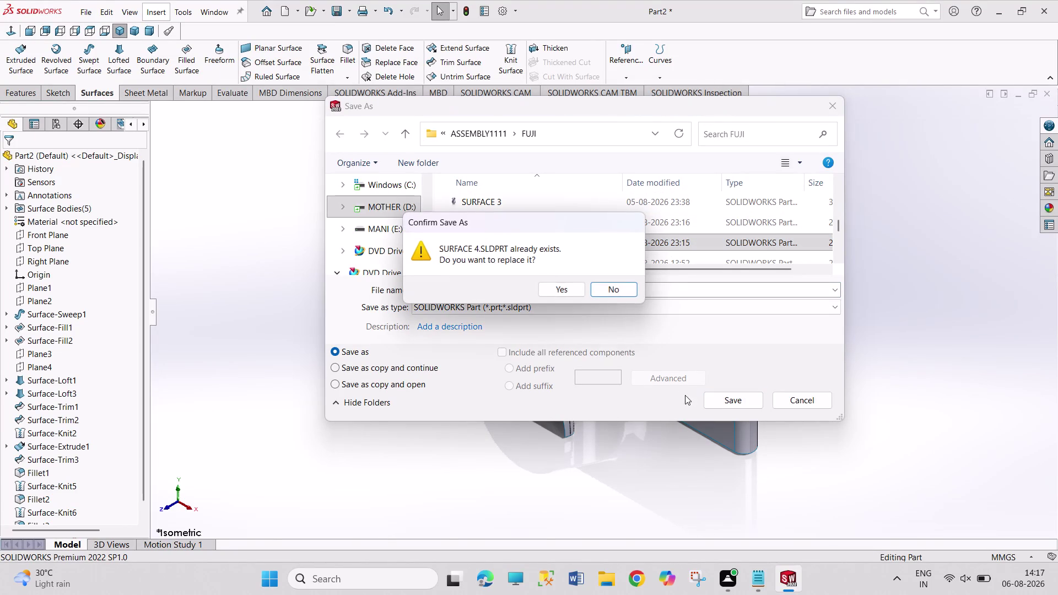
click(577, 295)
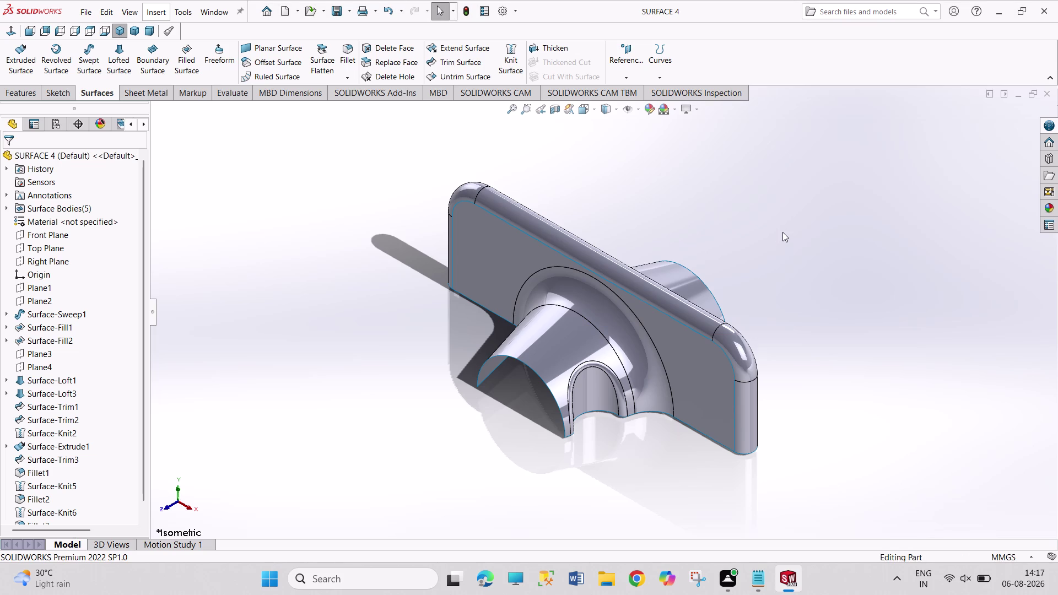
Create a new drawing document on an A4 landscape sheet.
key(ctrl+n)
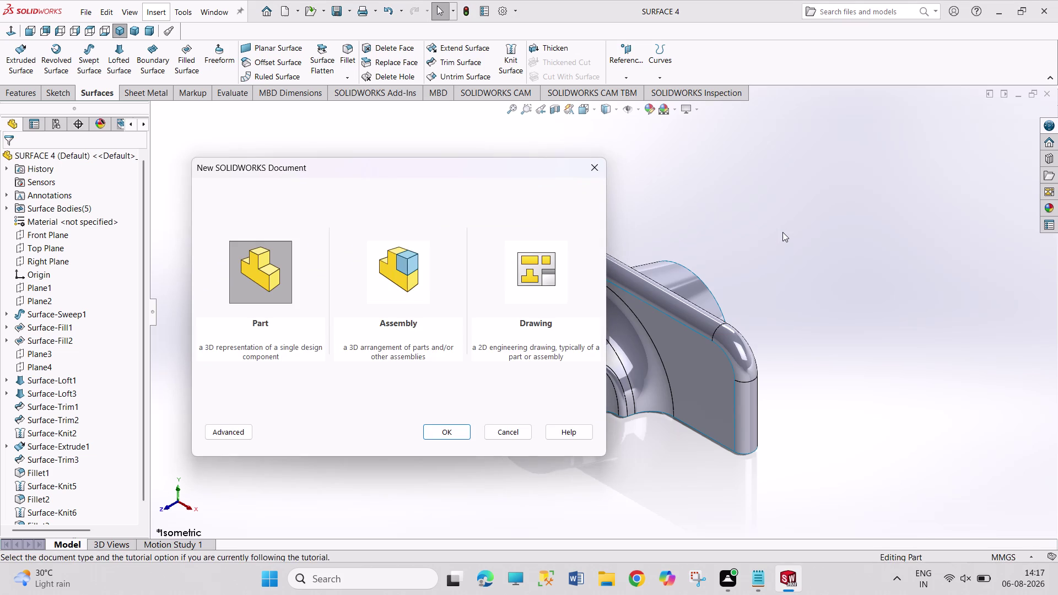
key(Right)
key(Right)
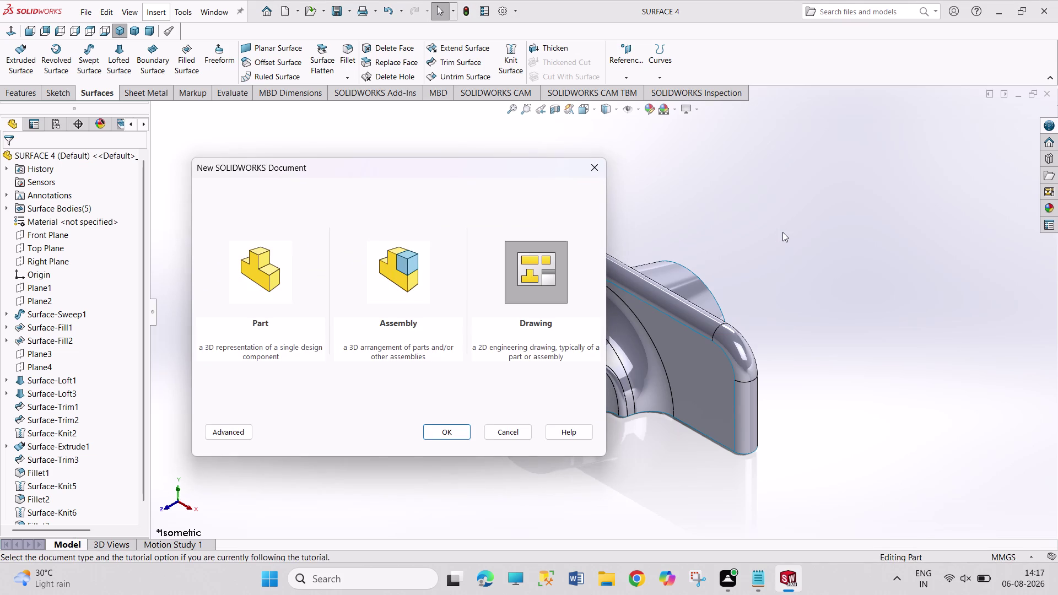
key(Return)
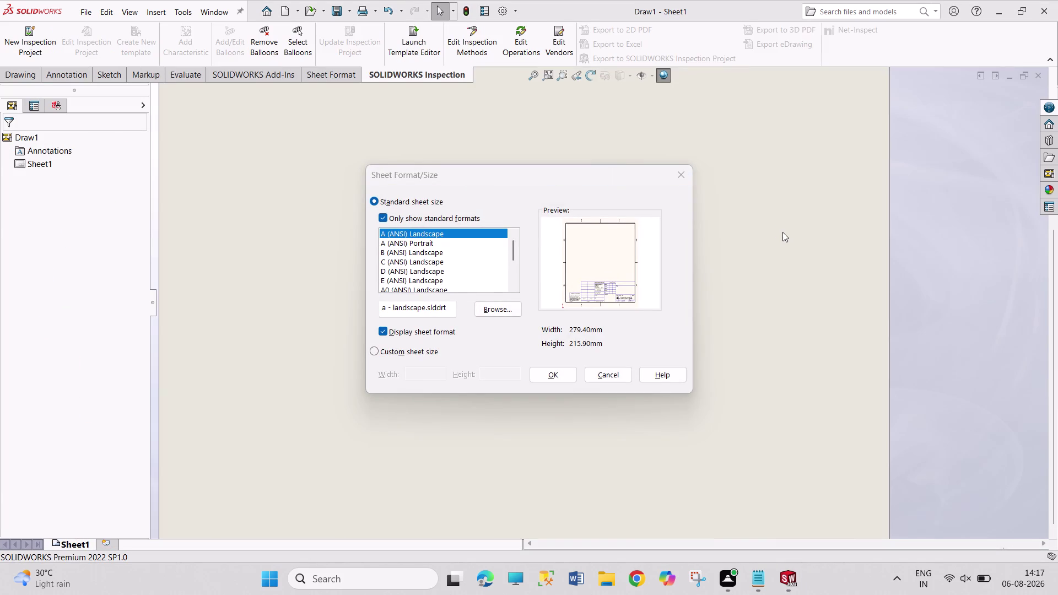
drag(514, 256, 521, 290)
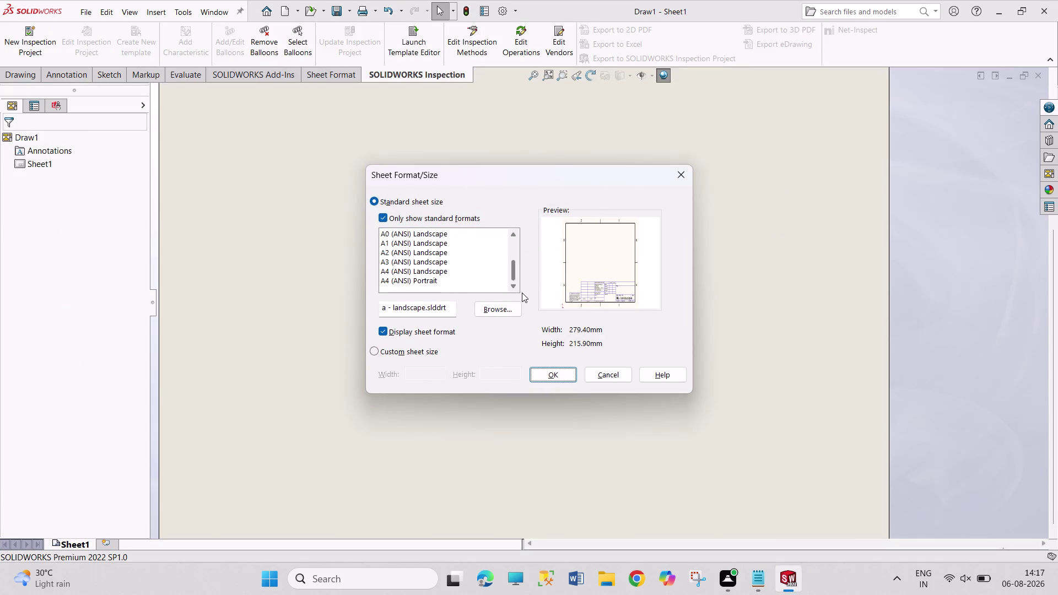
drag(521, 290, 522, 293)
click(456, 269)
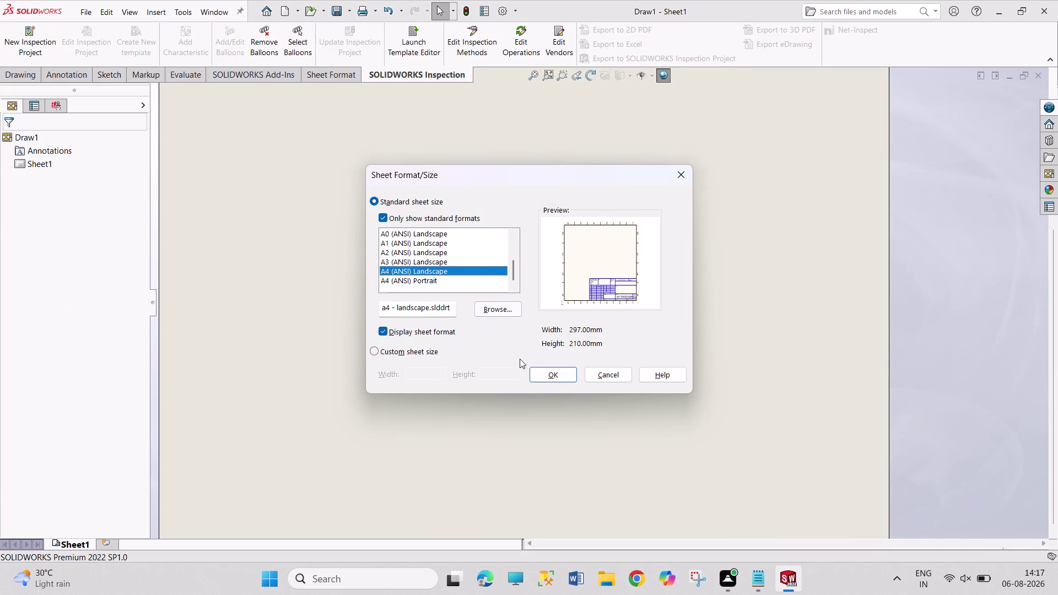
click(541, 378)
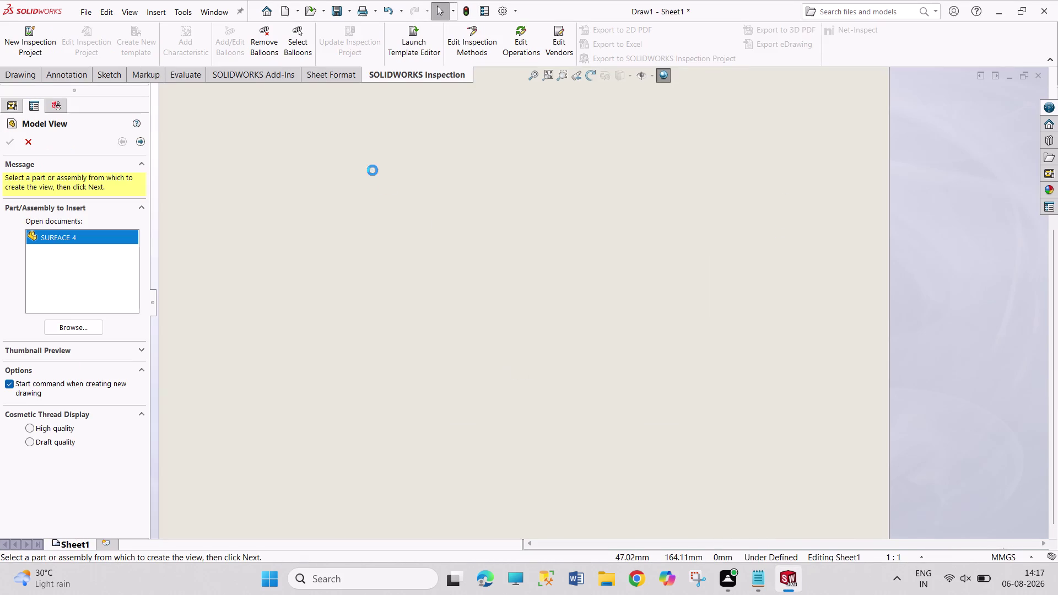
Insert SURFACE 4's front view at custom scale 1:3 in the sheet's upper left.
double_click(108, 237)
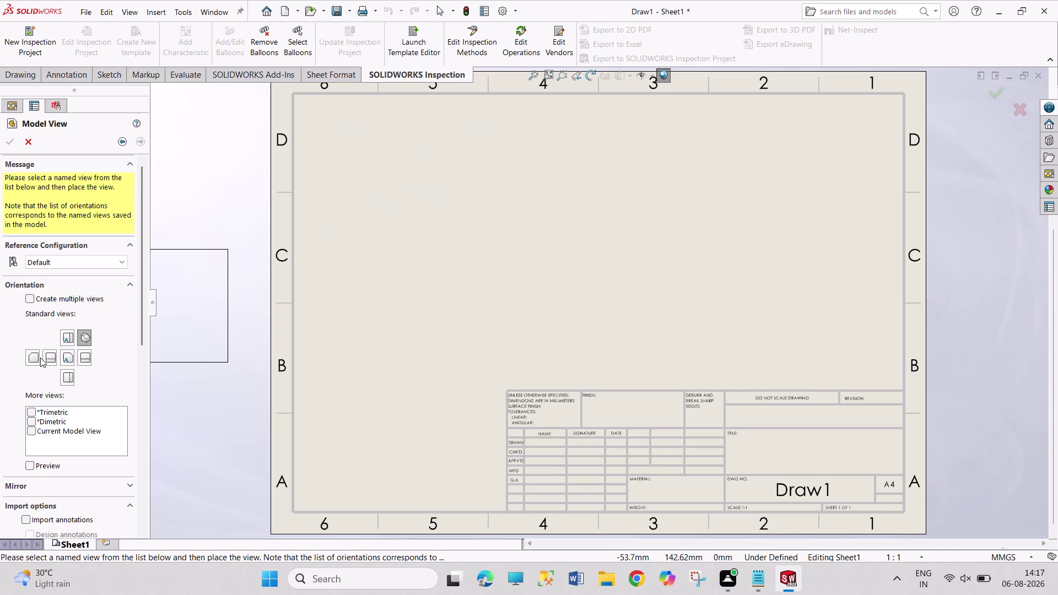
click(66, 356)
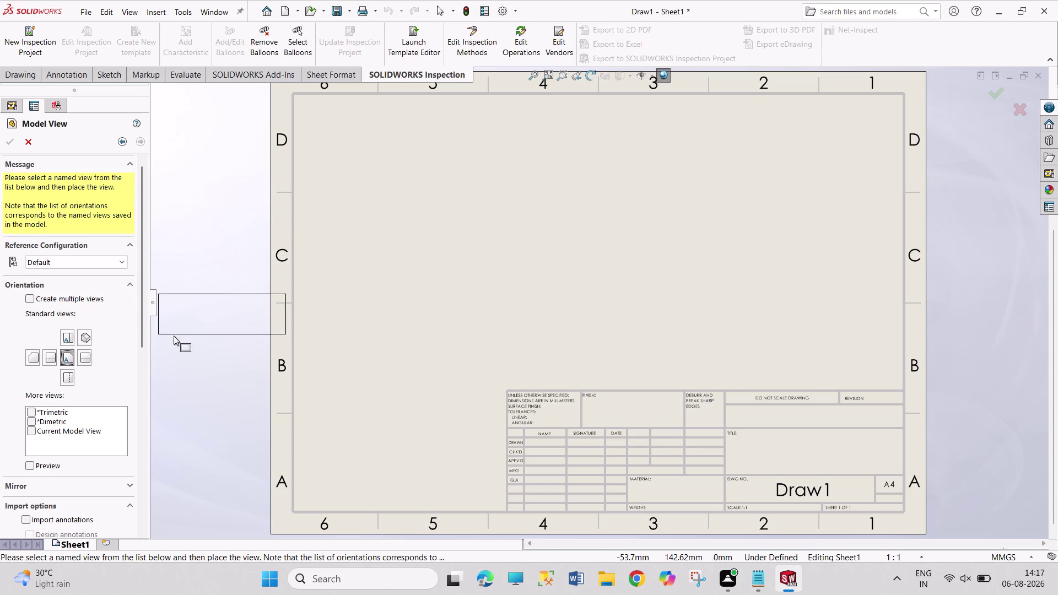
drag(142, 331, 143, 503)
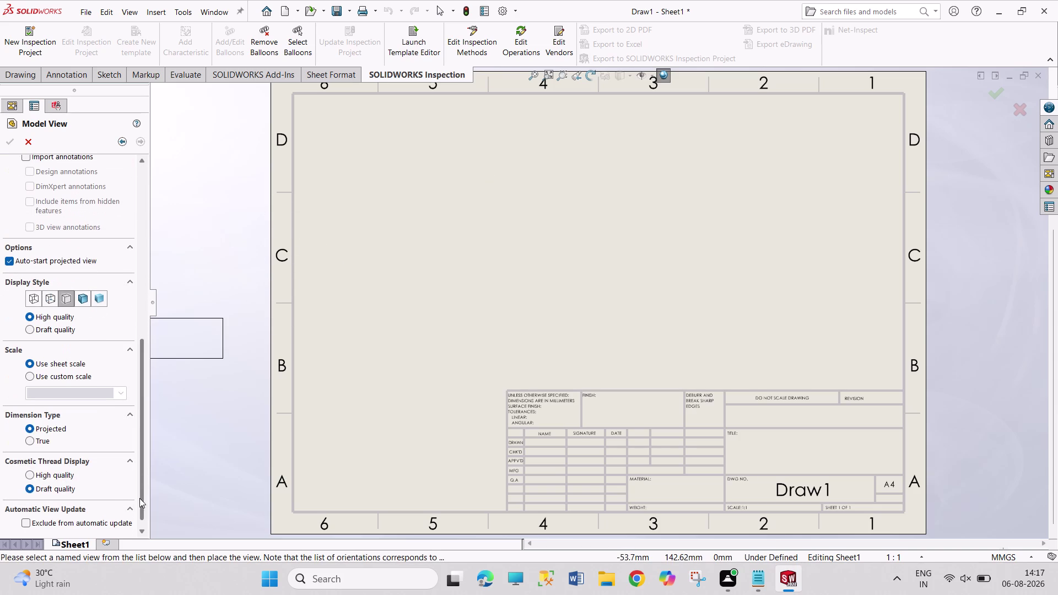
click(71, 376)
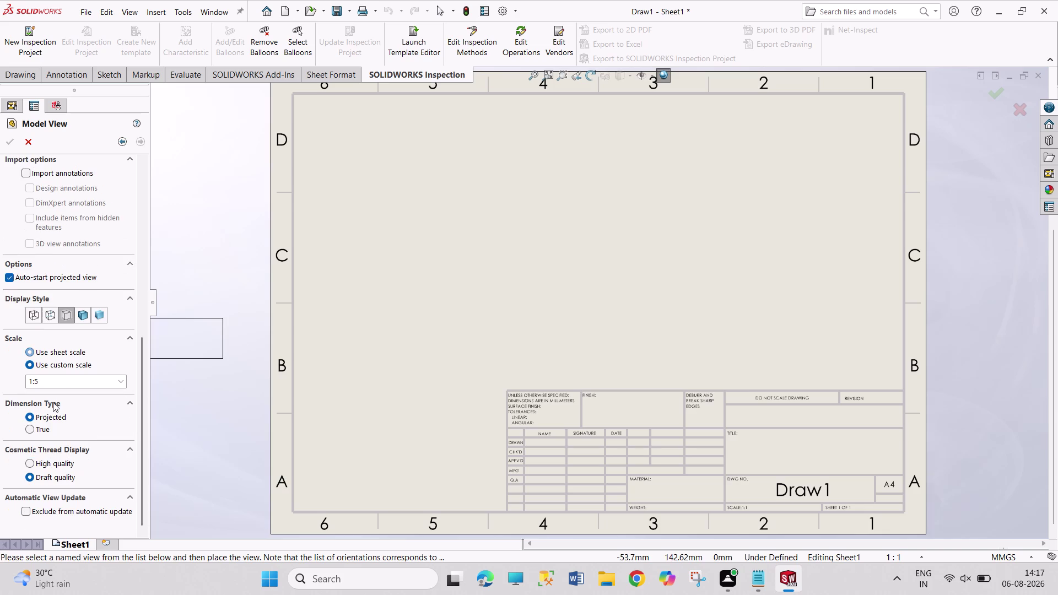
click(61, 384)
click(61, 384)
click(60, 384)
key(BackSpace)
key(3)
key(Return)
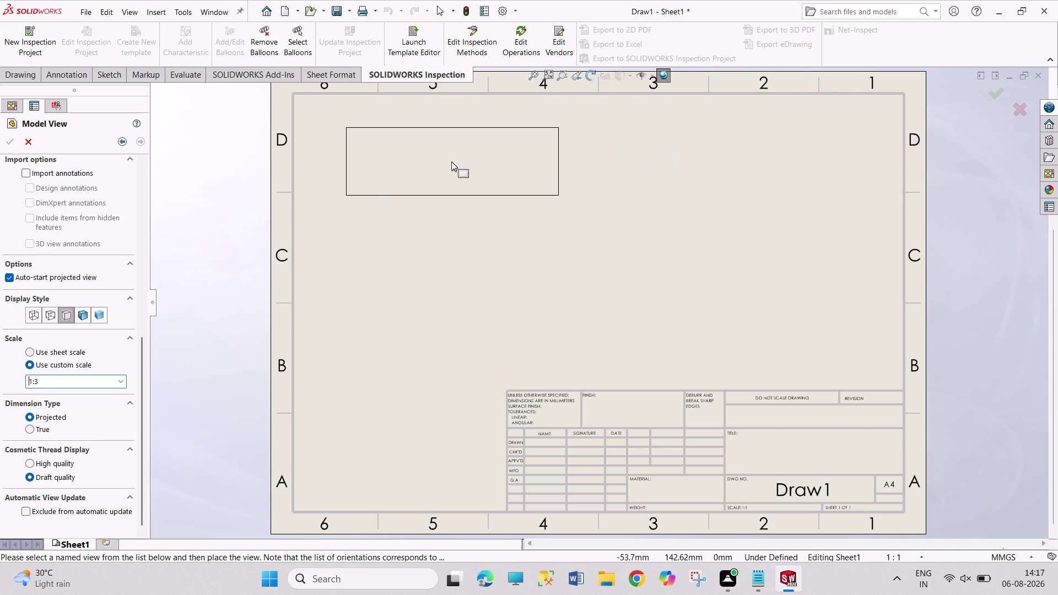
click(447, 167)
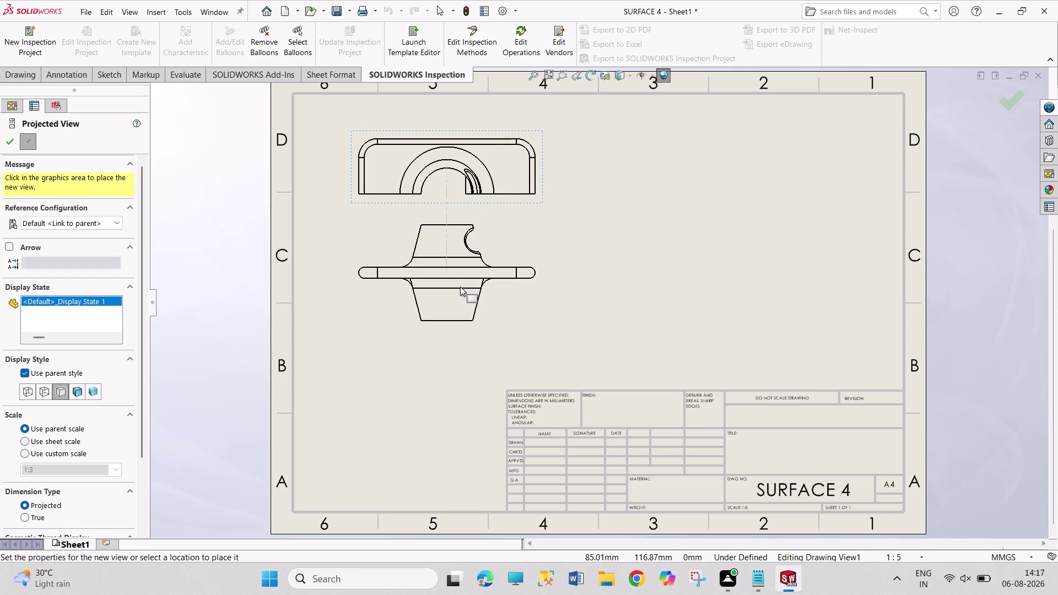
Project a top view below and a side view right of the front view.
click(460, 322)
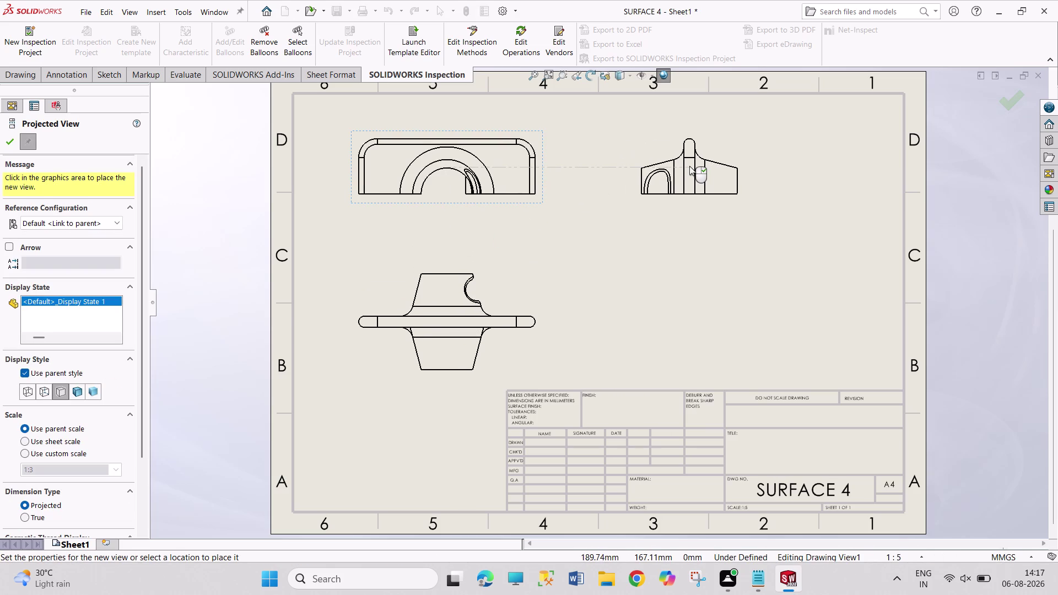
click(690, 166)
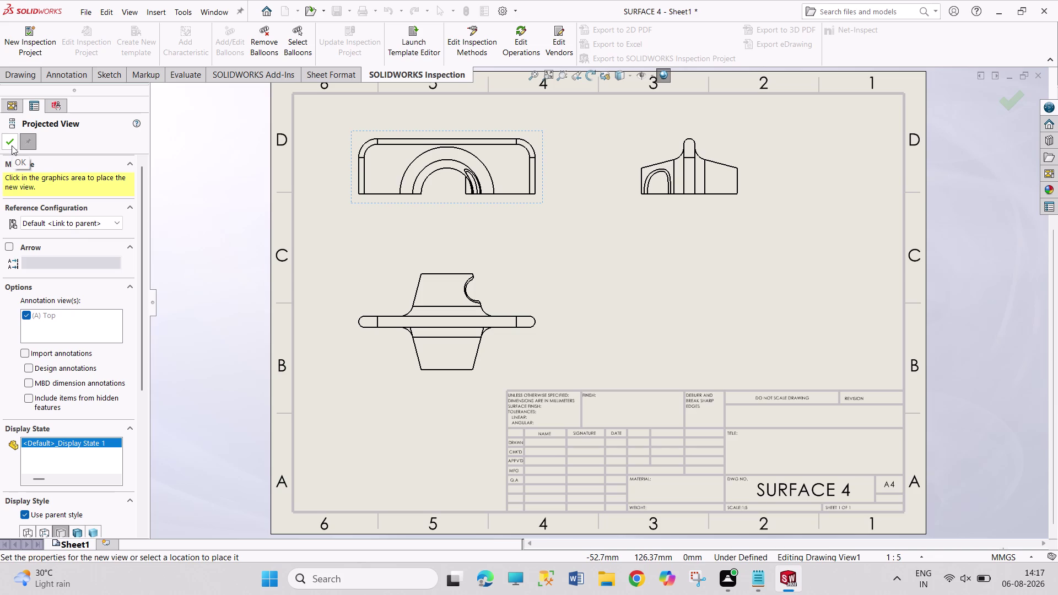
click(12, 146)
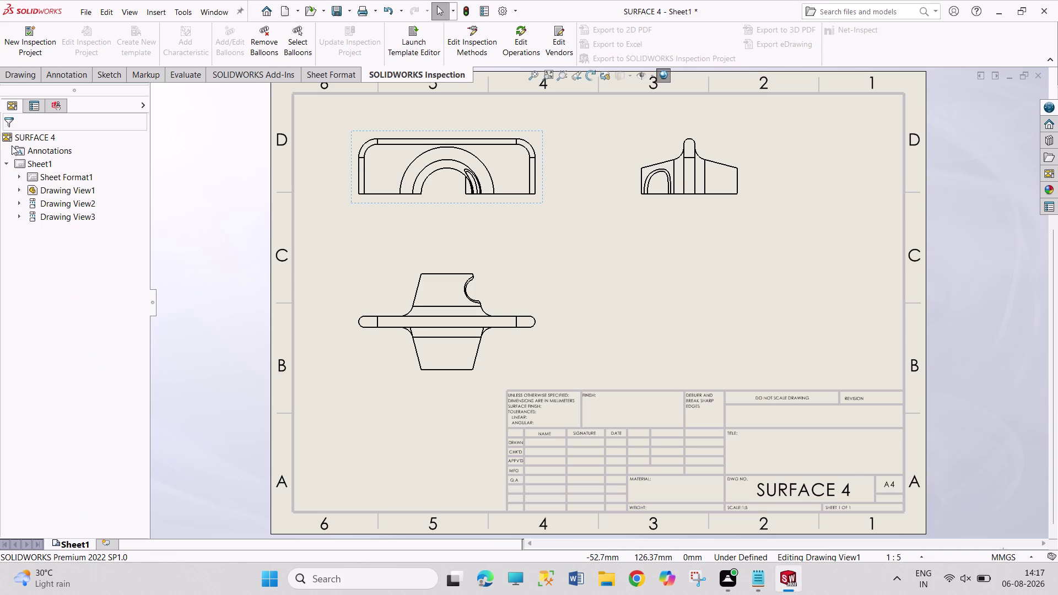
Place an isometric model view of SURFACE 4 in the sheet's lower right.
click(26, 74)
click(31, 49)
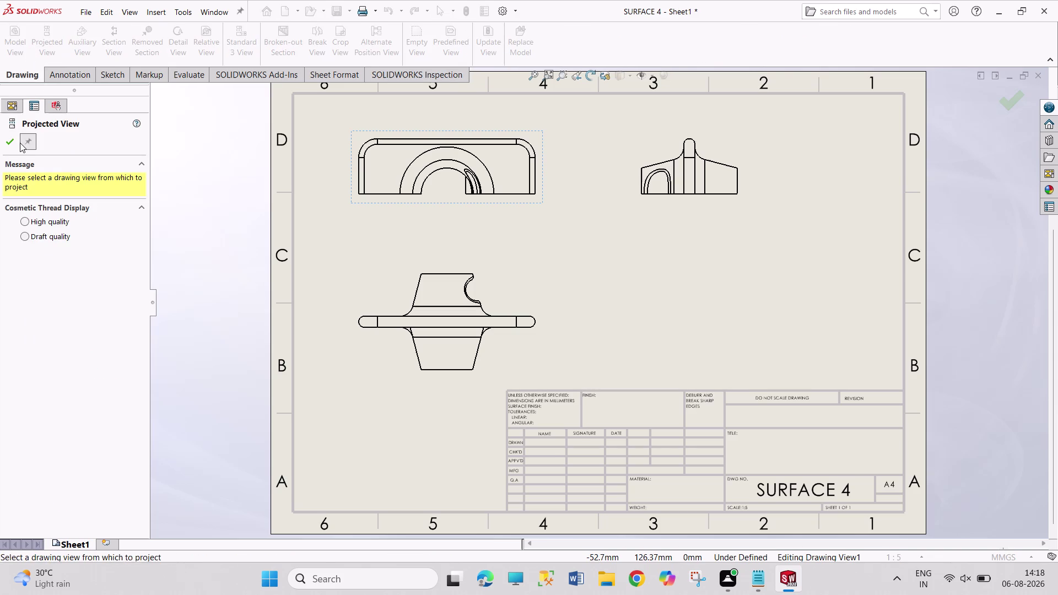
click(13, 141)
click(12, 47)
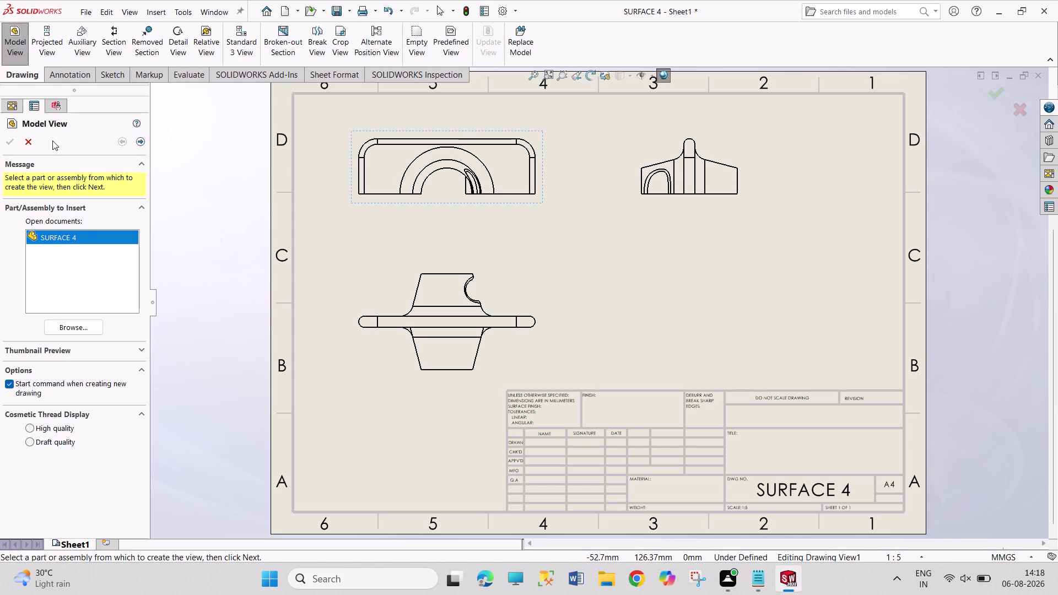
double_click(89, 237)
double_click(87, 239)
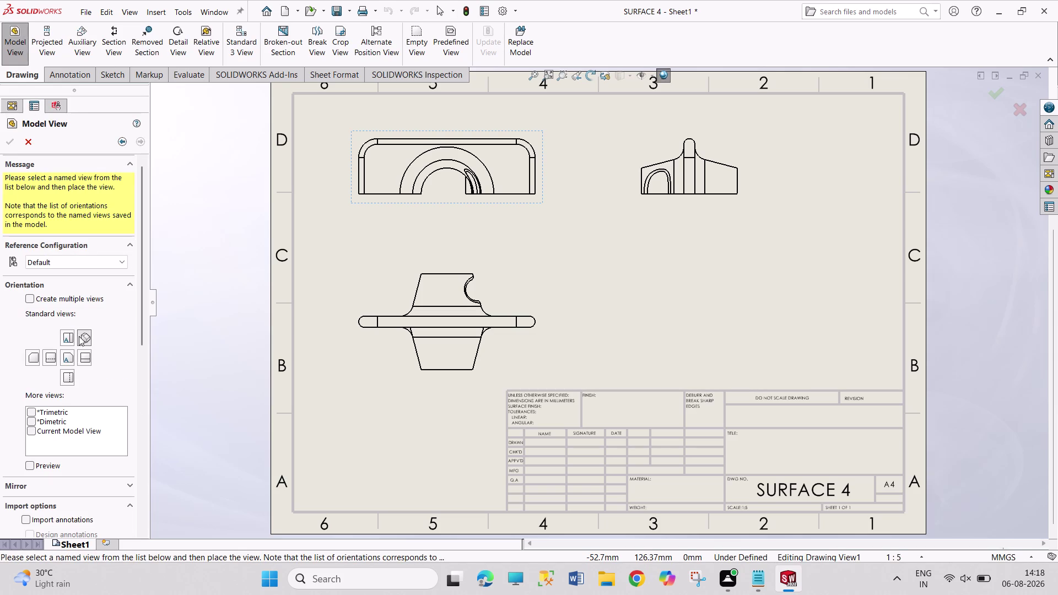
click(81, 339)
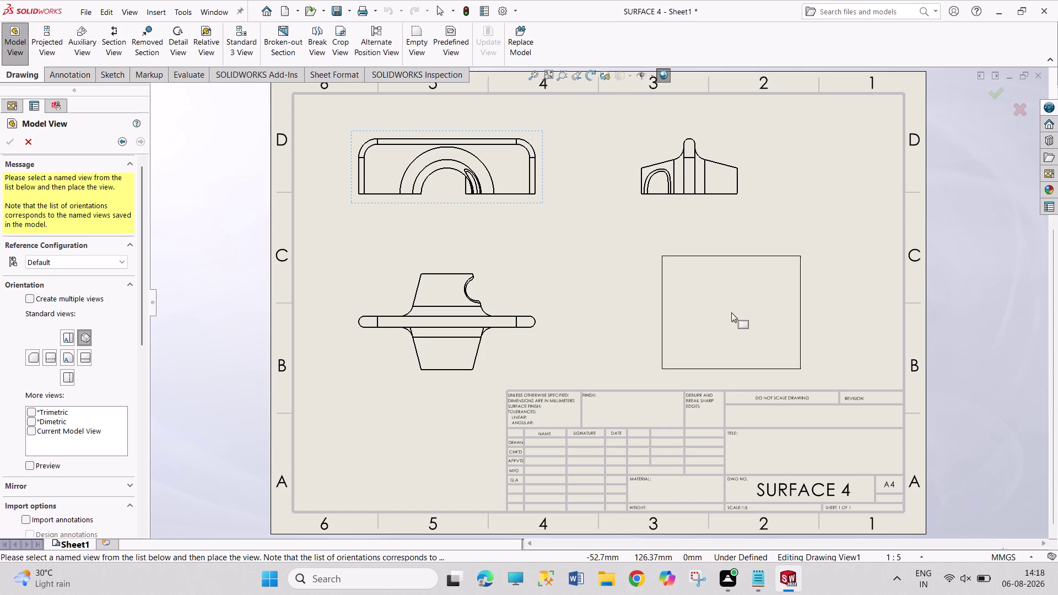
click(712, 311)
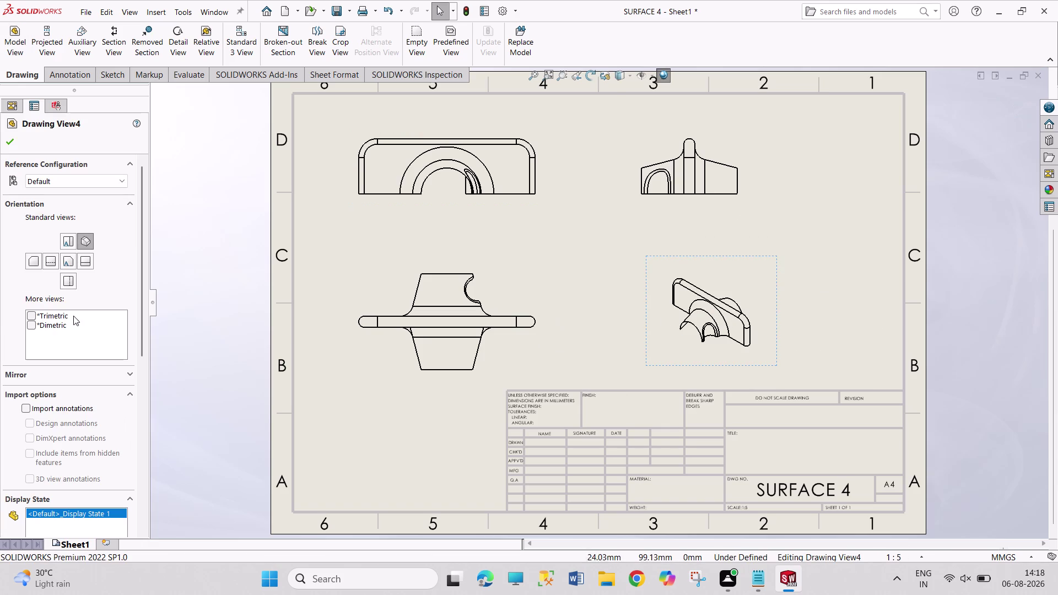
Display the isometric view shaded with edges at custom scale 1:3.
drag(144, 281, 172, 484)
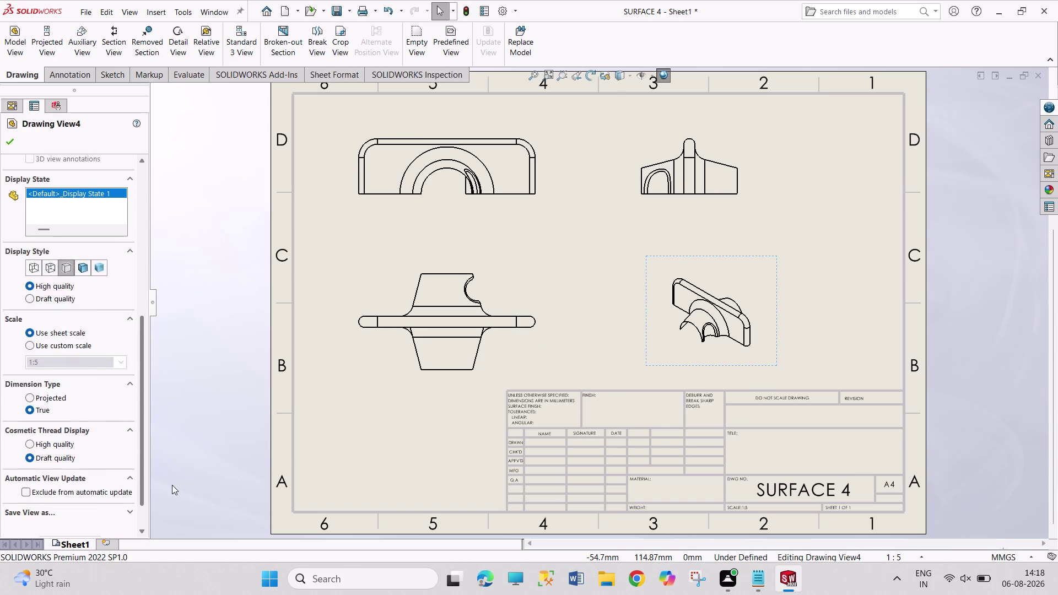
drag(171, 484, 172, 482)
click(81, 251)
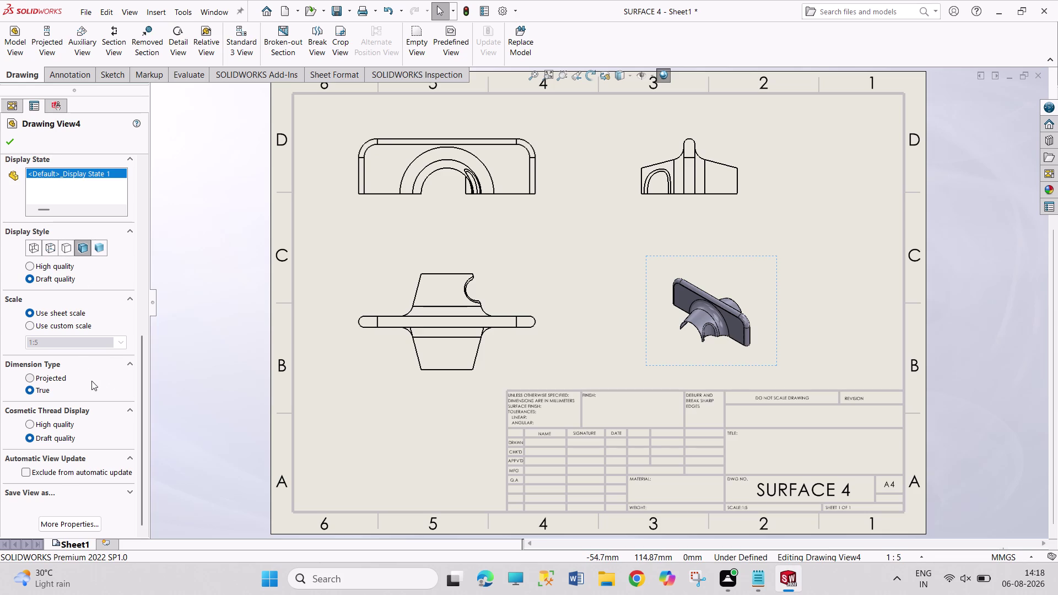
click(68, 327)
click(63, 338)
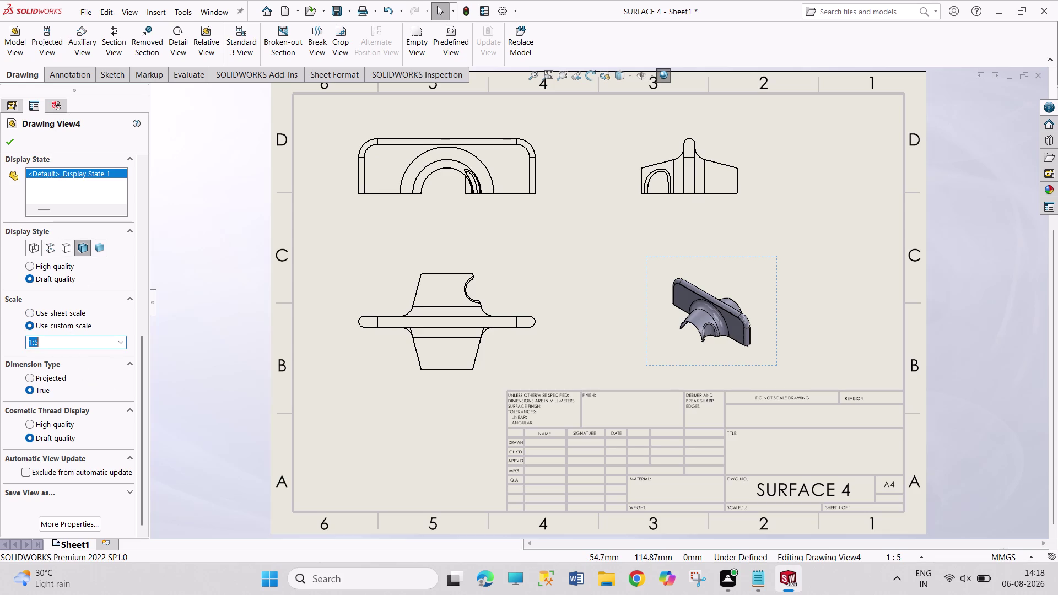
click(61, 340)
key(BackSpace)
key(2)
key(Return)
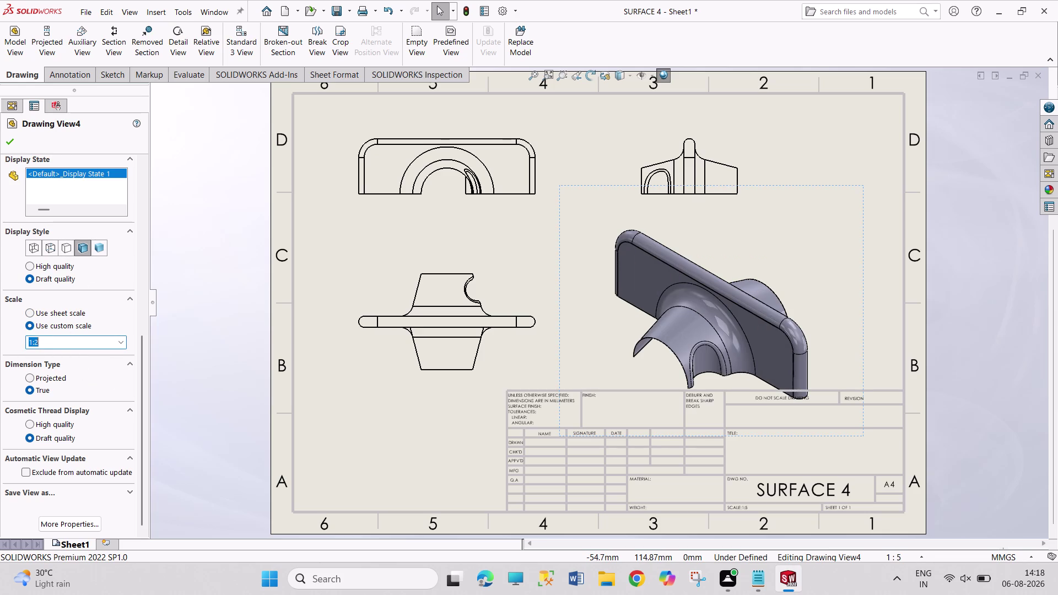
click(59, 341)
key(BackSpace)
key(3)
key(Return)
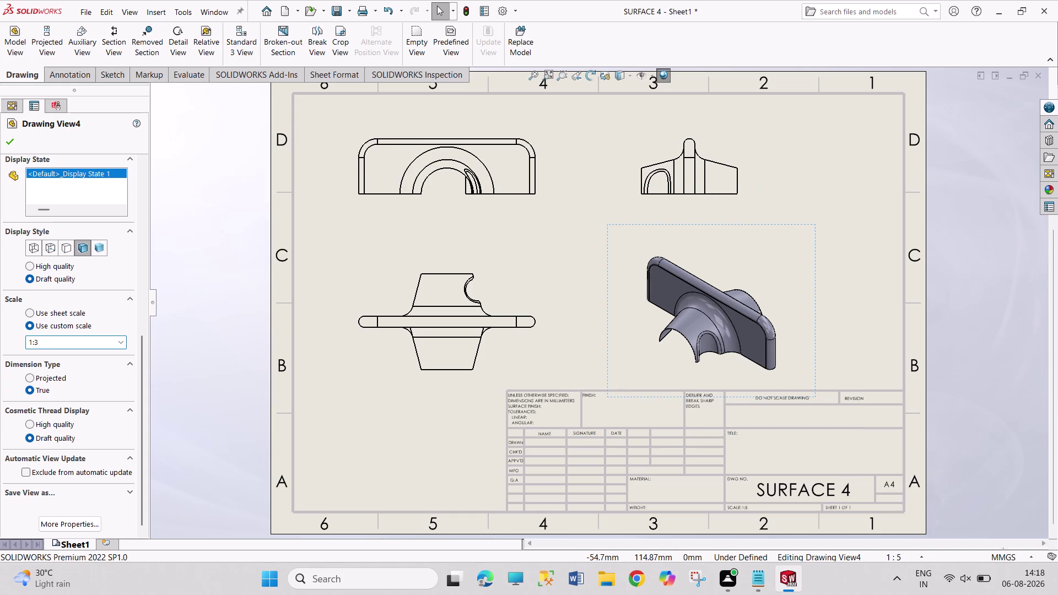
click(12, 148)
click(417, 206)
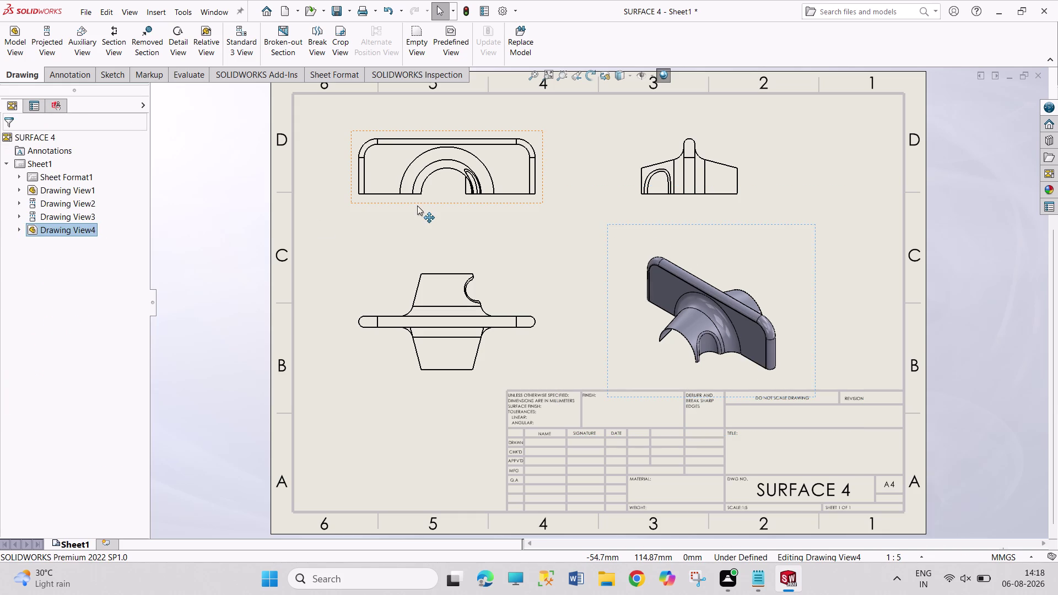
Set the front view to custom scale 1:2 and shift the side view right.
drag(140, 324, 165, 458)
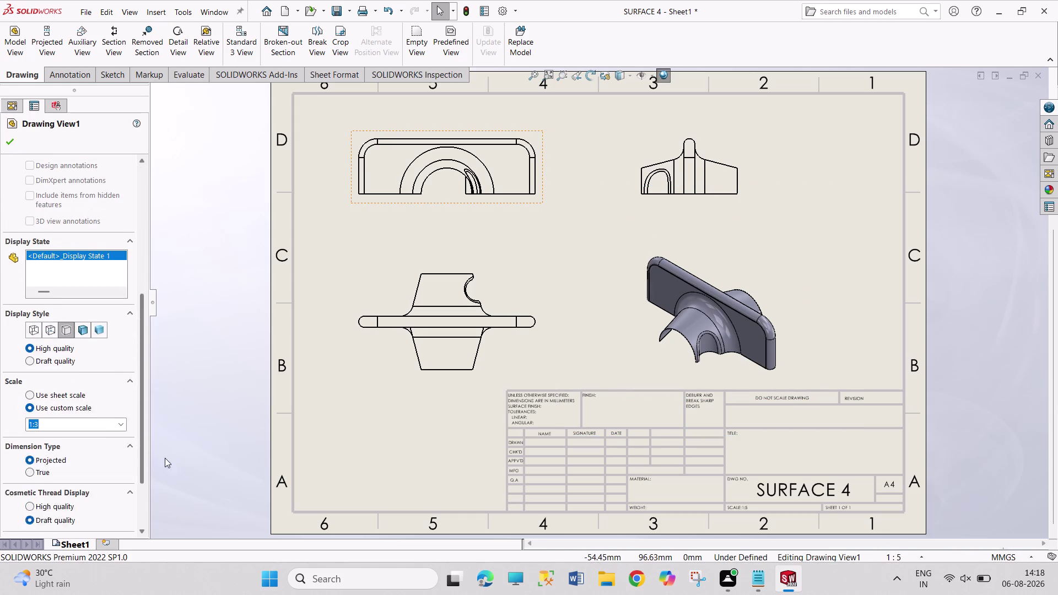
drag(165, 458, 165, 460)
click(81, 408)
click(81, 407)
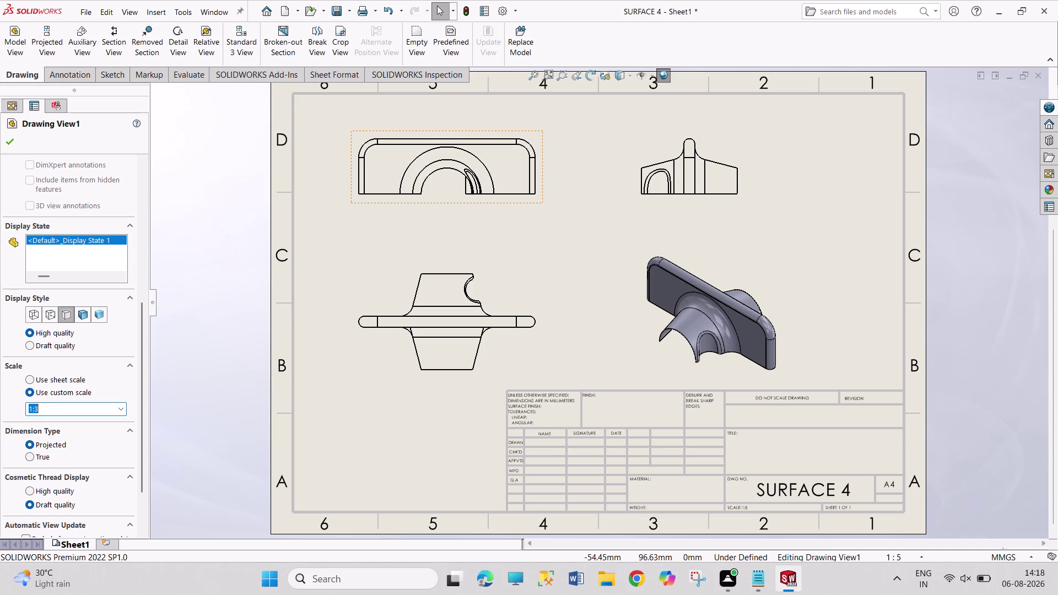
click(80, 408)
key(BackSpace)
key(2)
key(Return)
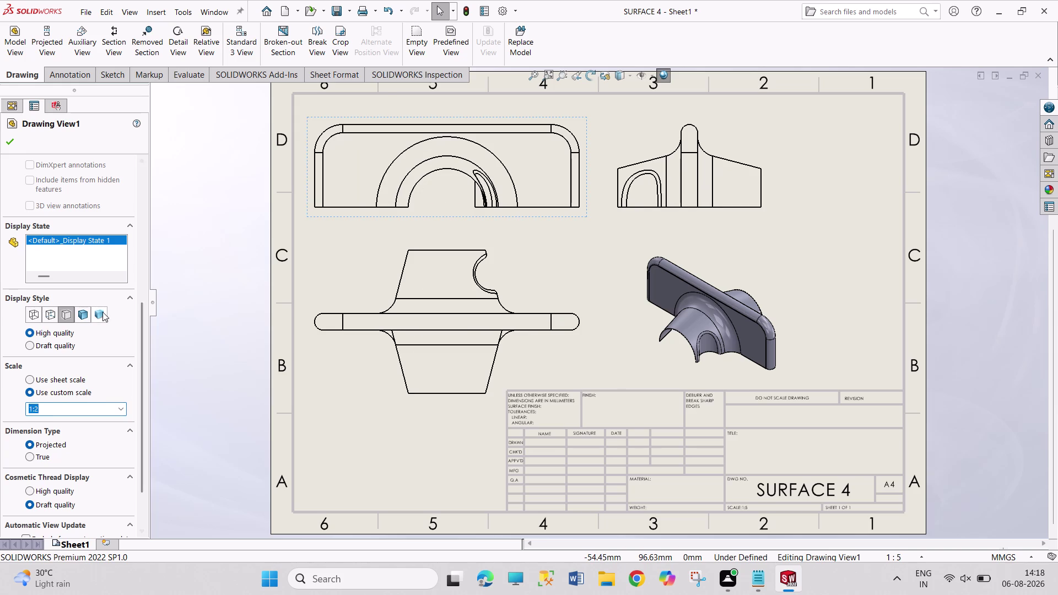
click(196, 293)
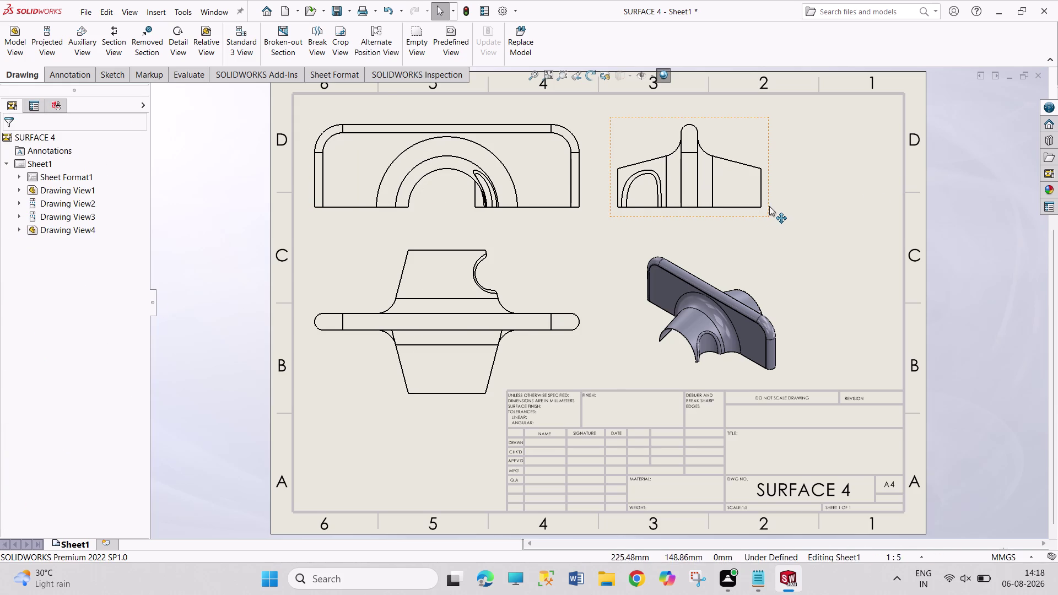
drag(770, 204, 788, 202)
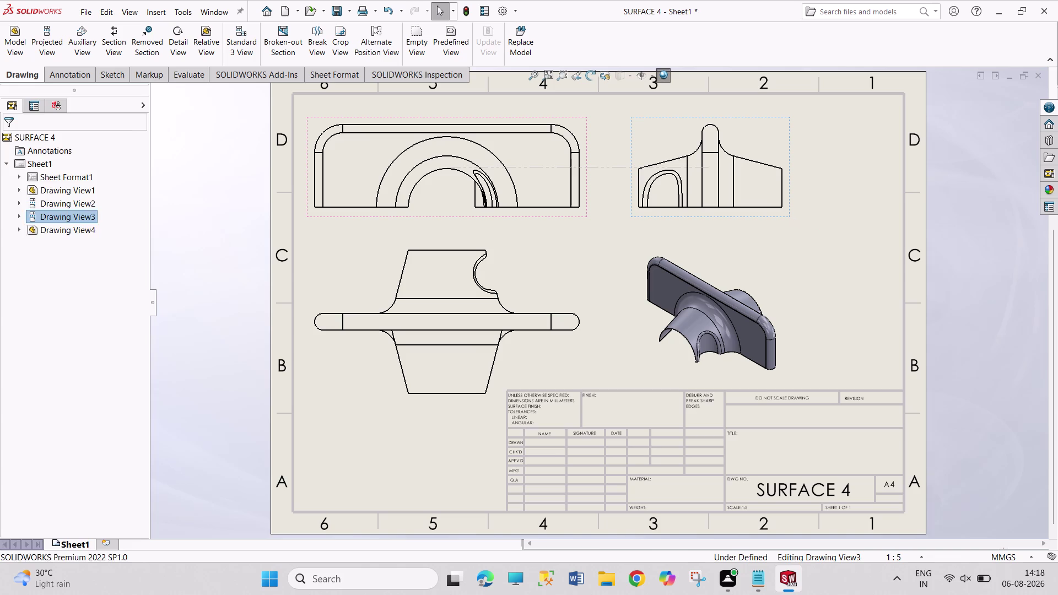
click(952, 256)
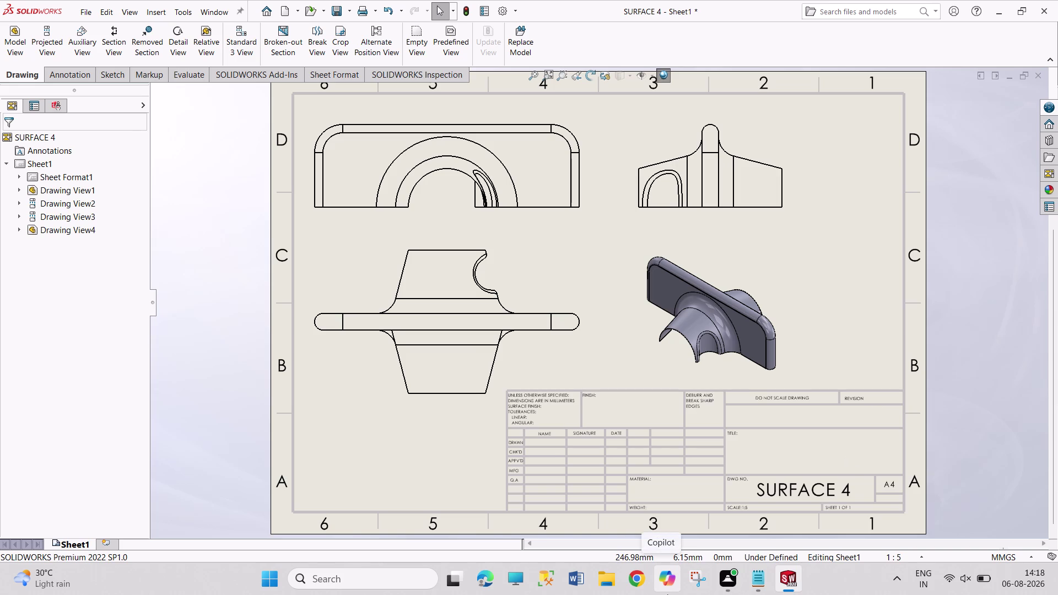
Set the isometric view scale to 1:2 and move it into the lower right.
click(744, 350)
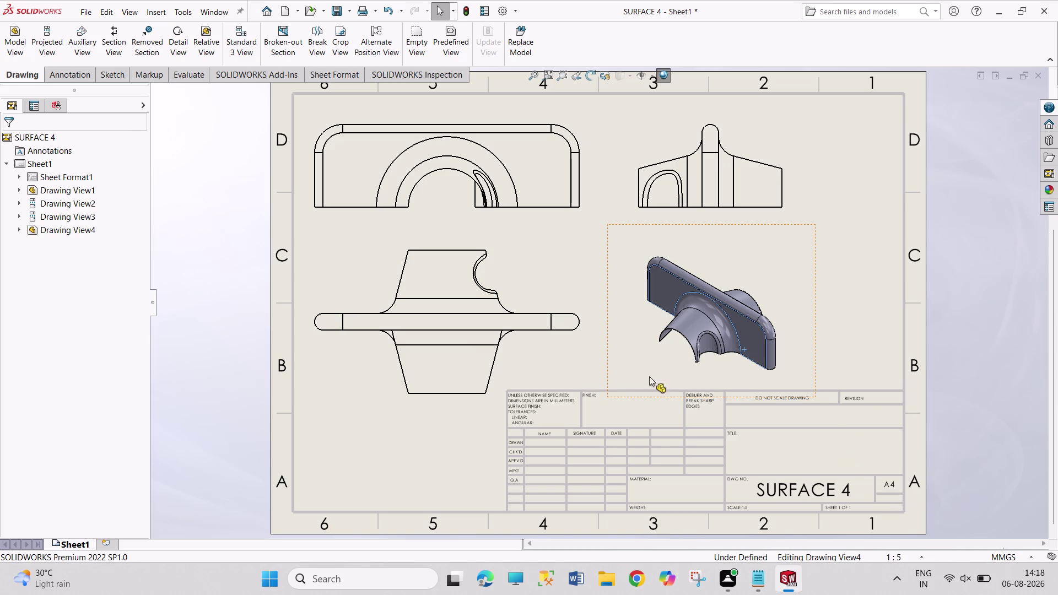
drag(142, 349, 166, 445)
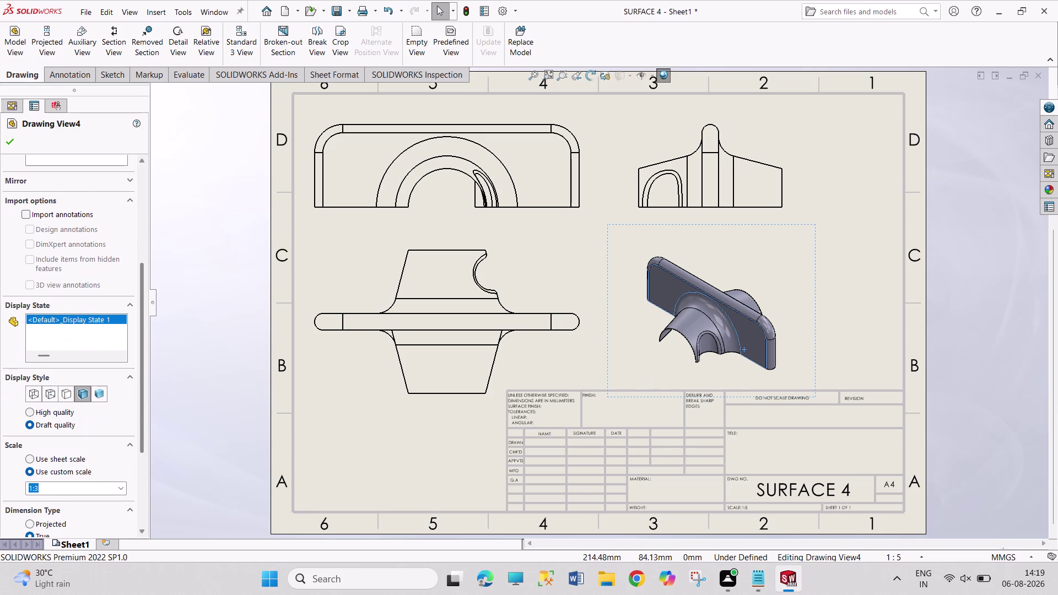
click(48, 490)
click(48, 490)
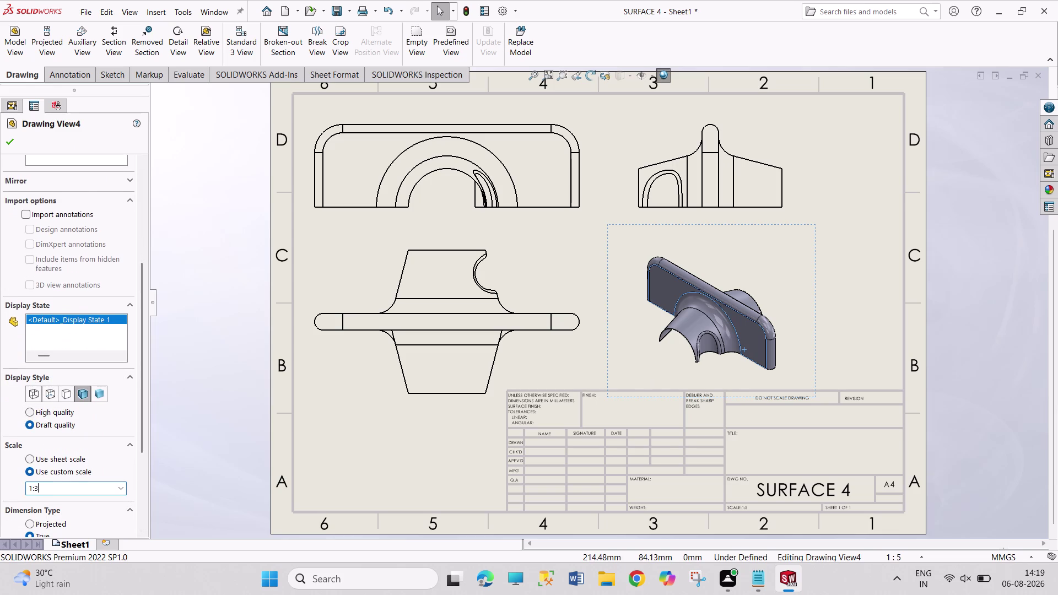
key(BackSpace)
key(2)
key(Return)
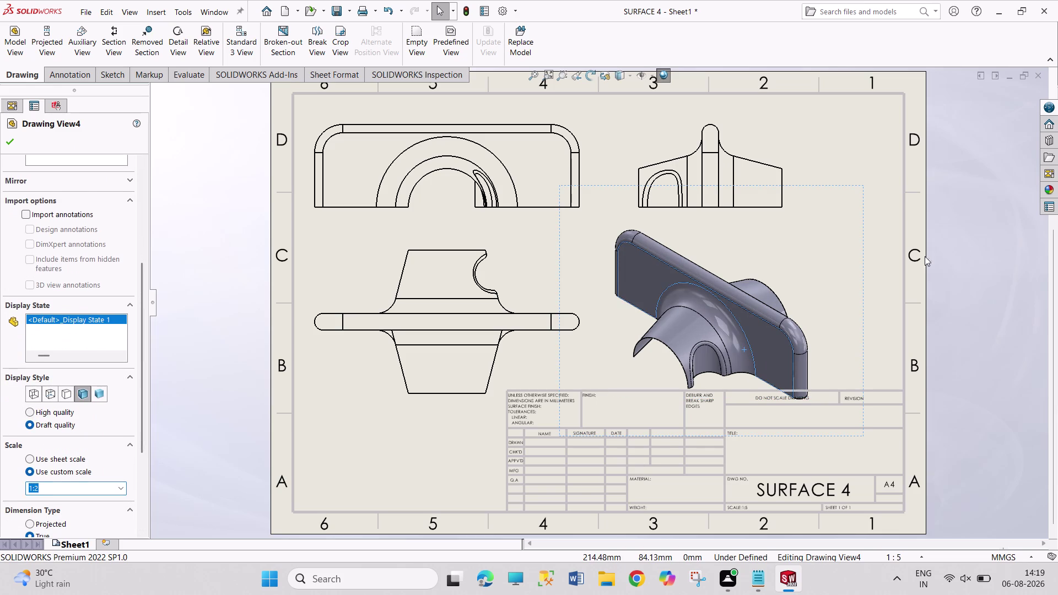
drag(865, 303, 899, 295)
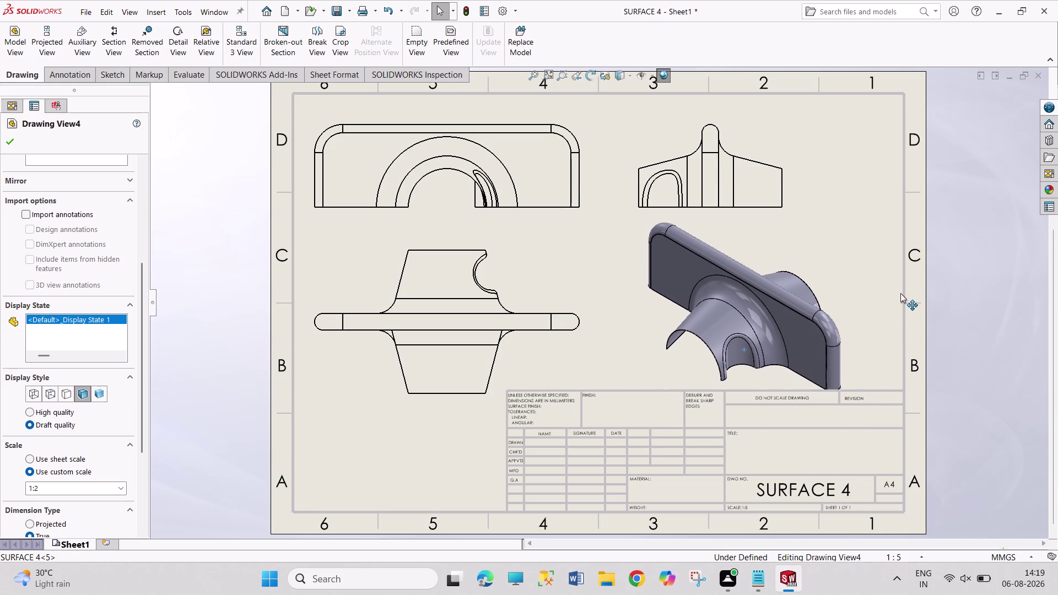
drag(898, 294, 925, 290)
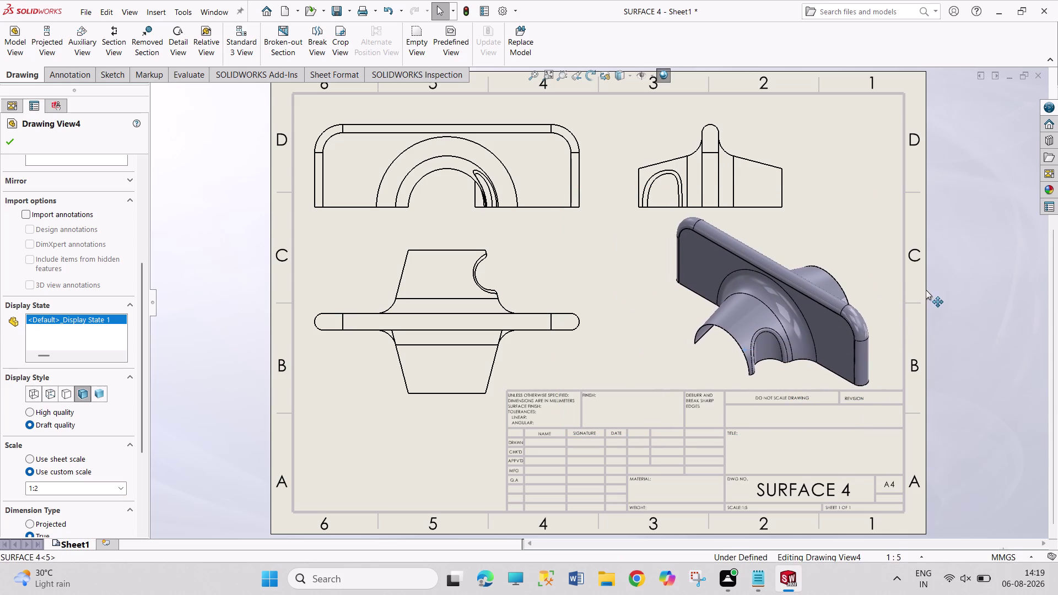
drag(926, 290, 926, 289)
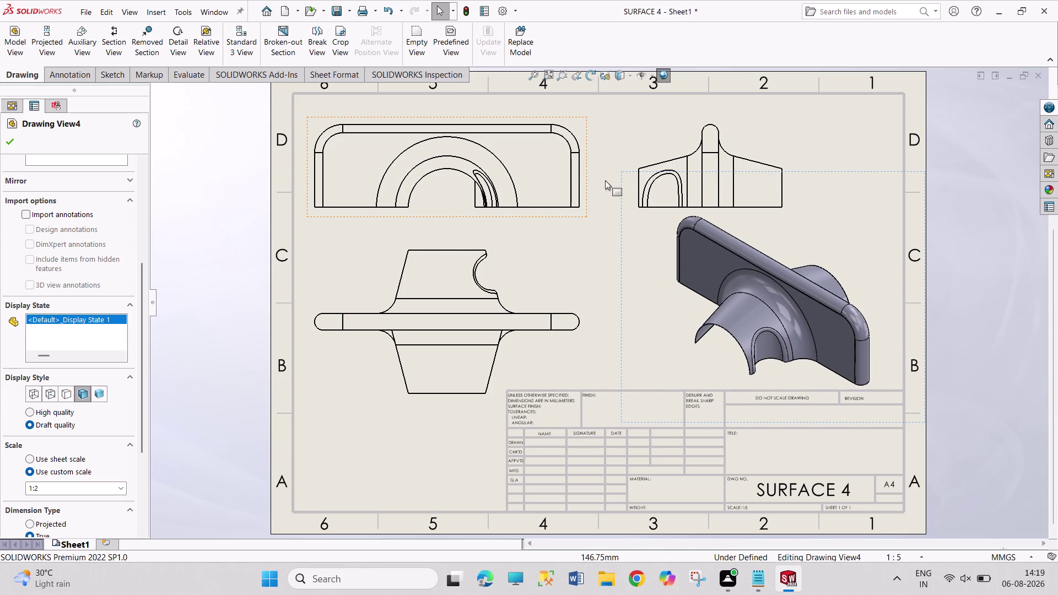
click(606, 136)
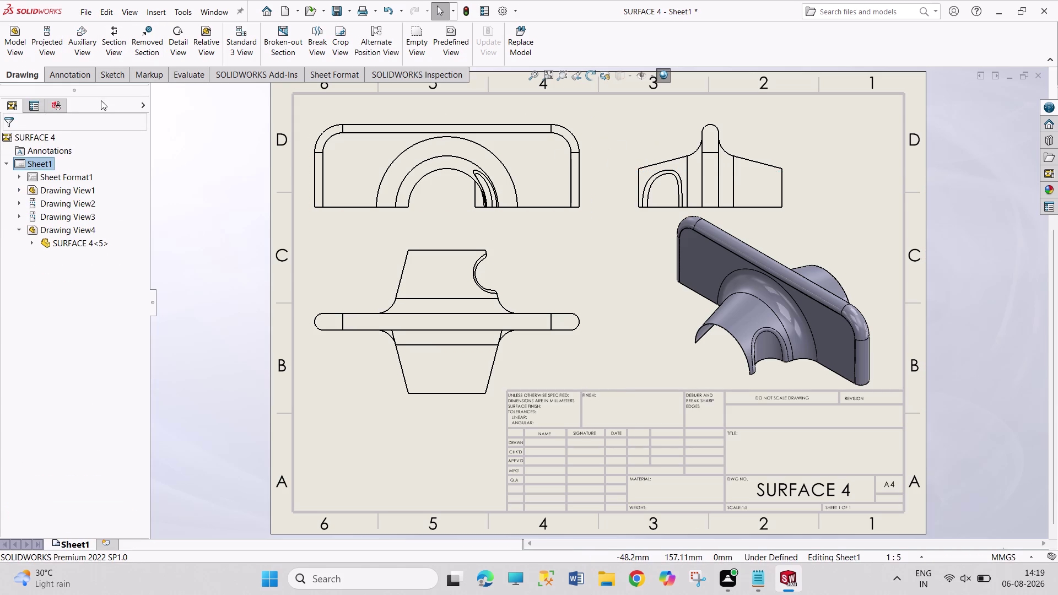
click(69, 72)
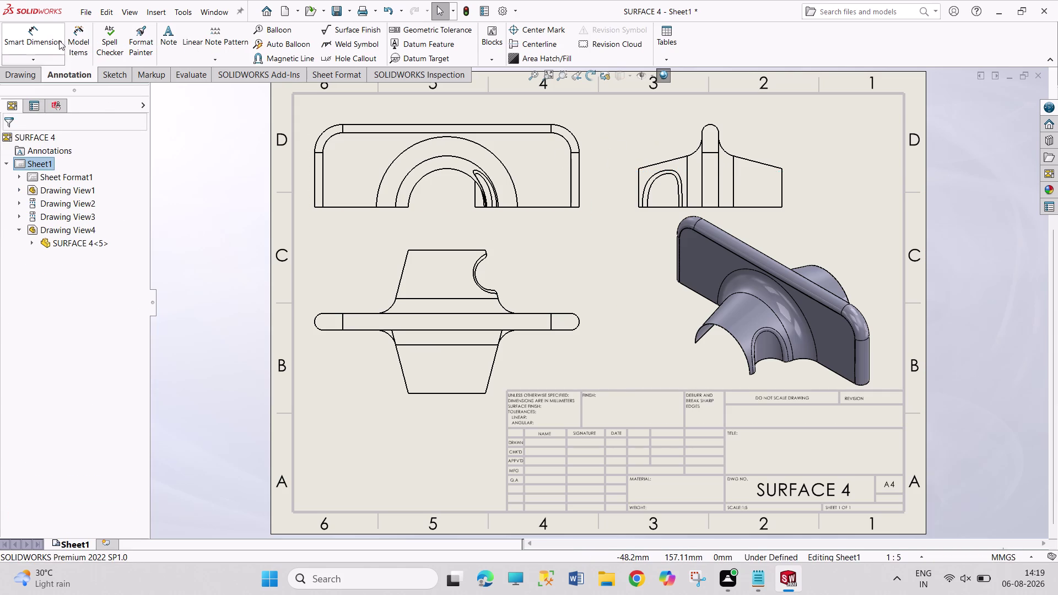
Add a FRONT VIEW text note below the front view.
click(158, 41)
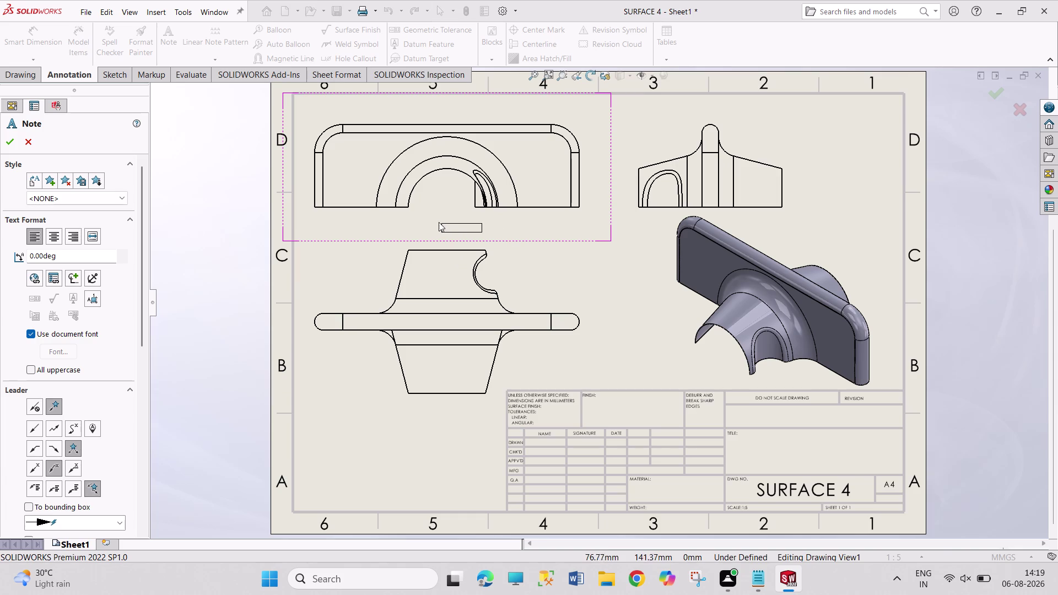
click(439, 222)
text(FR)
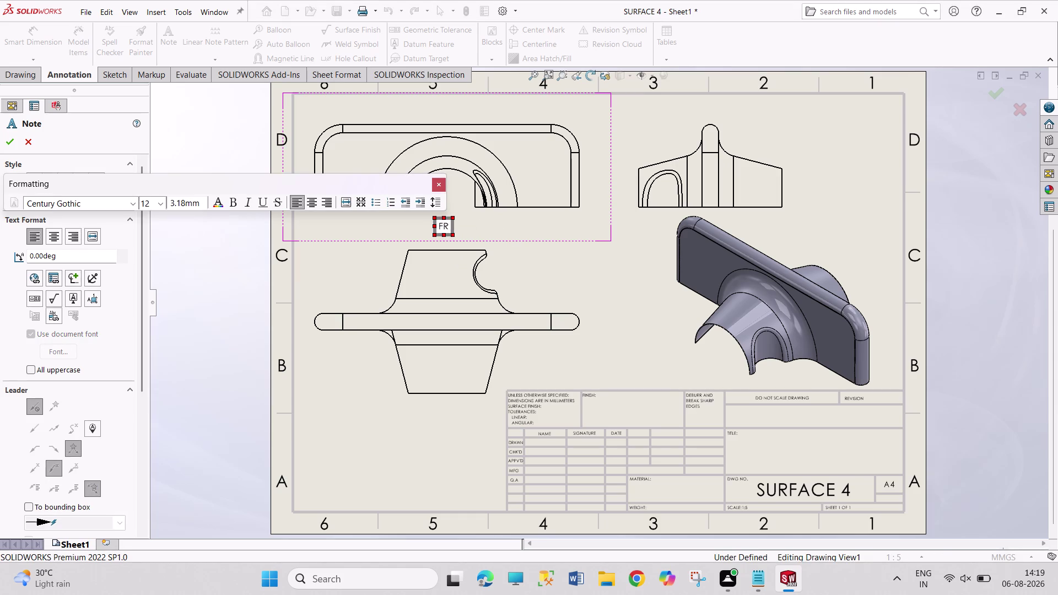
text(O)
text(NT)
key(space)
text(VI)
text(EW)
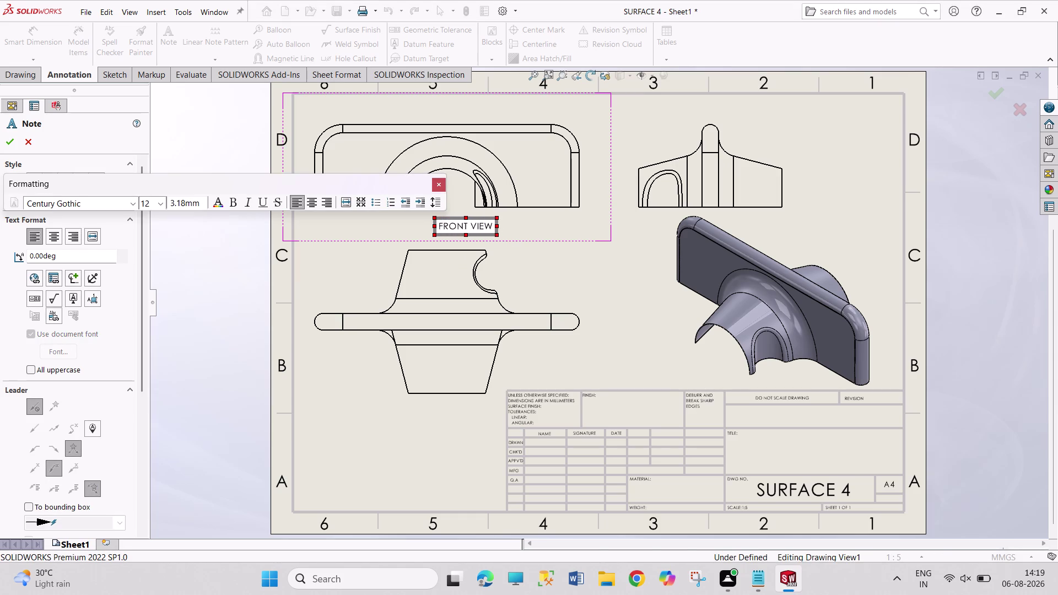
click(442, 429)
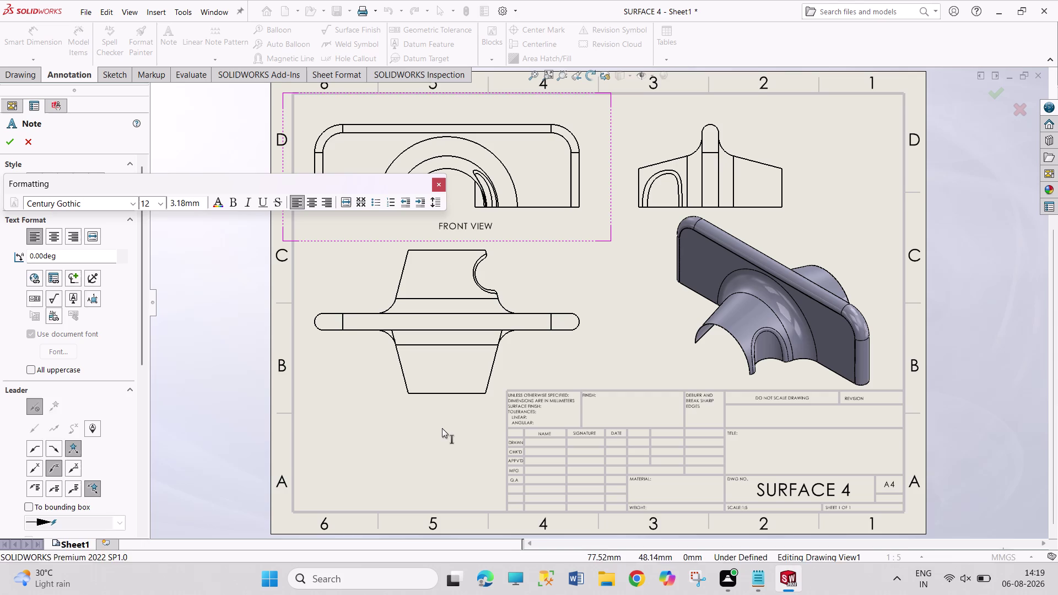
Add TOP VIEW and SIDE VIEW labels below the top and side views.
click(442, 425)
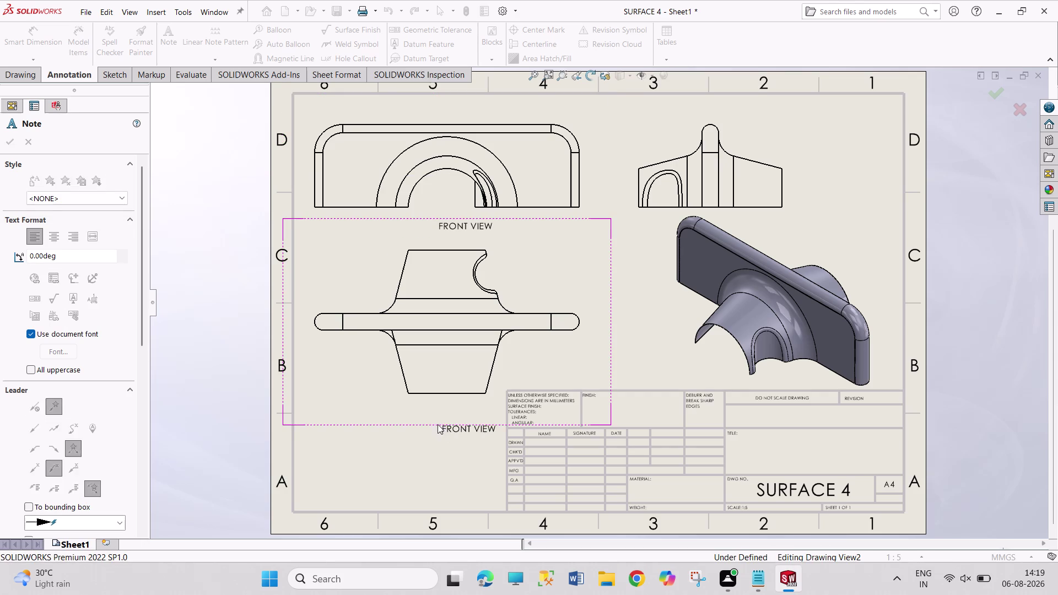
key(s)
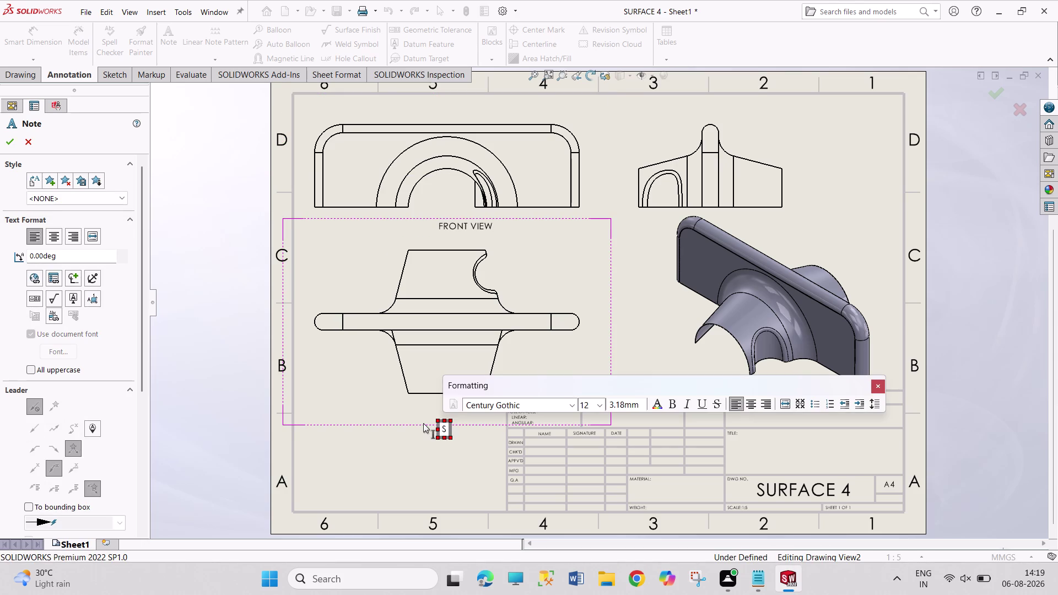
key(BackSpace)
text(TOP V)
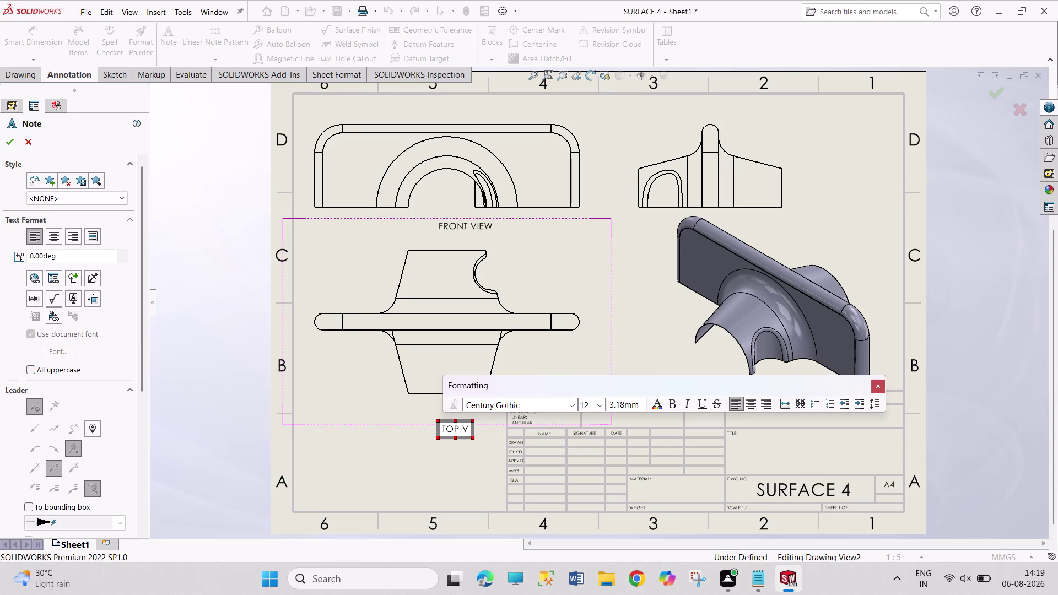
text(IEW)
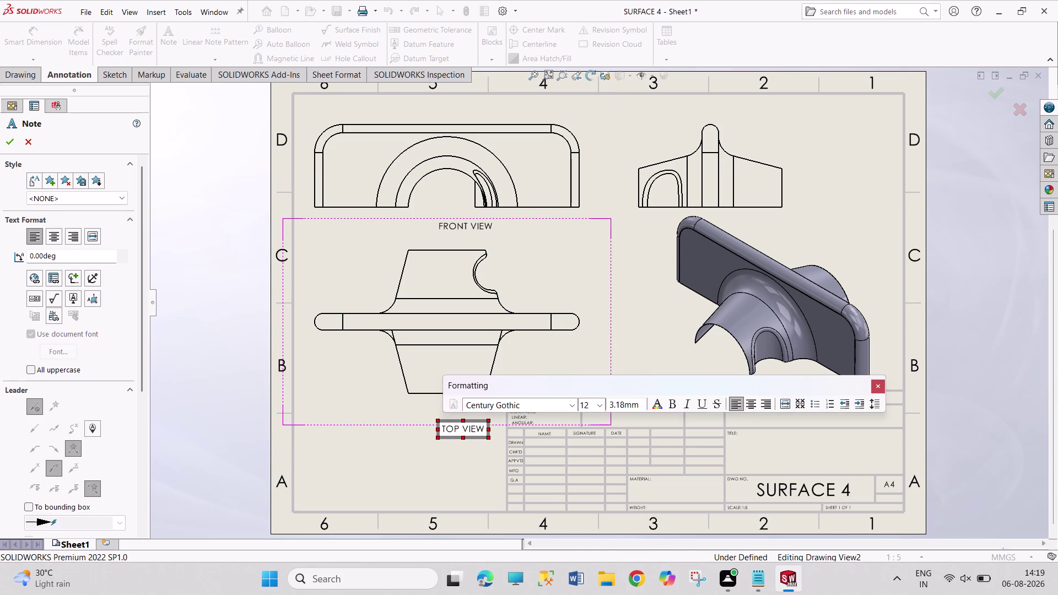
click(757, 219)
click(757, 220)
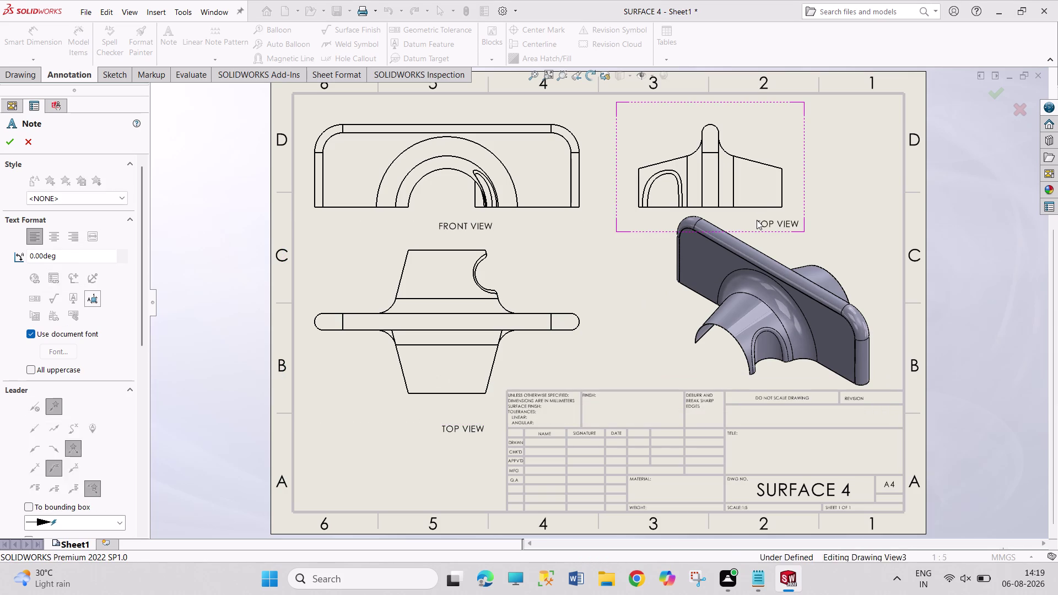
text(SIDE VI)
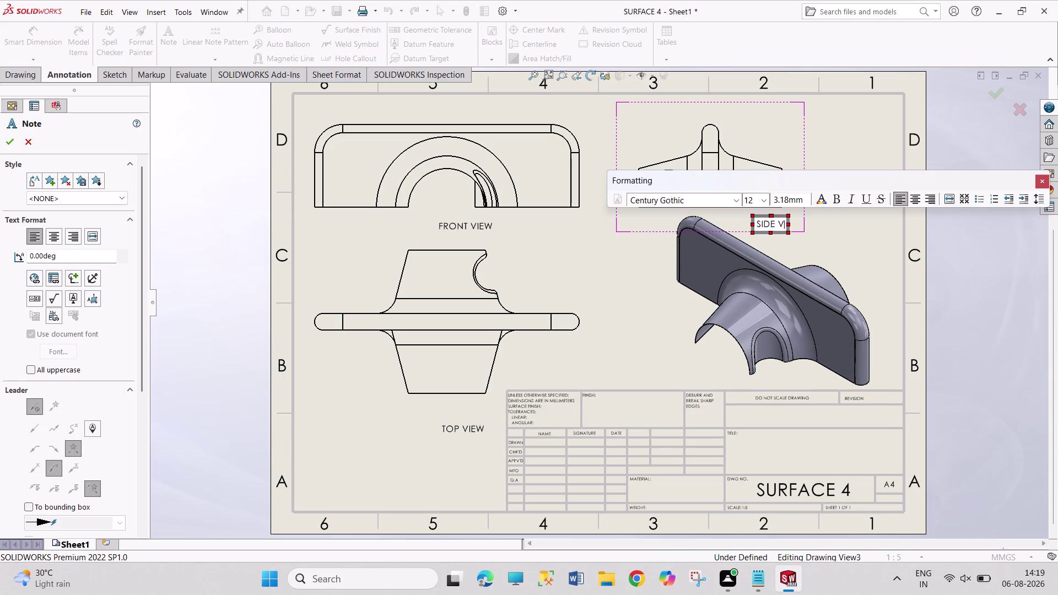
text(EW)
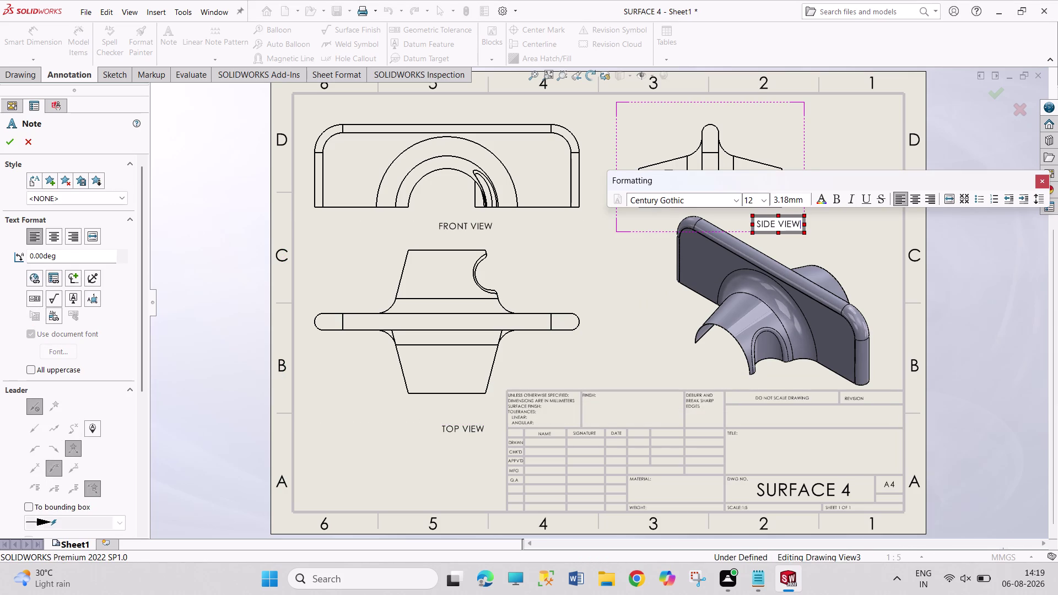
key(Escape)
key(Escape)
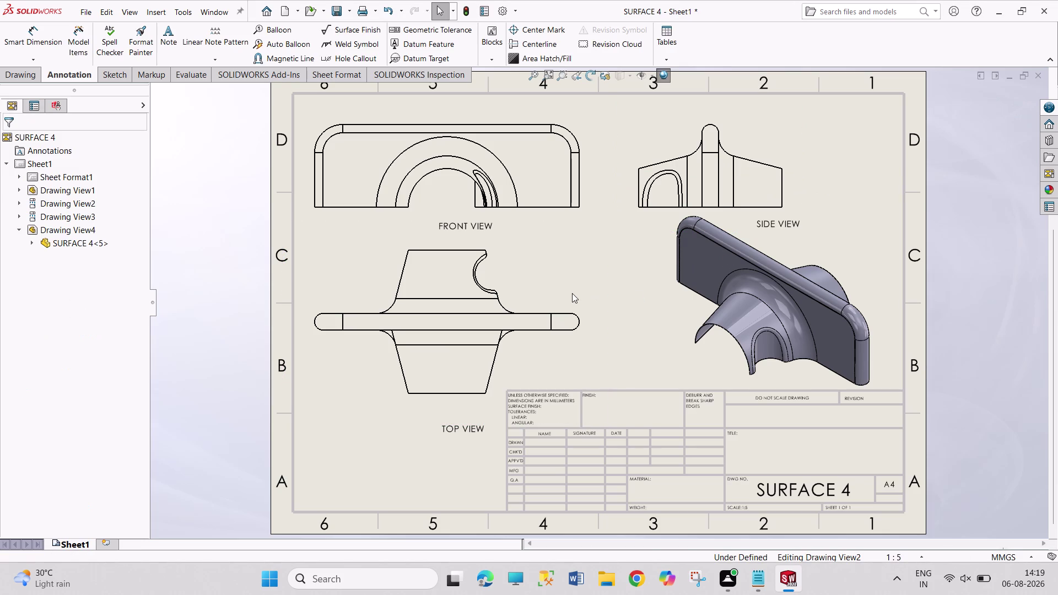
Drag the top view lower on the sheet and reposition the side view.
drag(586, 342, 585, 347)
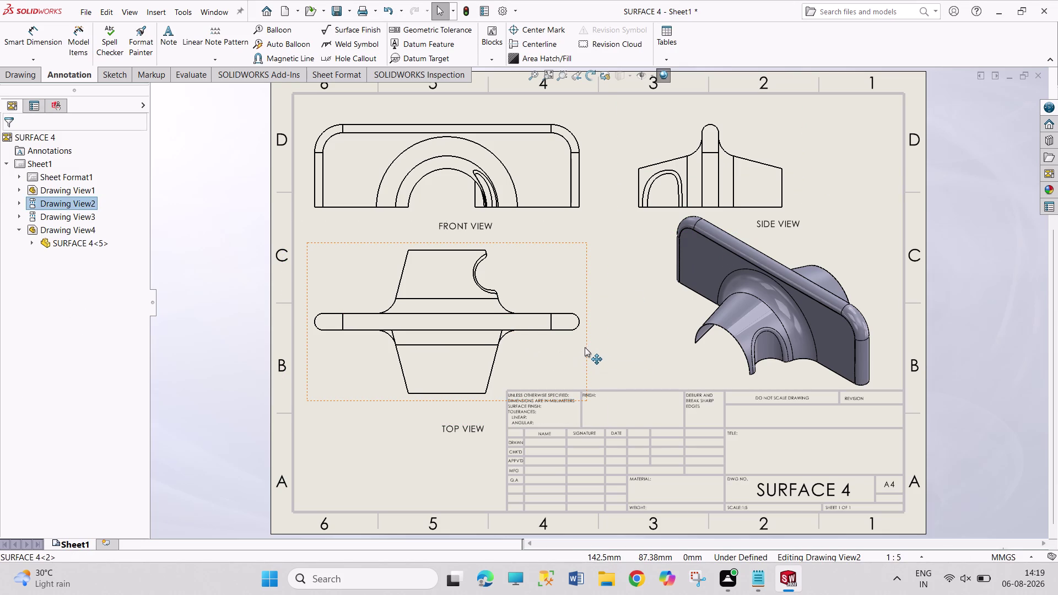
drag(584, 346, 585, 364)
key(Escape)
key(Escape)
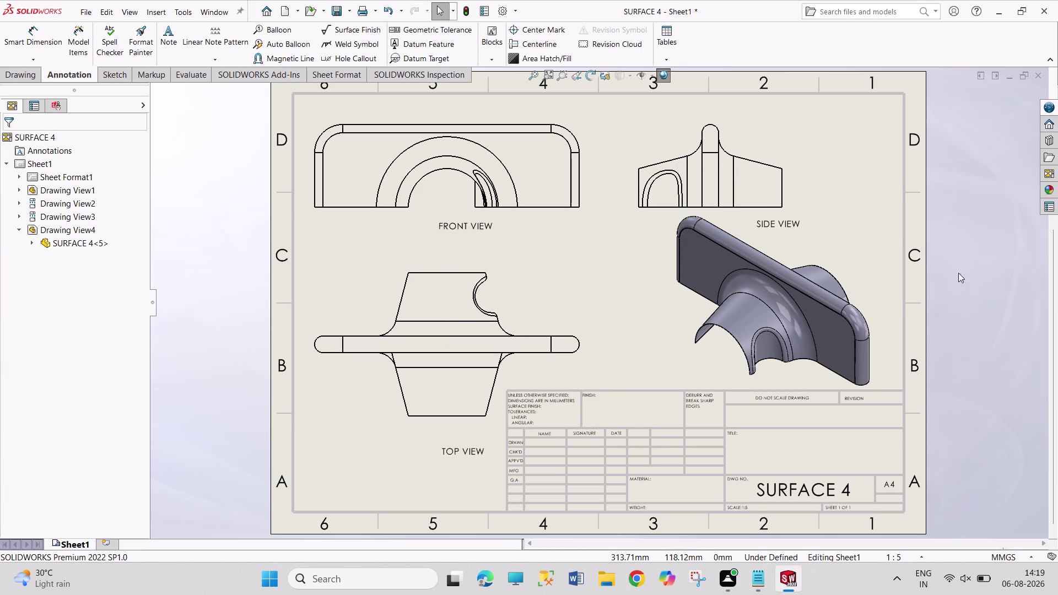
drag(754, 147, 754, 136)
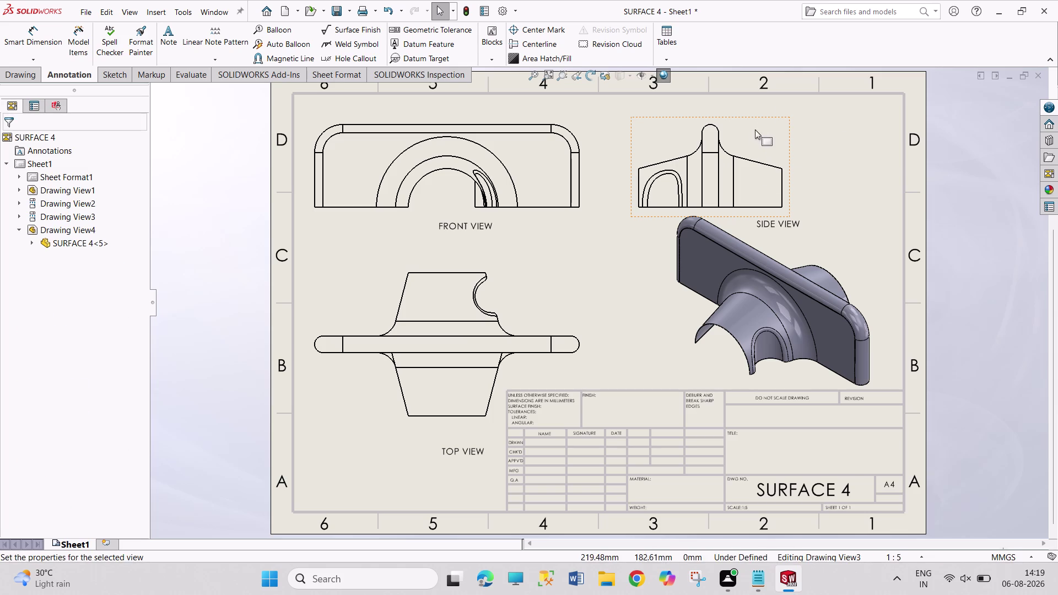
drag(741, 116, 741, 109)
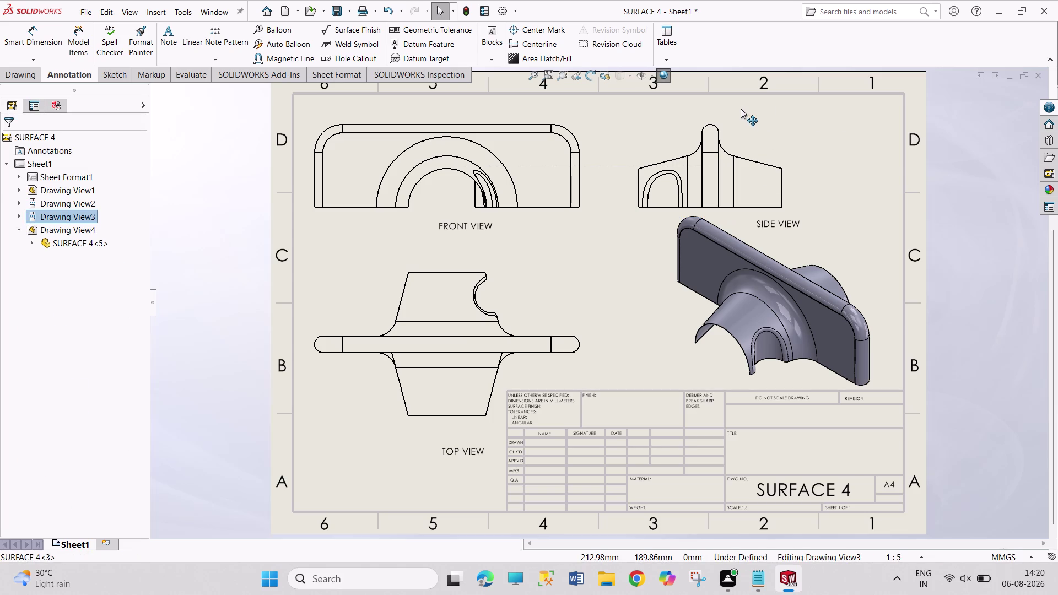
drag(741, 110, 741, 100)
key(Escape)
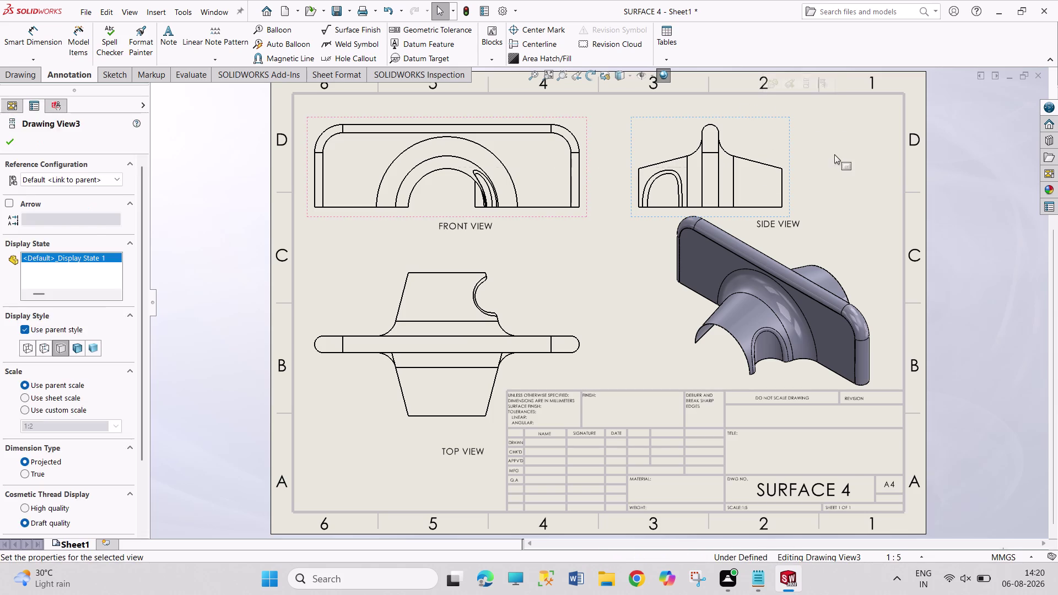
key(Escape)
key(Escape)
key(Escape)
key(Escape)
Settle the SIDE VIEW label under the side view.
drag(779, 223, 774, 223)
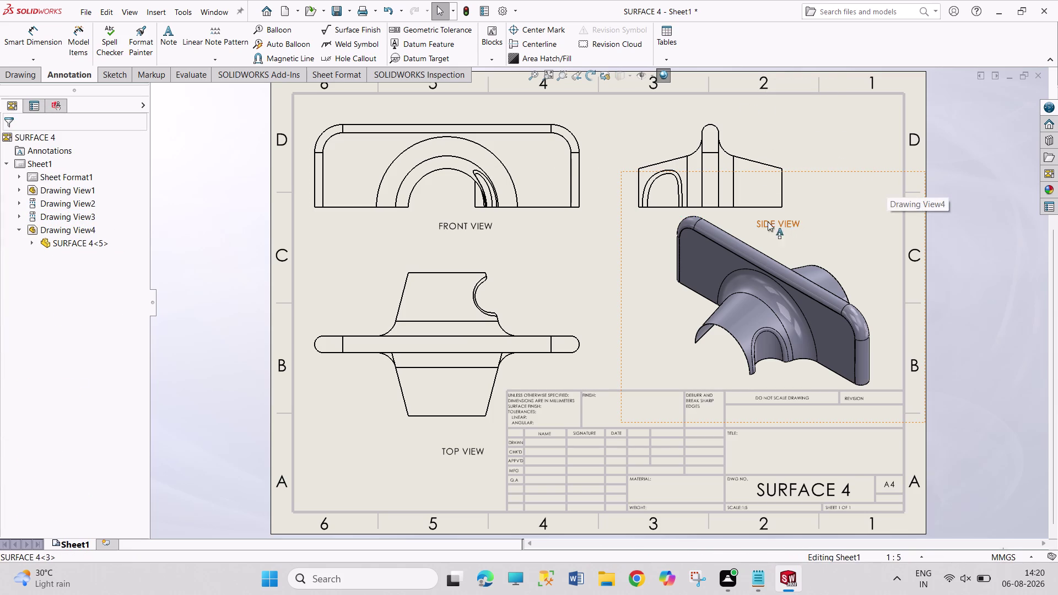
drag(774, 222, 738, 217)
key(Escape)
key(Escape)
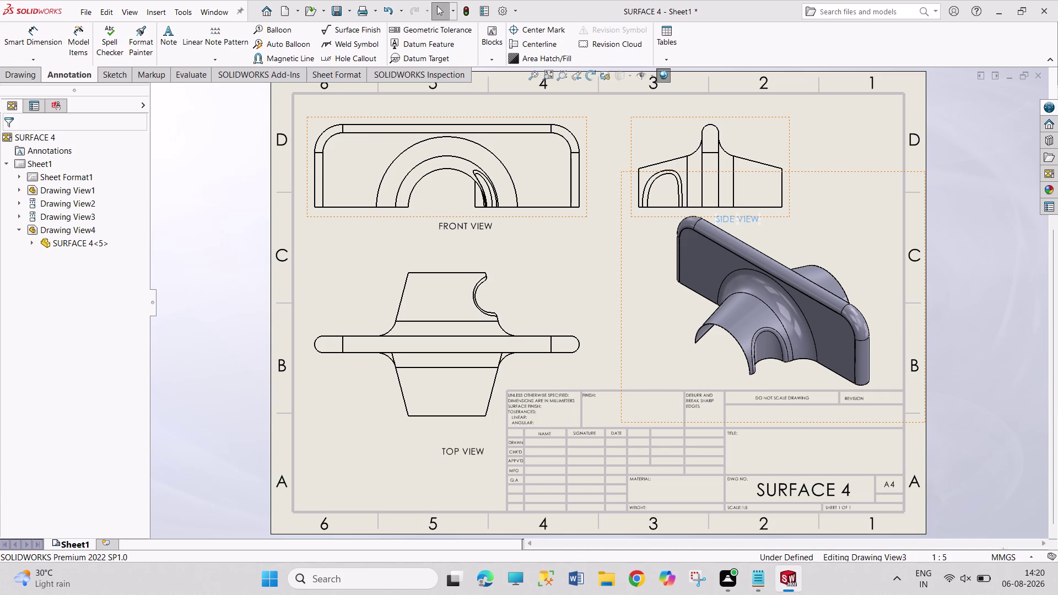
click(168, 45)
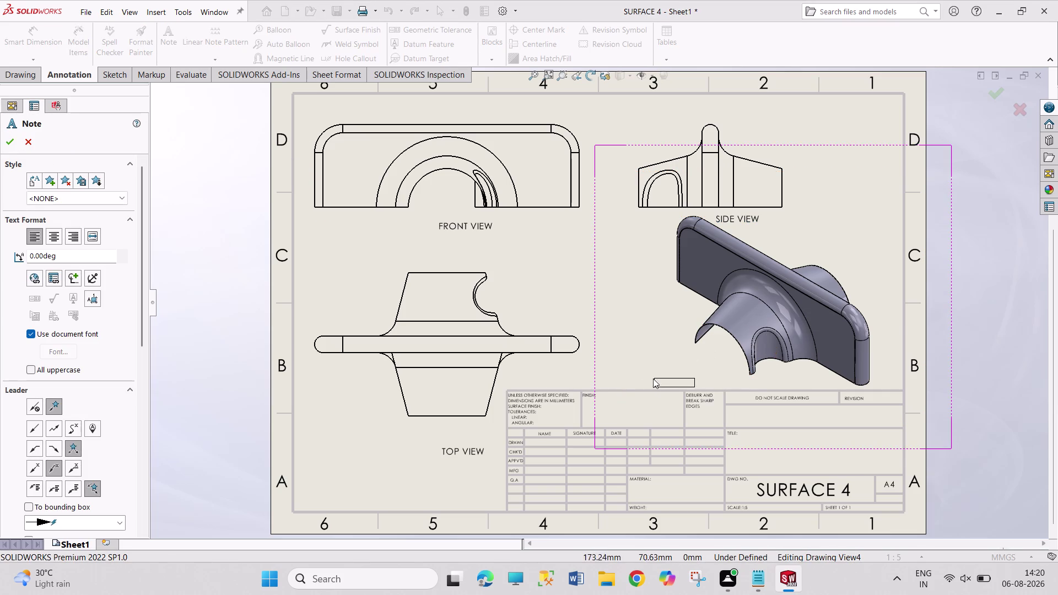
Add an ISOMETRIC VIEW note below the shaded isometric view.
click(670, 371)
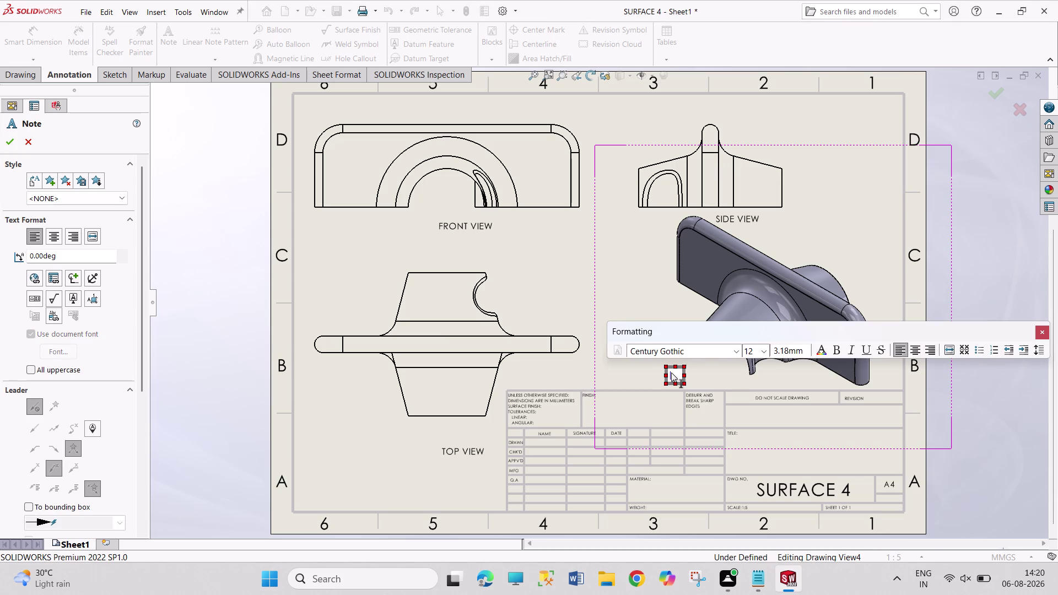
text(ISOM)
text(WTR)
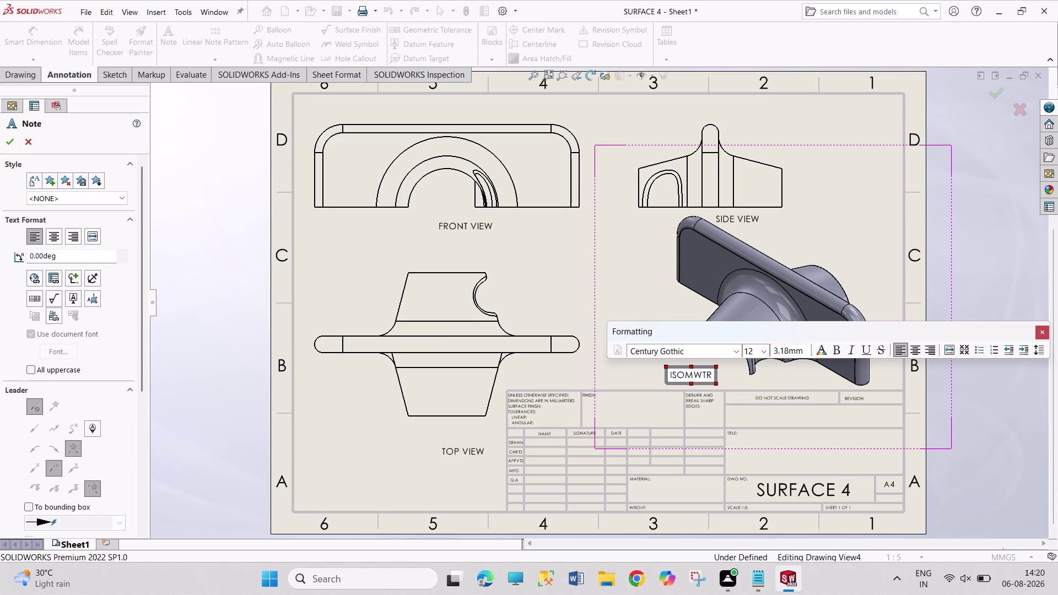
text(IC)
key(space)
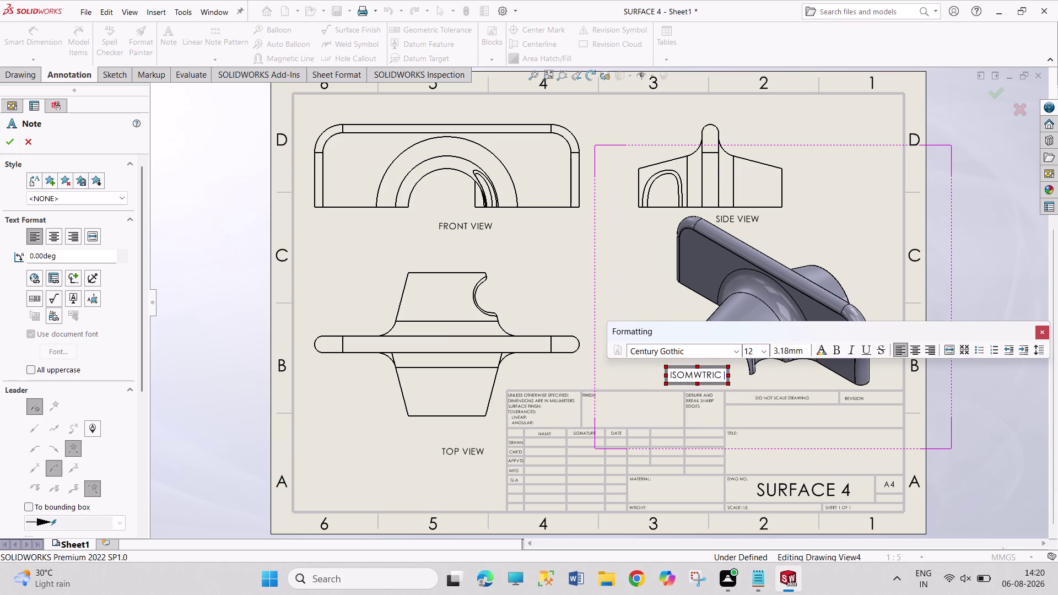
key(BackSpace)
key(BackSpace)
key(BackSpace)
key(BackSpace)
key(BackSpace)
key(BackSpace)
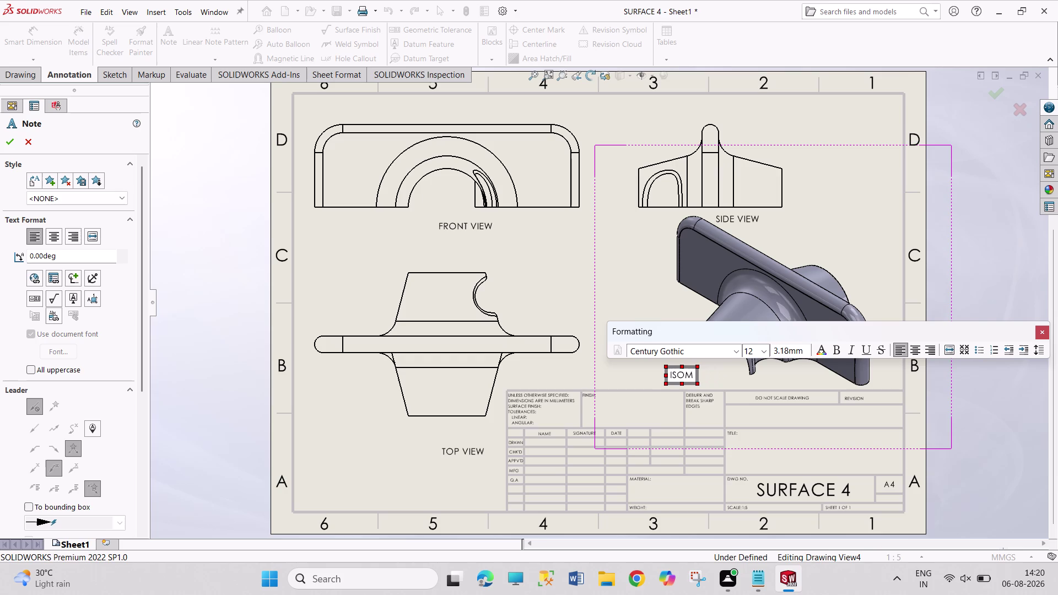
text(ETR)
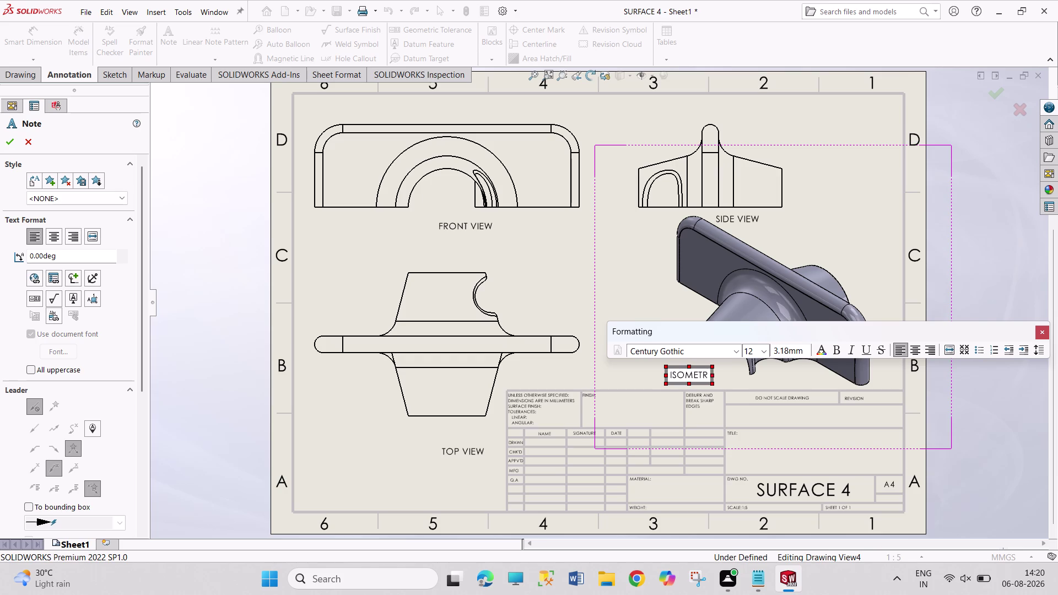
text(IC V)
key(i)
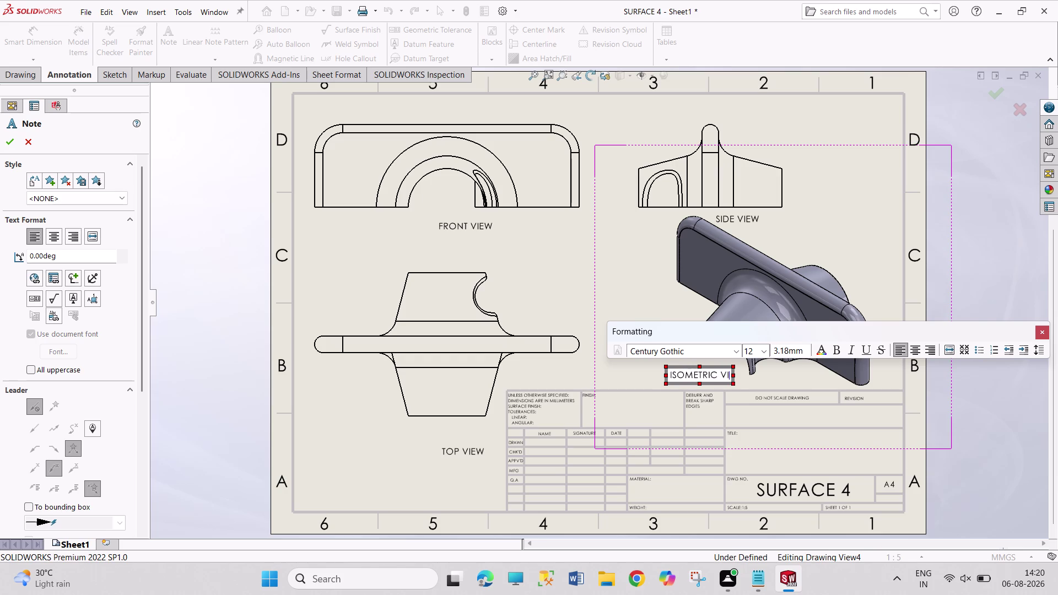
text(EW)
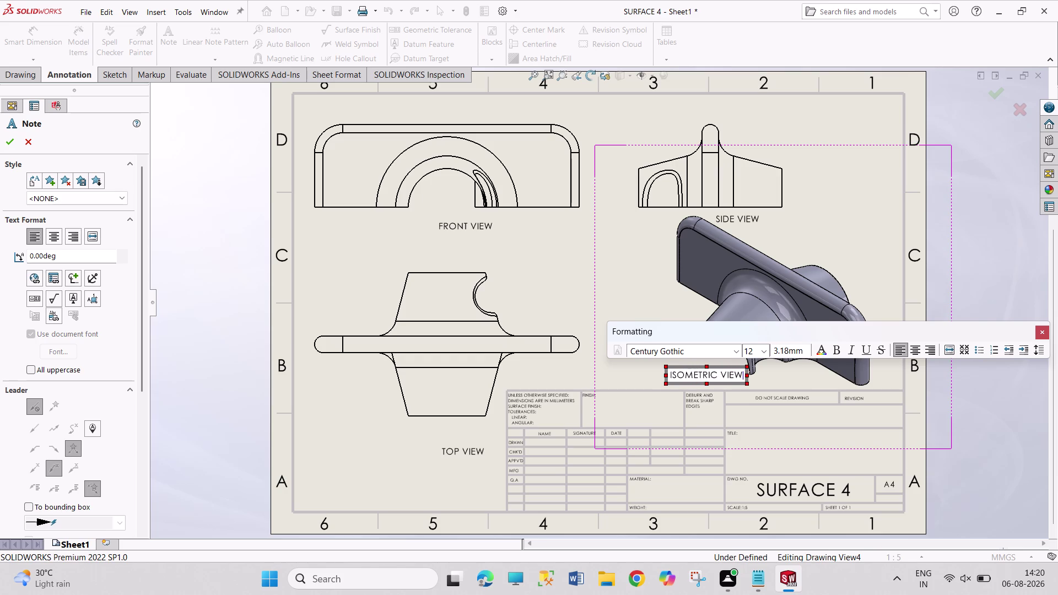
key(Escape)
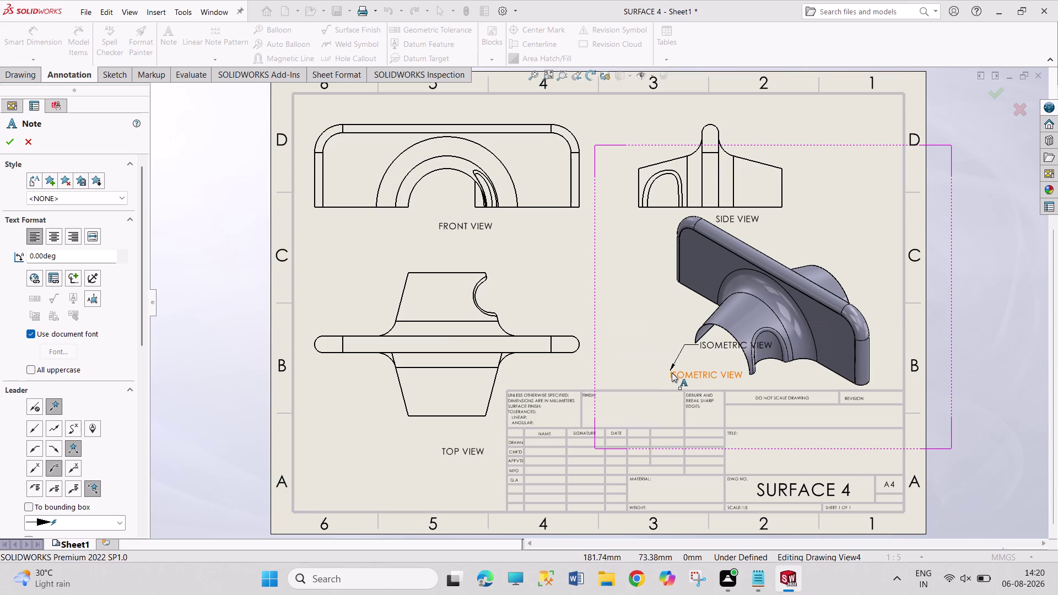
key(Escape)
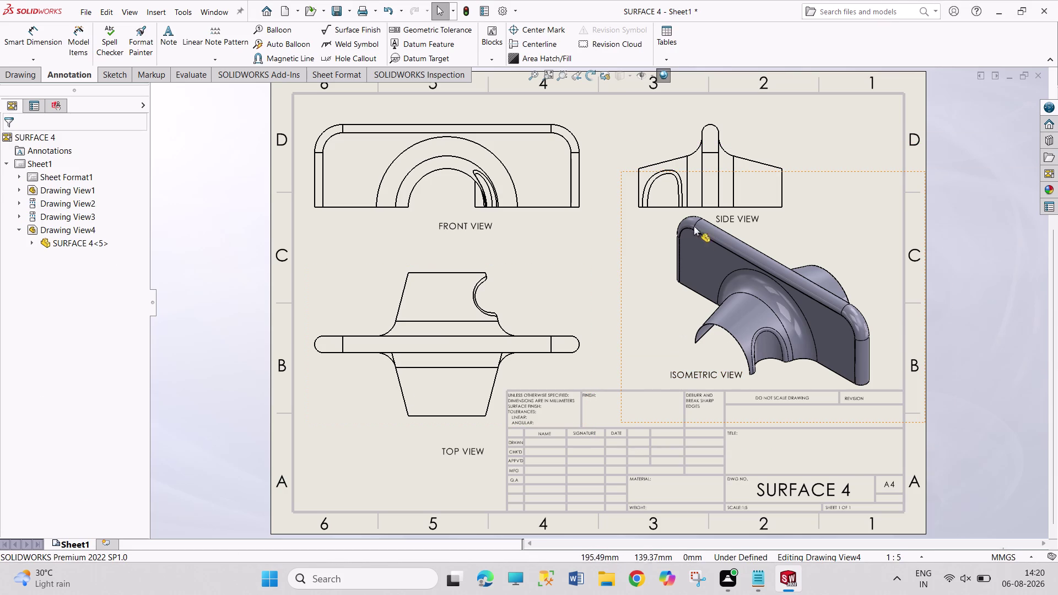
Drag the FRONT VIEW label slightly lower.
key(Escape)
key(Escape)
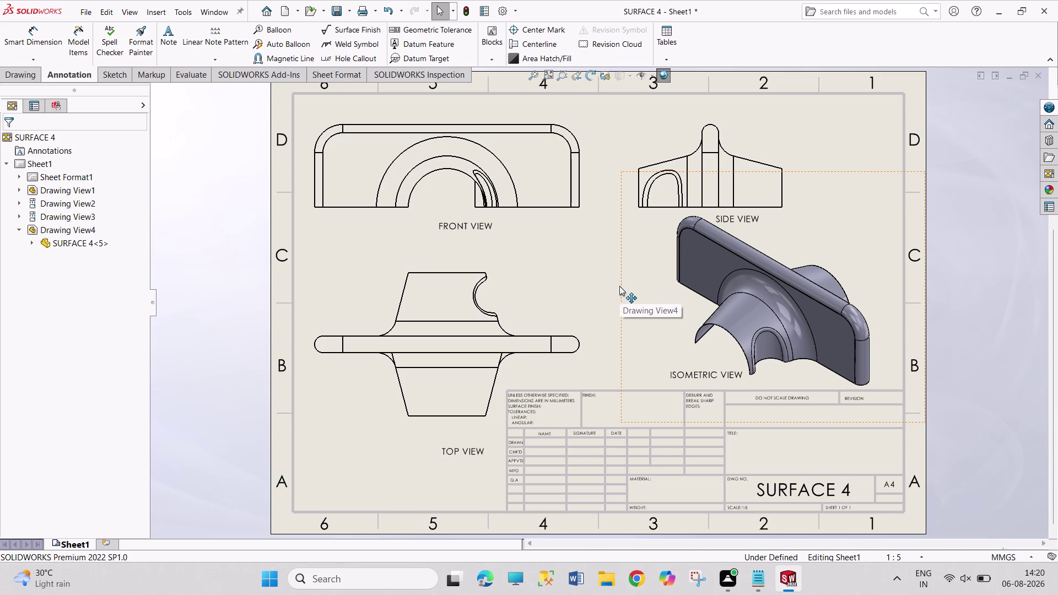
key(Escape)
key(Escape)
key(Escape)
key(Escape)
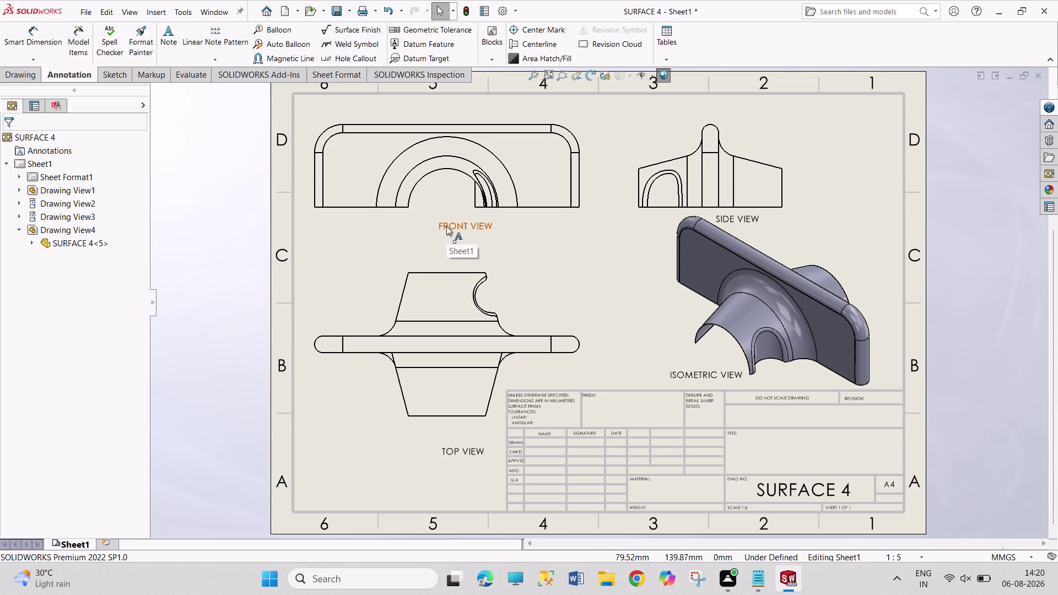
drag(450, 224, 439, 241)
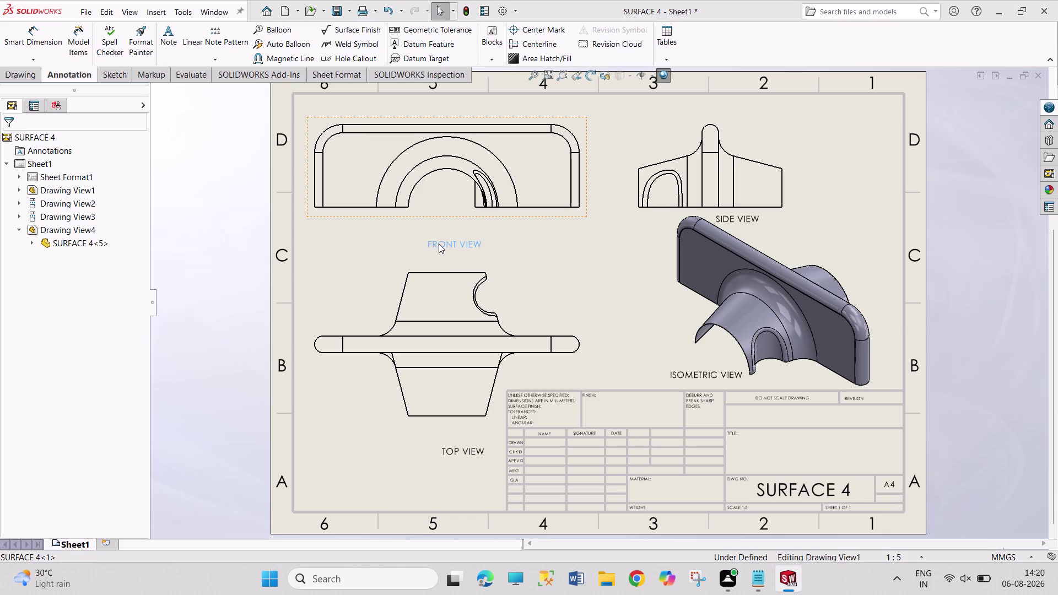
drag(439, 242, 435, 248)
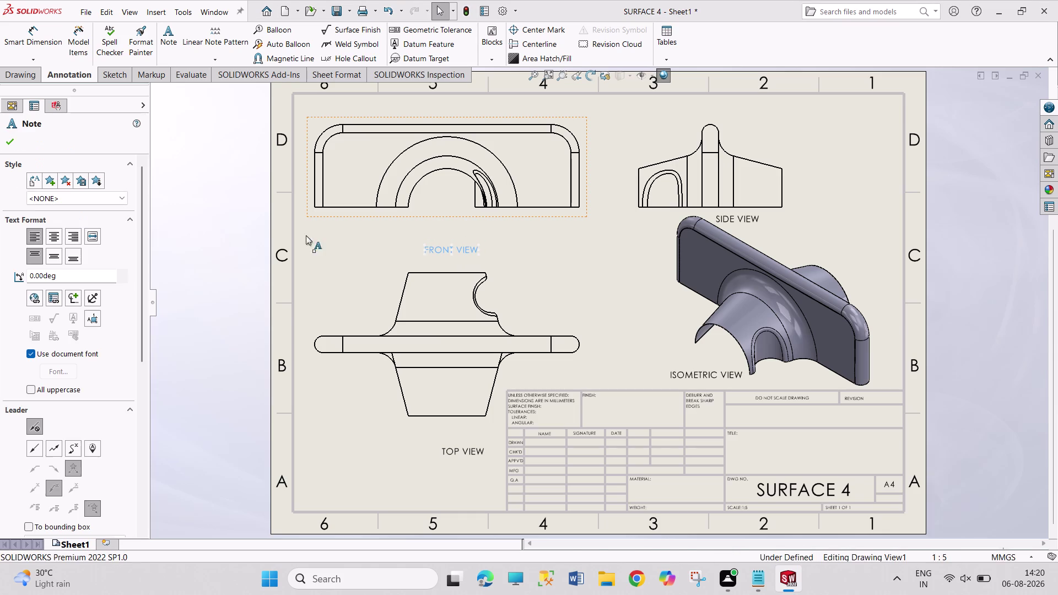
click(238, 260)
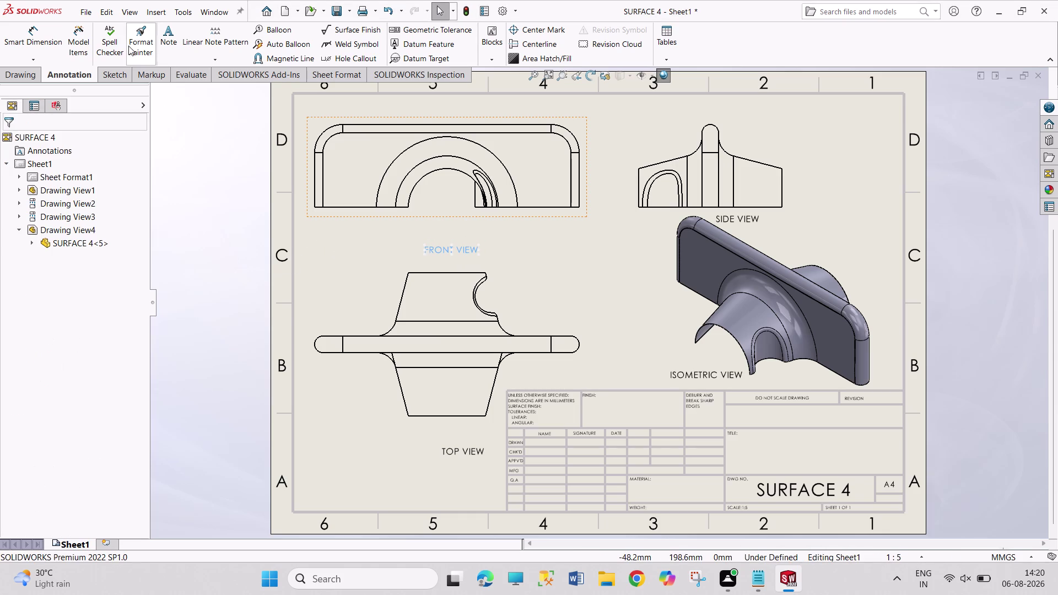
click(34, 45)
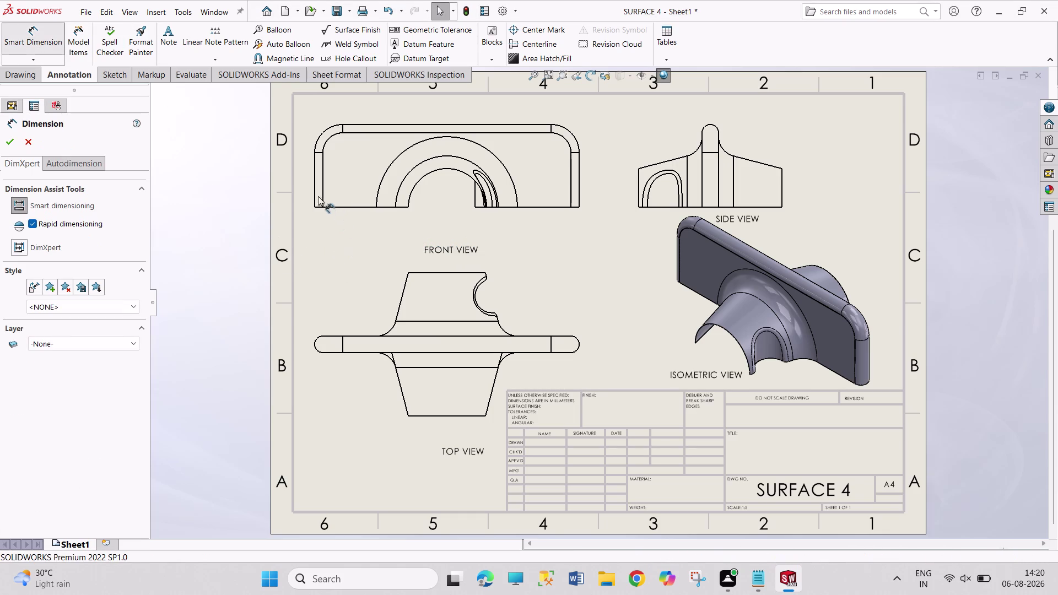
Dimension the front view with its 240 overall length and 75 height.
click(315, 195)
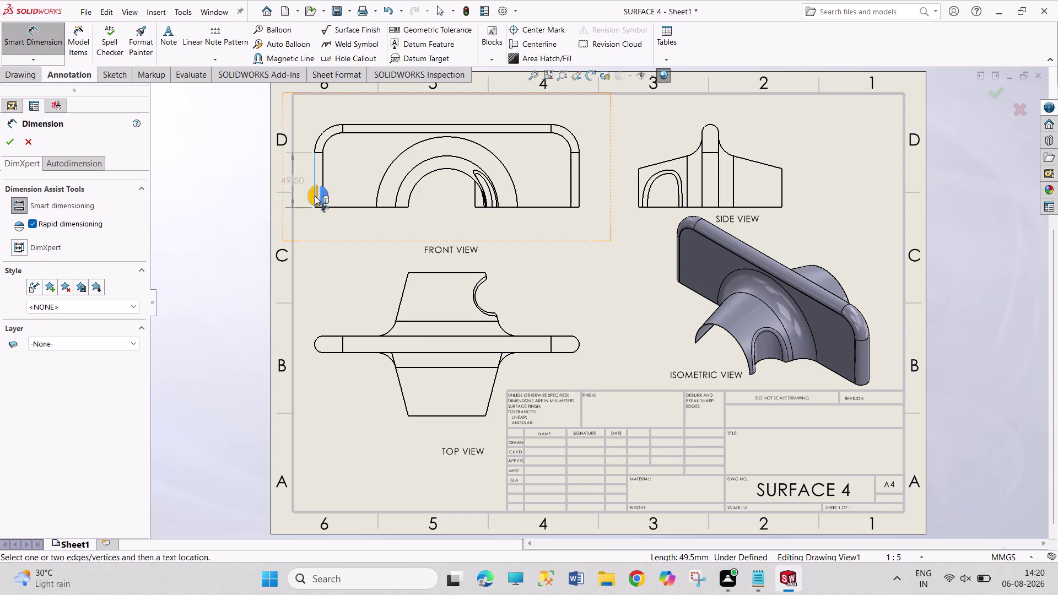
click(580, 191)
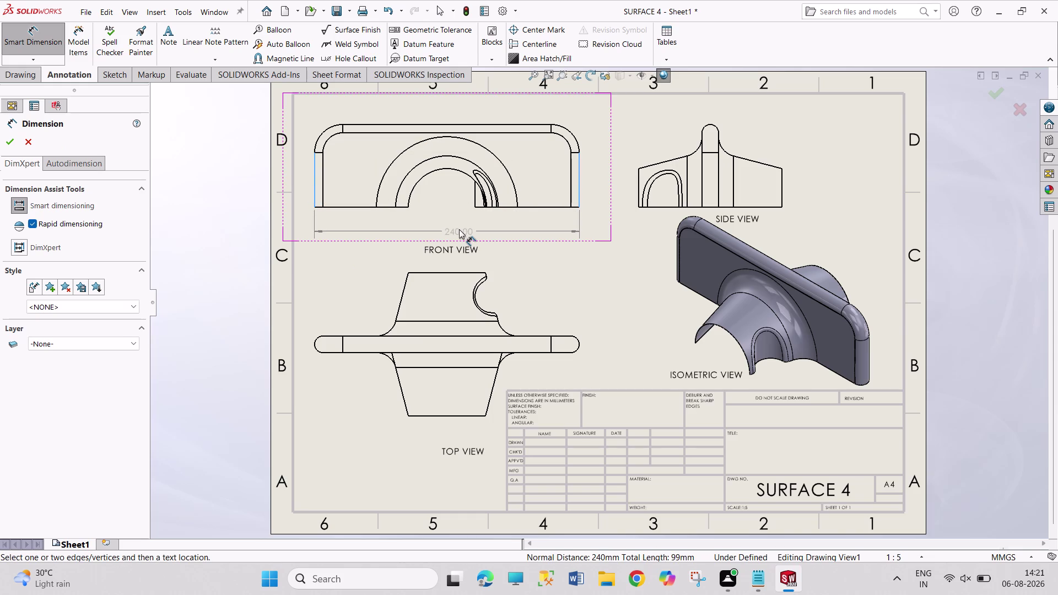
click(456, 230)
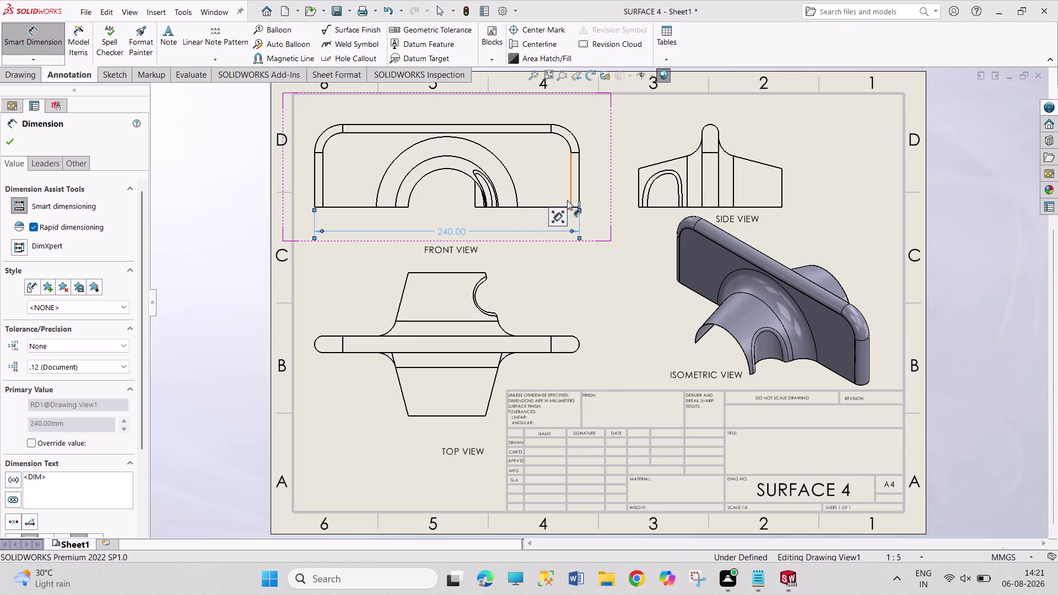
click(534, 208)
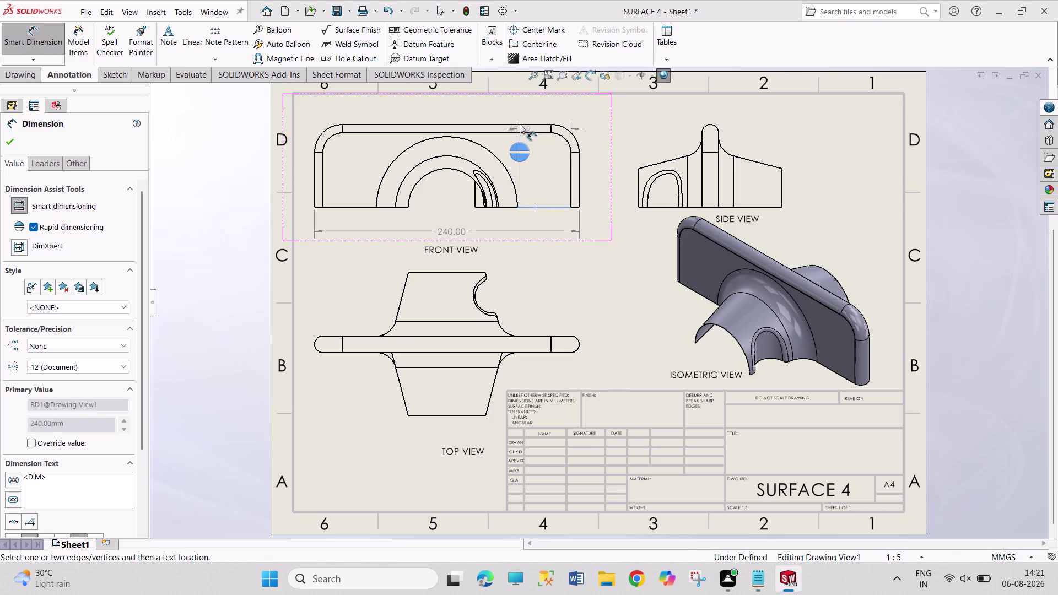
click(522, 125)
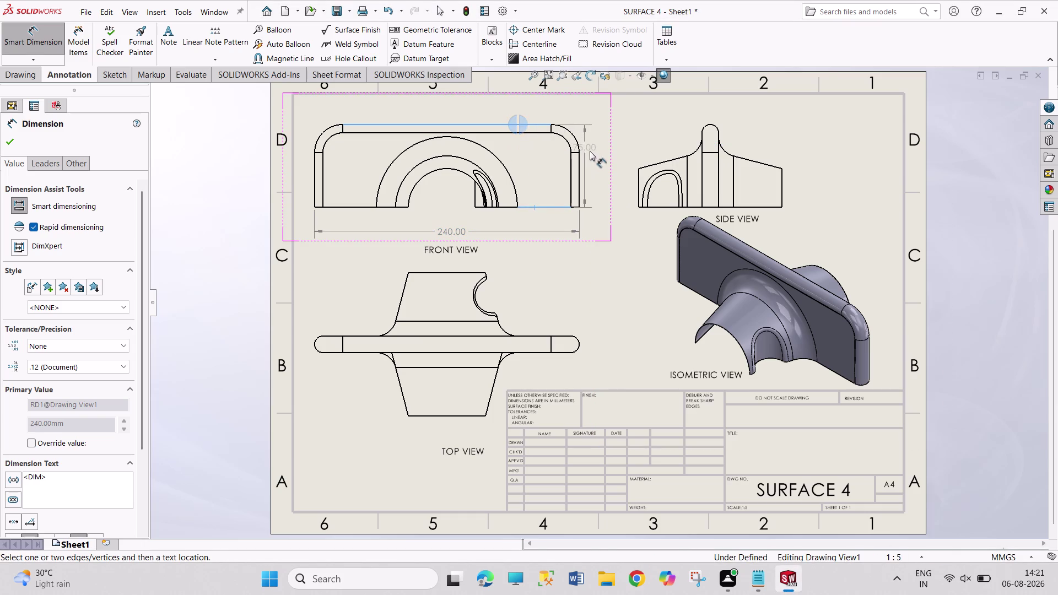
click(602, 162)
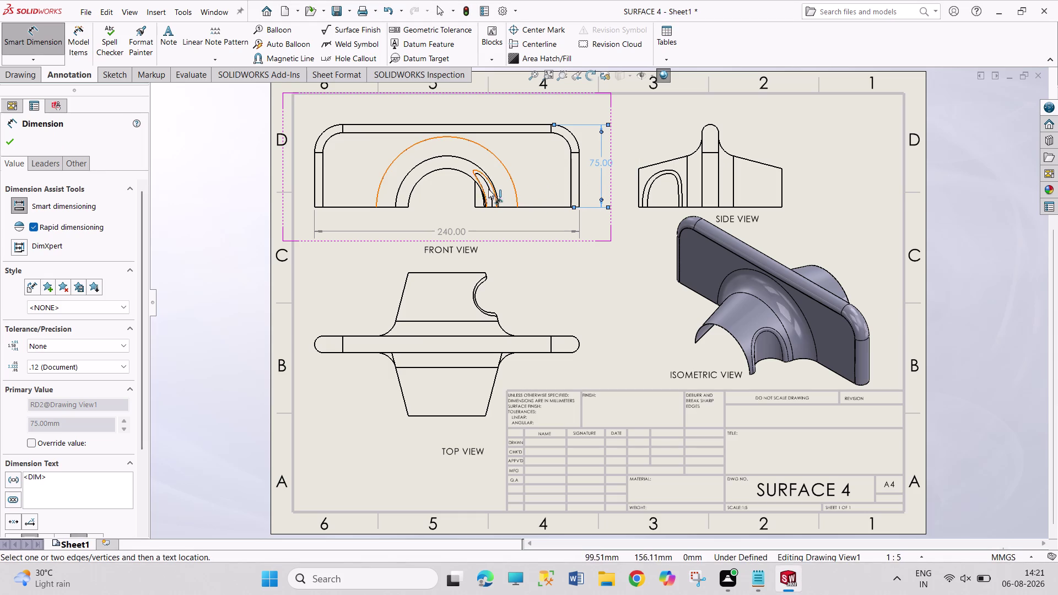
Add the R35 radius to the front view's arch, cancelling the extra radius attempts.
click(472, 178)
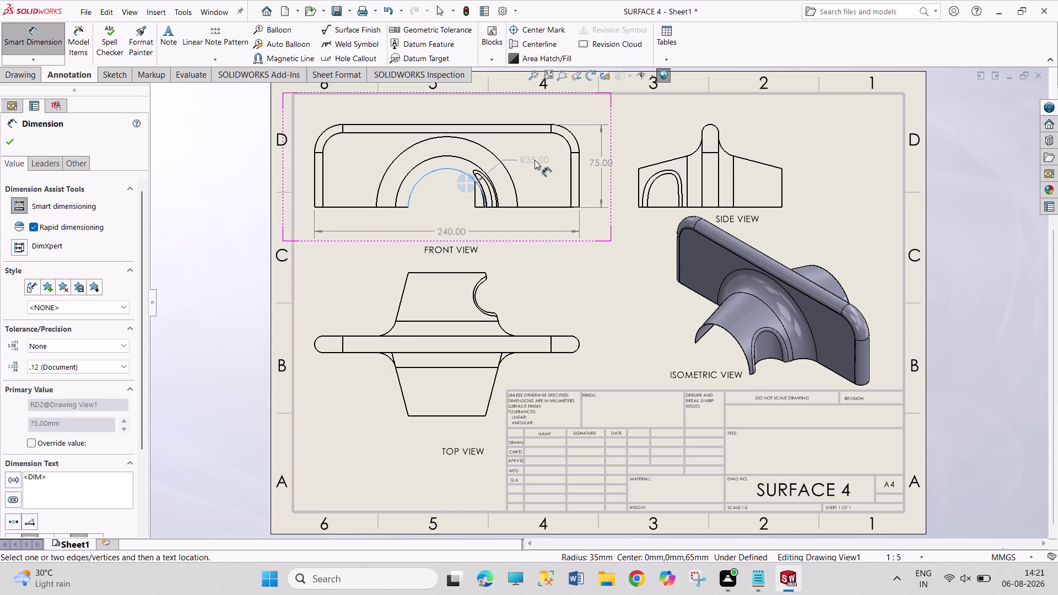
click(535, 159)
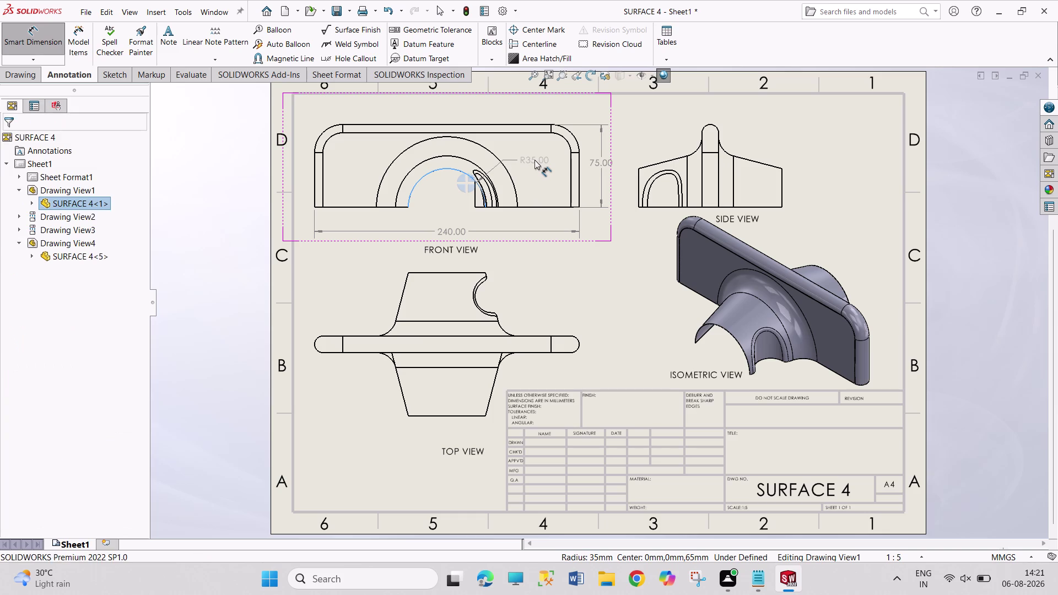
click(477, 165)
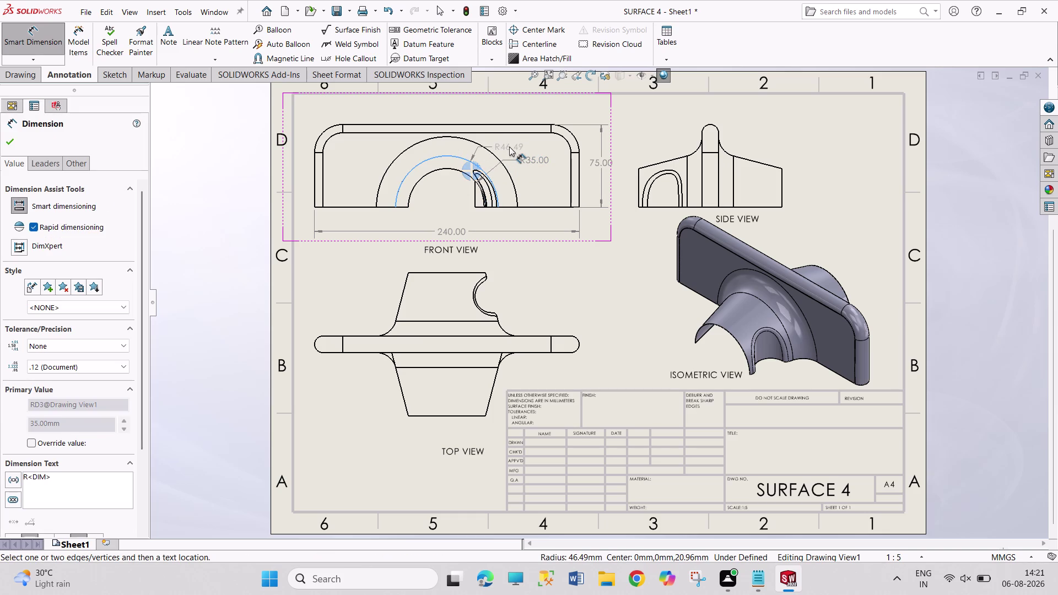
key(Escape)
click(492, 155)
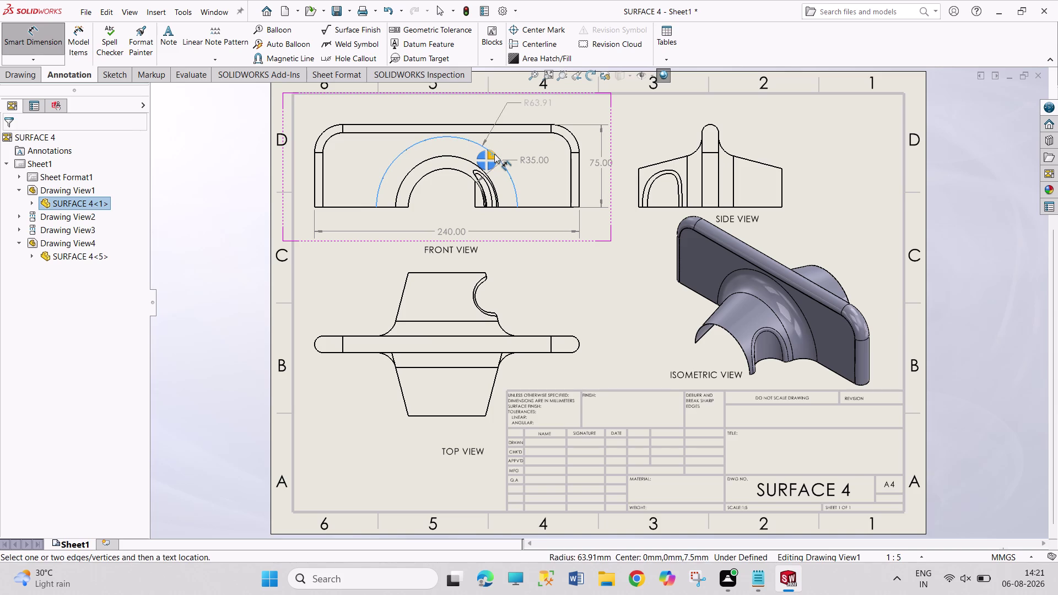
key(Escape)
key(Escape)
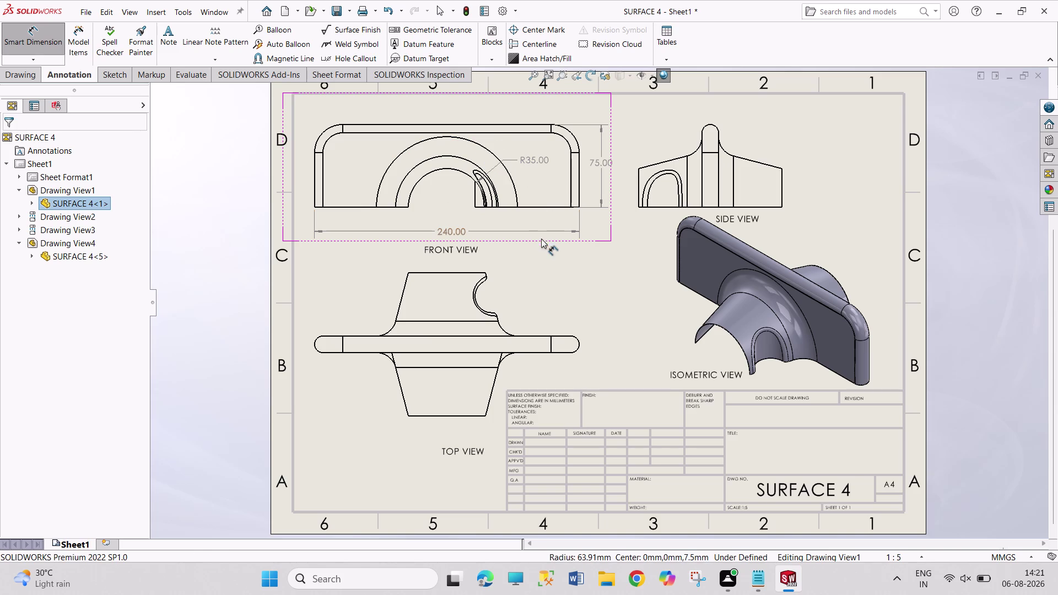
Place an R18 radius on the top view's notch and position its label.
click(503, 329)
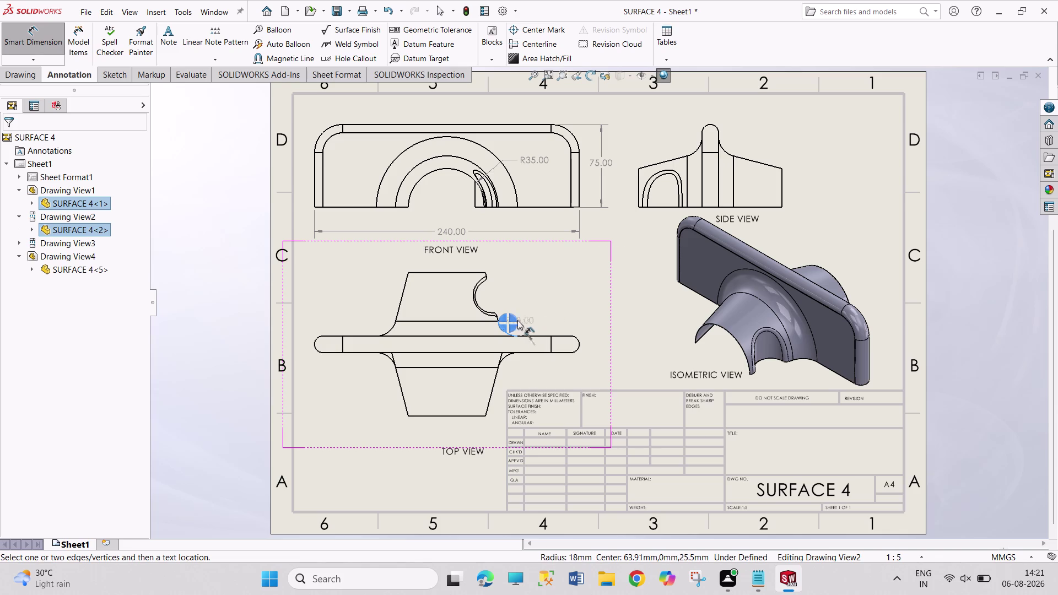
click(511, 318)
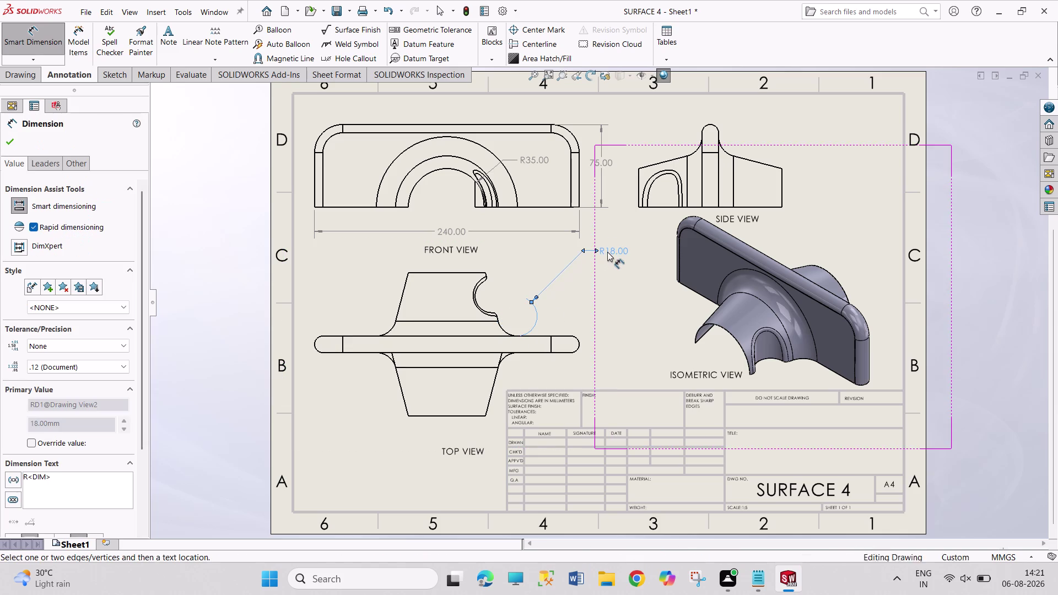
drag(607, 252, 539, 316)
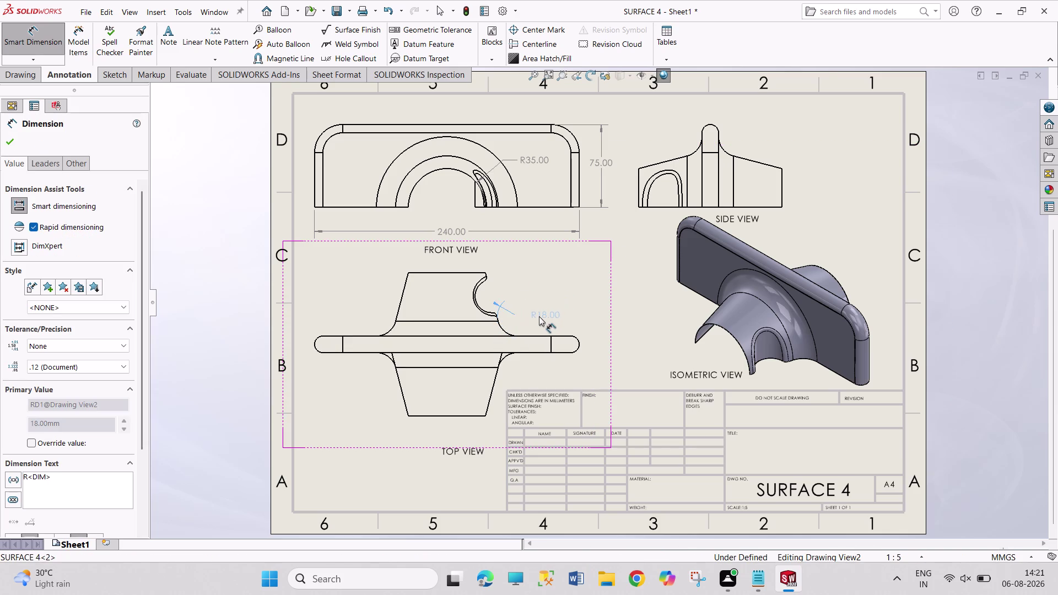
drag(539, 316, 515, 307)
drag(514, 307, 526, 325)
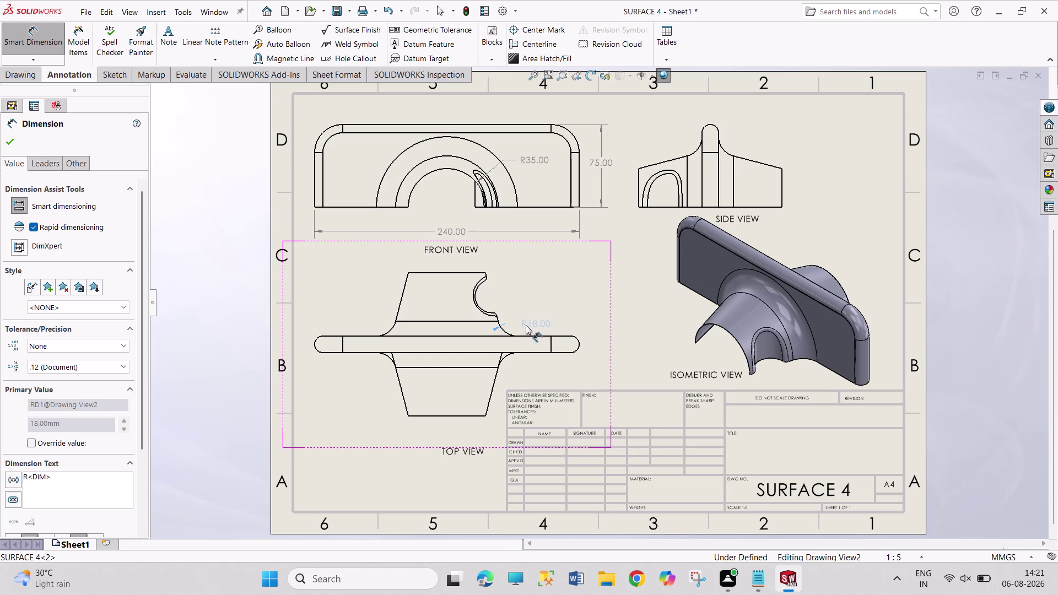
drag(526, 325, 533, 321)
drag(532, 321, 532, 321)
key(Escape)
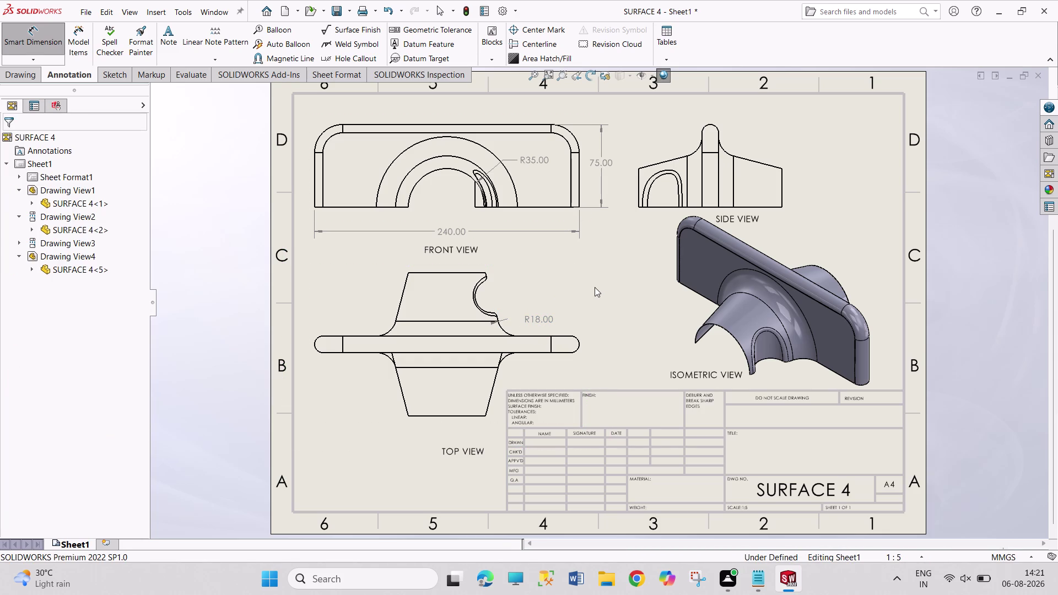
key(ctrl+z)
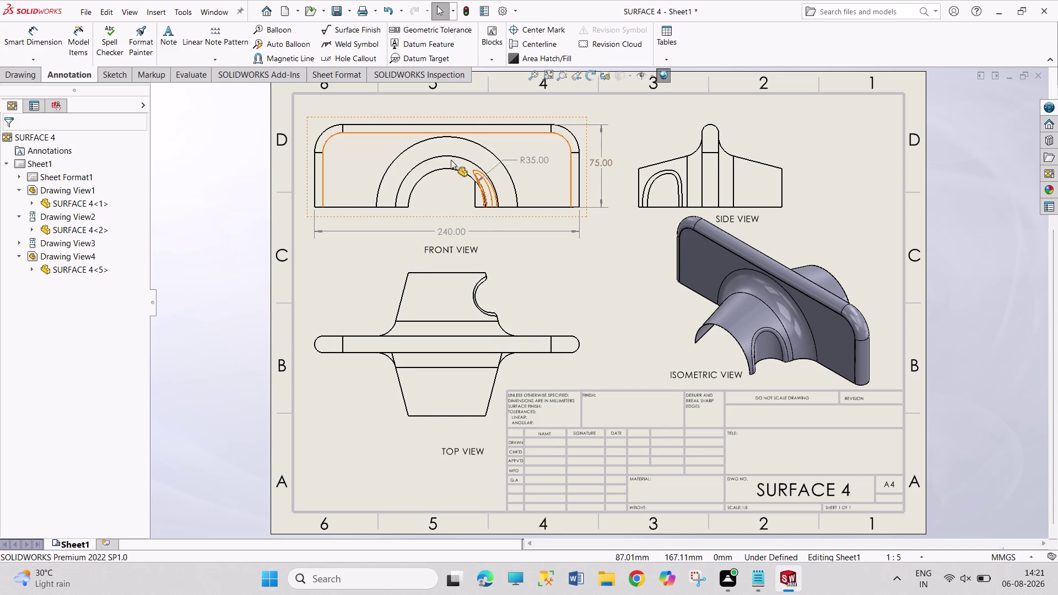
Switch Drawing View1's display style to Hidden Lines Visible.
click(348, 215)
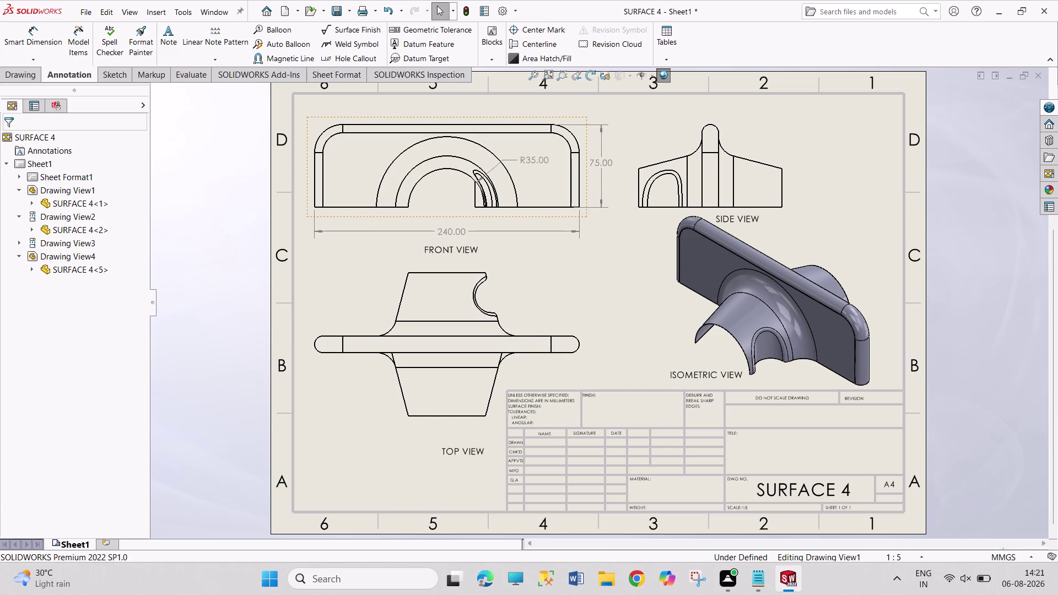
drag(144, 306, 149, 401)
click(52, 397)
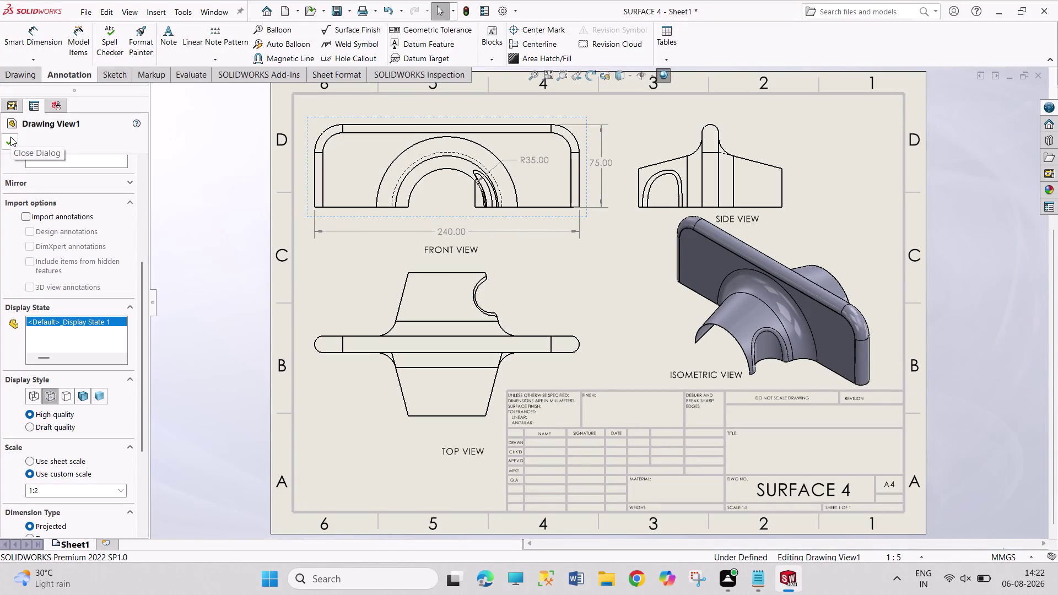
click(29, 391)
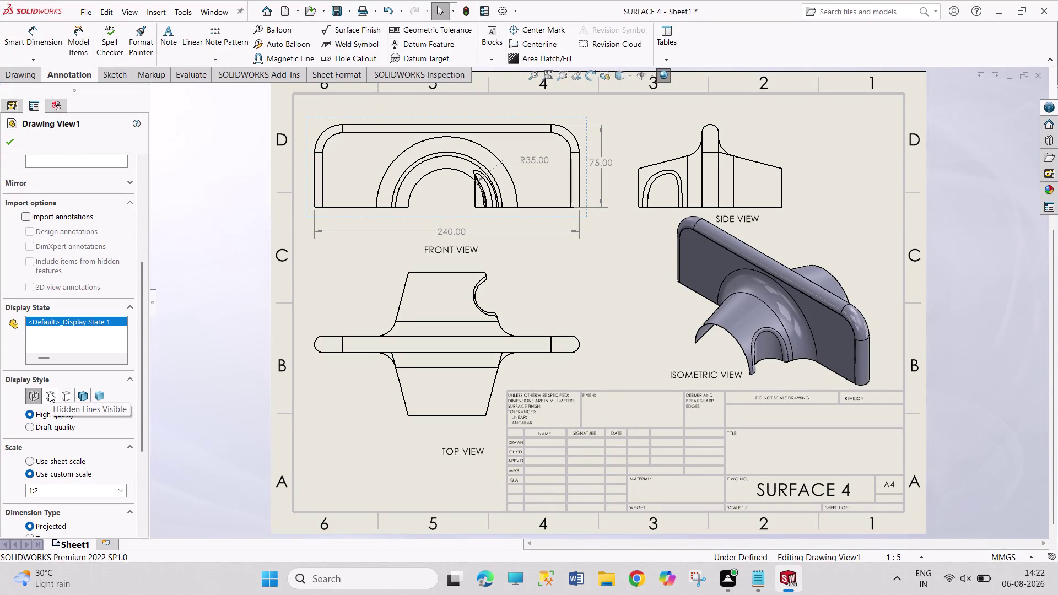
click(52, 392)
click(15, 146)
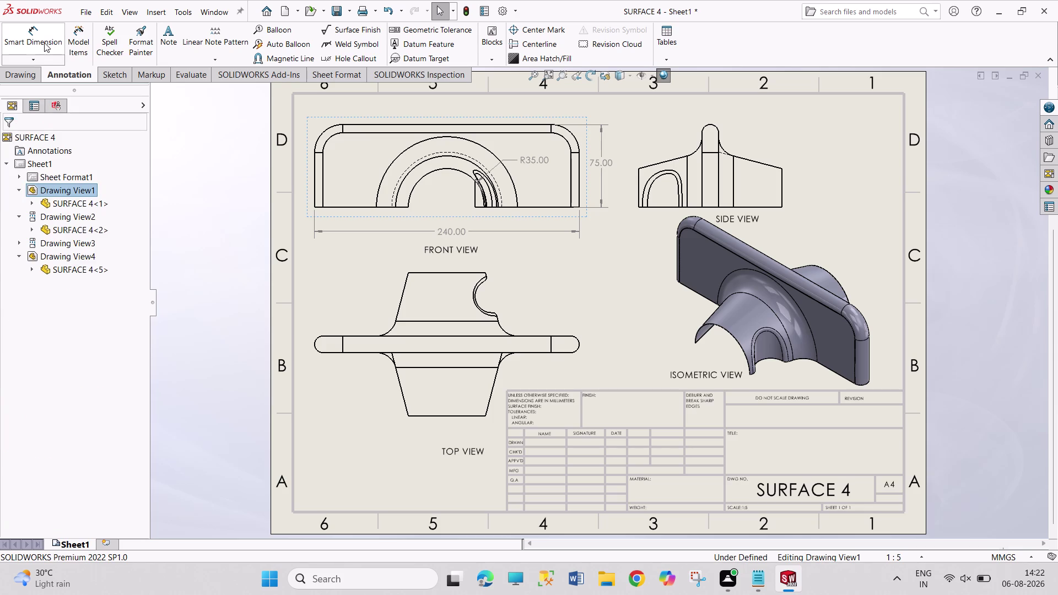
click(44, 43)
click(474, 158)
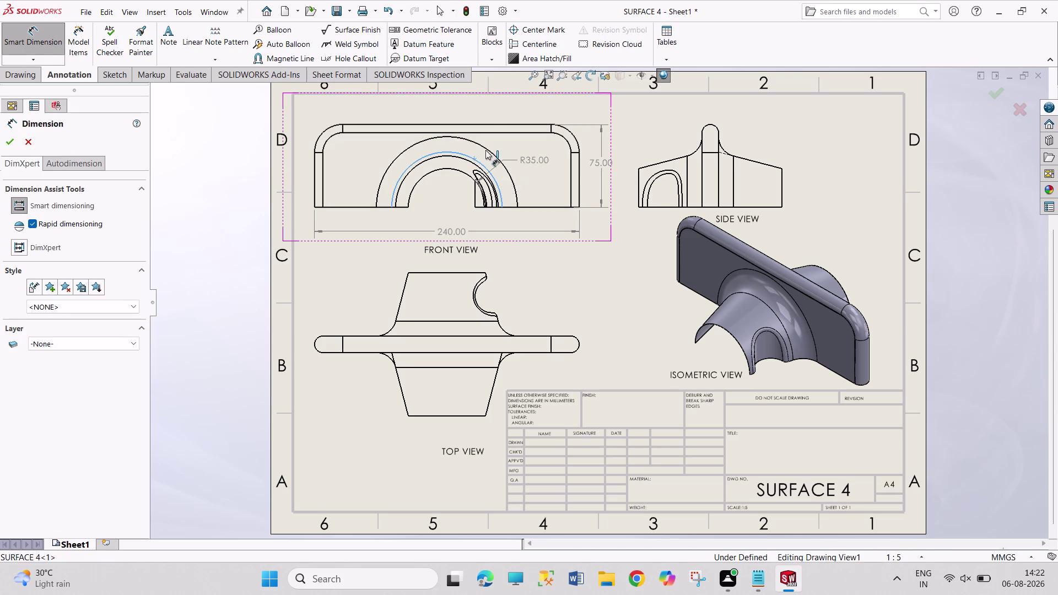
click(481, 151)
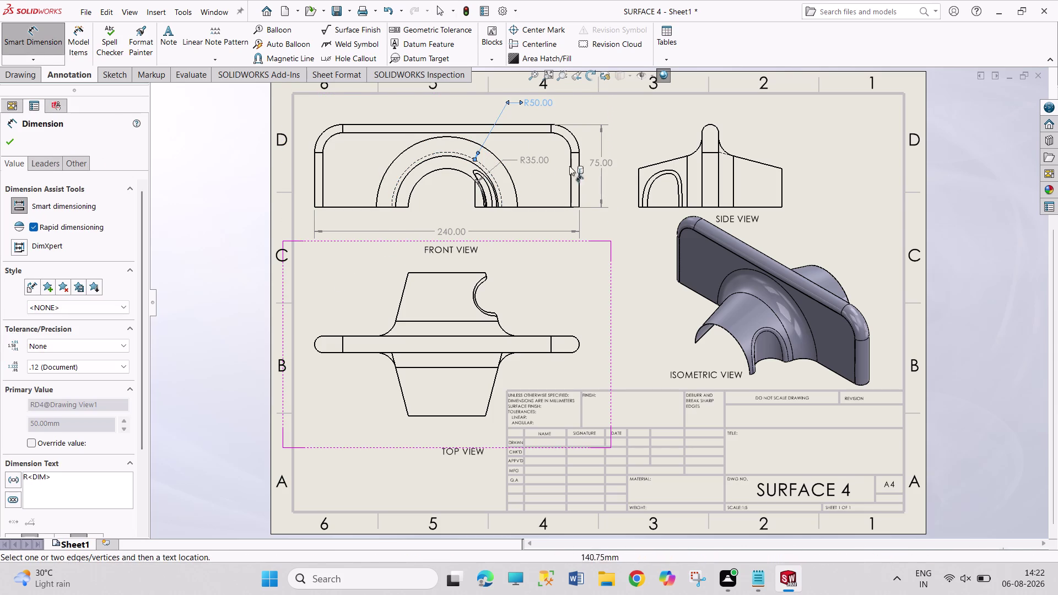
drag(531, 160, 533, 126)
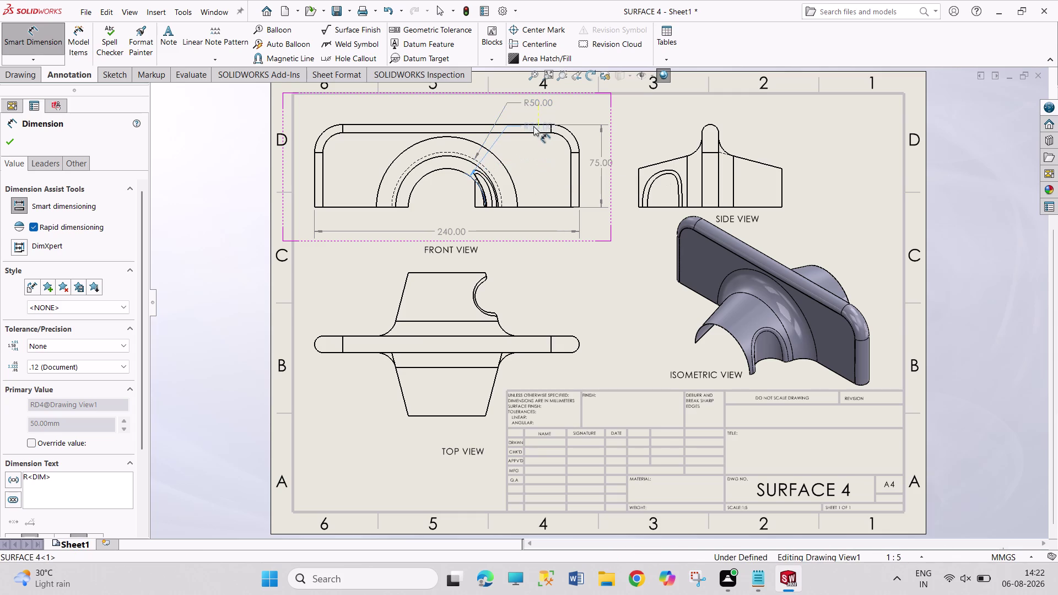
drag(534, 126, 539, 117)
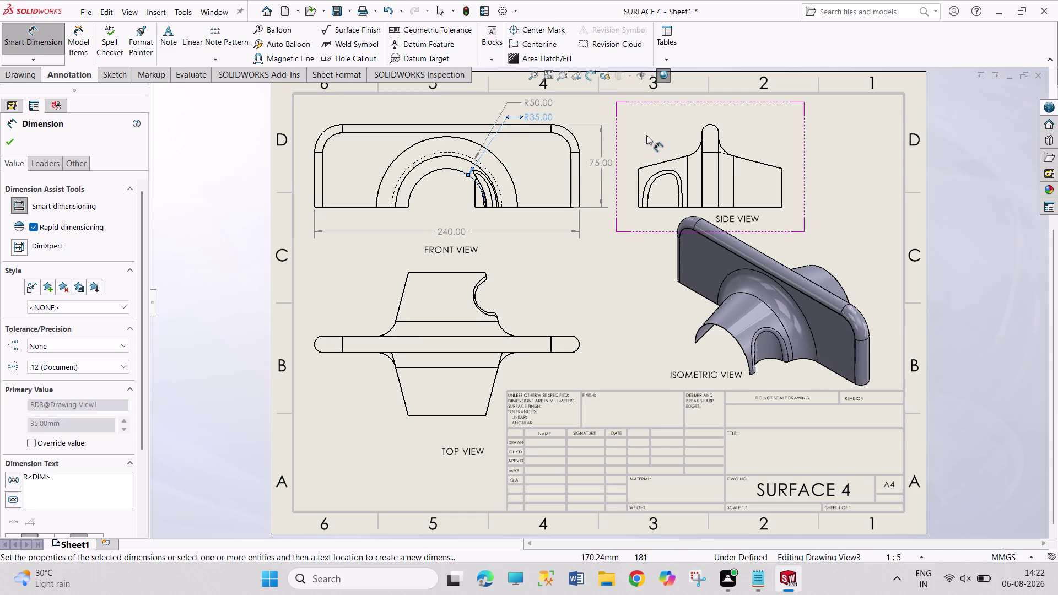
click(642, 121)
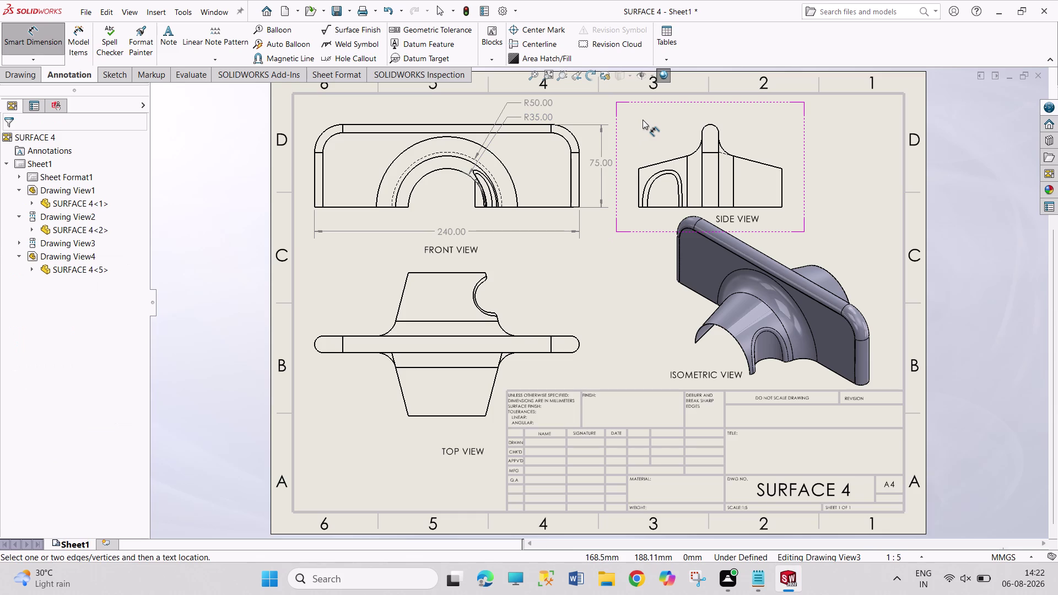
click(573, 136)
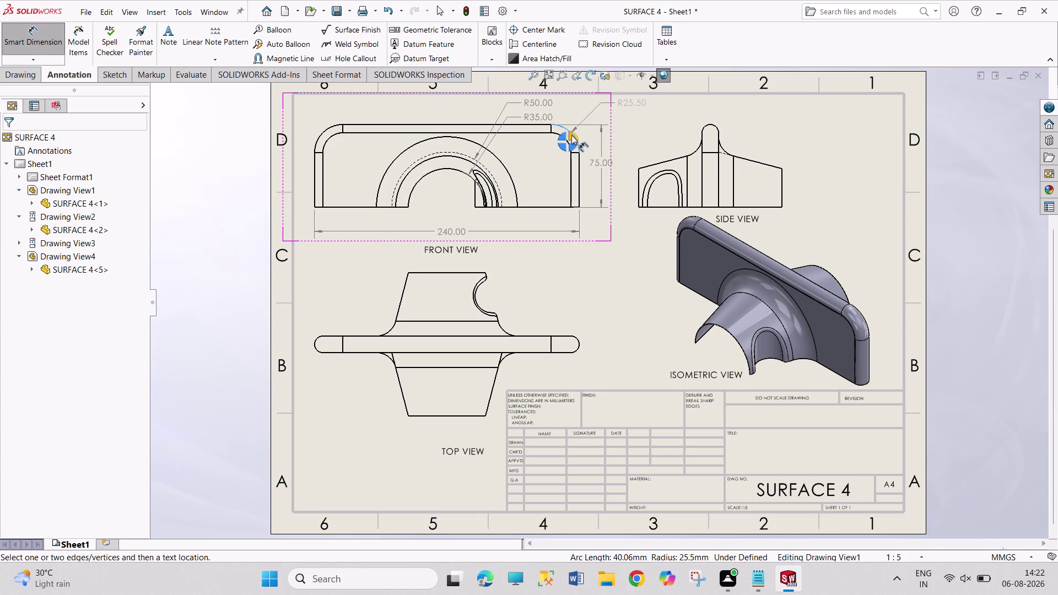
click(571, 135)
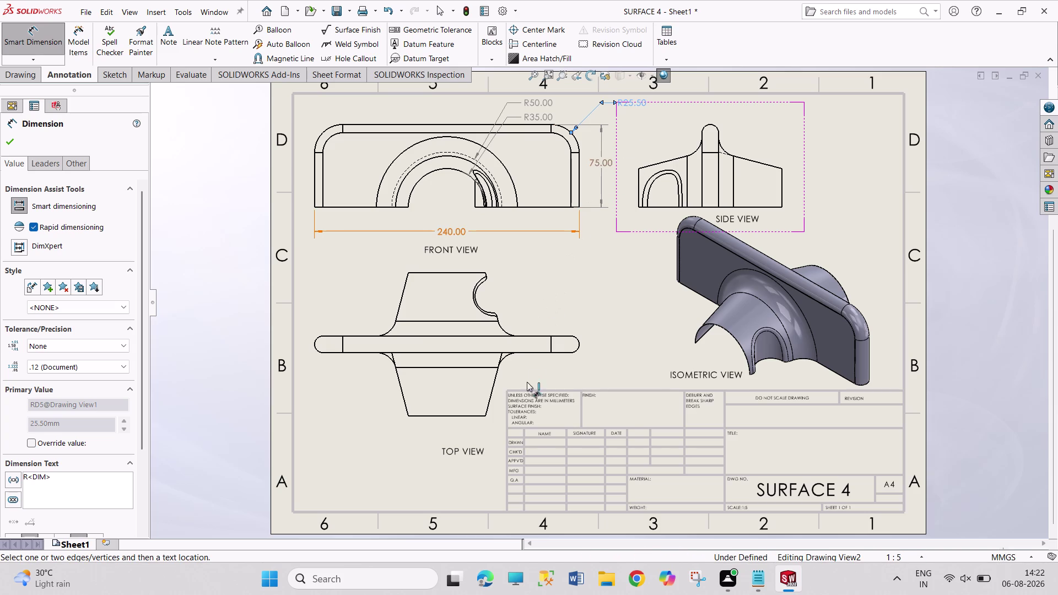
click(474, 303)
click(471, 272)
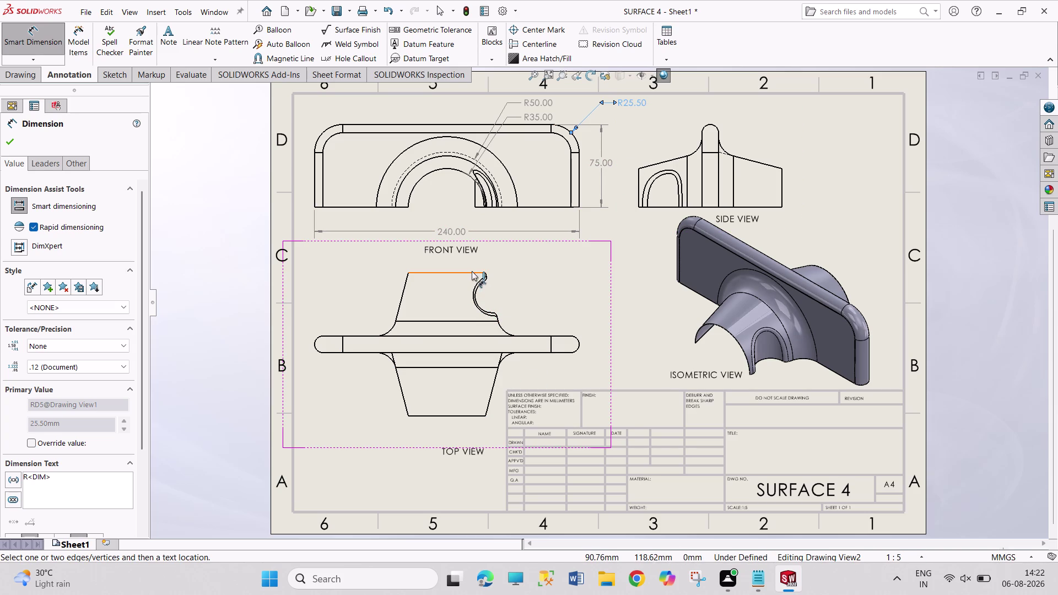
click(473, 296)
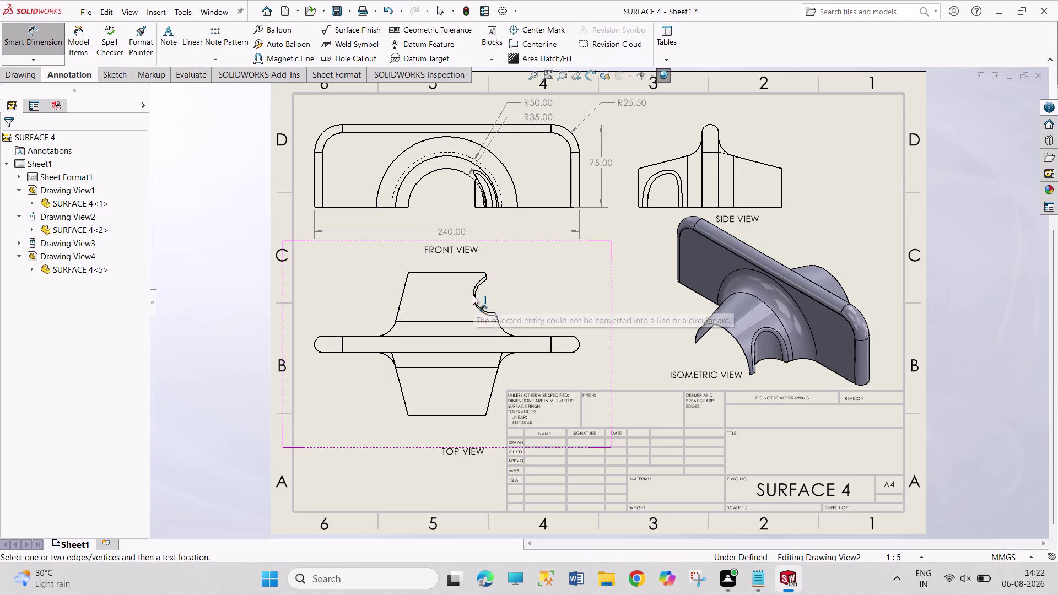
click(473, 273)
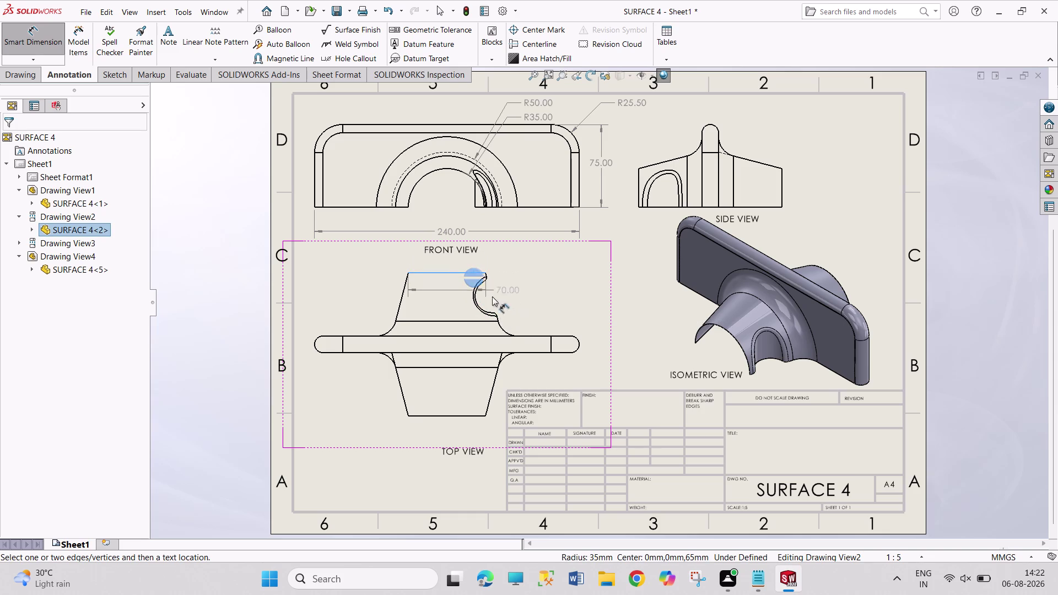
click(478, 304)
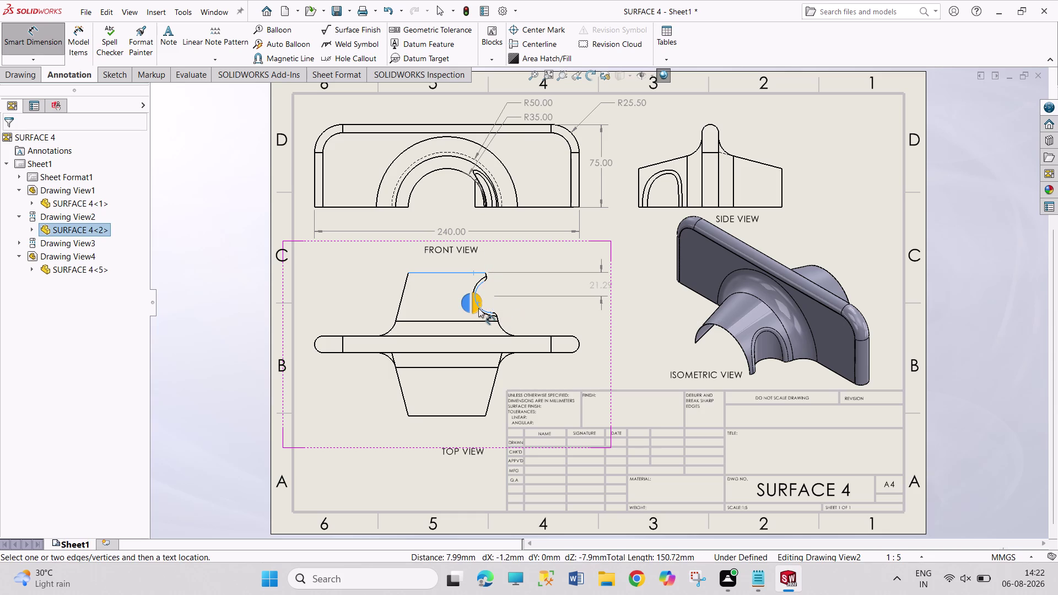
key(Escape)
key(Escape)
key(Escape)
key(Escape)
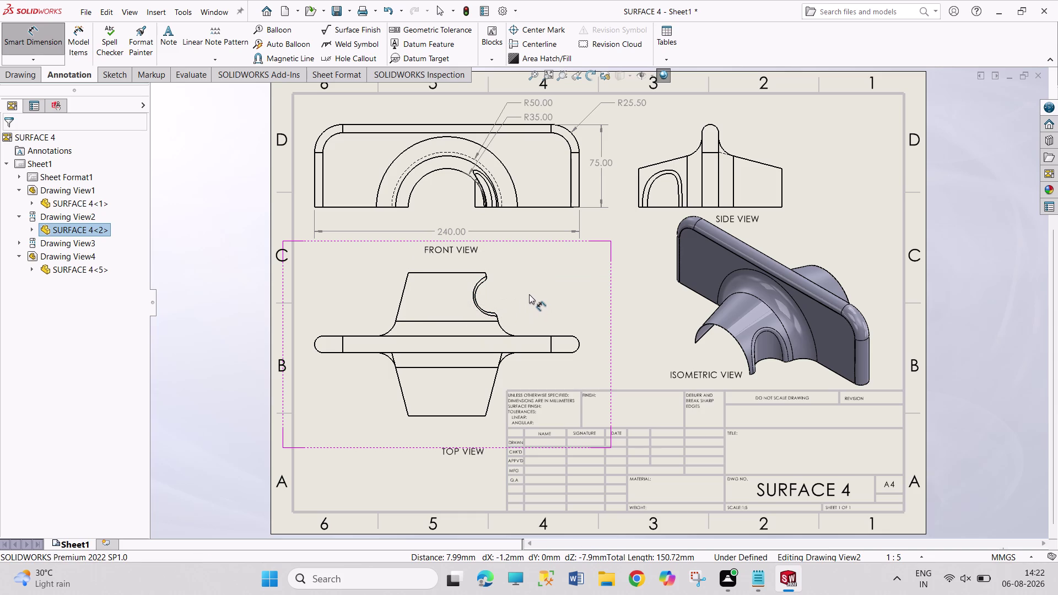
key(Escape)
key(Escape)
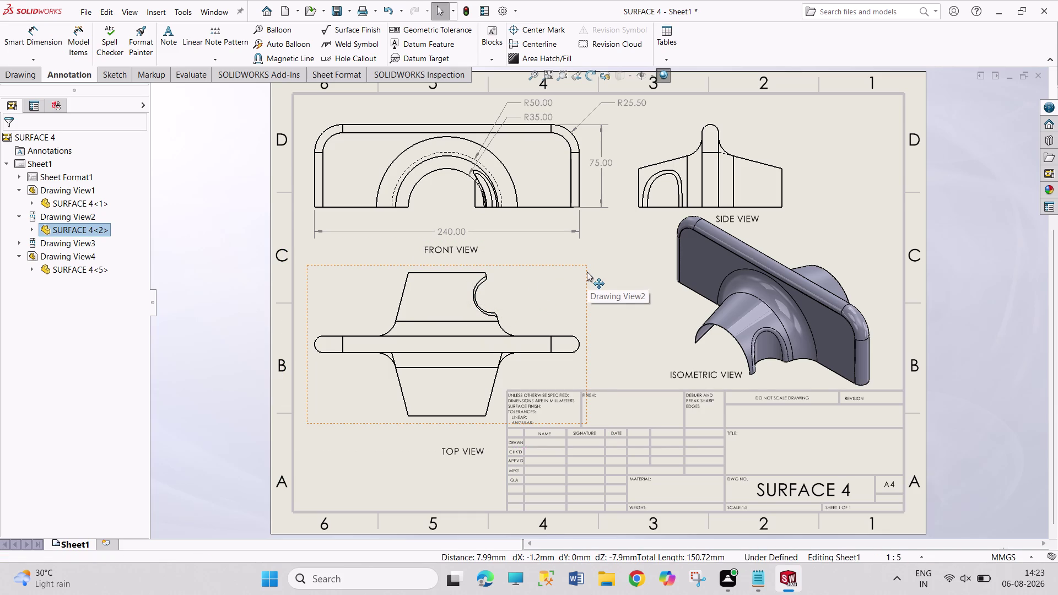
Give the top view (Drawing View2) its own display style.
click(587, 272)
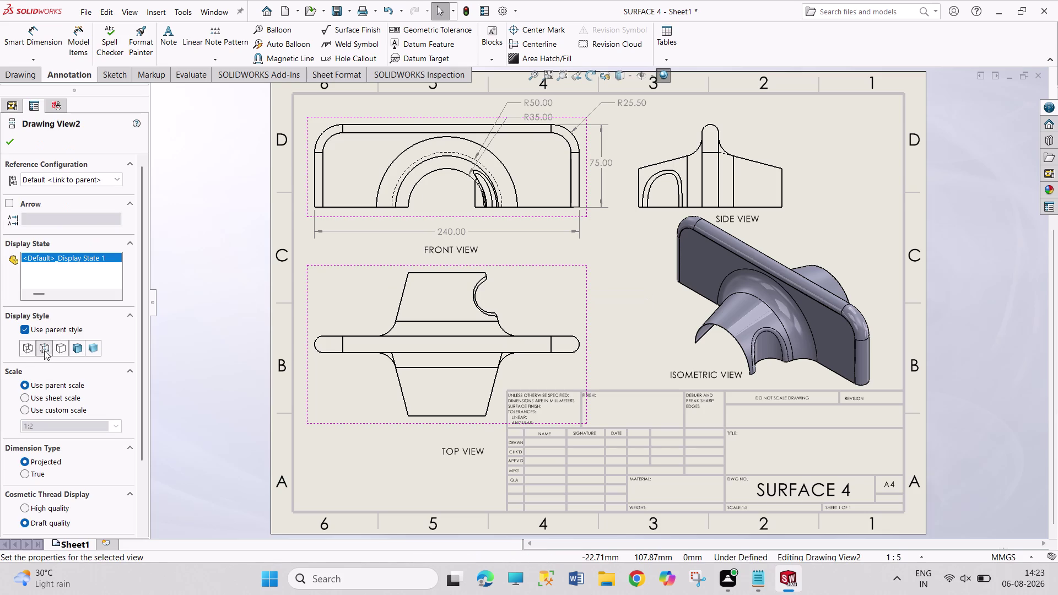
click(44, 347)
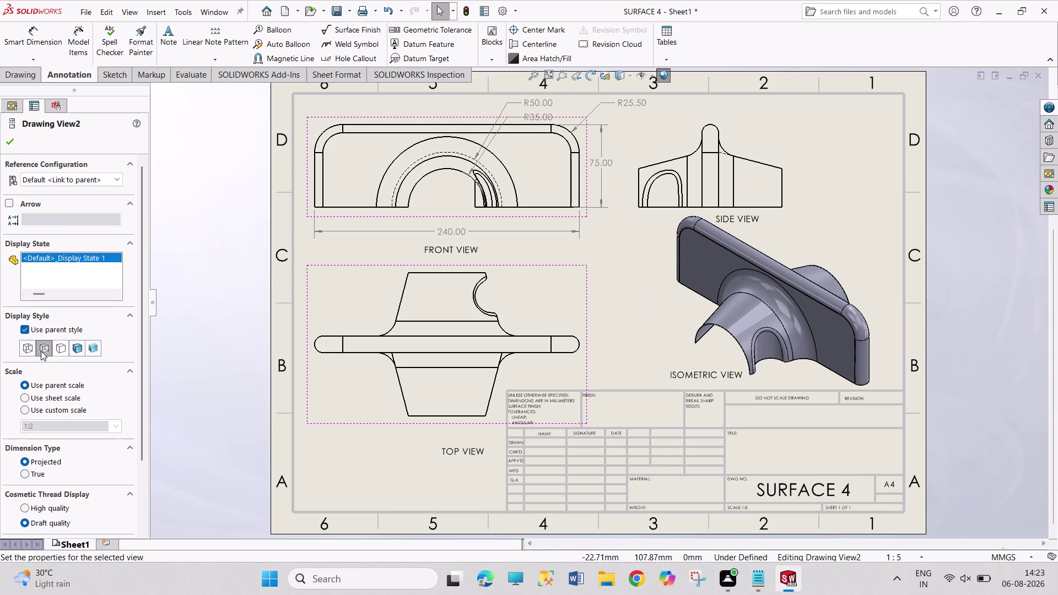
click(25, 348)
click(40, 346)
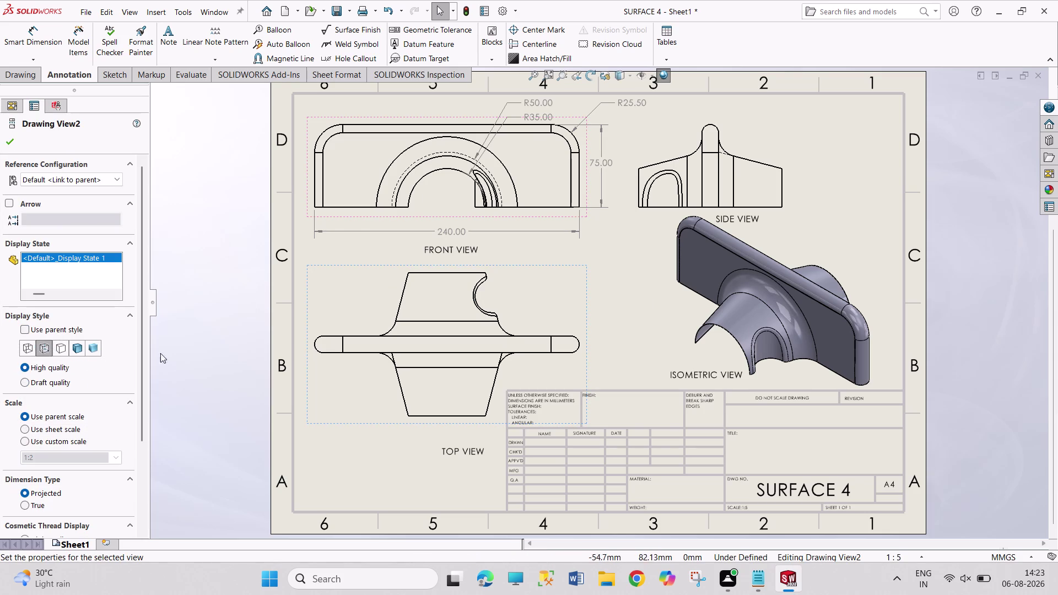
key(Escape)
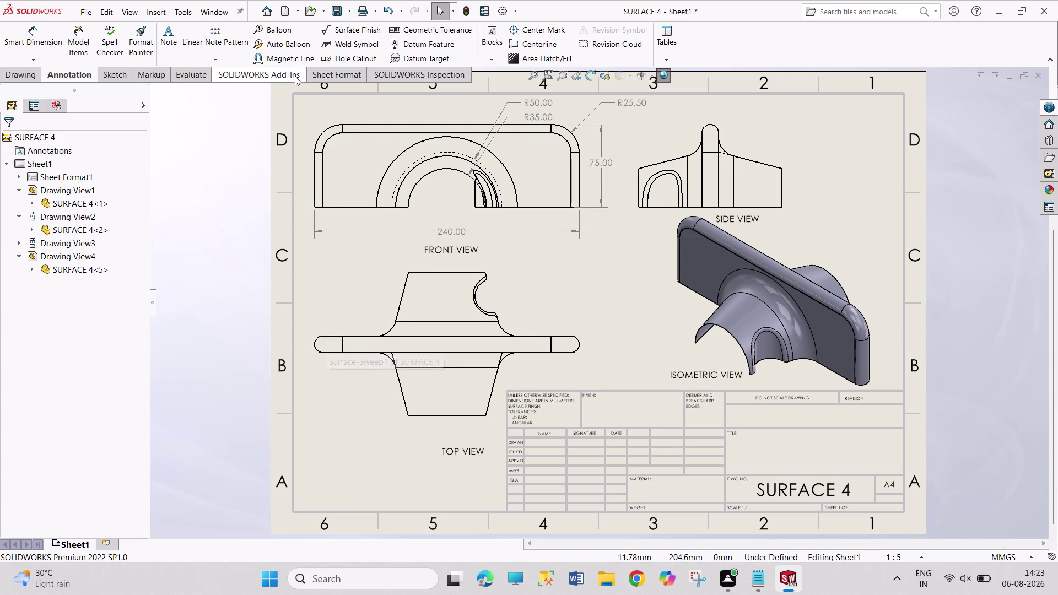
Add a centerline between the two flange edges of the top view.
click(544, 47)
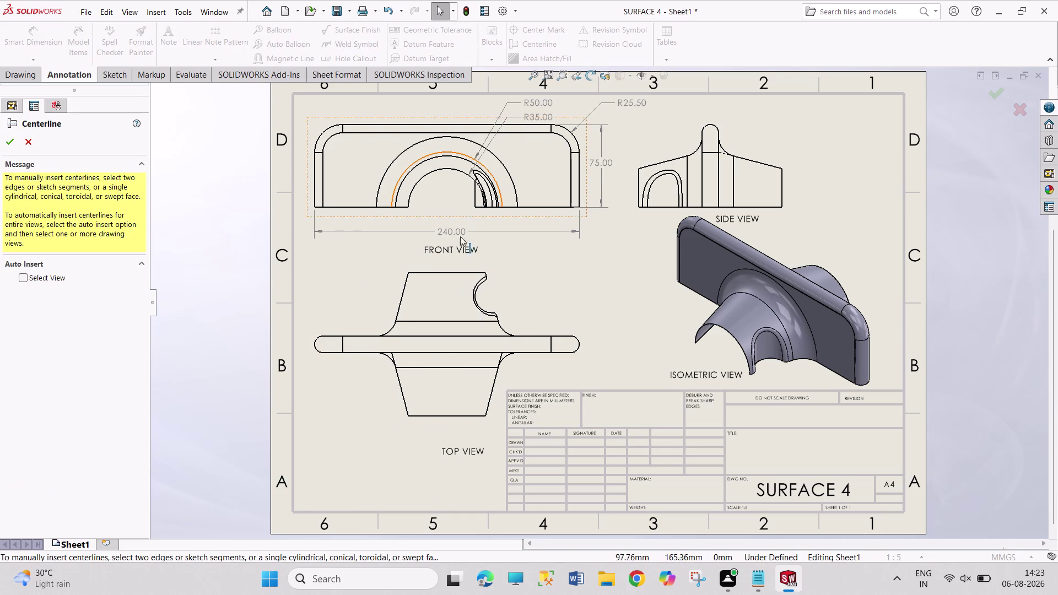
click(441, 353)
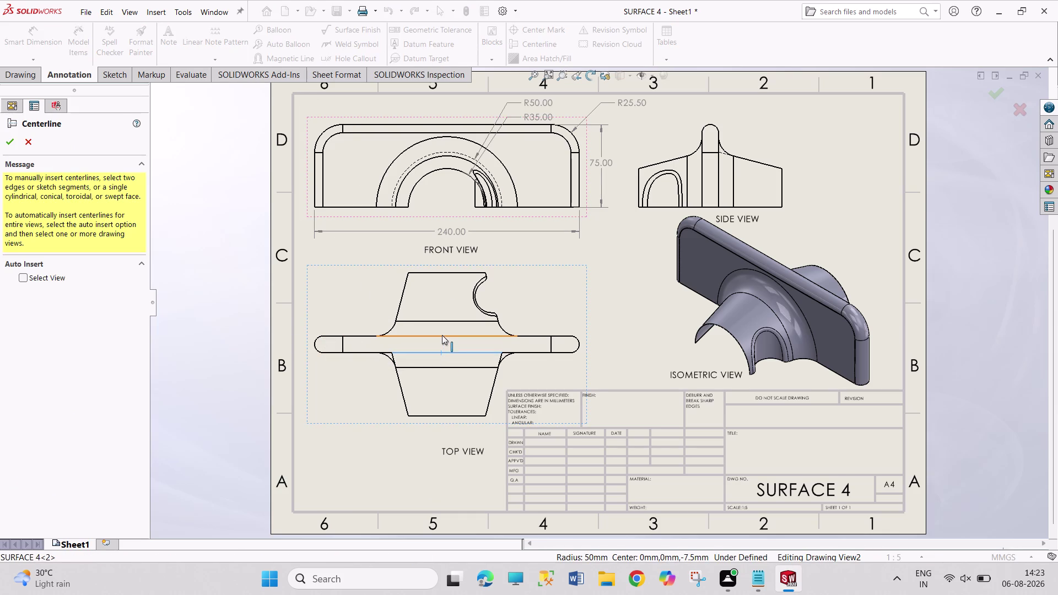
click(442, 335)
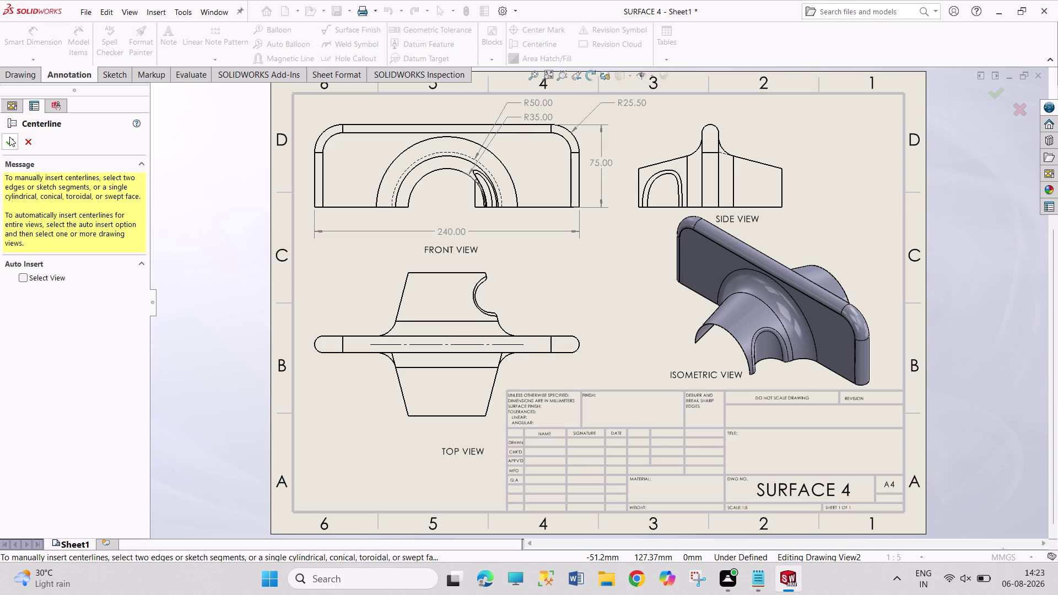
click(10, 136)
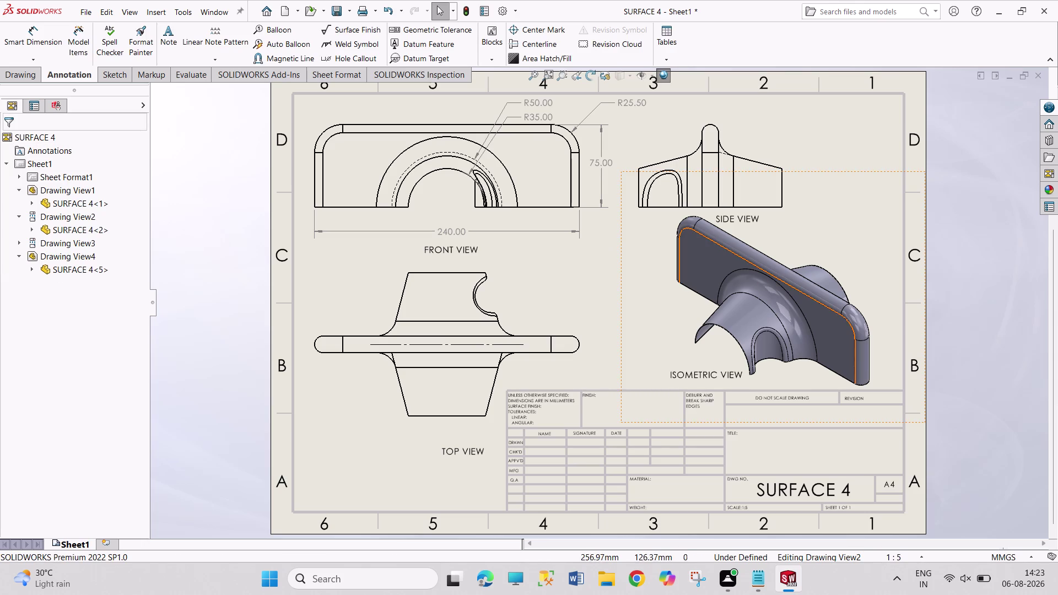
Dimension the top-view notch as Ø30.00, then undo that diameter dimension.
click(43, 43)
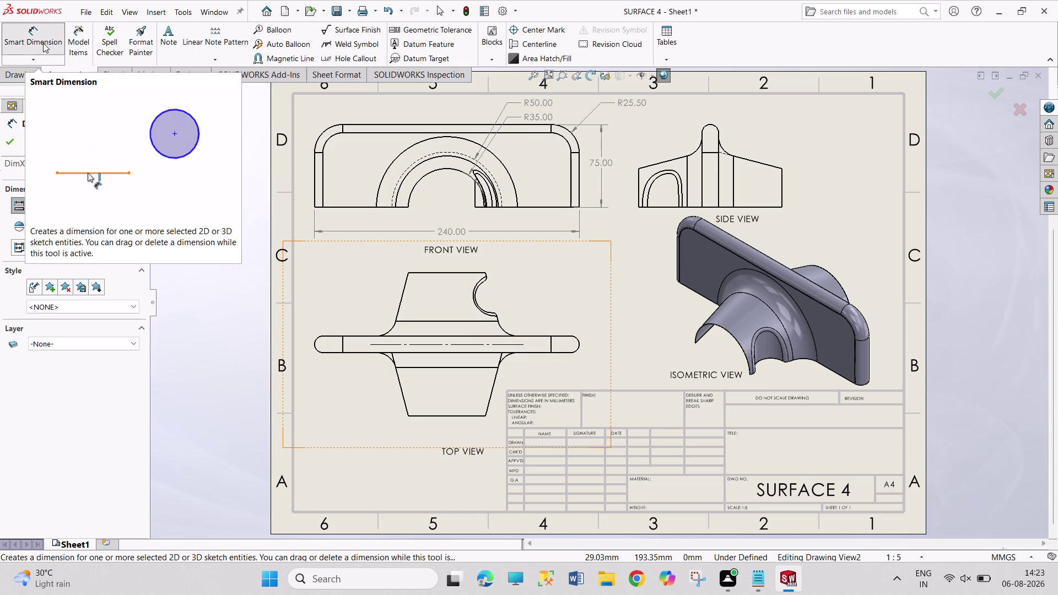
click(476, 298)
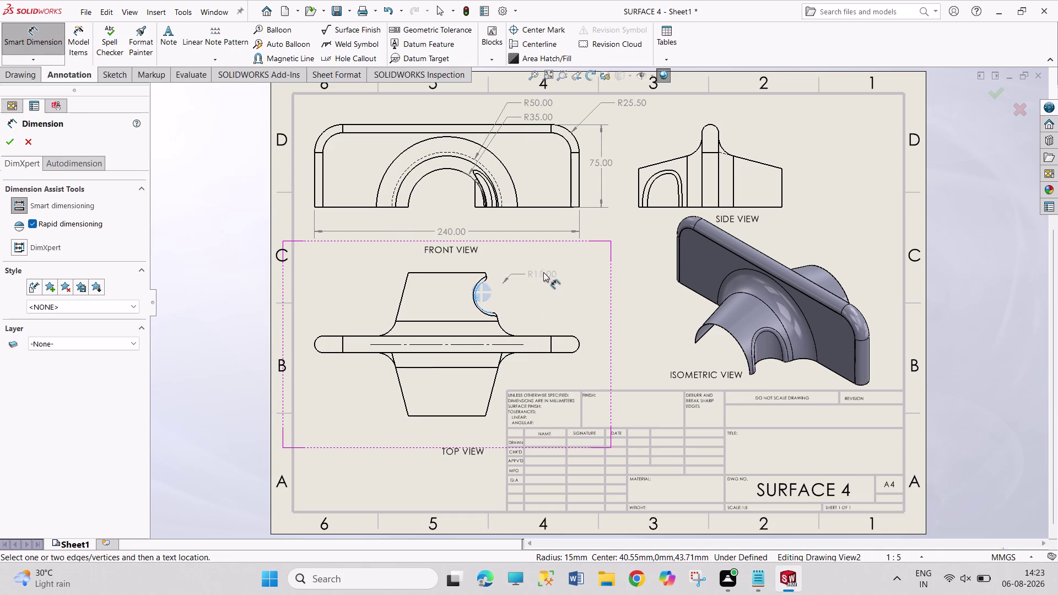
click(485, 288)
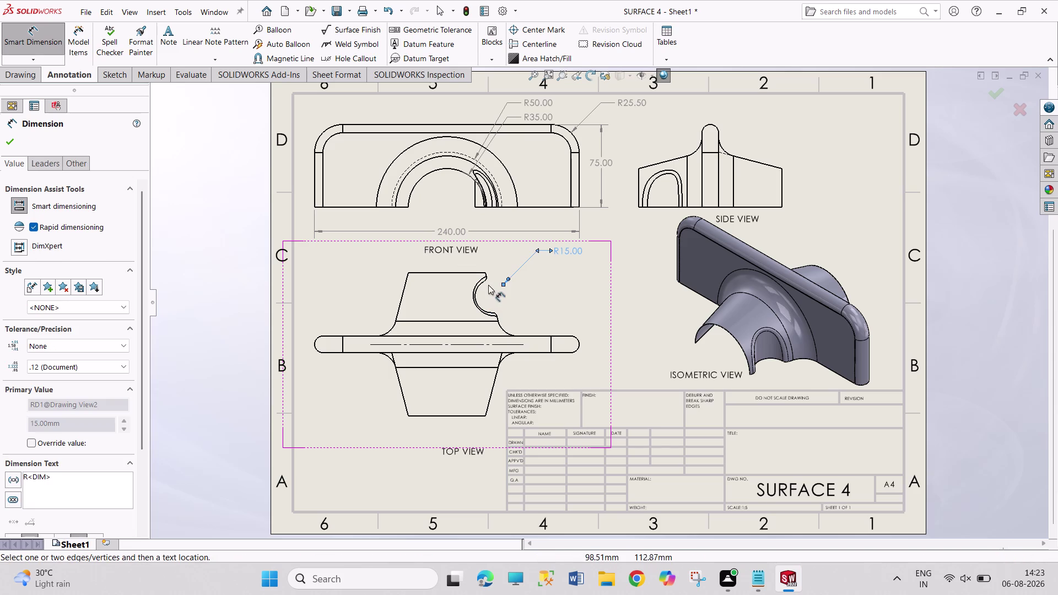
drag(503, 282, 486, 296)
right_click(552, 266)
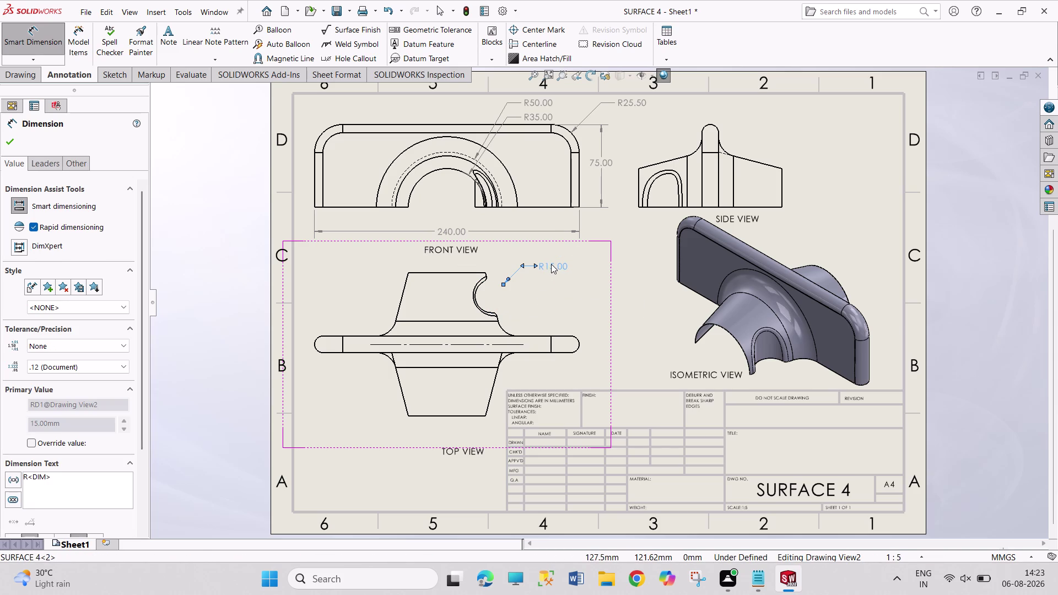
click(575, 251)
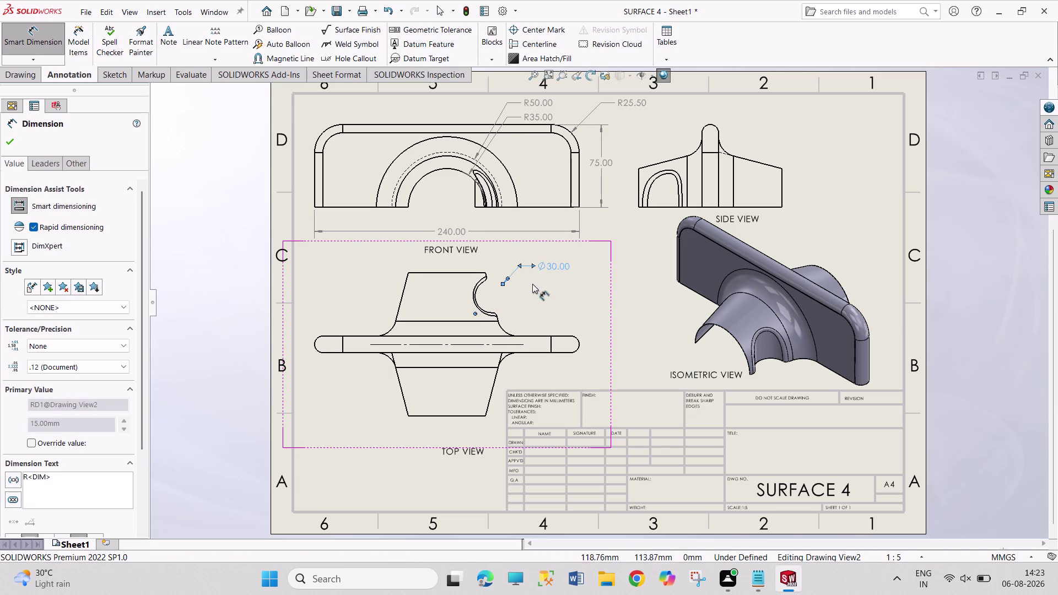
click(622, 282)
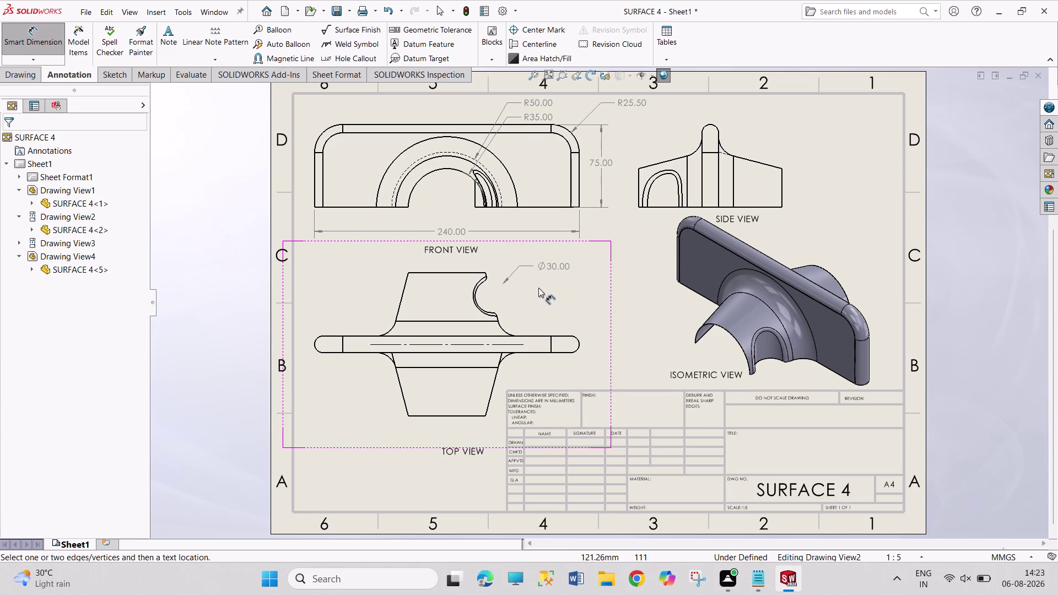
key(ctrl+z)
key(ctrl+z)
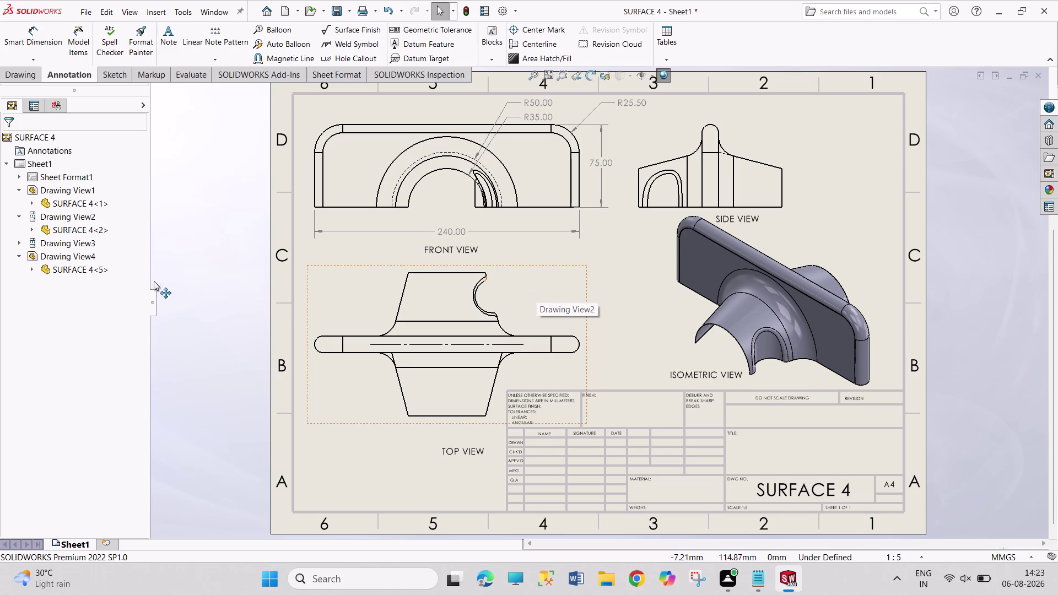
Place the R15.00 radius dimension above the top-view notch.
right_drag(185, 281, 198, 188)
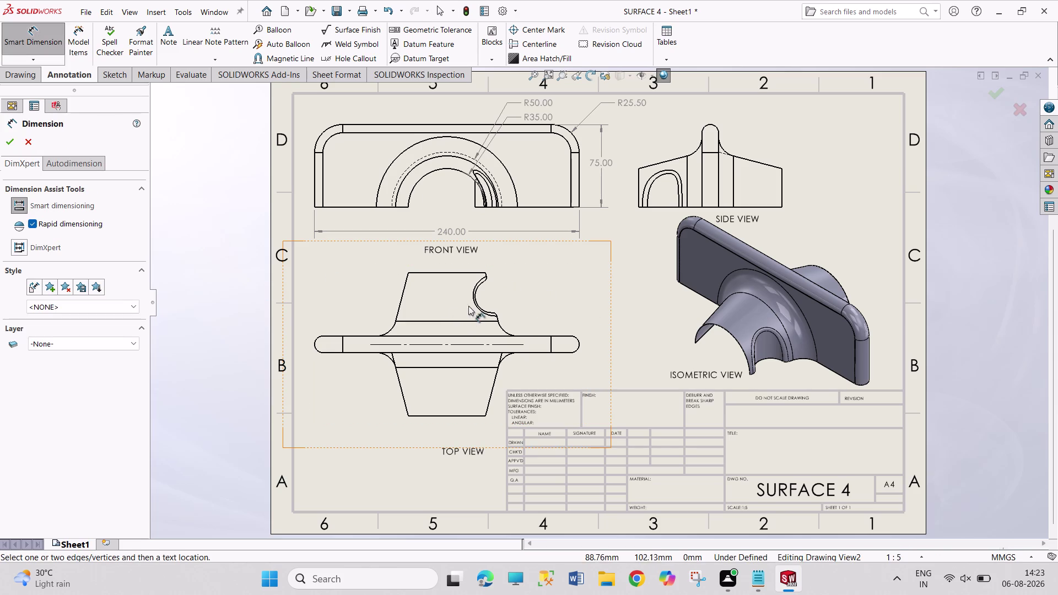
click(473, 300)
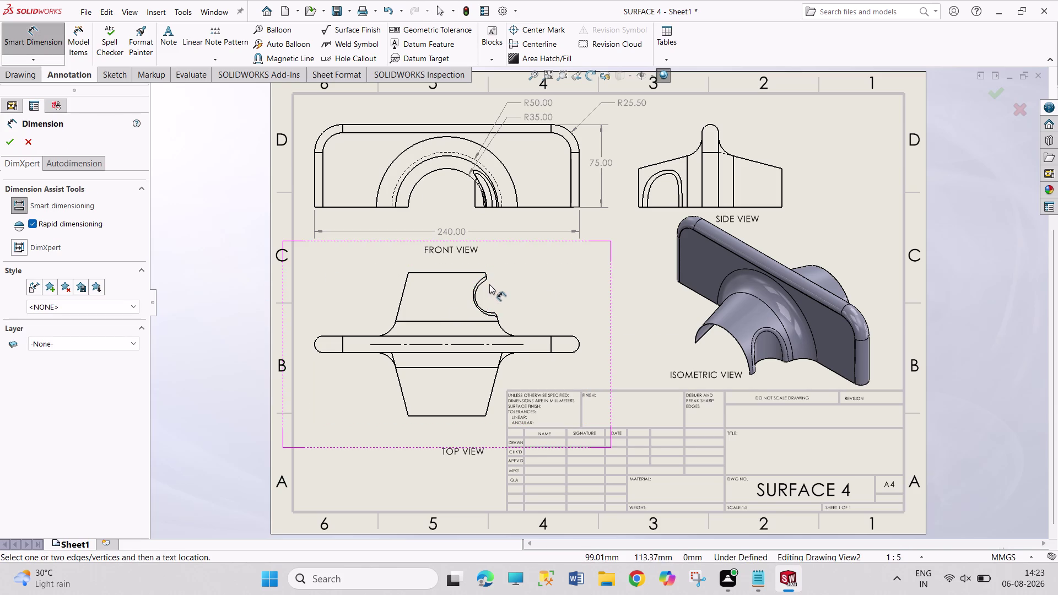
click(475, 300)
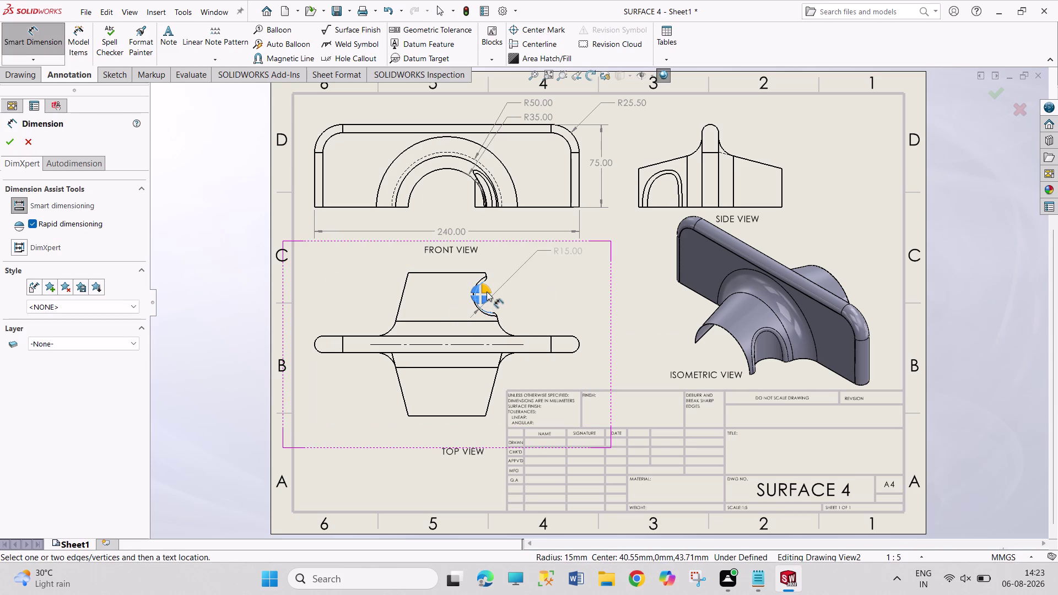
click(487, 292)
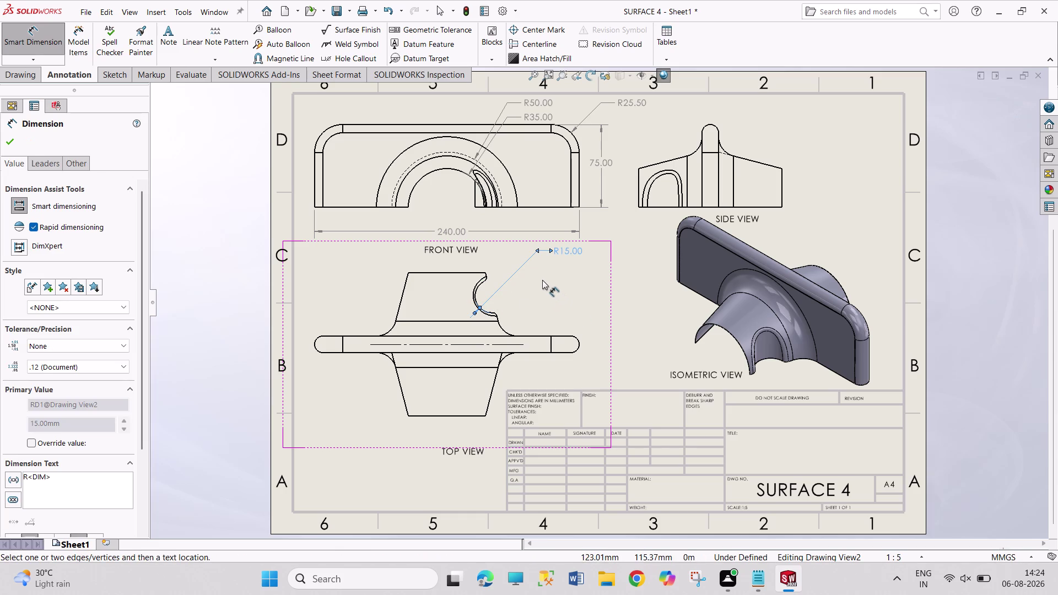
Try distance dimensions from the notch to the centerline and top edge, cancelling them.
click(487, 311)
click(505, 344)
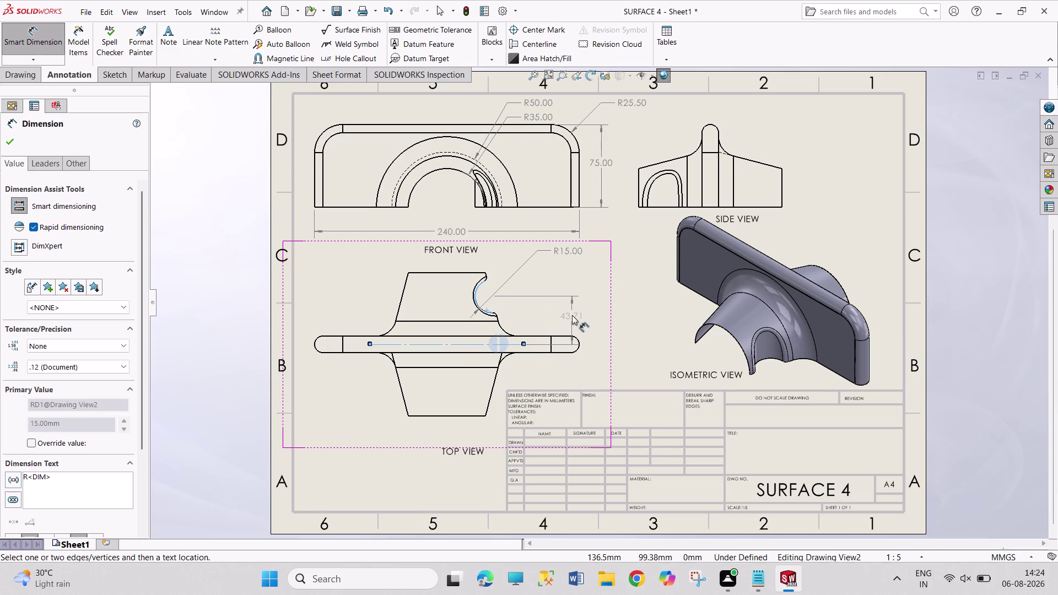
key(Escape)
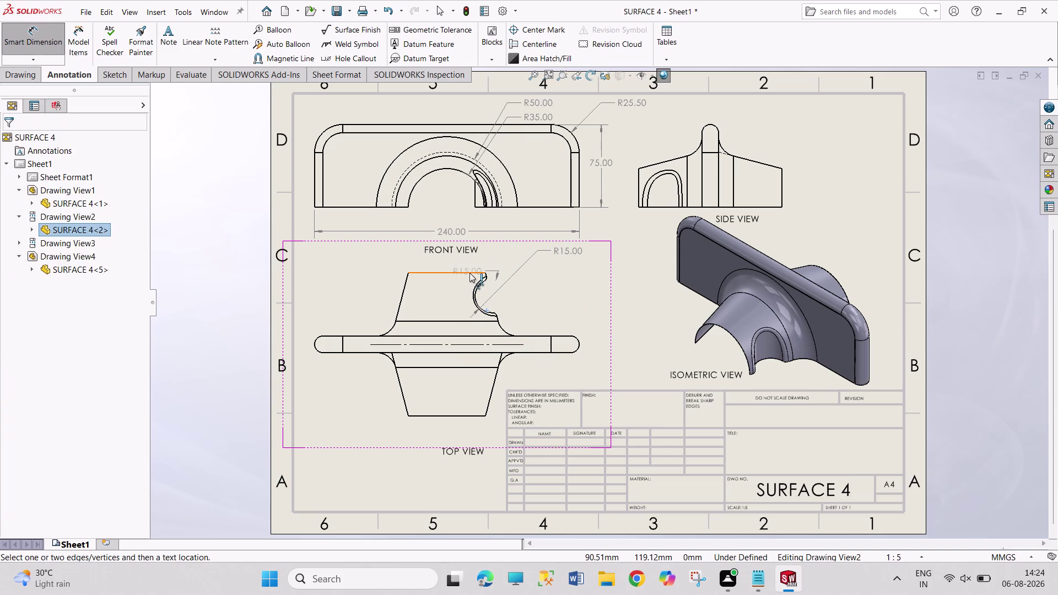
click(469, 274)
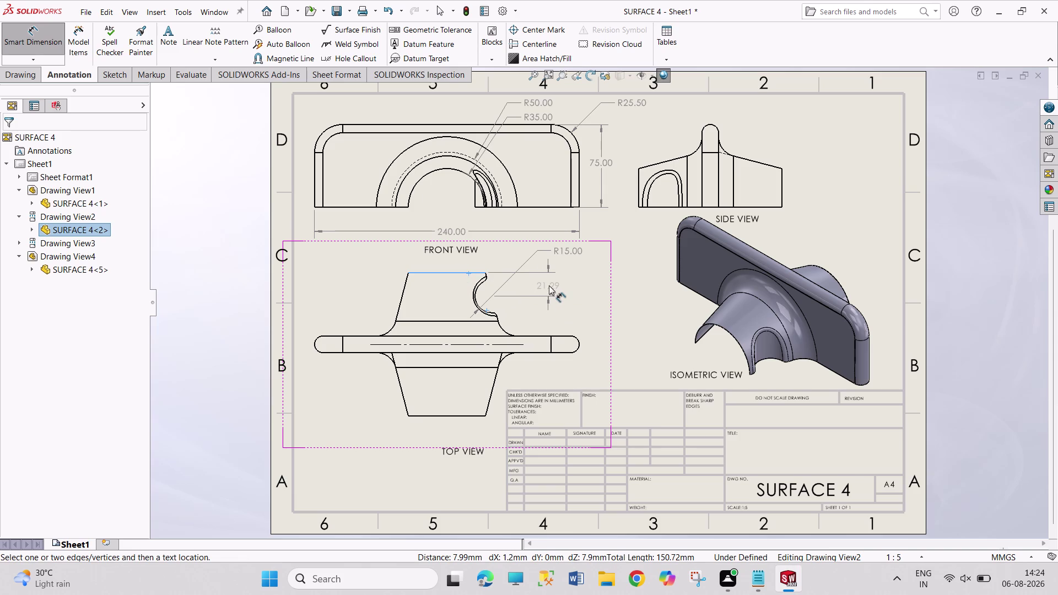
key(Escape)
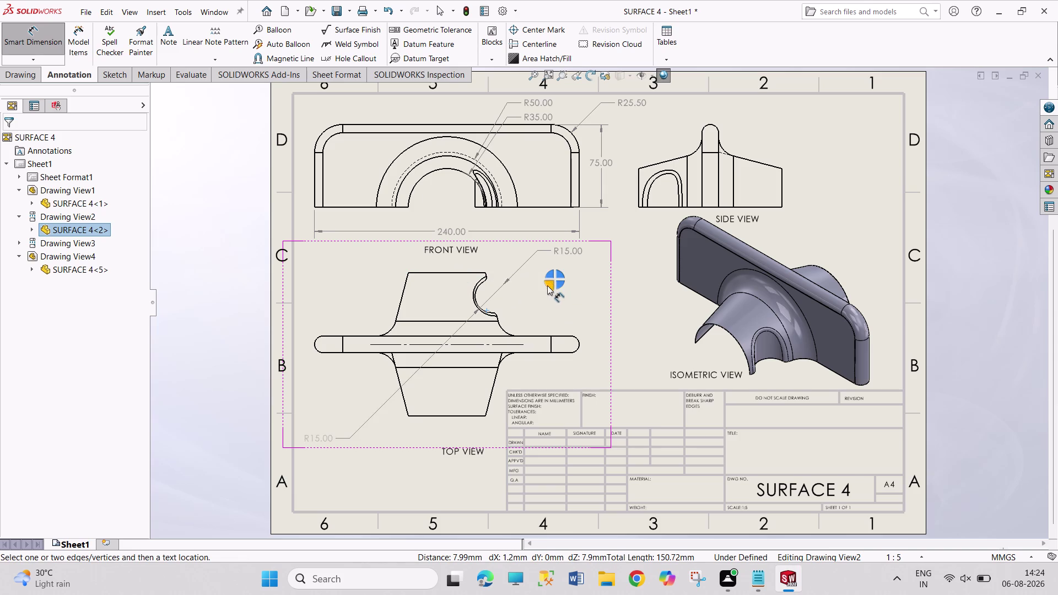
key(Escape)
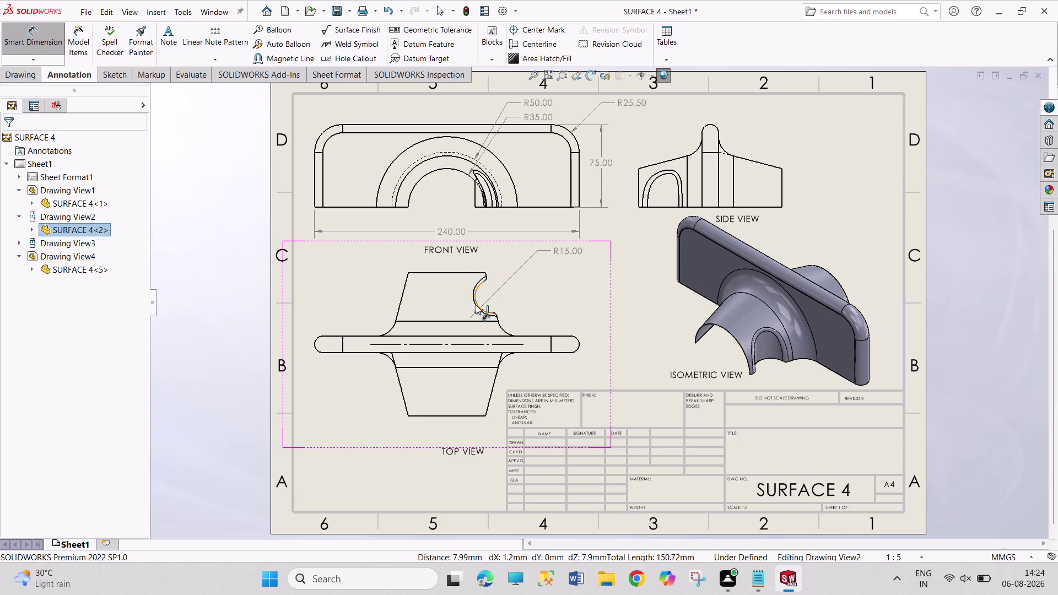
click(475, 305)
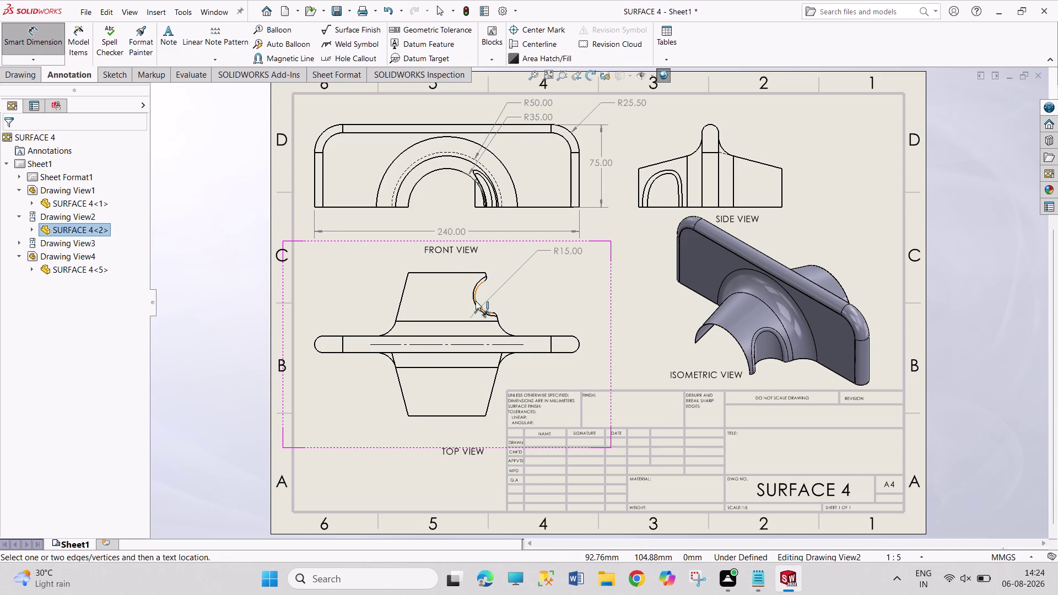
click(472, 272)
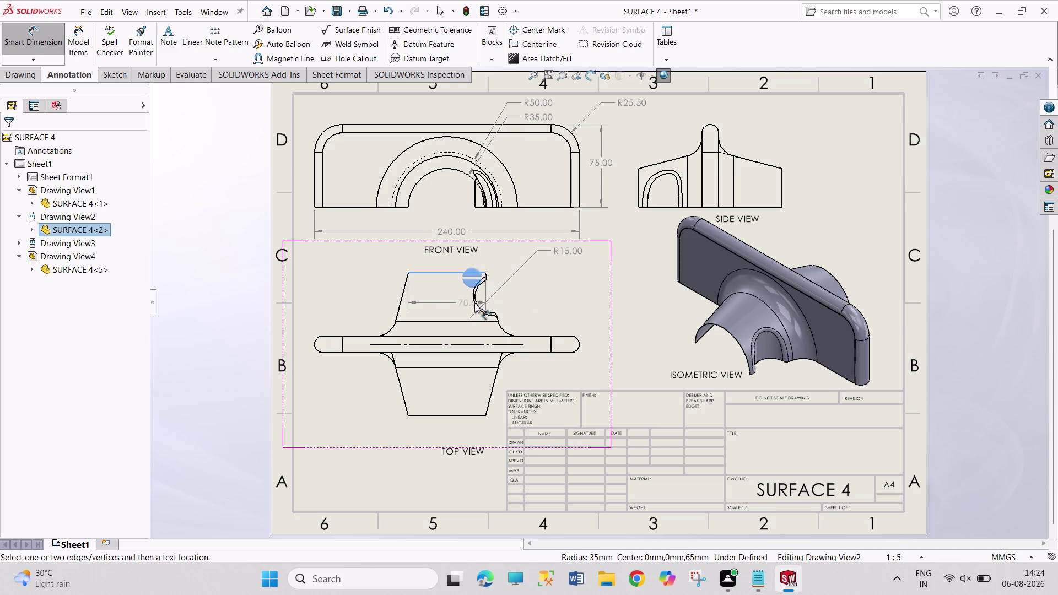
click(475, 304)
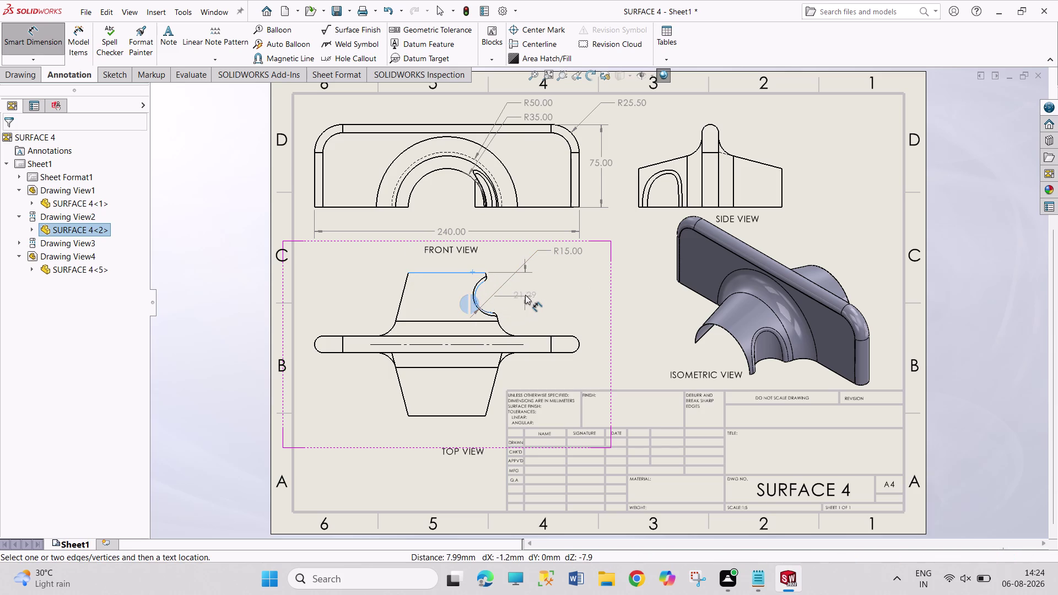
key(Escape)
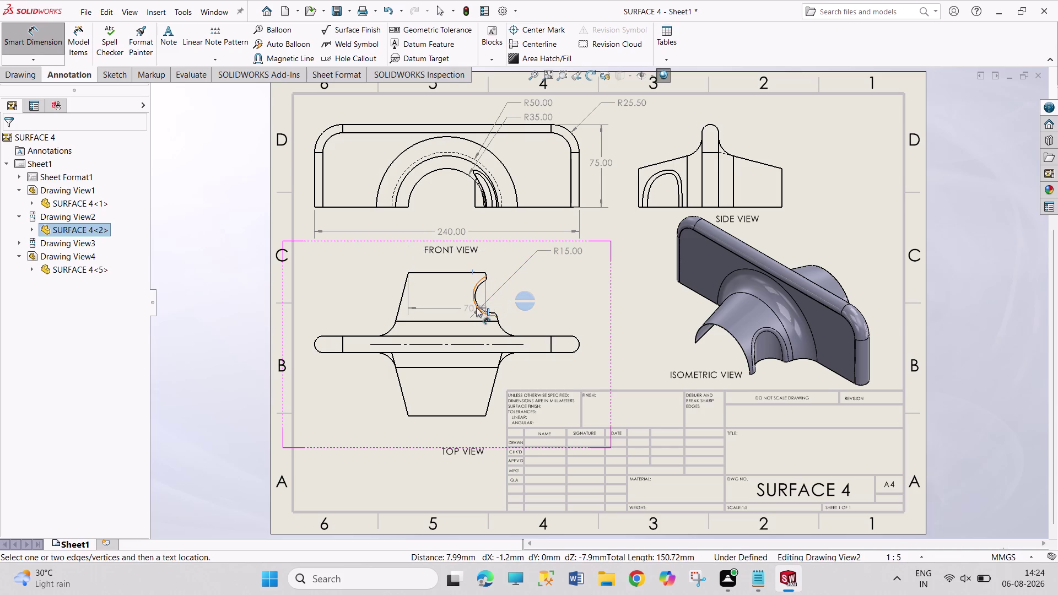
scroll(down, 3)
scroll(down, 3)
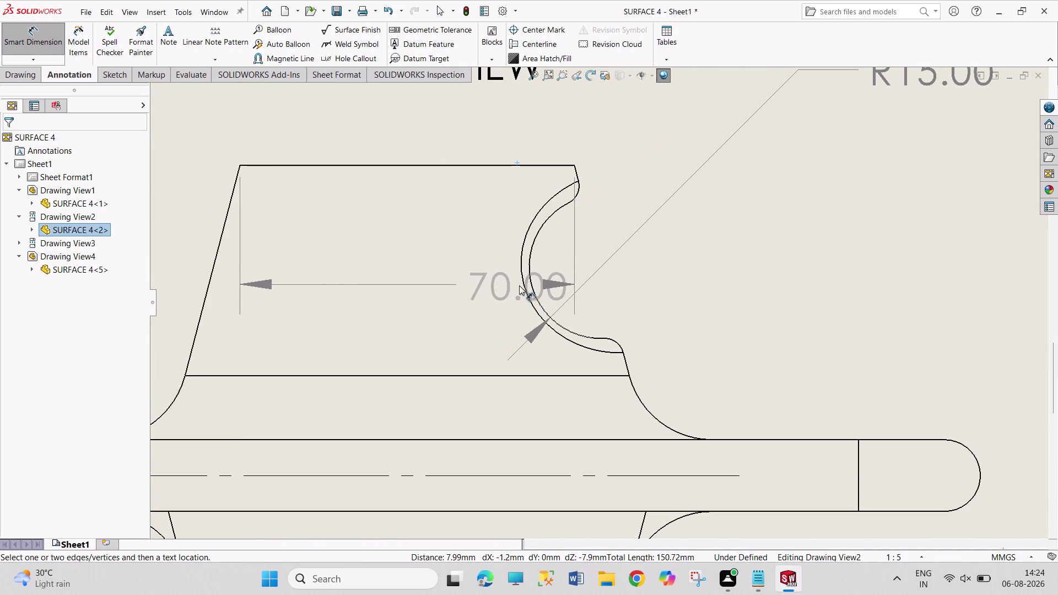
click(524, 288)
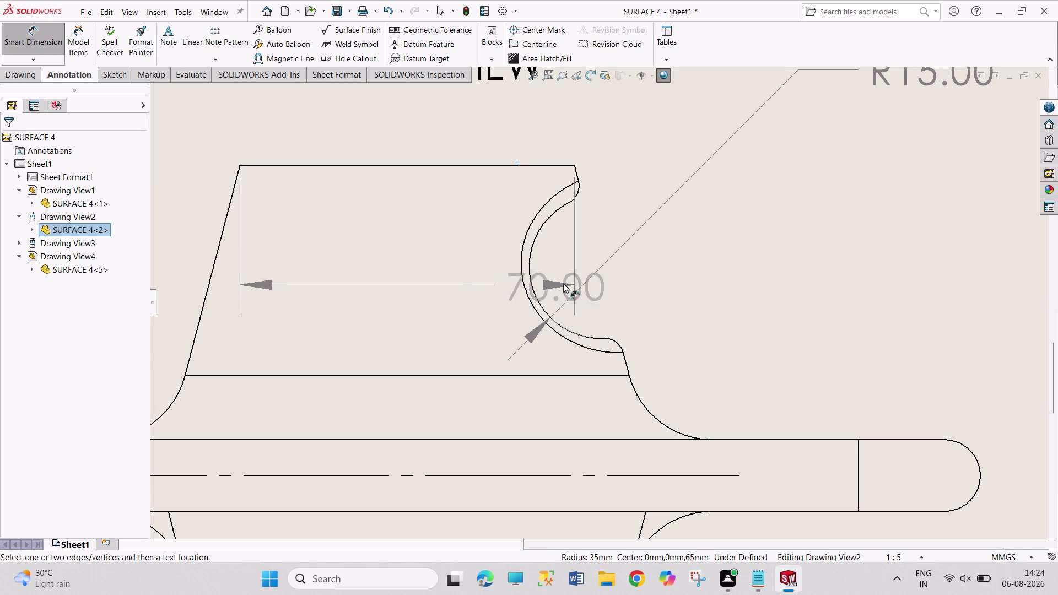
click(534, 306)
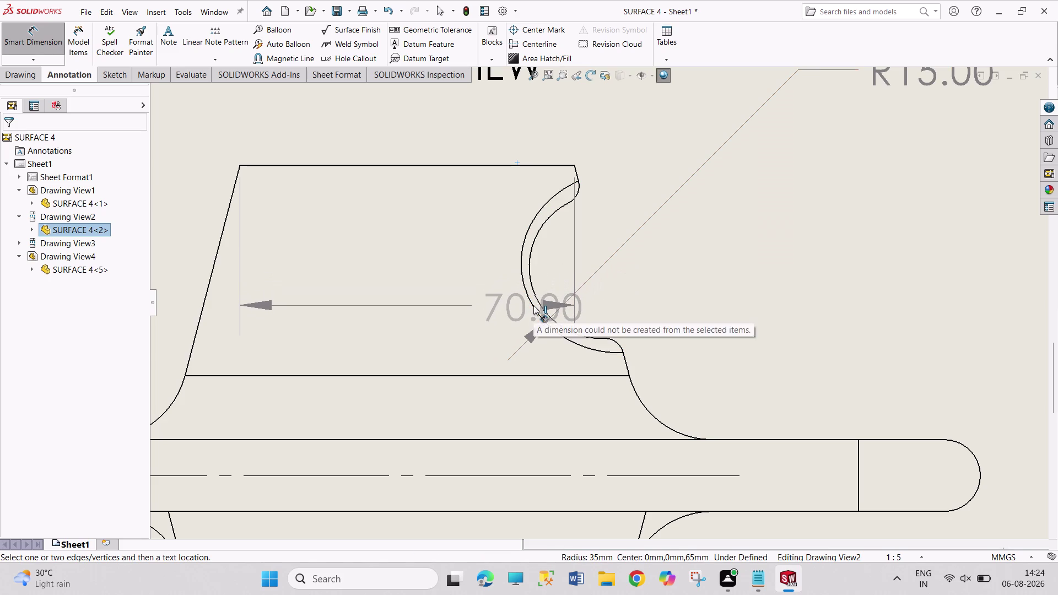
click(535, 297)
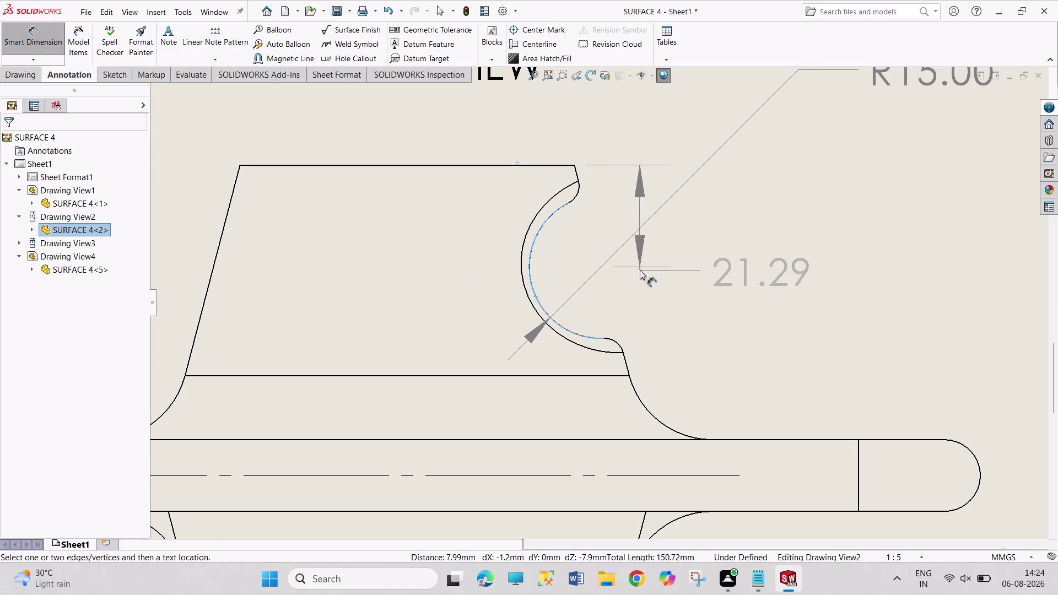
key(Escape)
key(Escape)
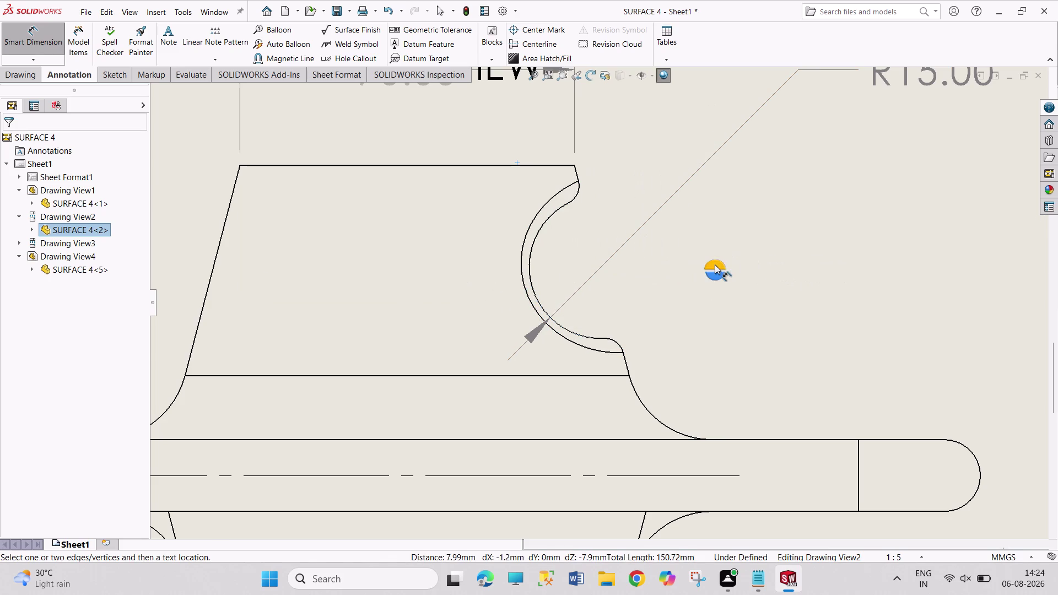
key(Escape)
key(Escape)
key(Escape)
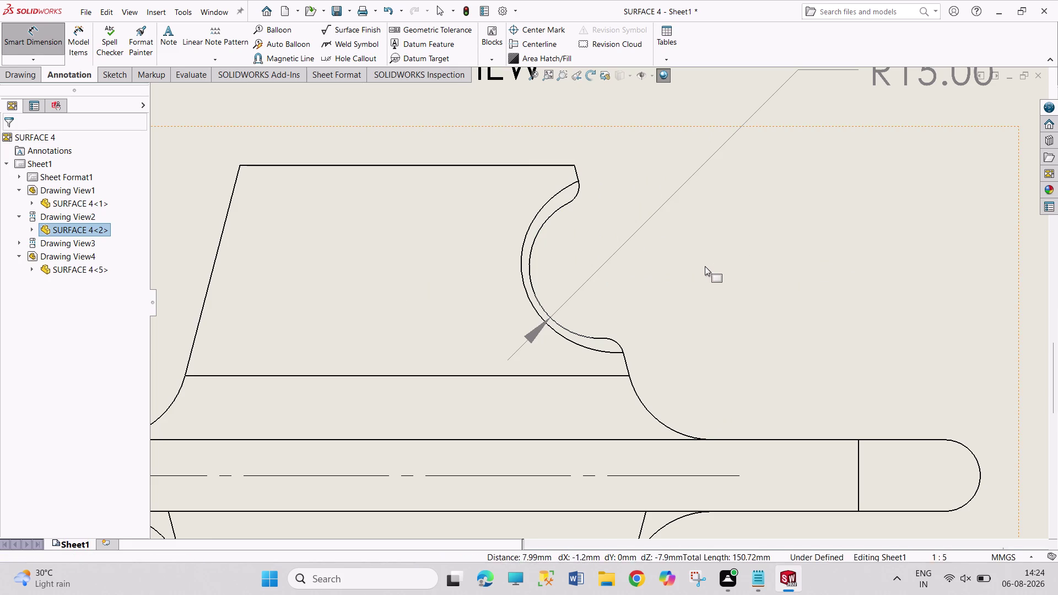
scroll(up, 3)
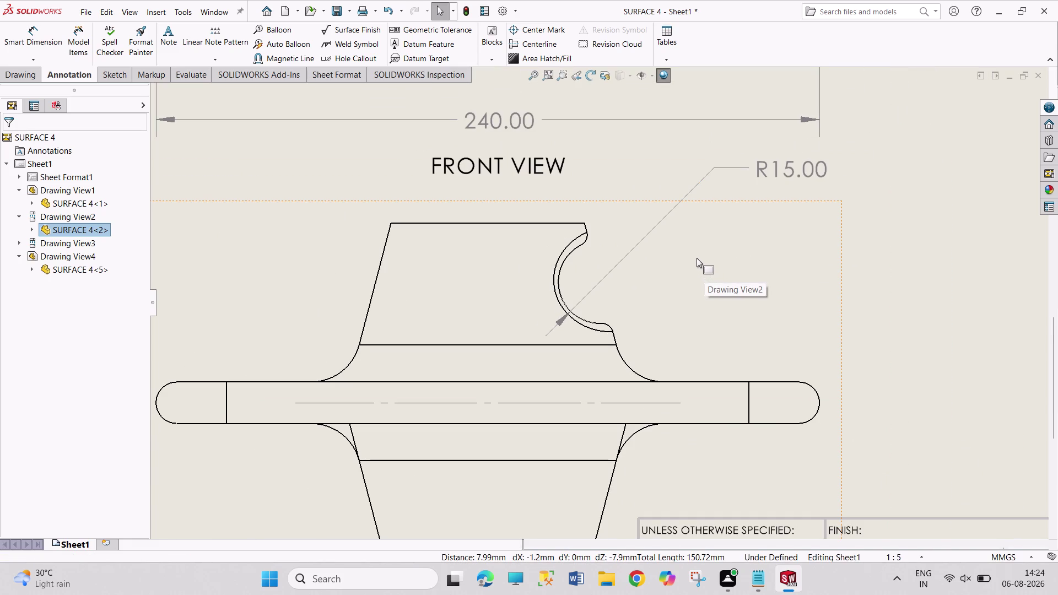
scroll(up, 3)
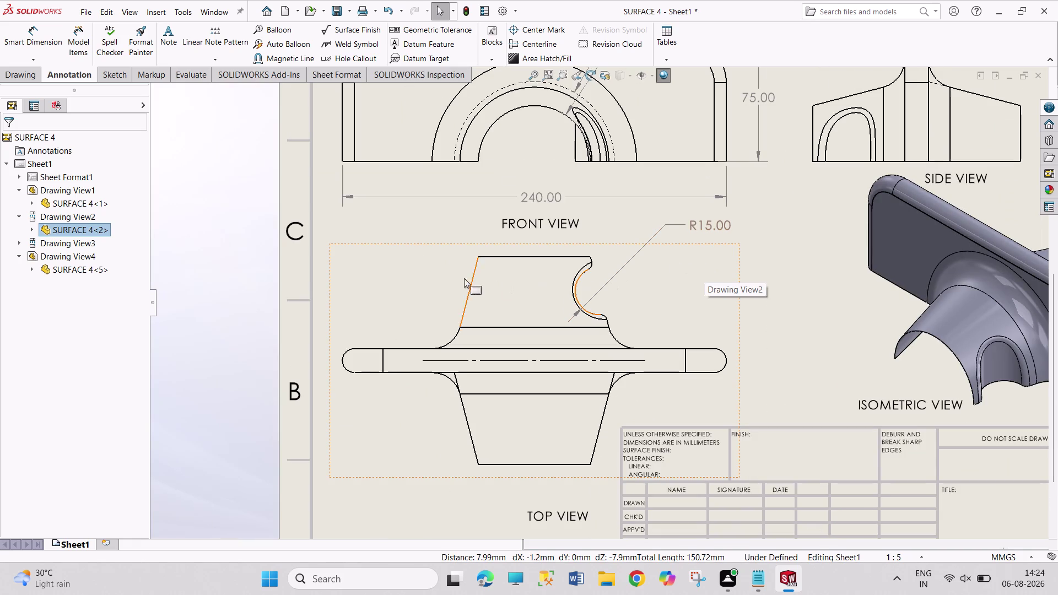
Place 130.00 height, R18.00 arc, 70.00 bottom width and Ø100.00 dimensions on Drawing View2.
click(50, 43)
click(548, 464)
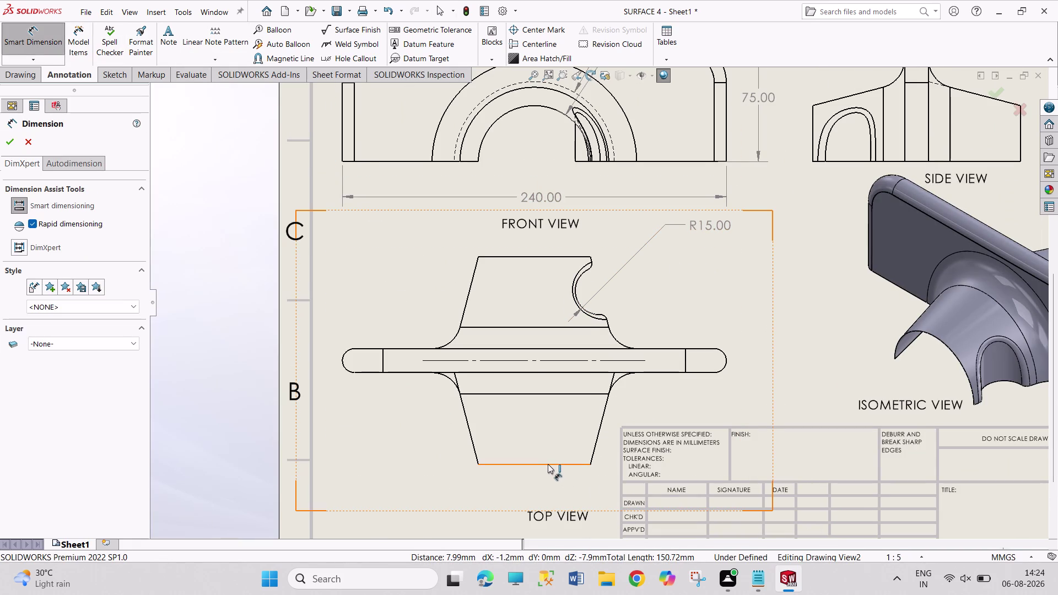
click(518, 256)
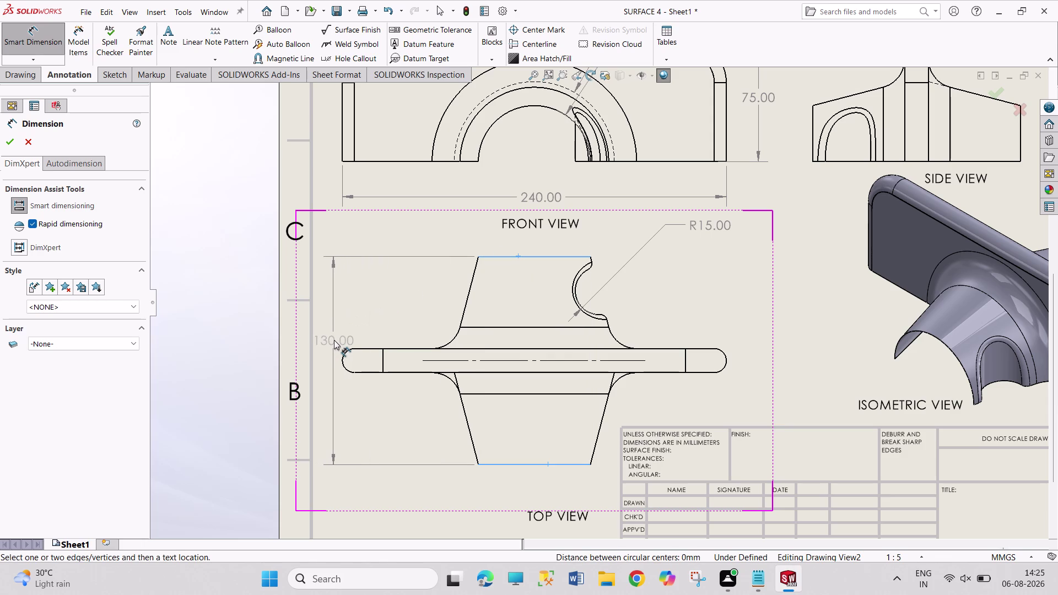
click(334, 340)
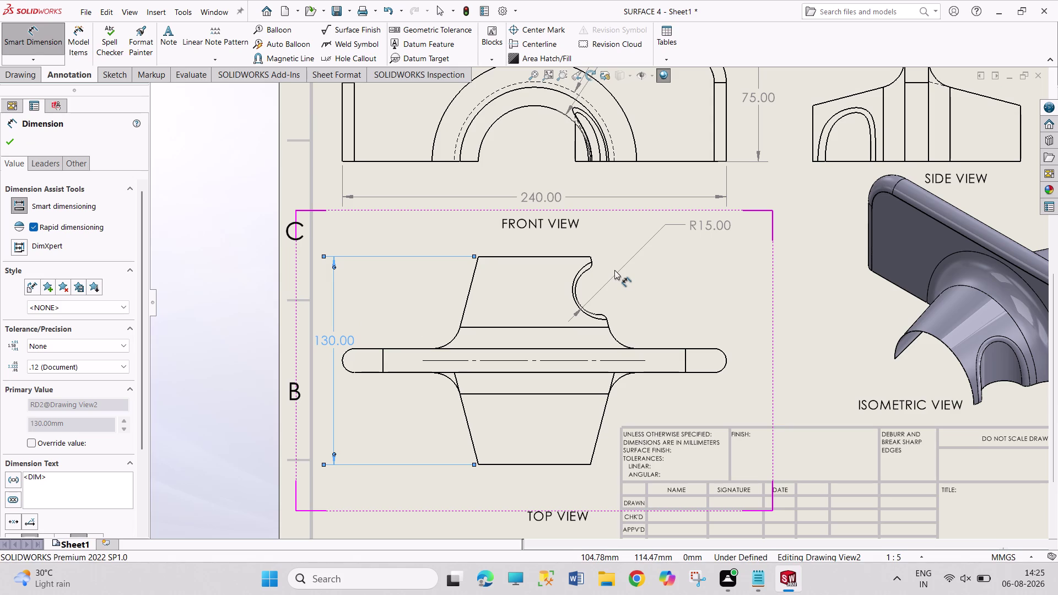
click(618, 340)
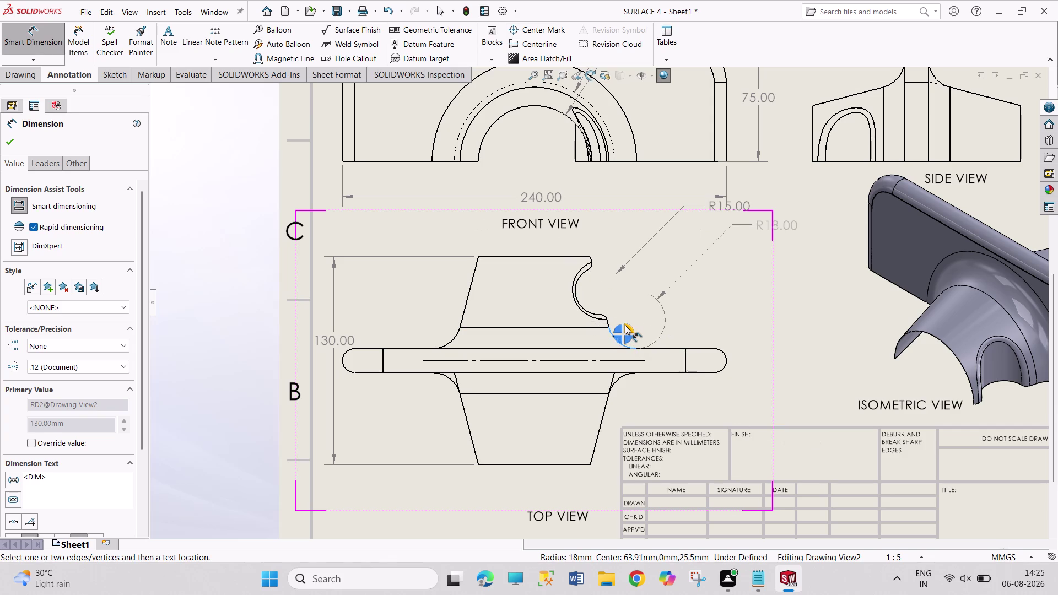
click(625, 325)
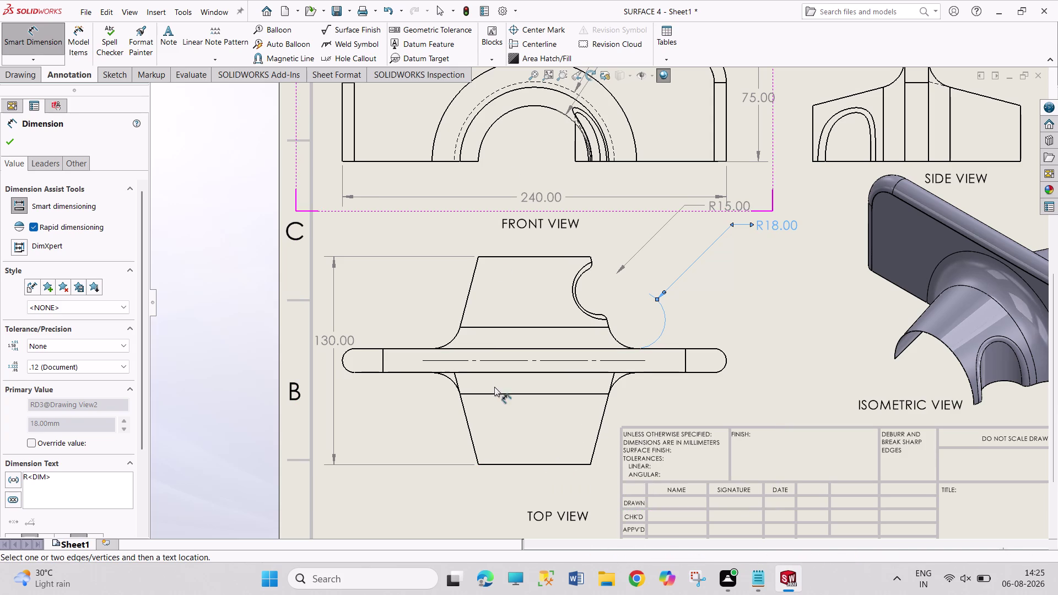
click(532, 465)
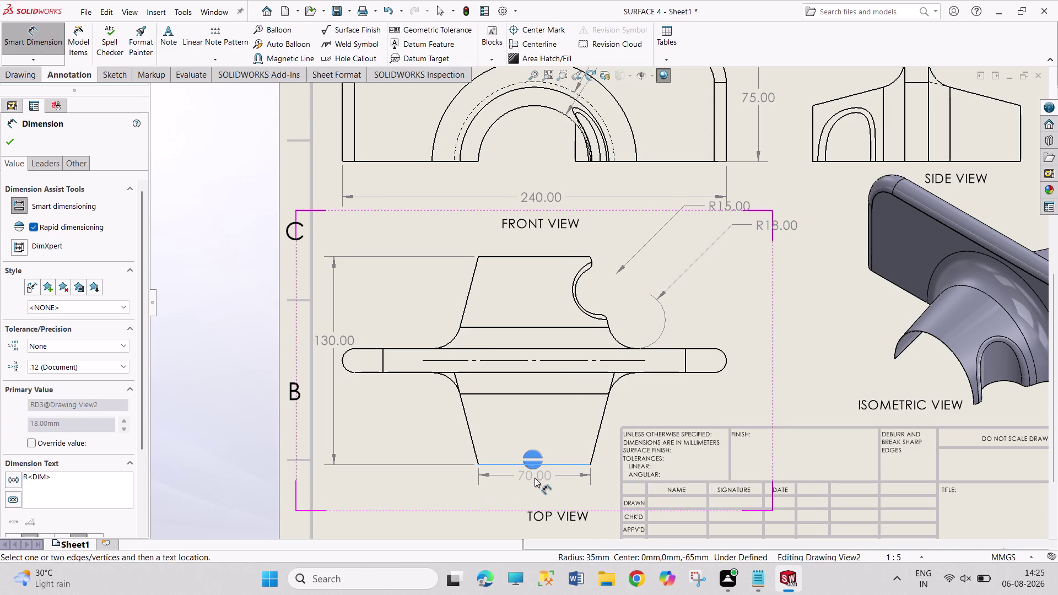
click(534, 479)
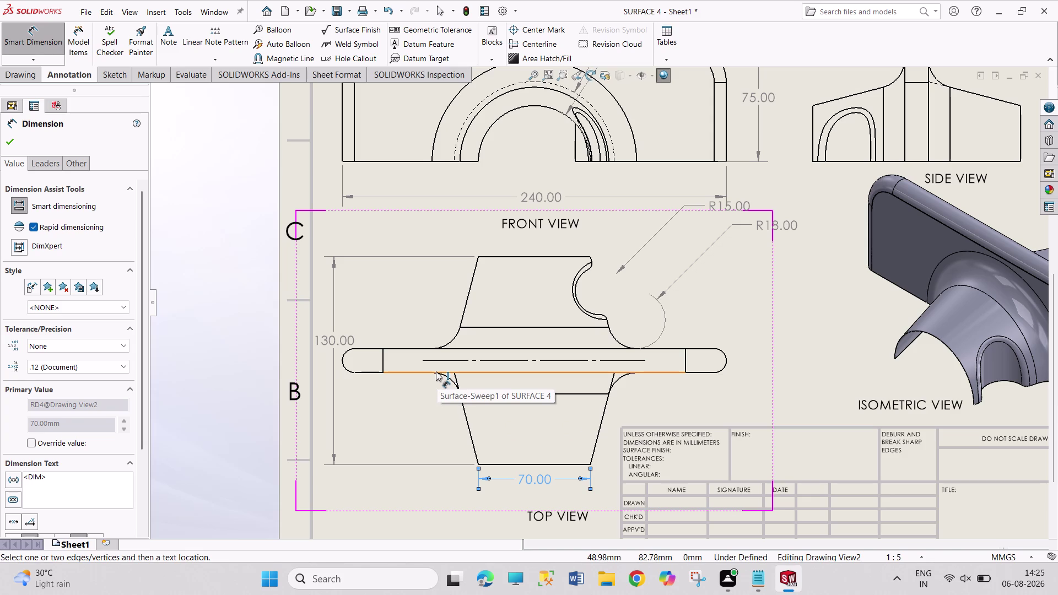
click(543, 374)
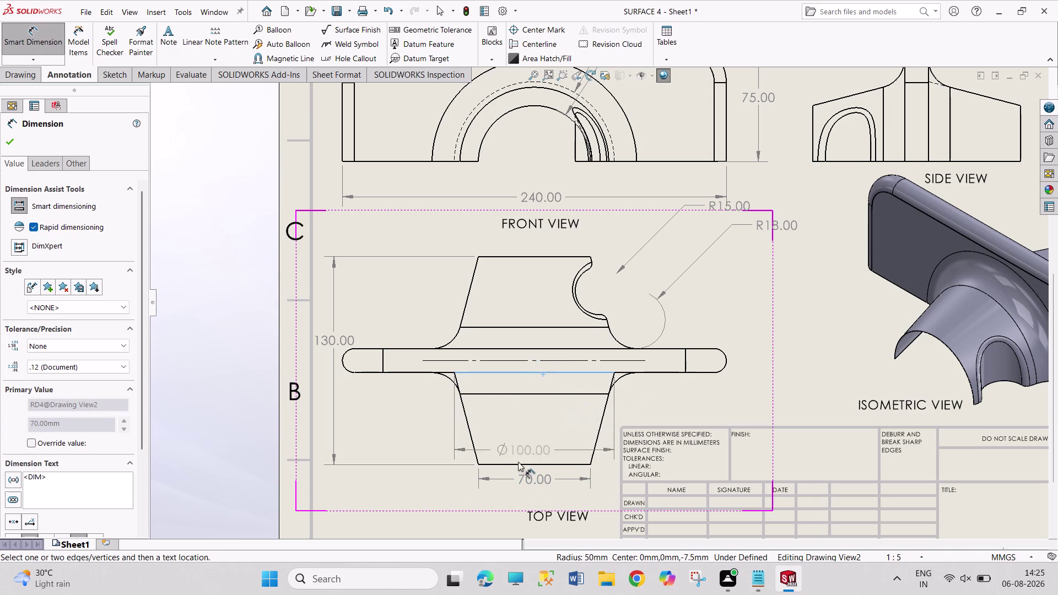
click(521, 500)
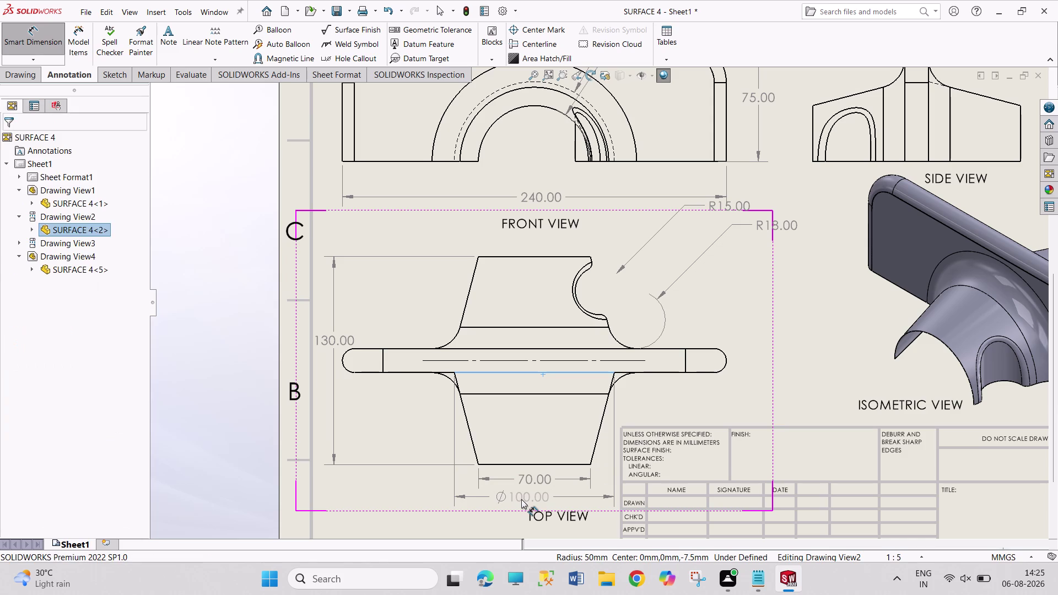
right_click(227, 390)
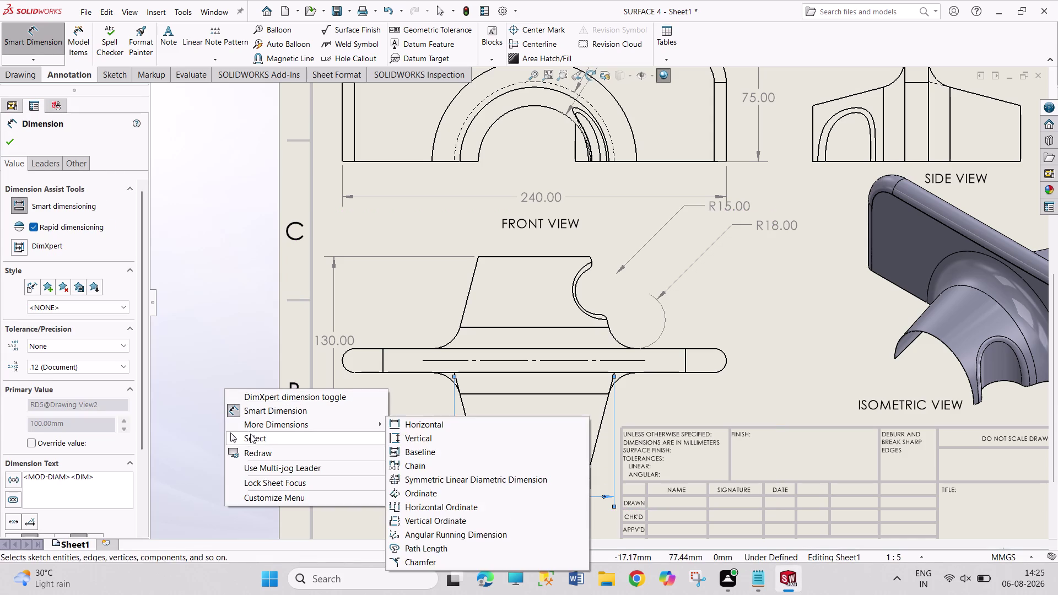
click(250, 436)
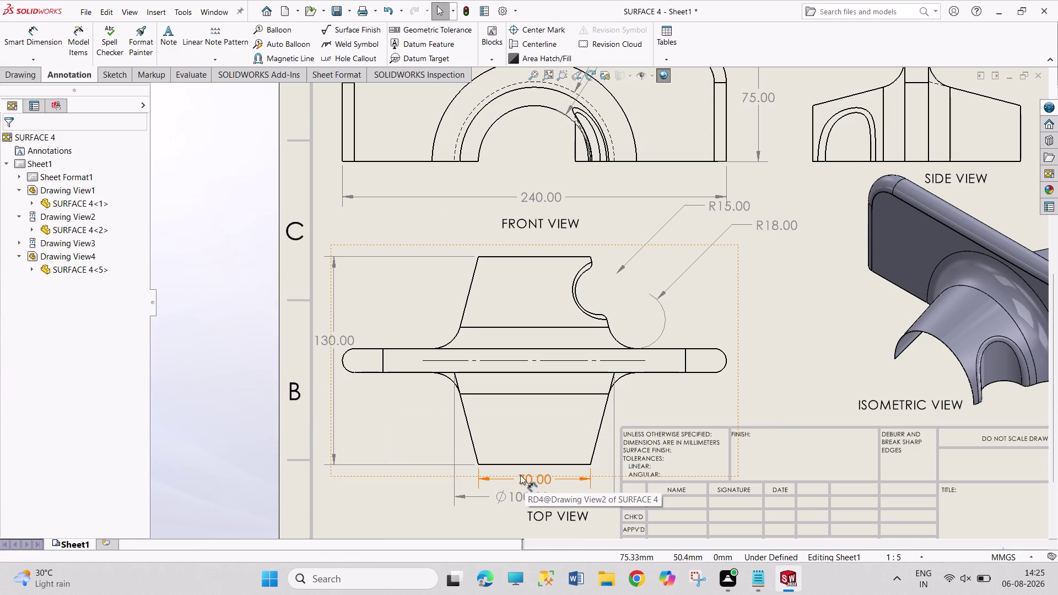
right_click(520, 473)
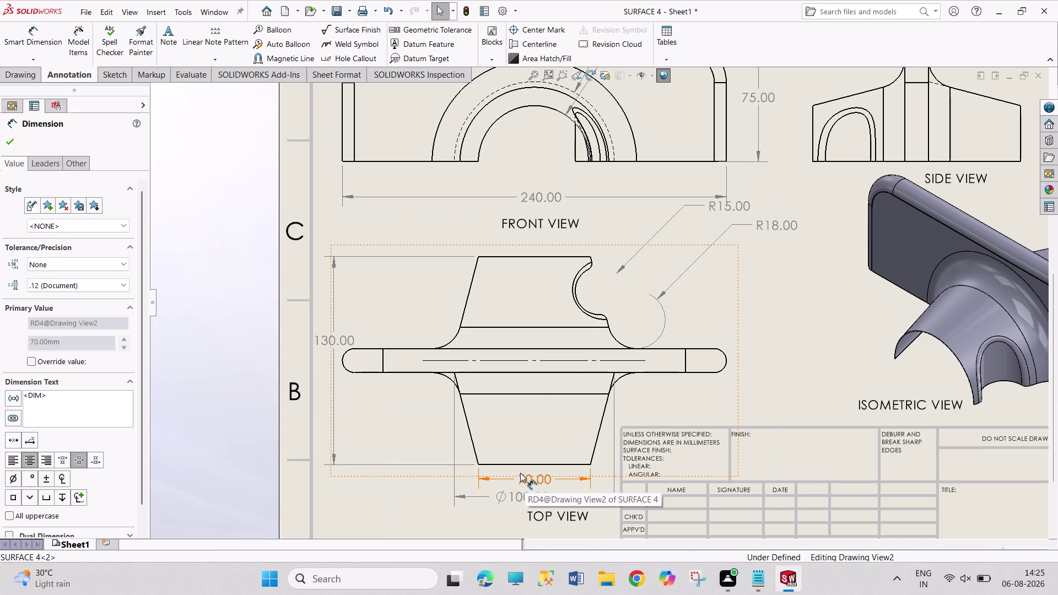
click(256, 436)
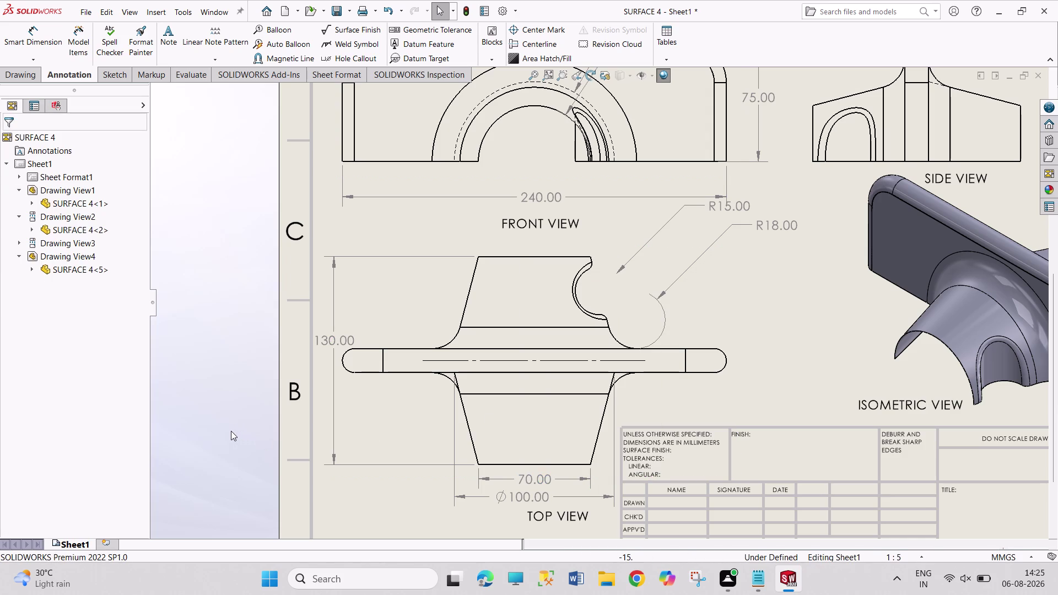
right_drag(774, 368, 797, 233)
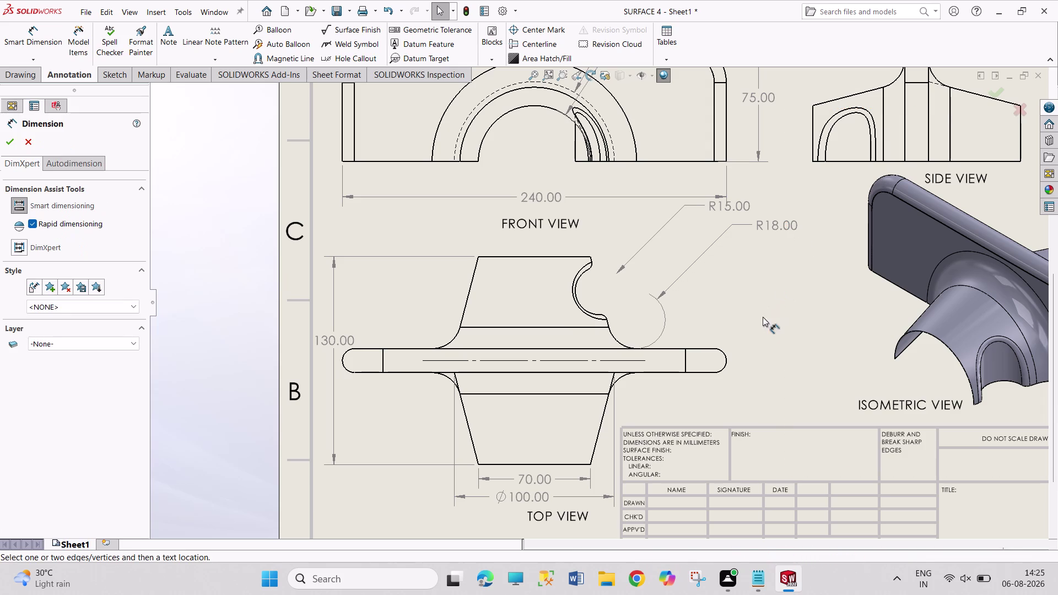
Place an R7.50 radius dimension on the top view's rounded flange end.
click(727, 359)
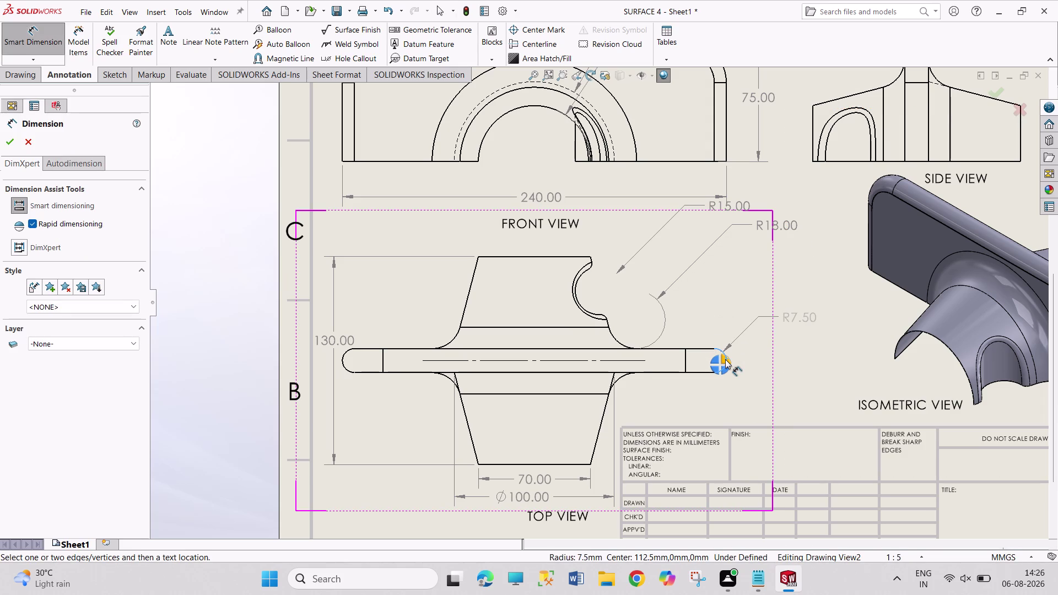
click(725, 359)
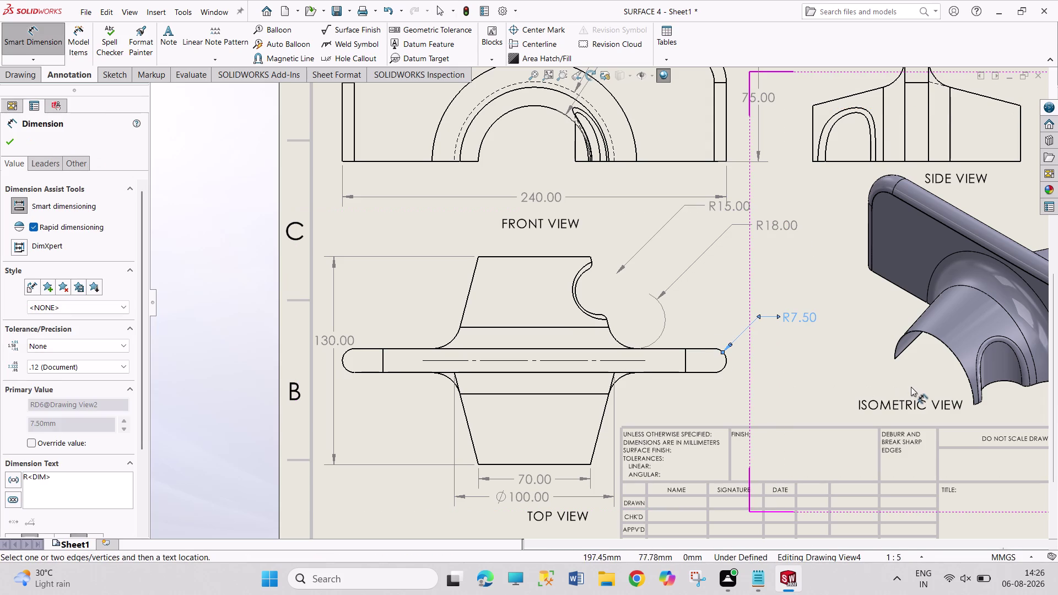
scroll(down, 3)
scroll(up, 3)
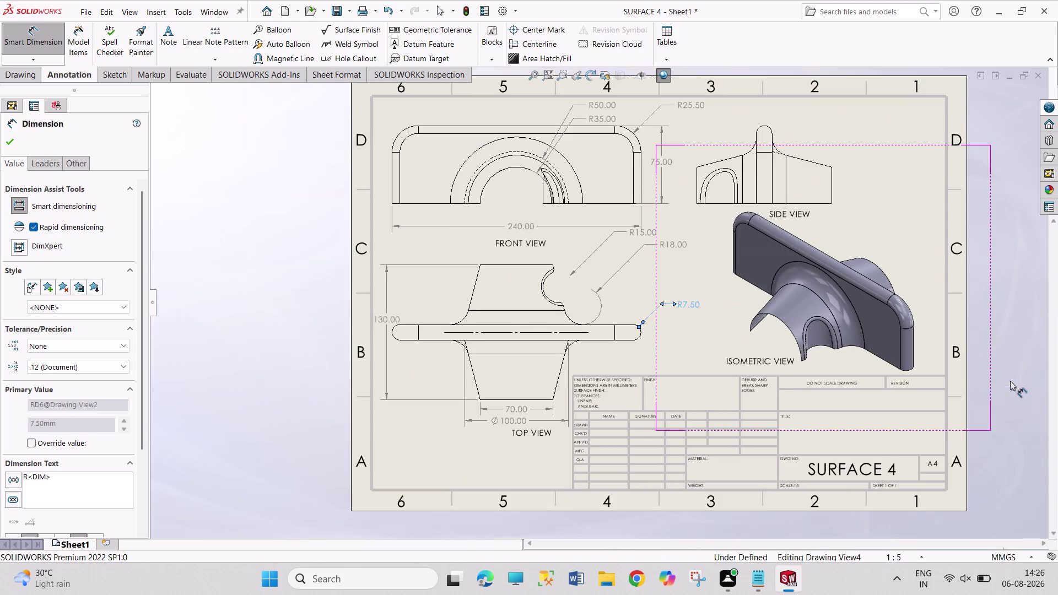
scroll(down, 3)
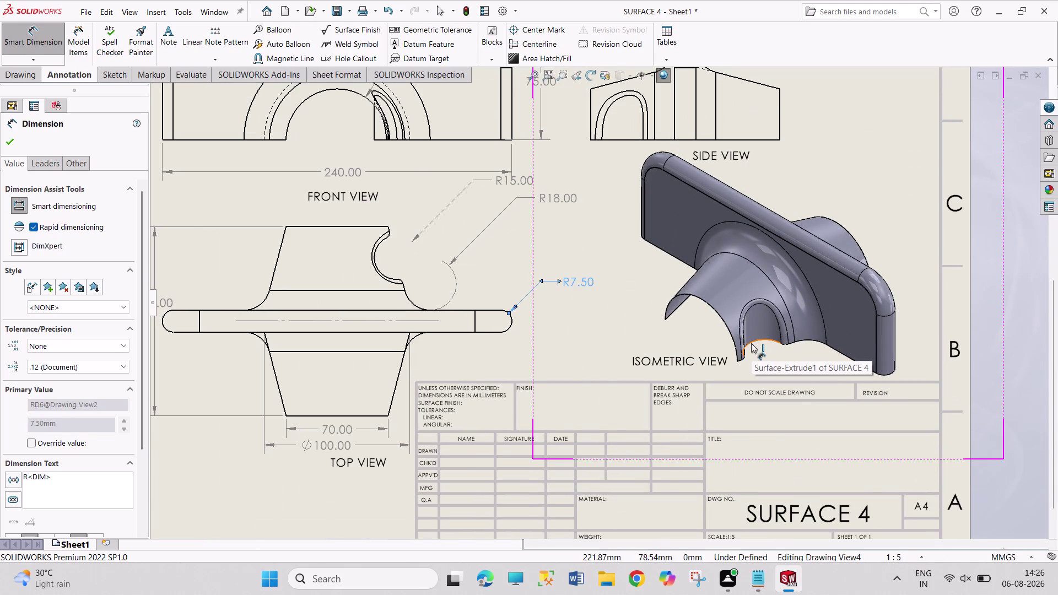
Attempt a dimension on edges in the isometric view, then cancel it.
click(751, 344)
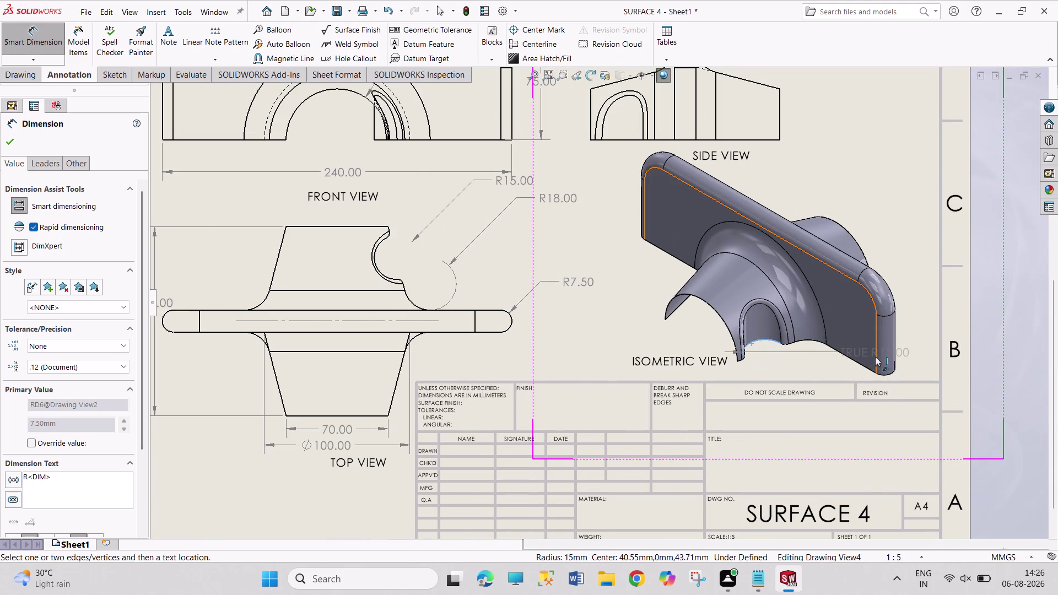
click(875, 357)
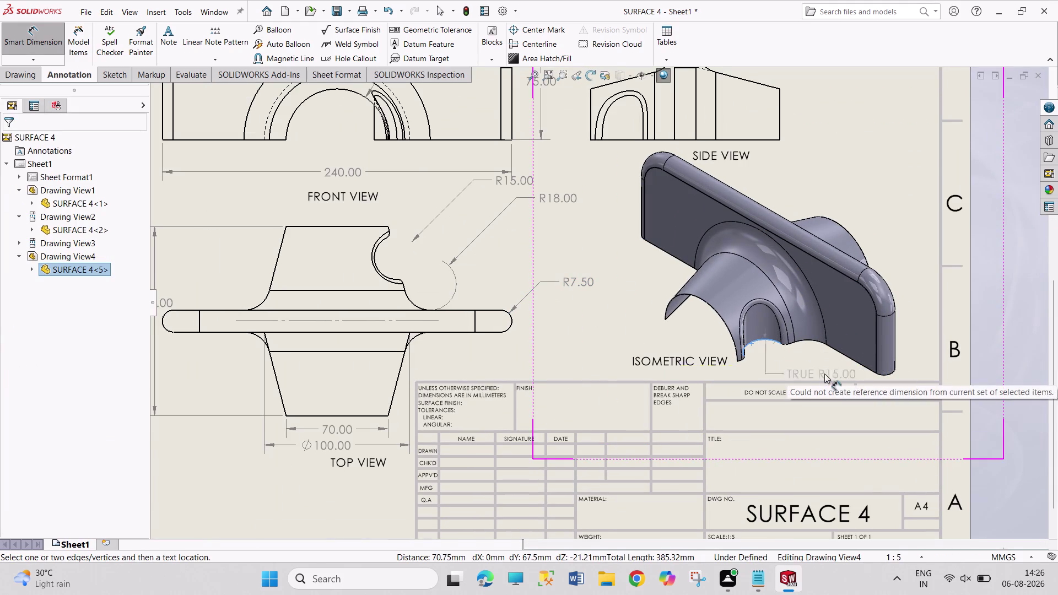
click(885, 316)
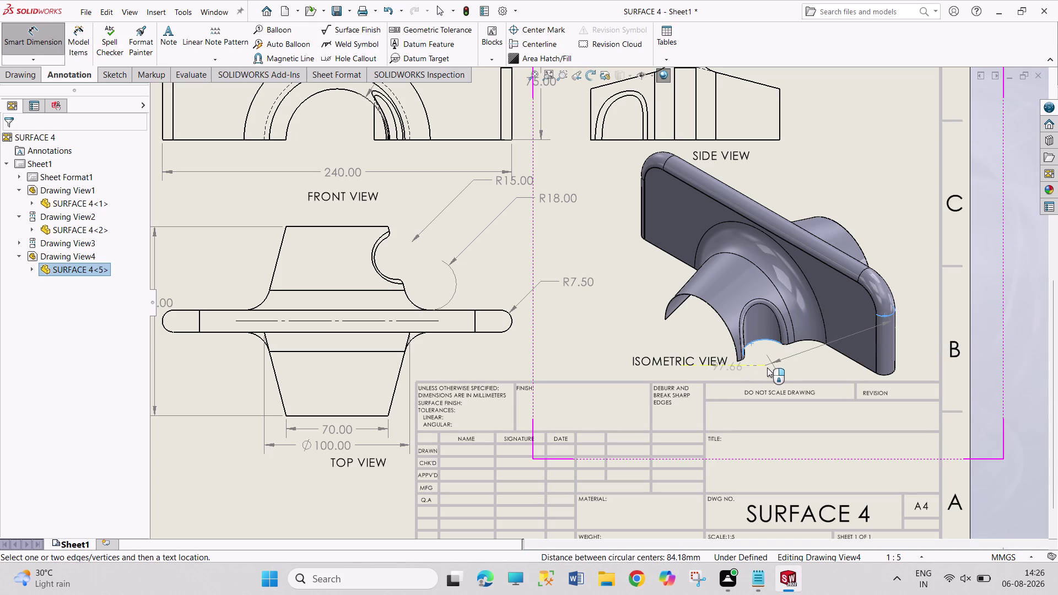
key(Escape)
key(Escape)
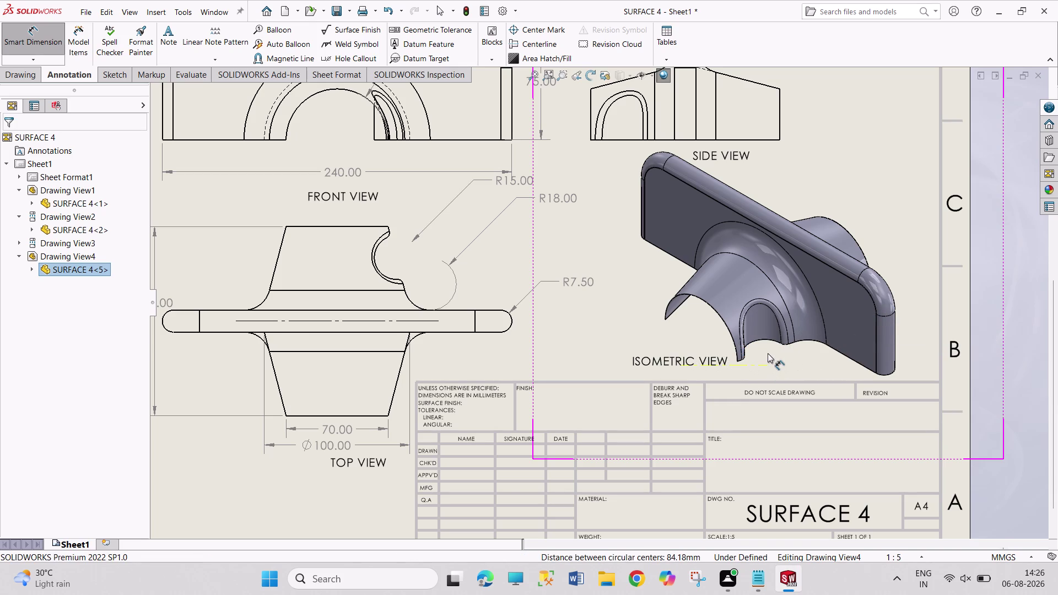